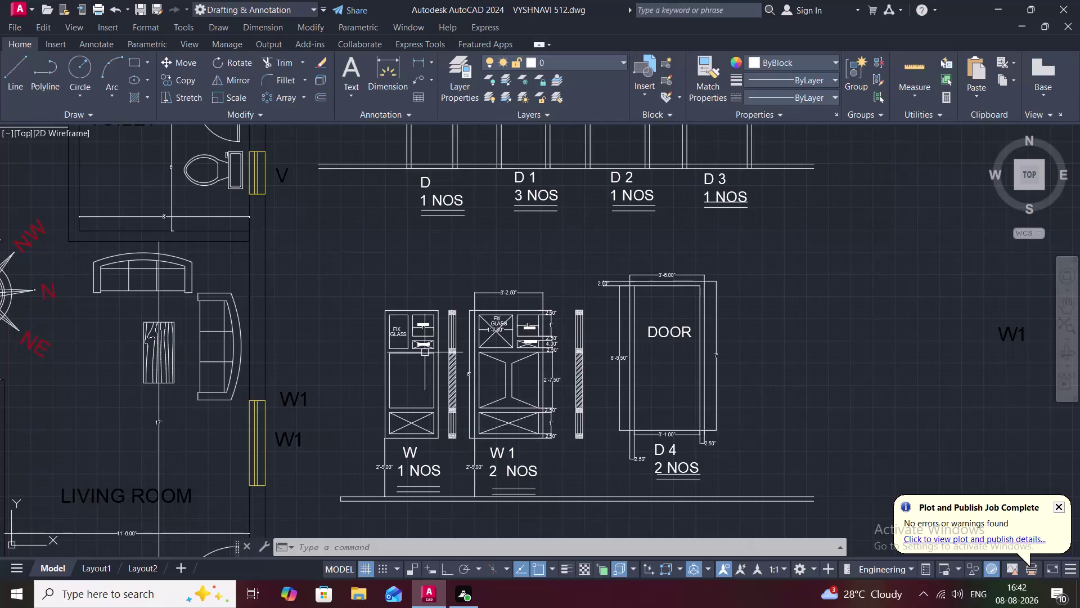
Re-centre on the elevations, start a linear dimension on the side section, then abandon it.
scroll(up, 3)
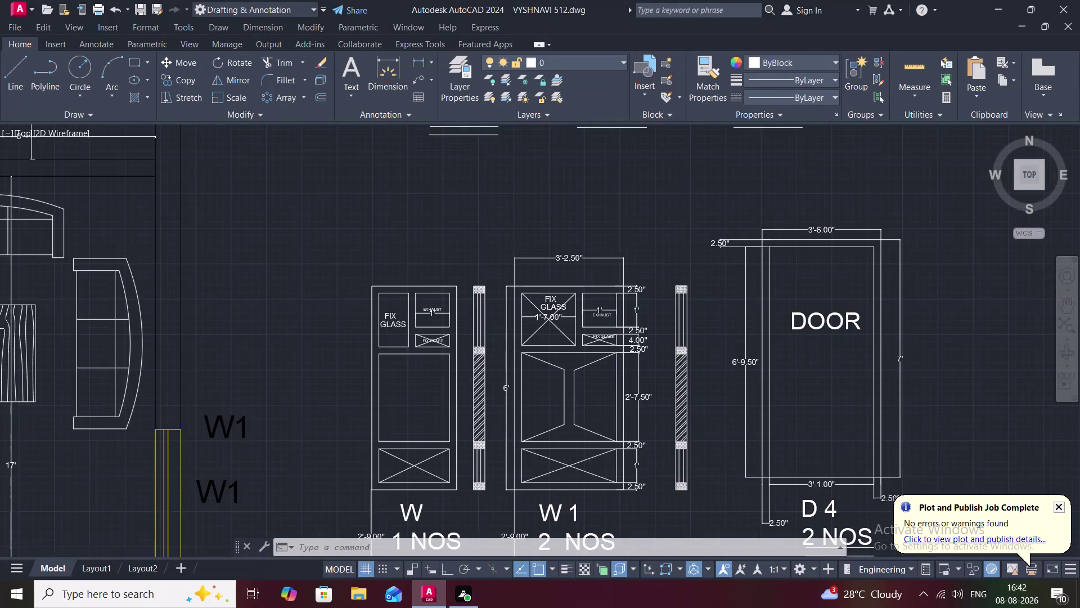
middle_drag(408, 355, 521, 335)
scroll(down, 3)
middle_drag(530, 343, 528, 320)
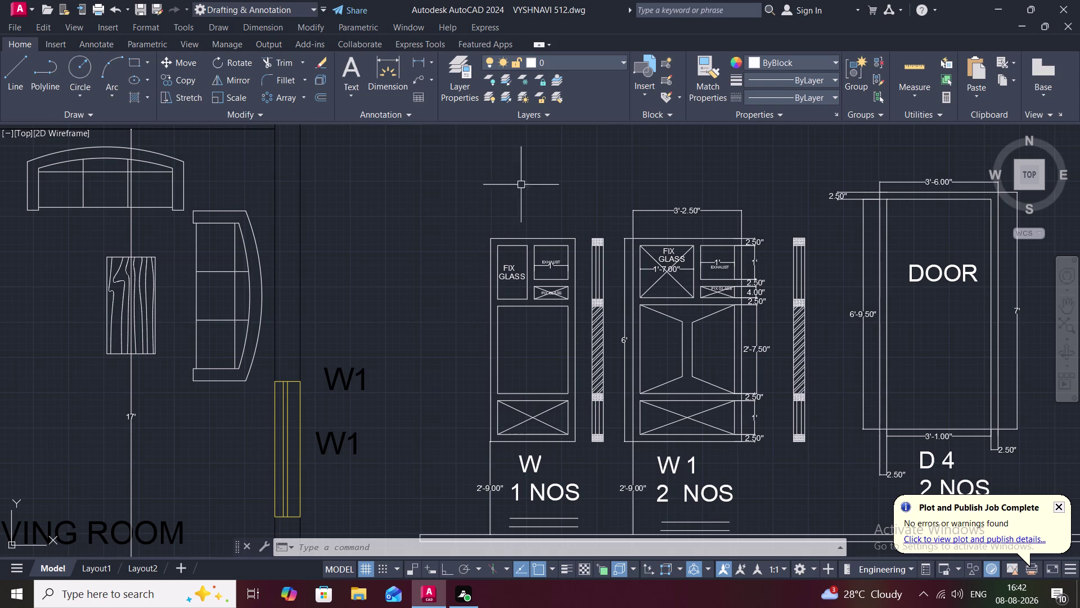
click(423, 56)
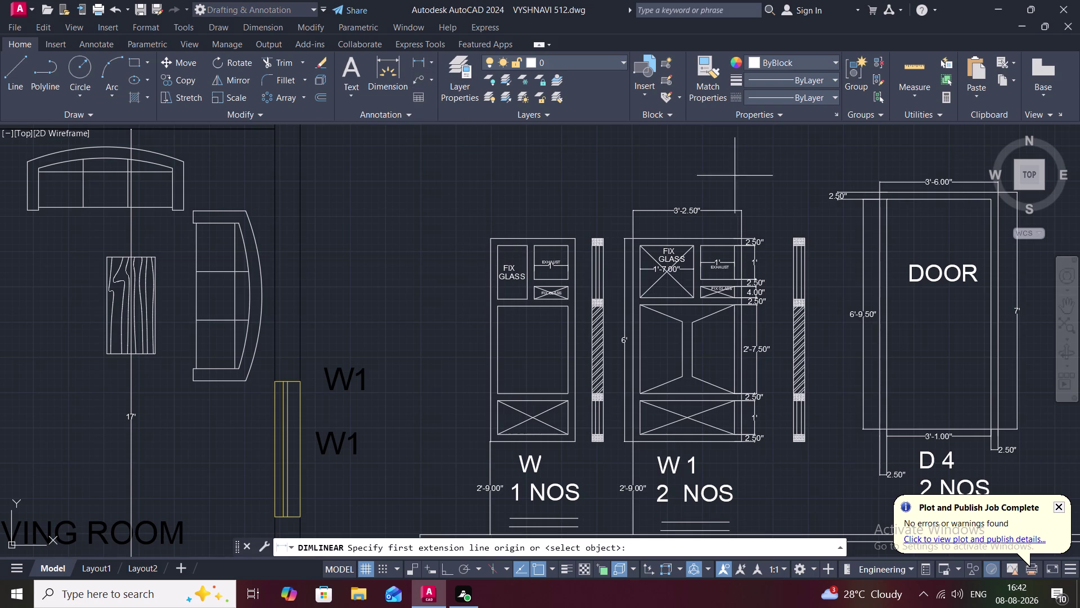
click(805, 237)
click(808, 443)
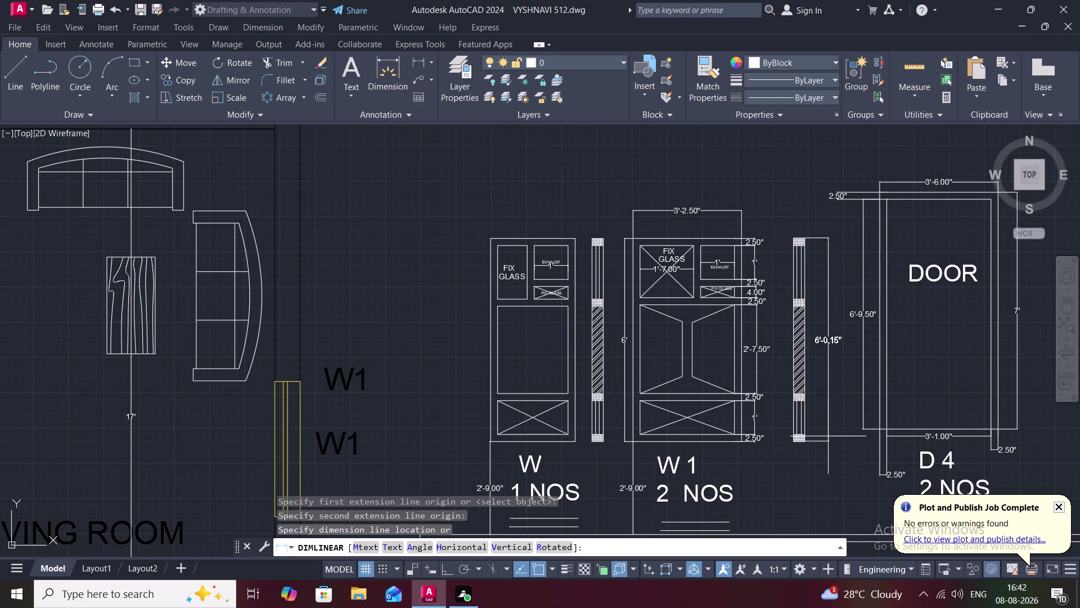
scroll(up, 3)
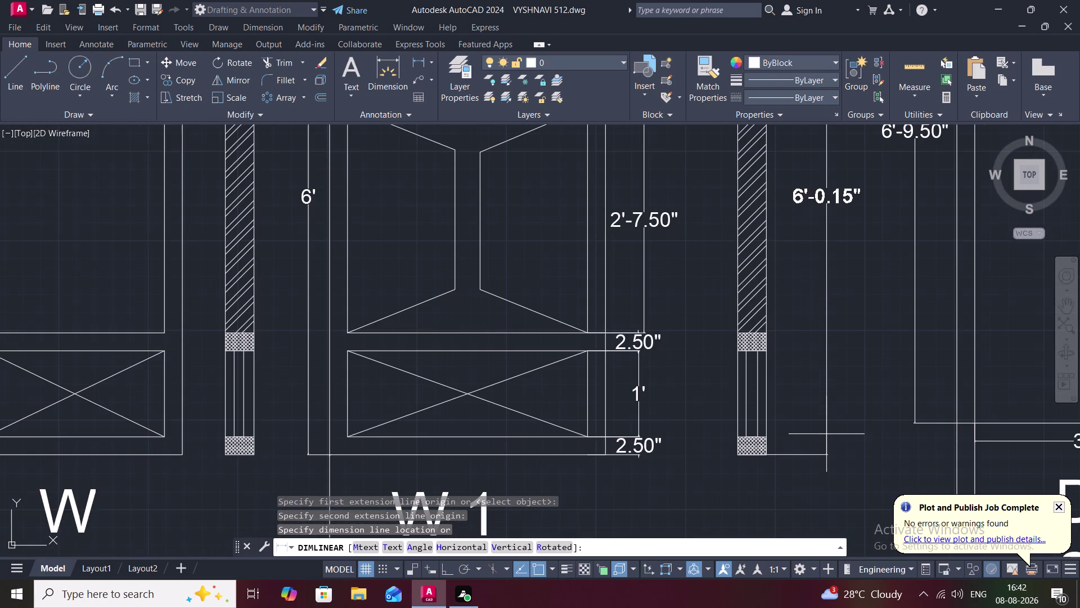
scroll(down, 3)
scroll(down, 3)
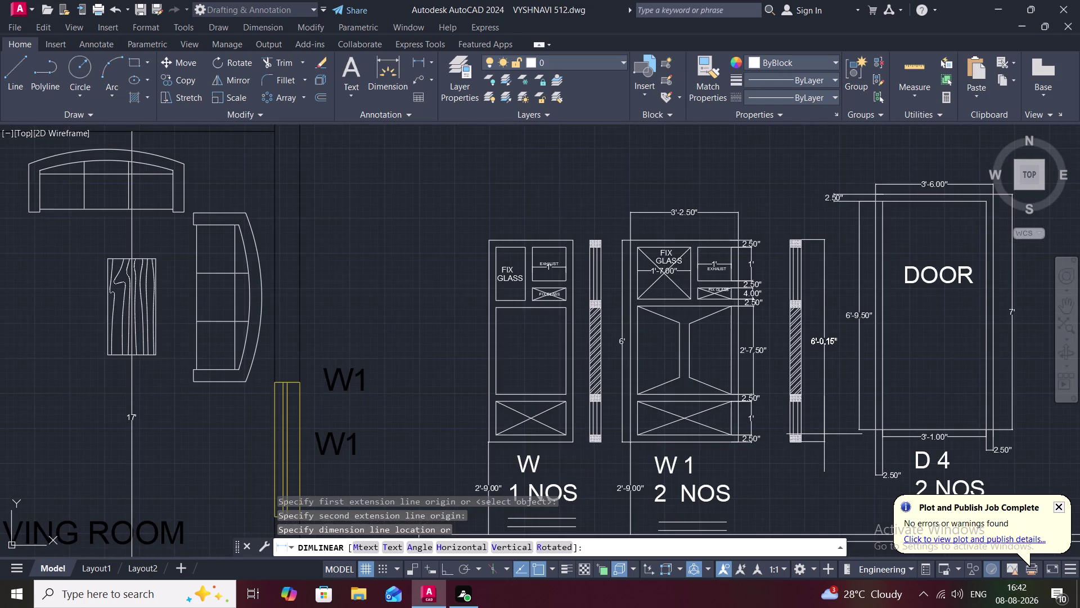
key(Escape)
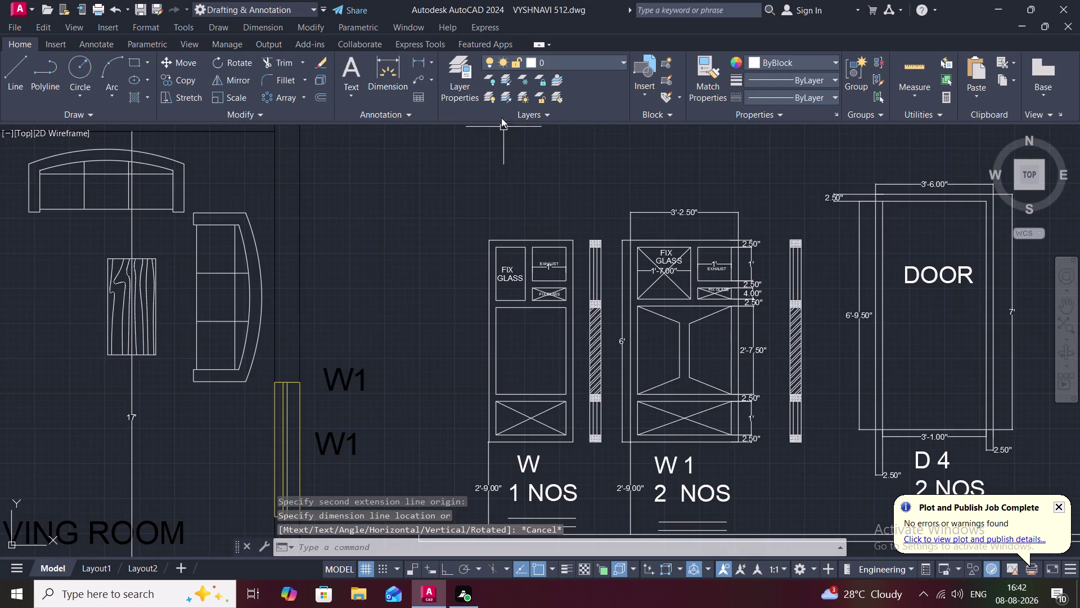
Dimension the W1 side section from top to bottom corner, placing it beside the section.
click(418, 58)
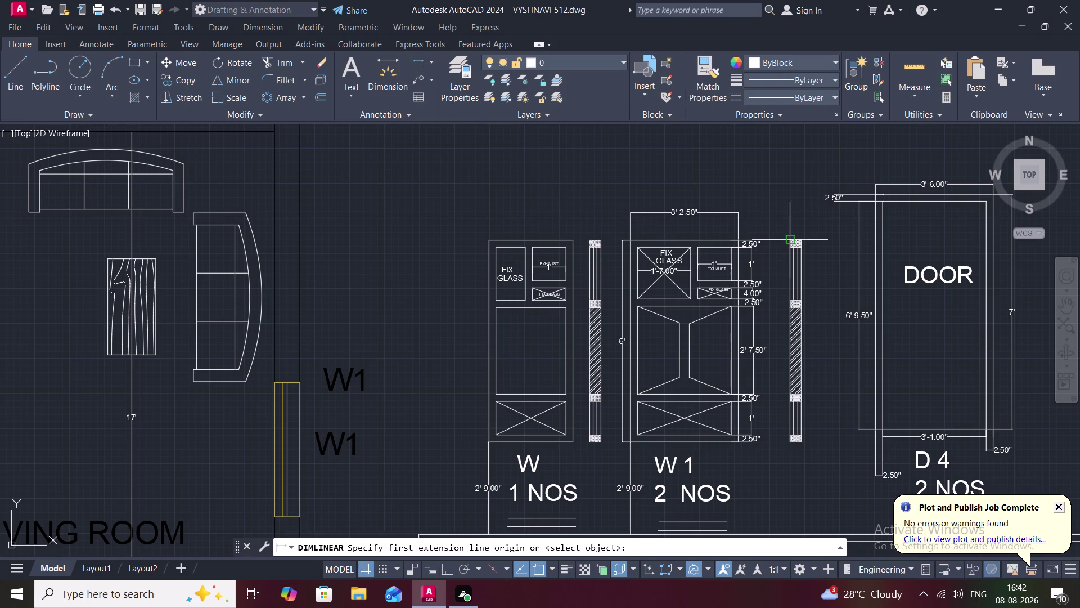
scroll(up, 3)
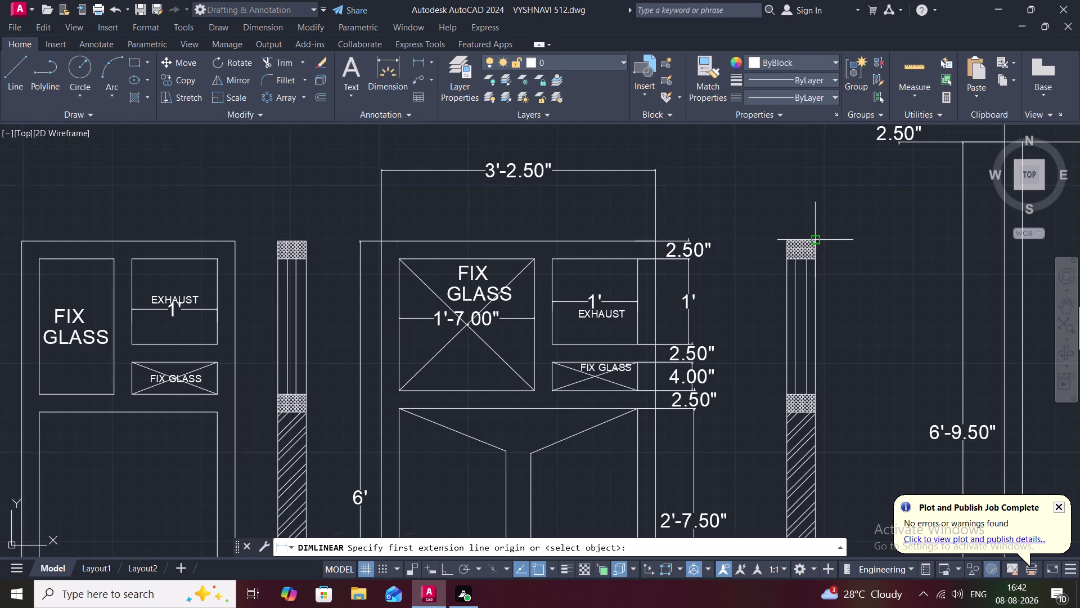
click(816, 240)
scroll(down, 3)
middle_drag(824, 302, 816, 226)
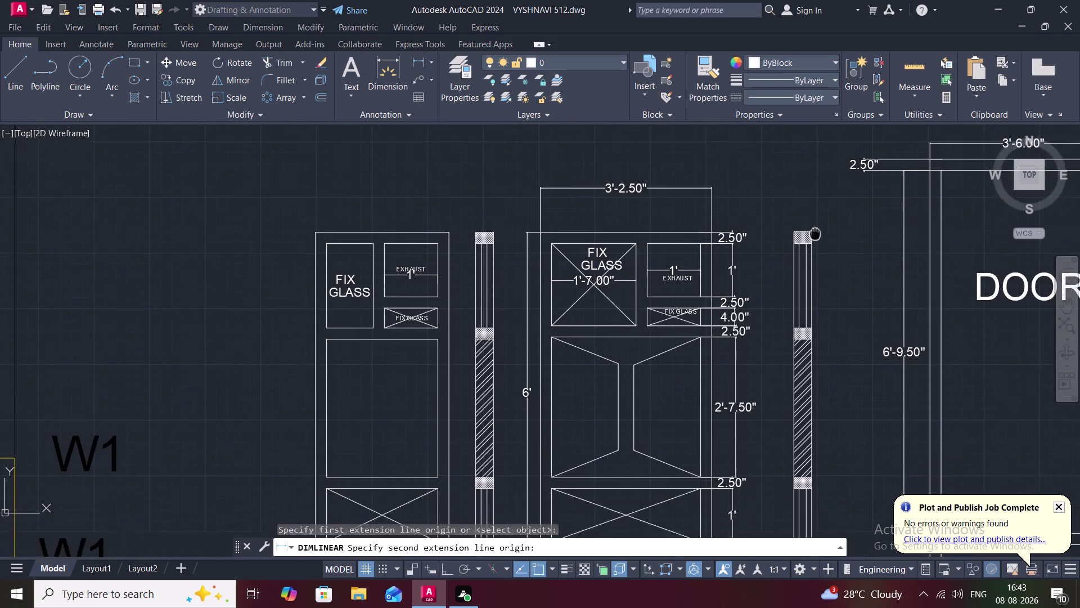
middle_drag(816, 227, 814, 169)
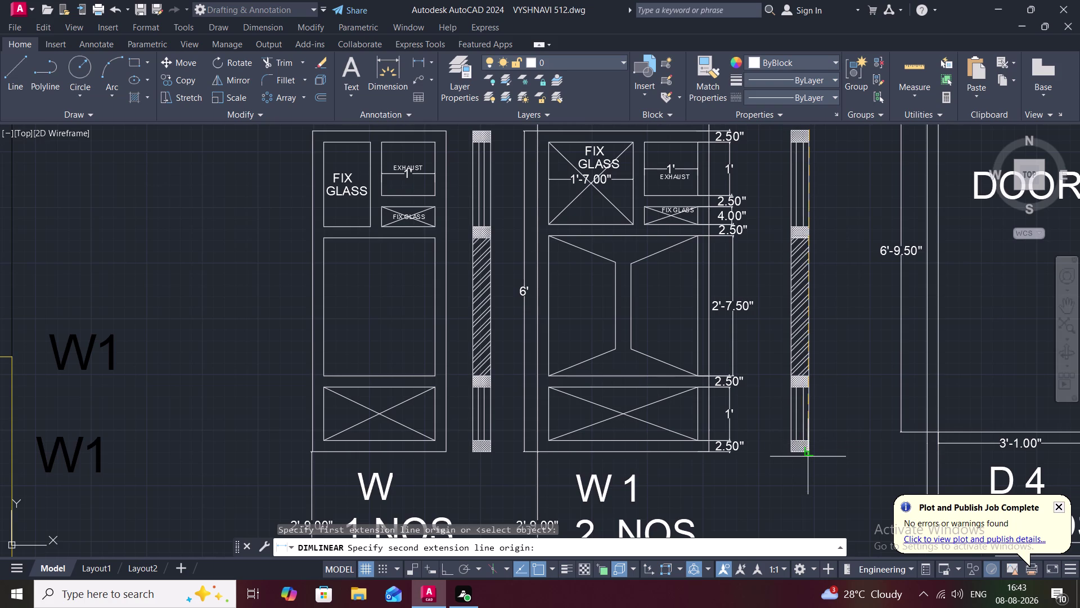
scroll(up, 3)
click(806, 453)
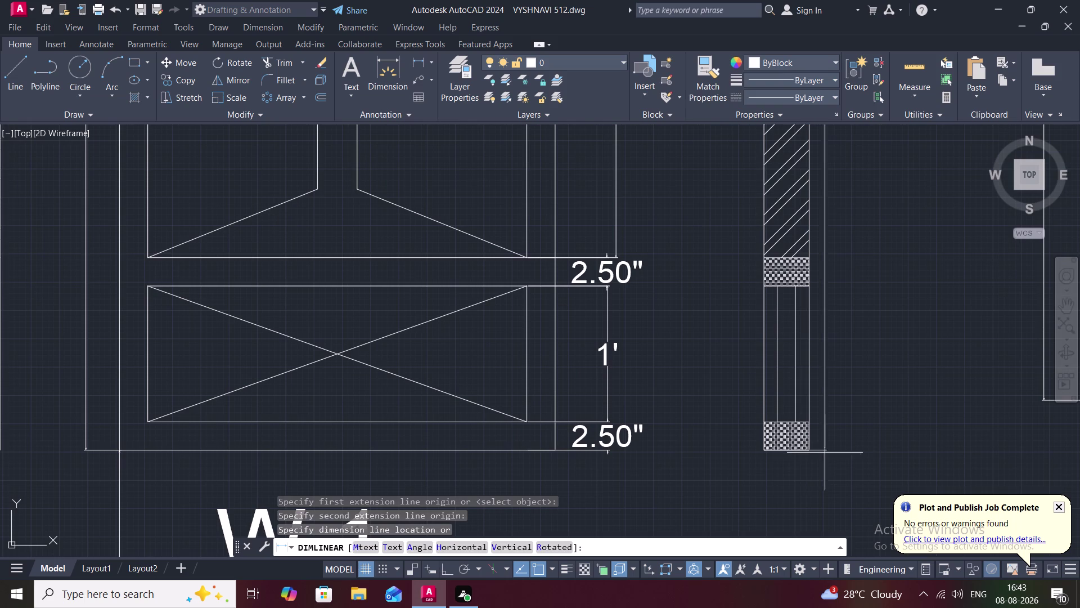
click(840, 452)
Delete the incorrect 6'-0.16" dimension.
scroll(down, 3)
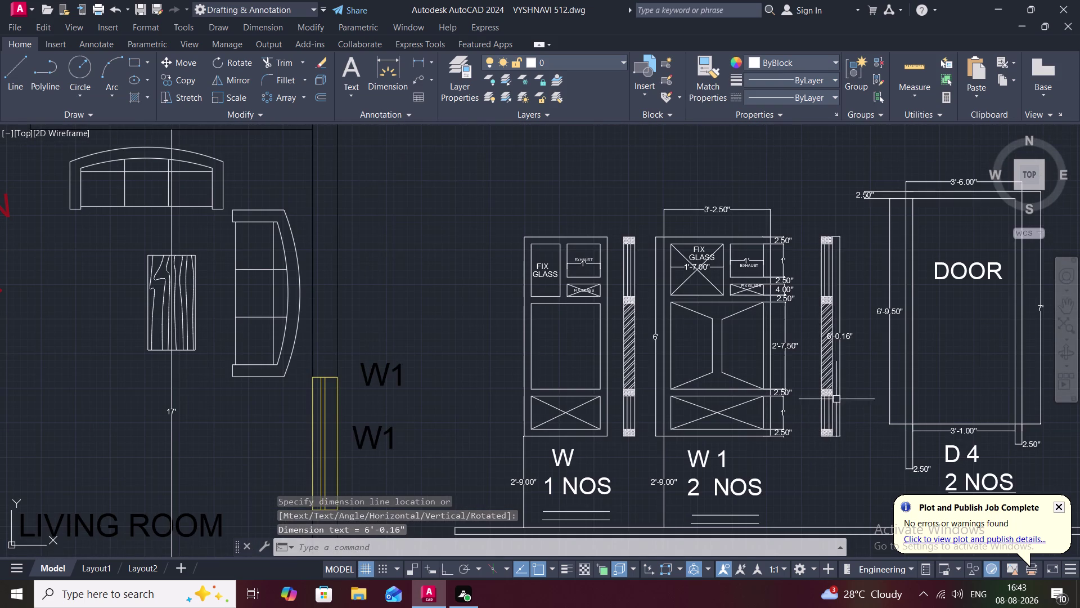
click(840, 339)
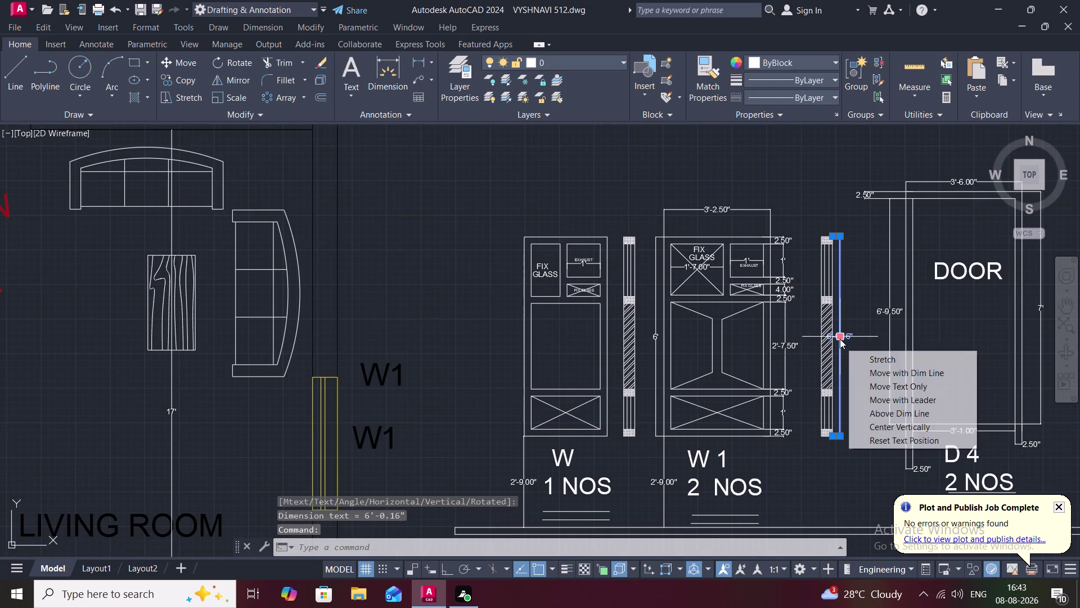
key(Delete)
key(Delete)
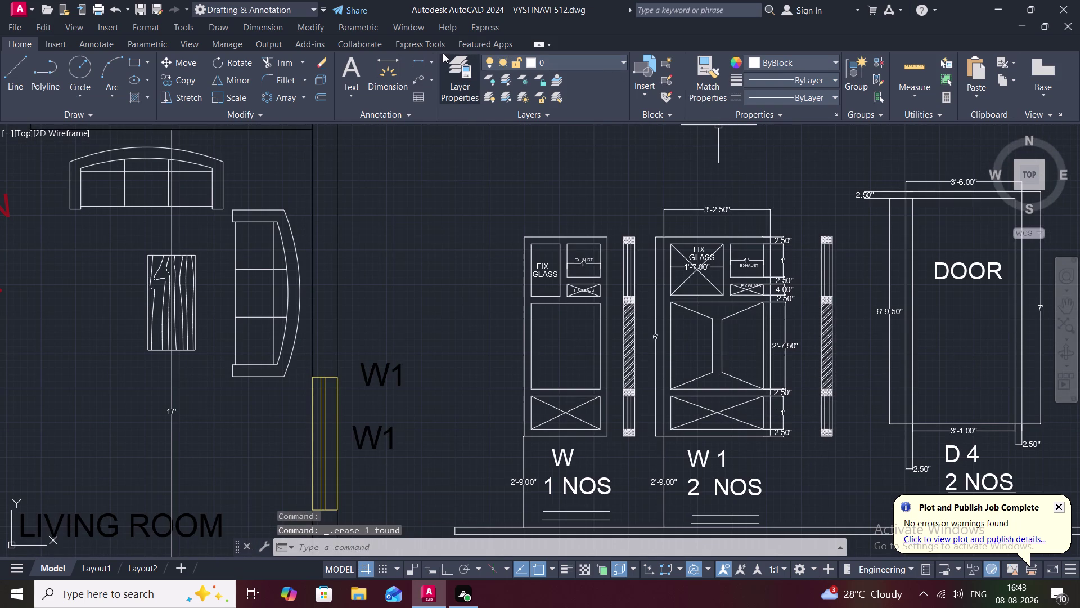
Pick the side section's top and bottom for another dimension, then abandon it.
click(421, 59)
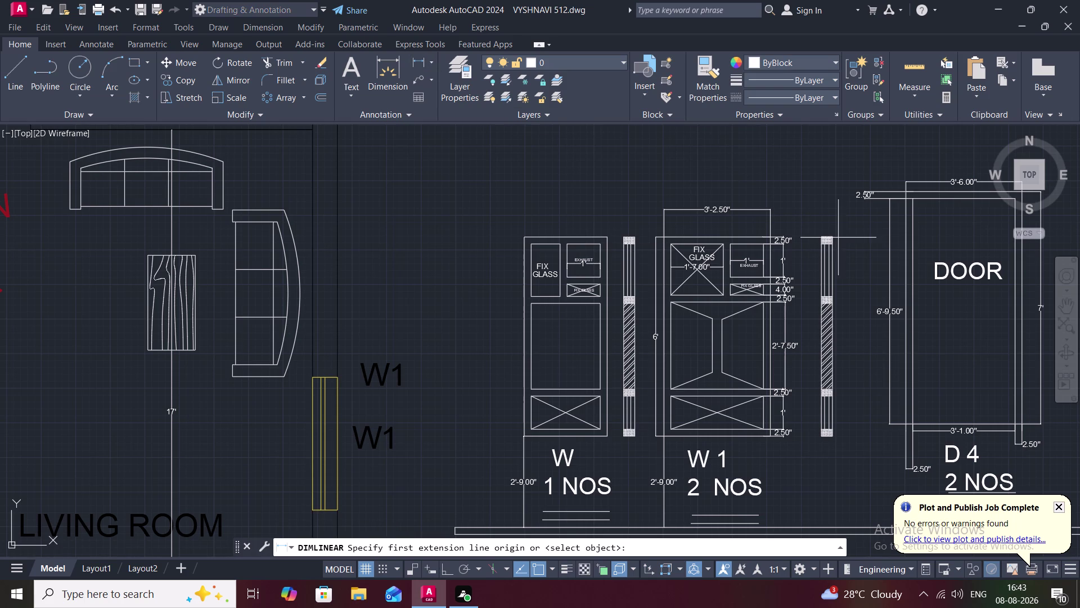
scroll(up, 3)
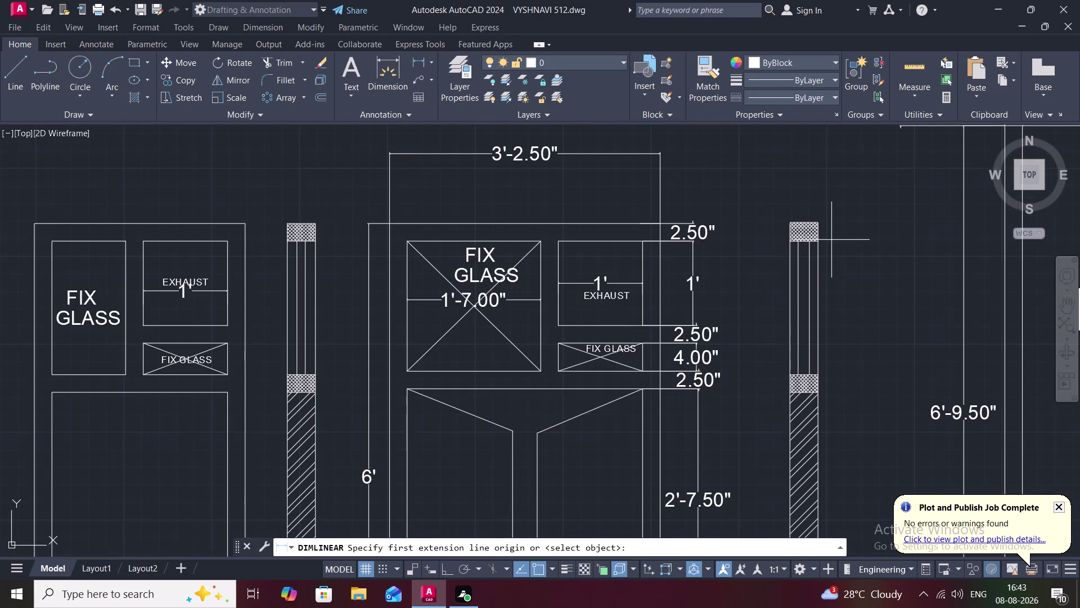
click(817, 223)
middle_drag(824, 325, 782, 145)
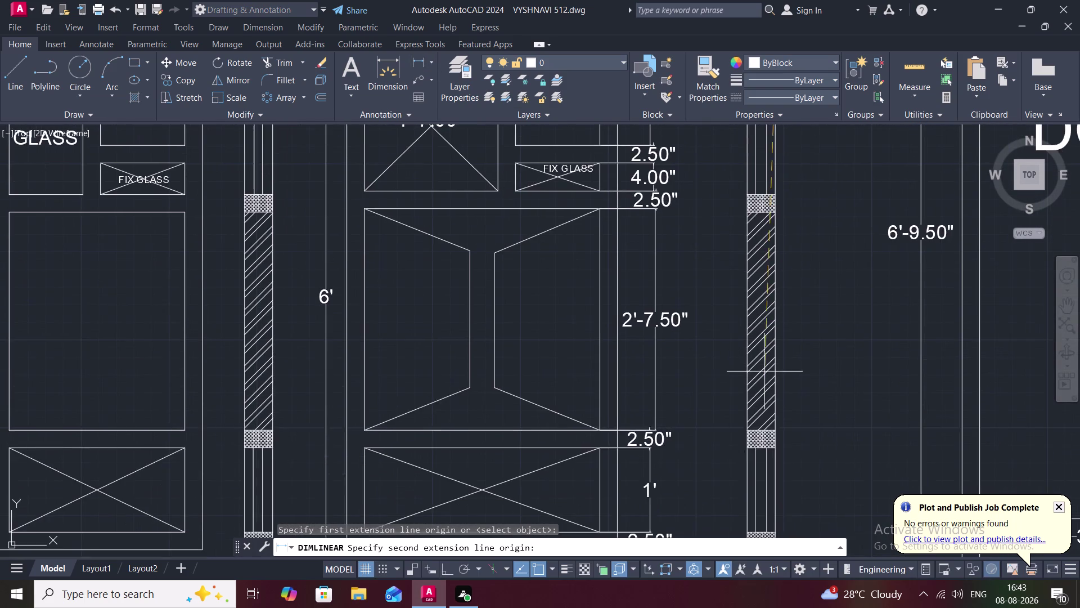
scroll(down, 3)
scroll(up, 3)
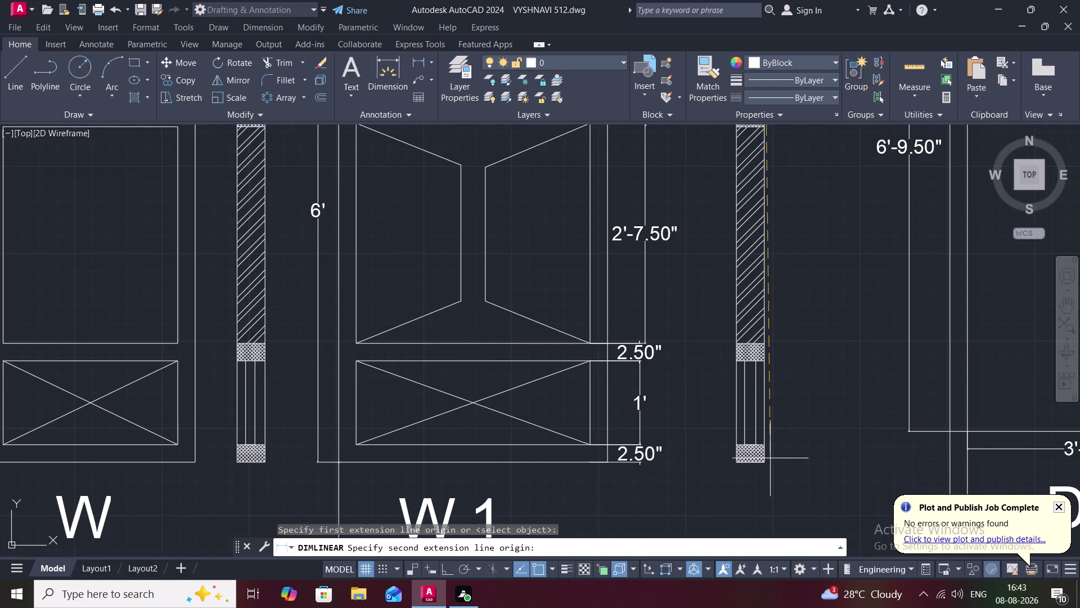
click(764, 465)
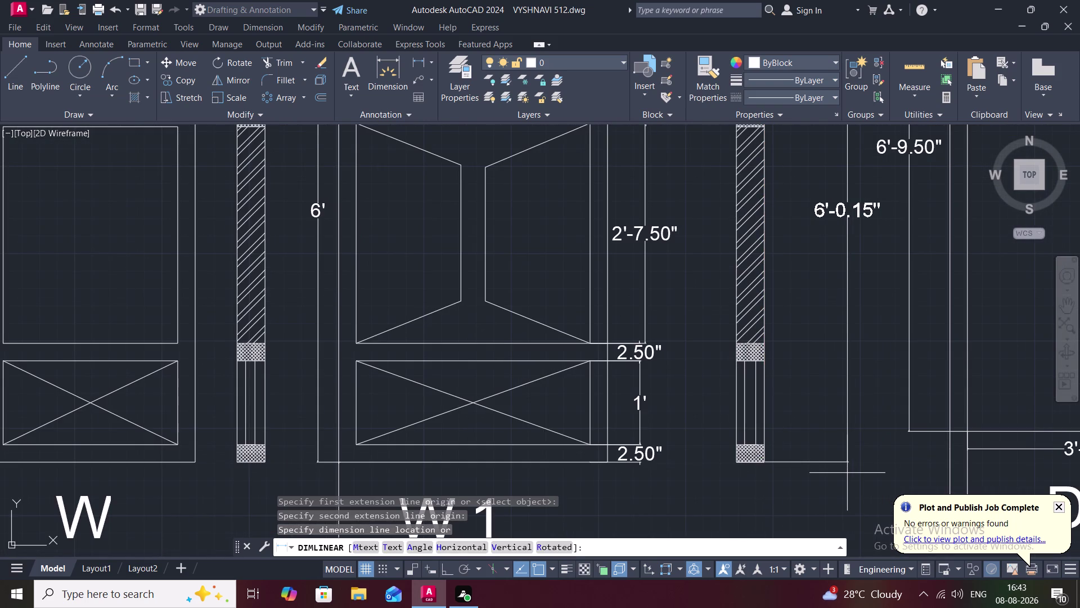
key(Escape)
Delete the unwanted line below the side section.
scroll(down, 3)
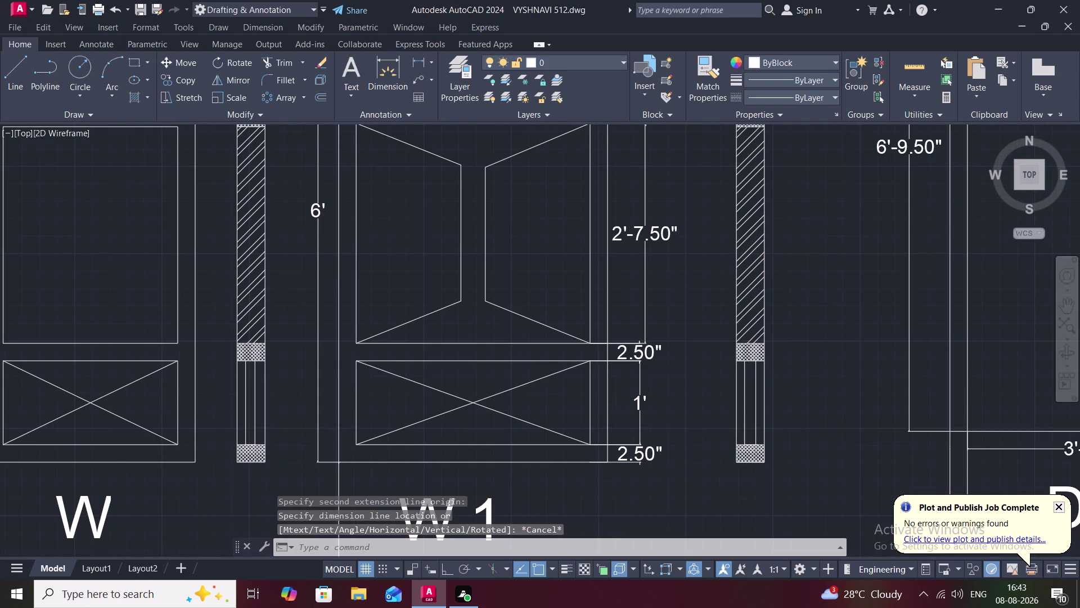
scroll(down, 3)
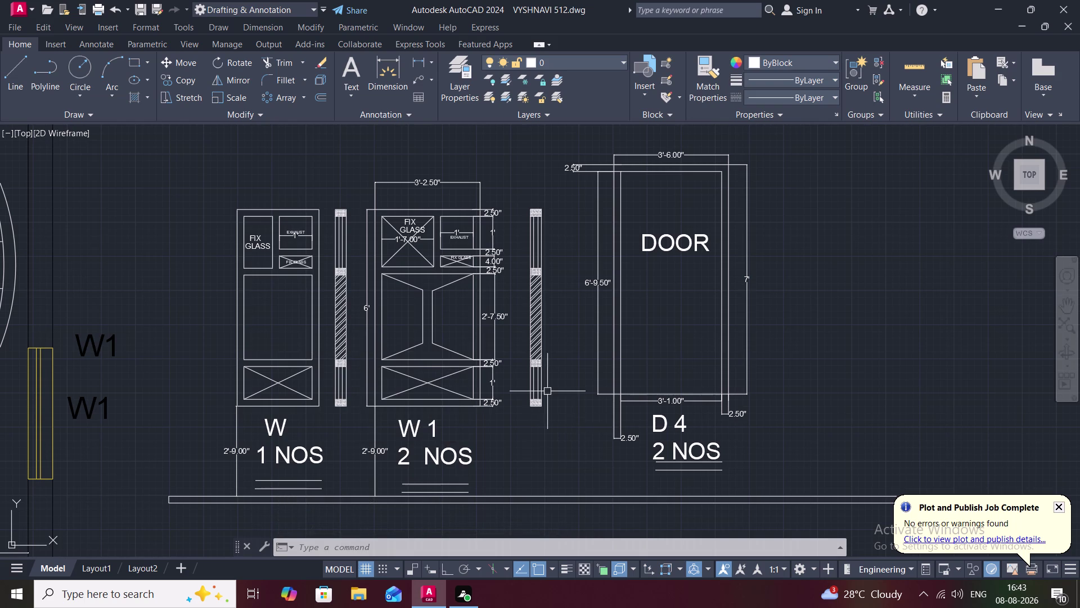
scroll(up, 3)
scroll(up, 3)
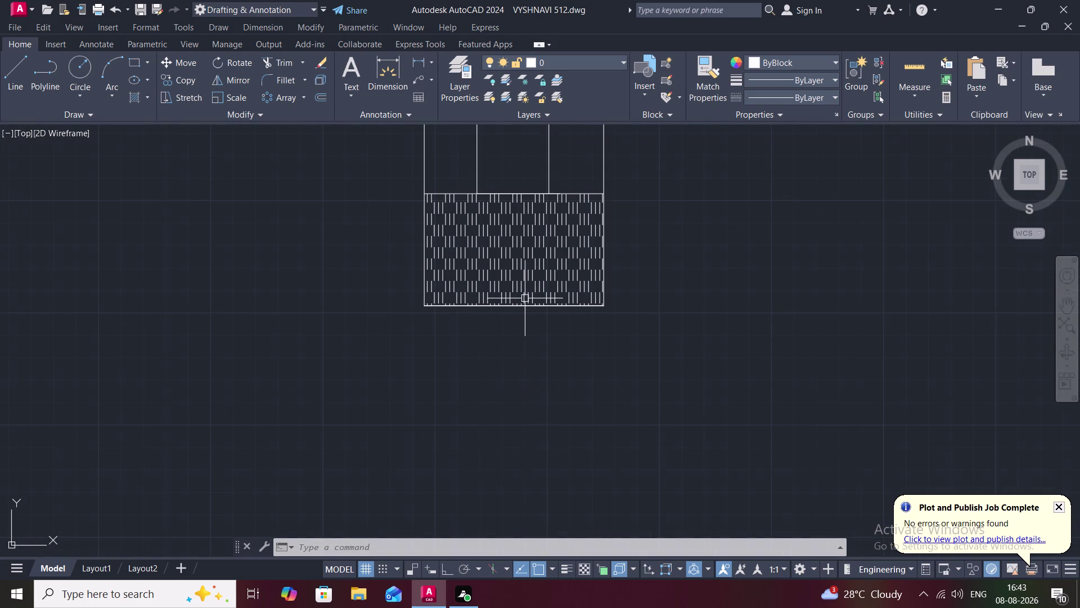
scroll(up, 3)
scroll(up, 3)
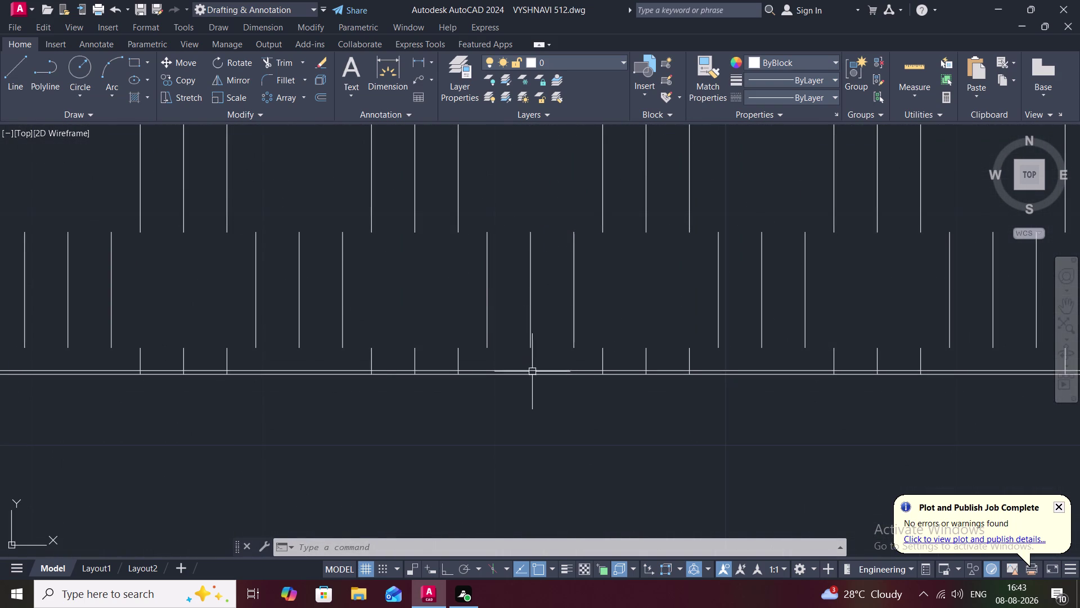
click(534, 375)
key(Delete)
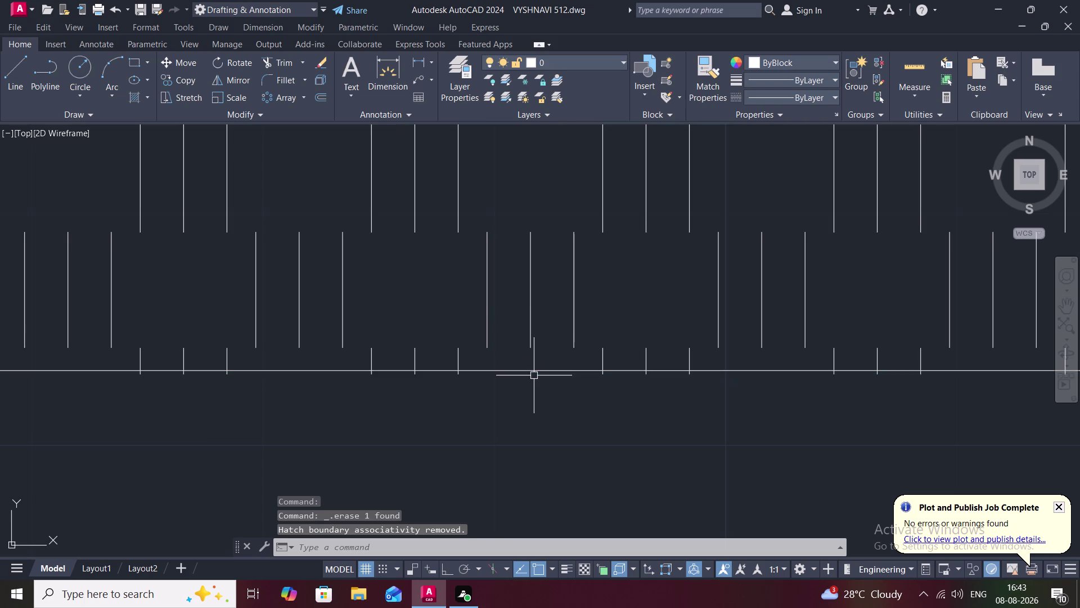
Bring the W1 elevation labels into view, begin another linear dimension, and cancel it.
scroll(down, 3)
scroll(up, 3)
scroll(down, 3)
scroll(down, 3)
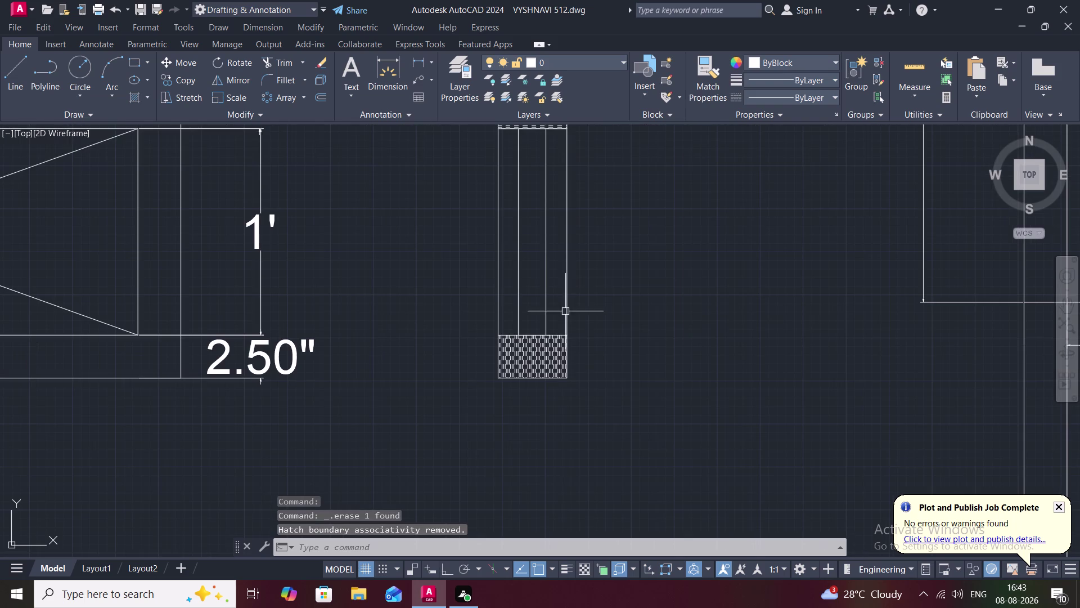
middle_drag(579, 263, 571, 353)
scroll(down, 3)
scroll(down, 3)
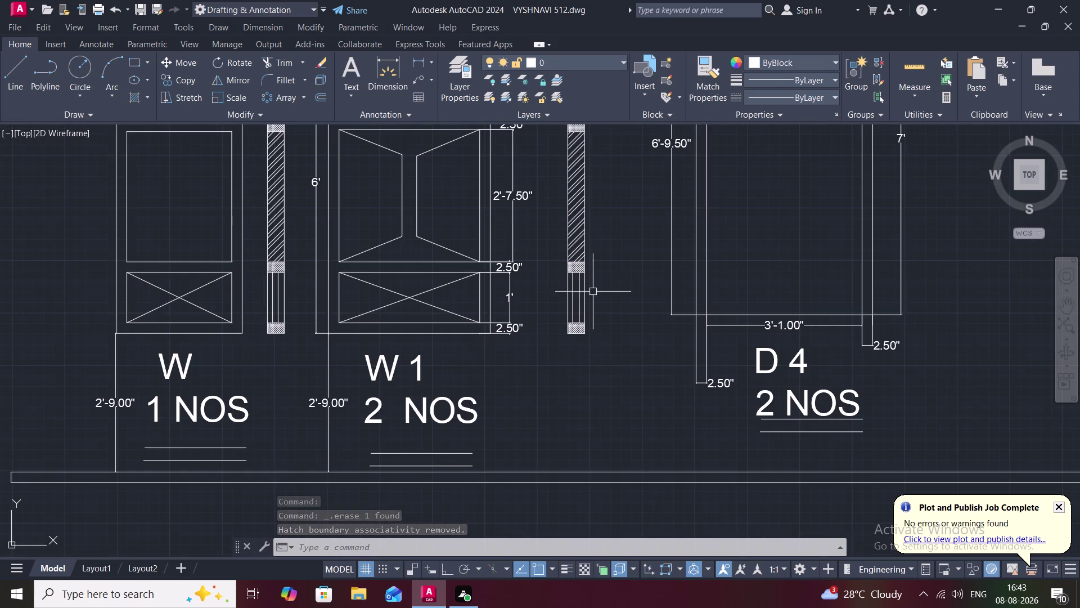
middle_drag(589, 143, 598, 210)
scroll(down, 3)
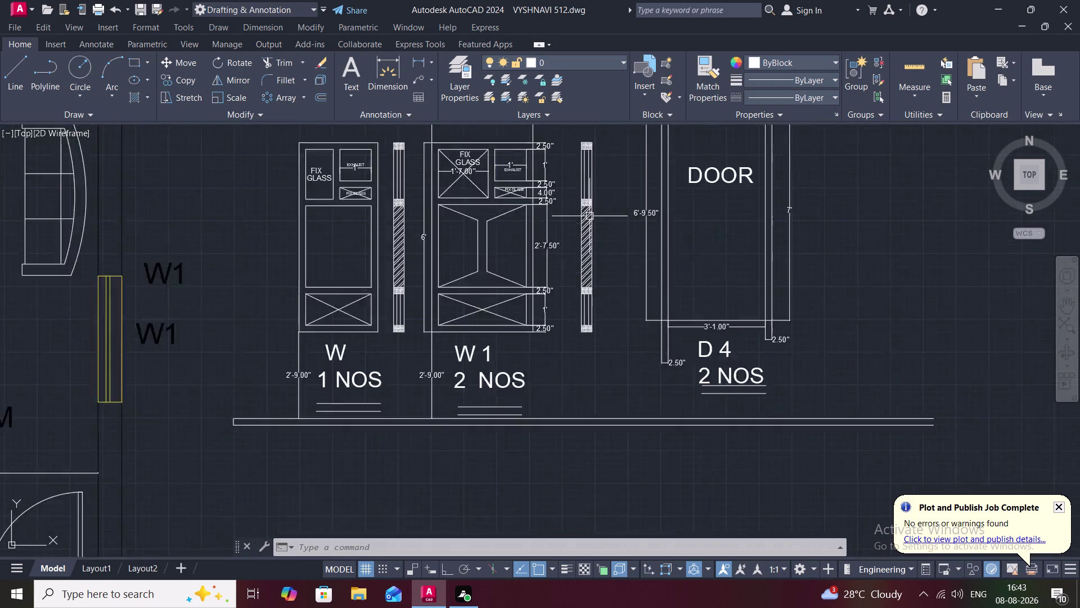
scroll(down, 3)
click(423, 55)
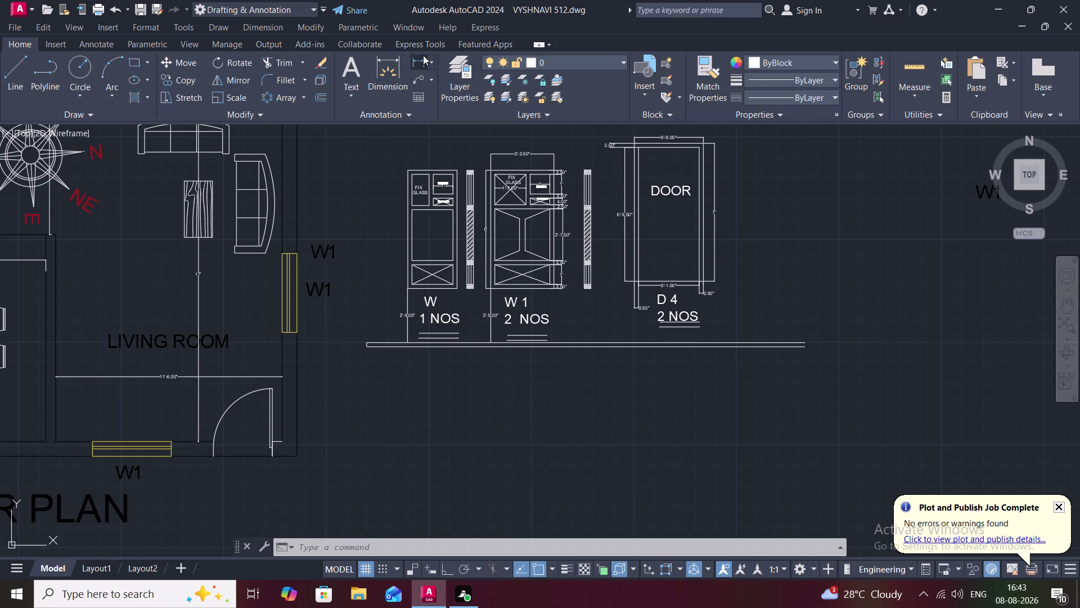
click(594, 168)
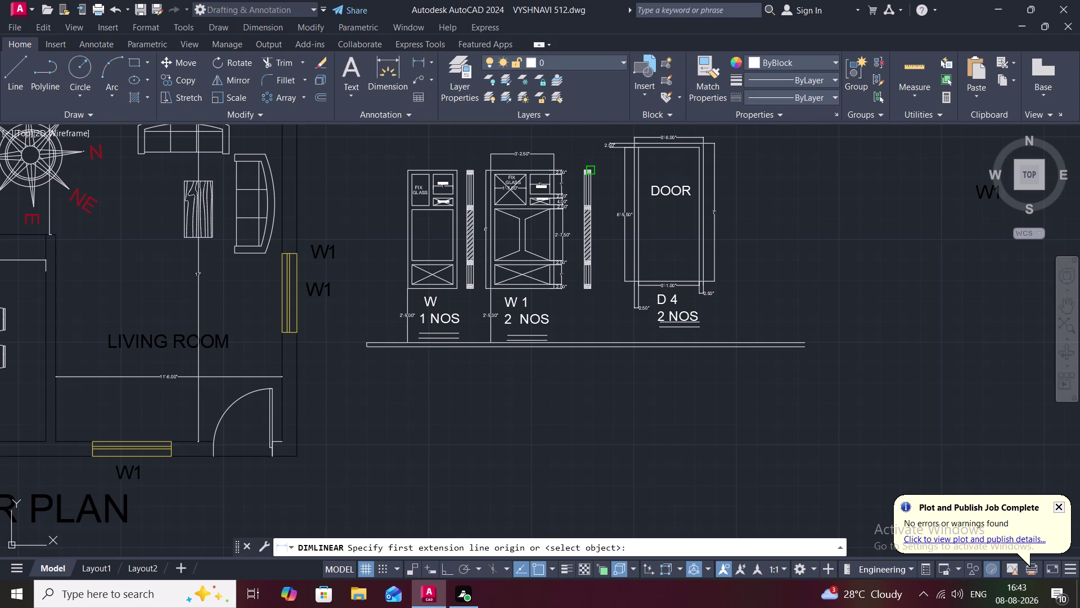
click(594, 291)
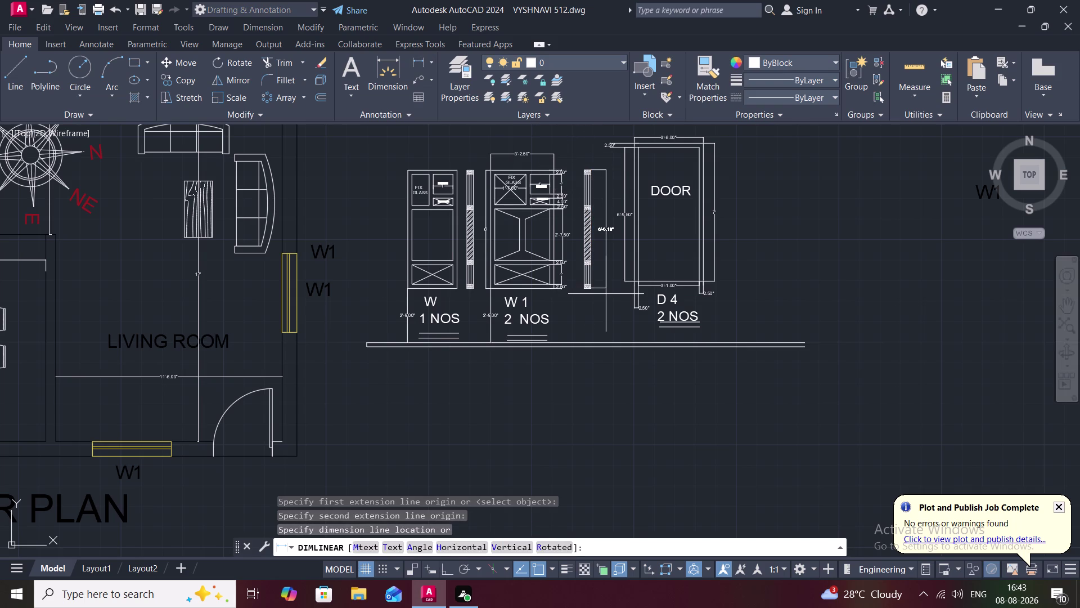
scroll(up, 3)
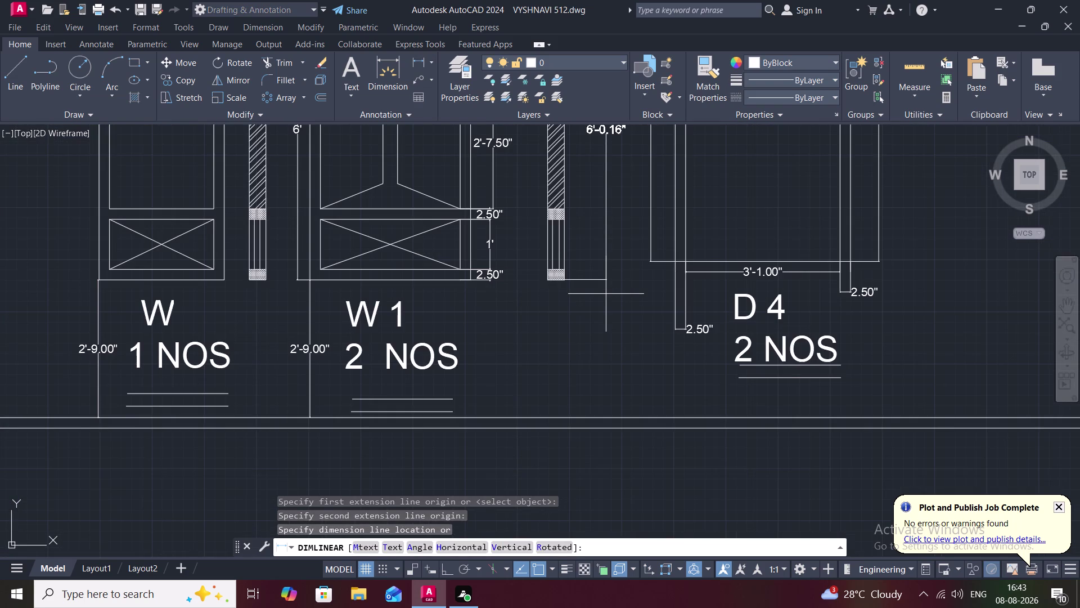
middle_drag(606, 294, 616, 441)
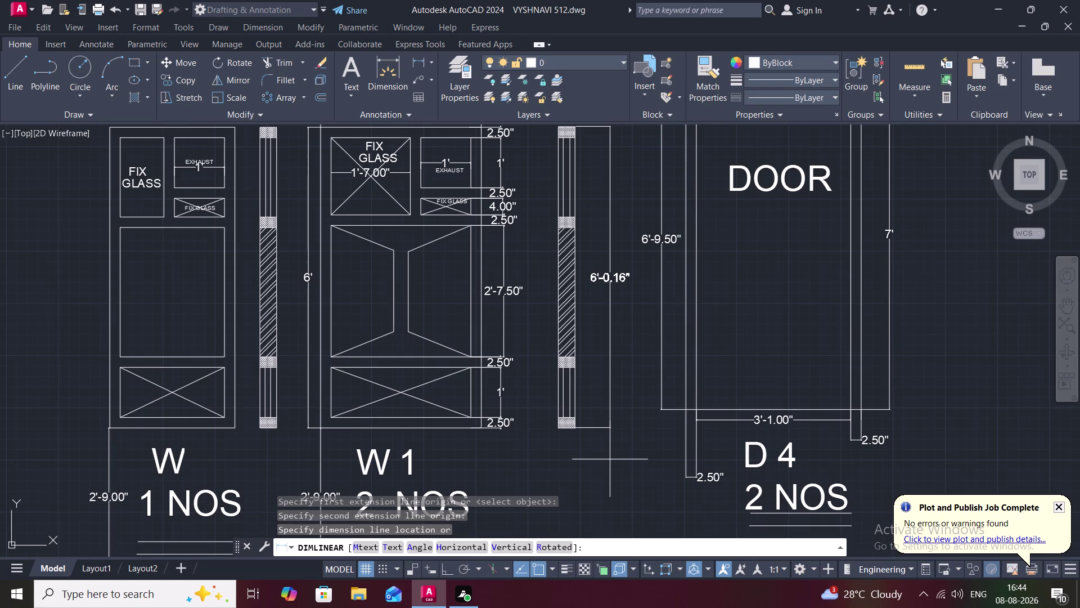
key(Escape)
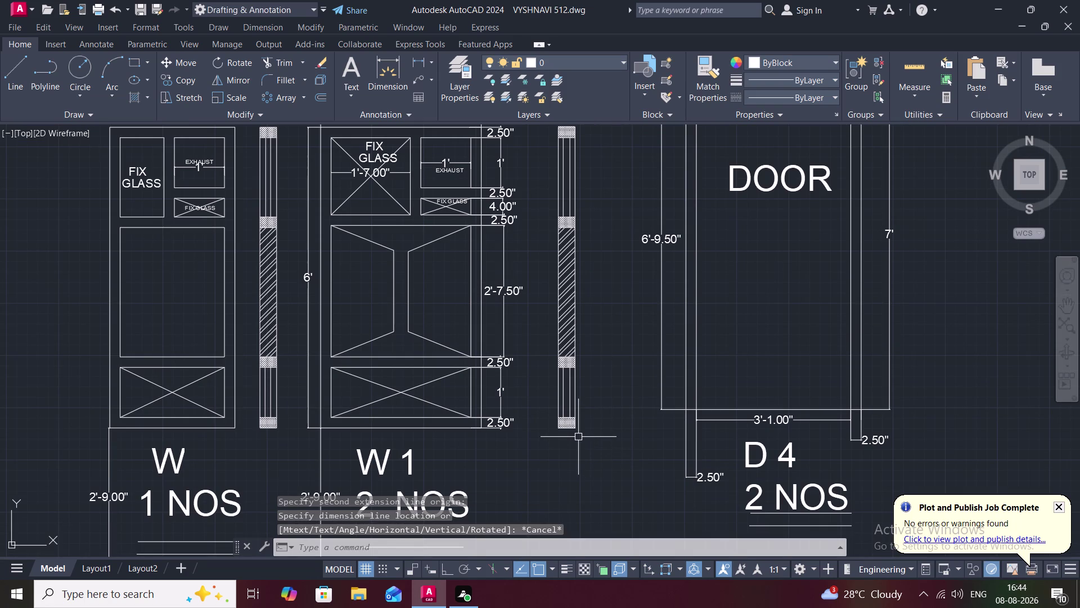
Add a 6' linear dimension up the W1 side section, placed beside it.
key(space)
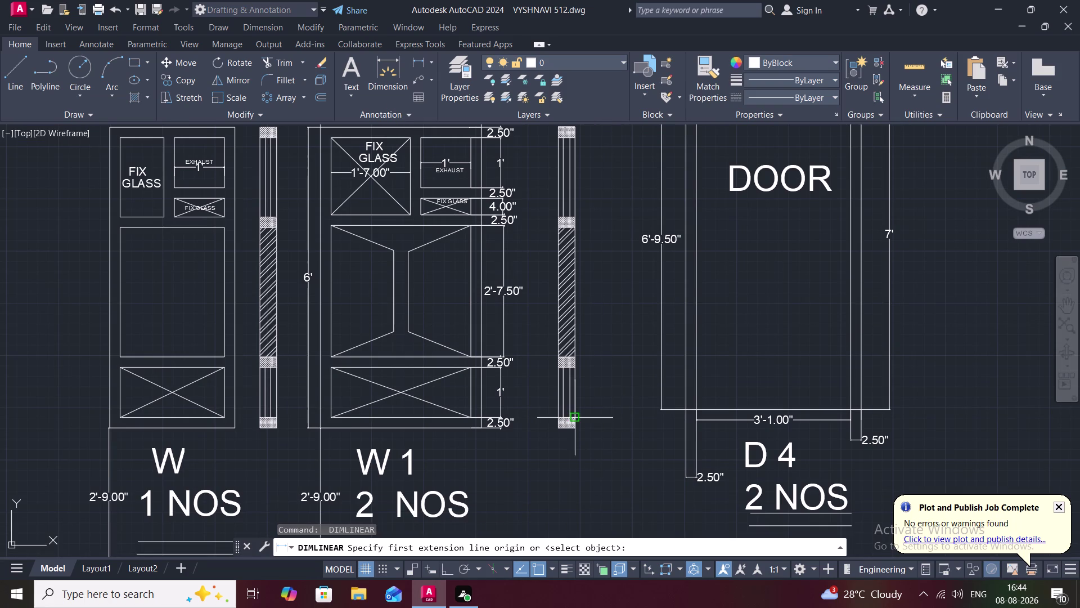
click(576, 426)
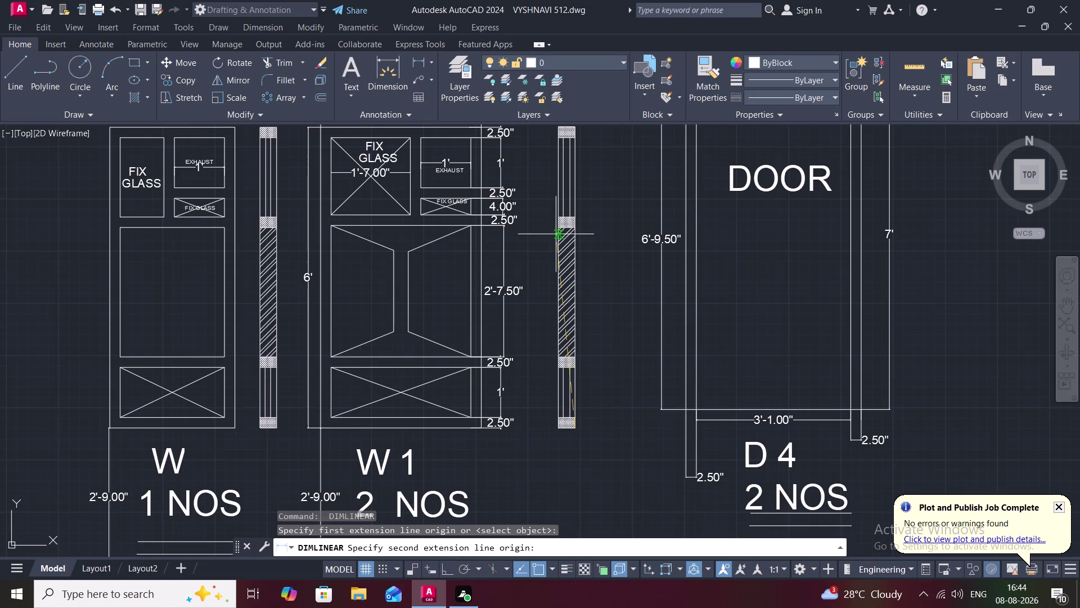
middle_drag(577, 234, 545, 532)
scroll(up, 3)
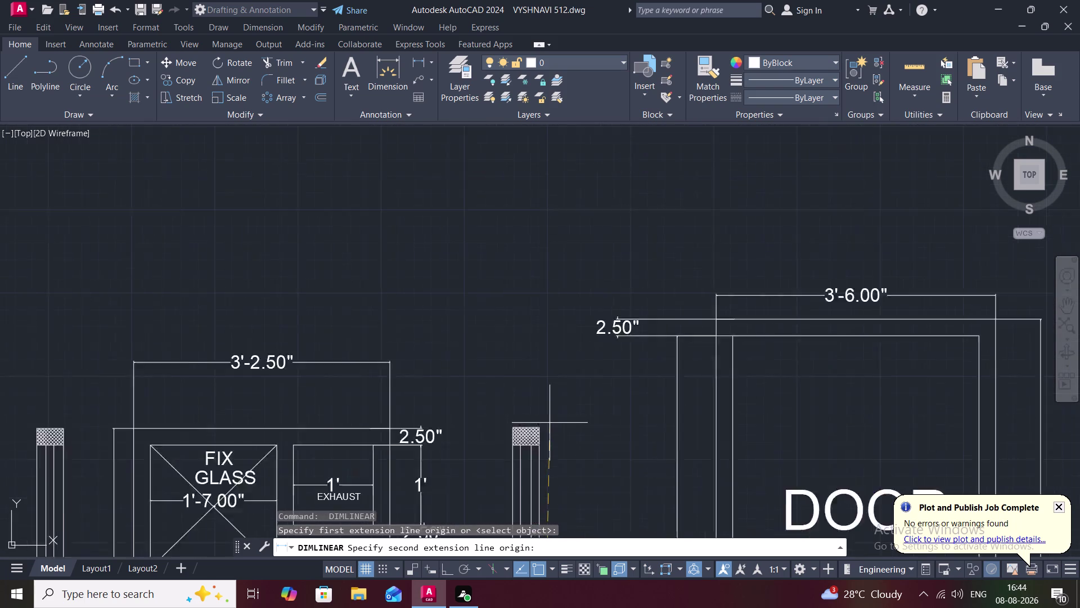
scroll(up, 3)
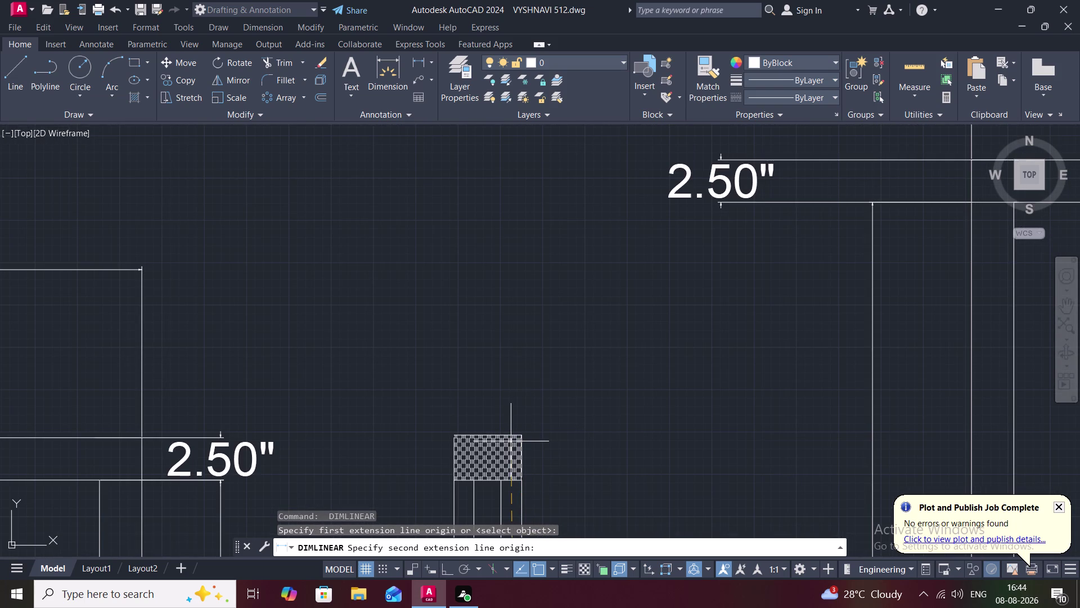
scroll(up, 3)
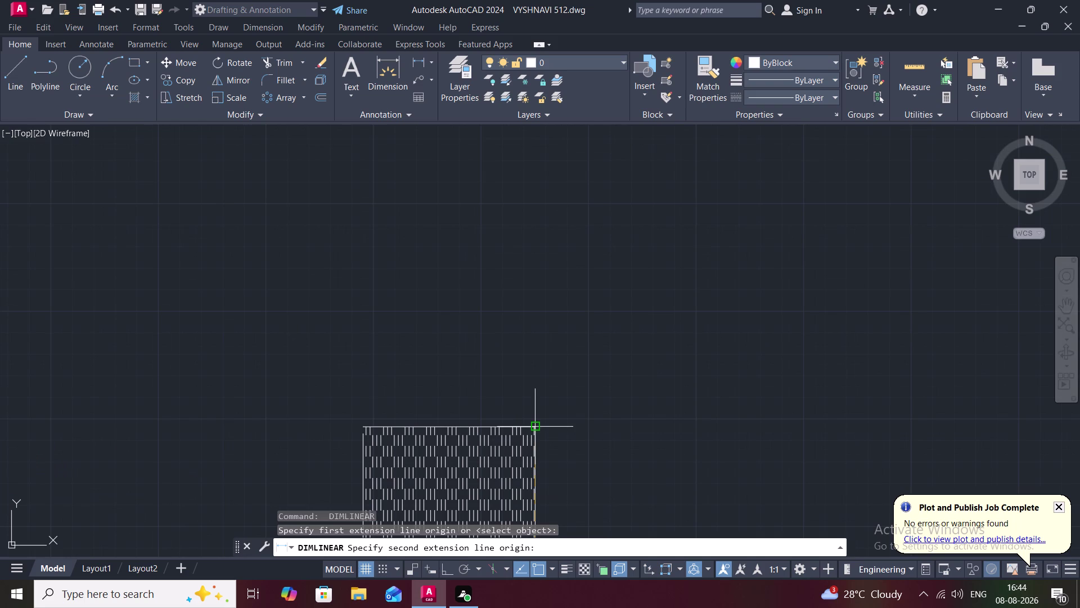
text(6')
key(space)
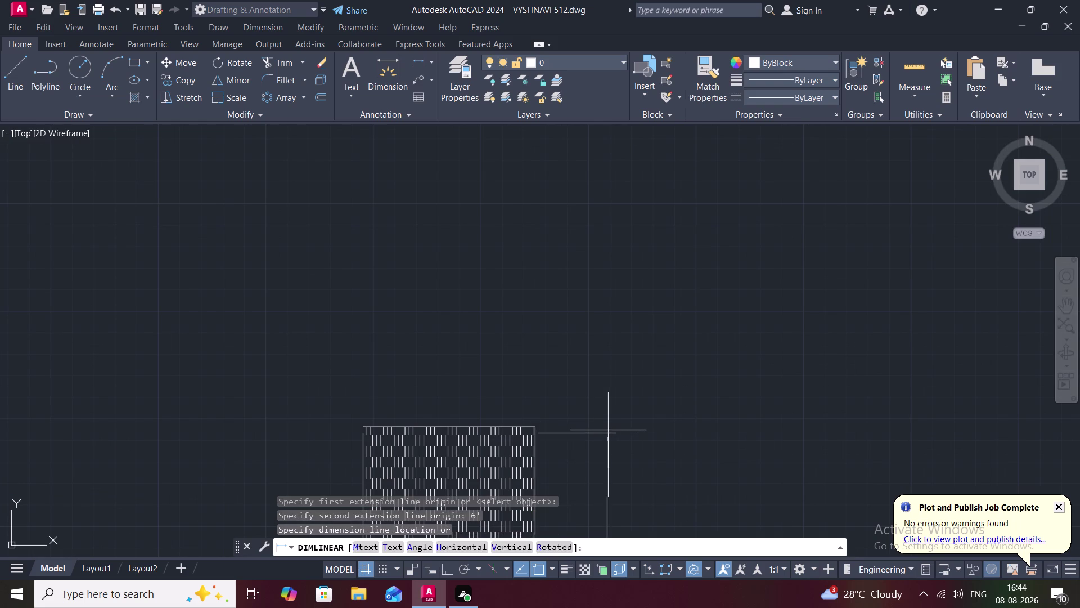
middle_drag(609, 430, 607, 301)
scroll(down, 3)
scroll(down, 3)
scroll(down, 3)
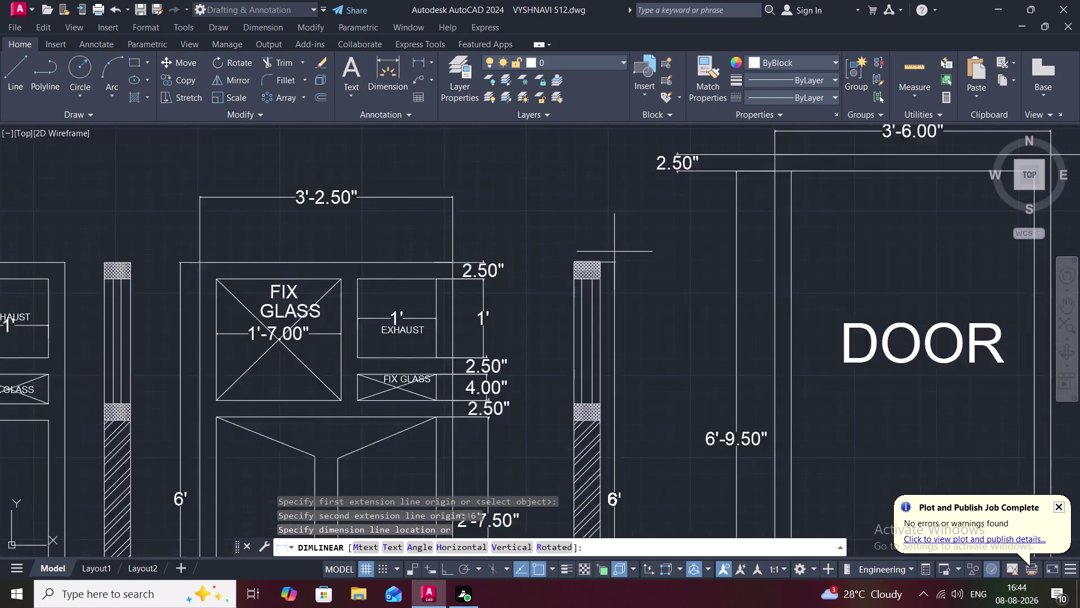
scroll(down, 3)
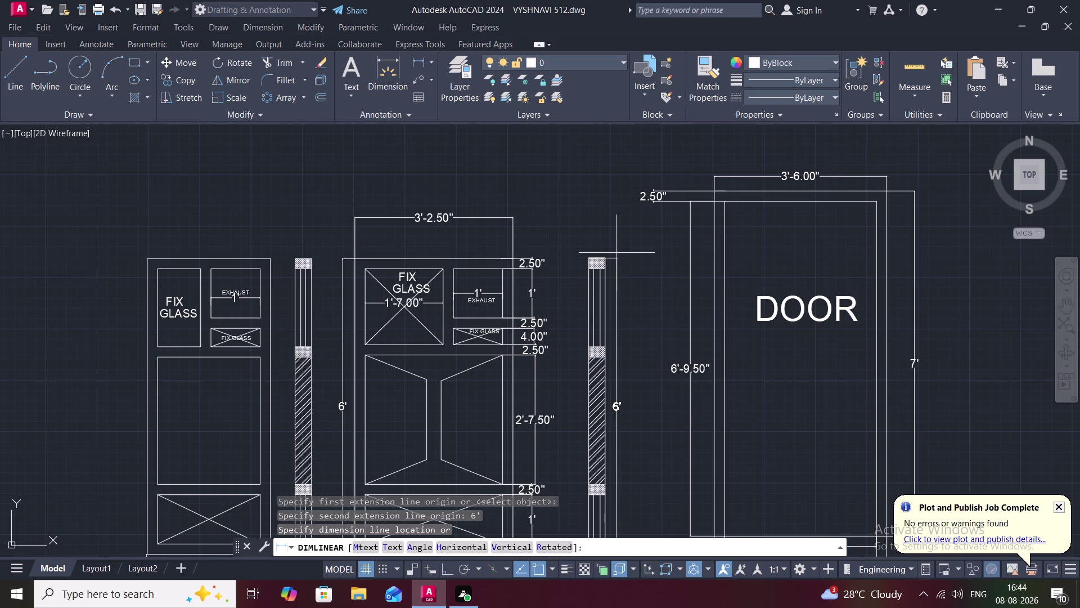
click(616, 253)
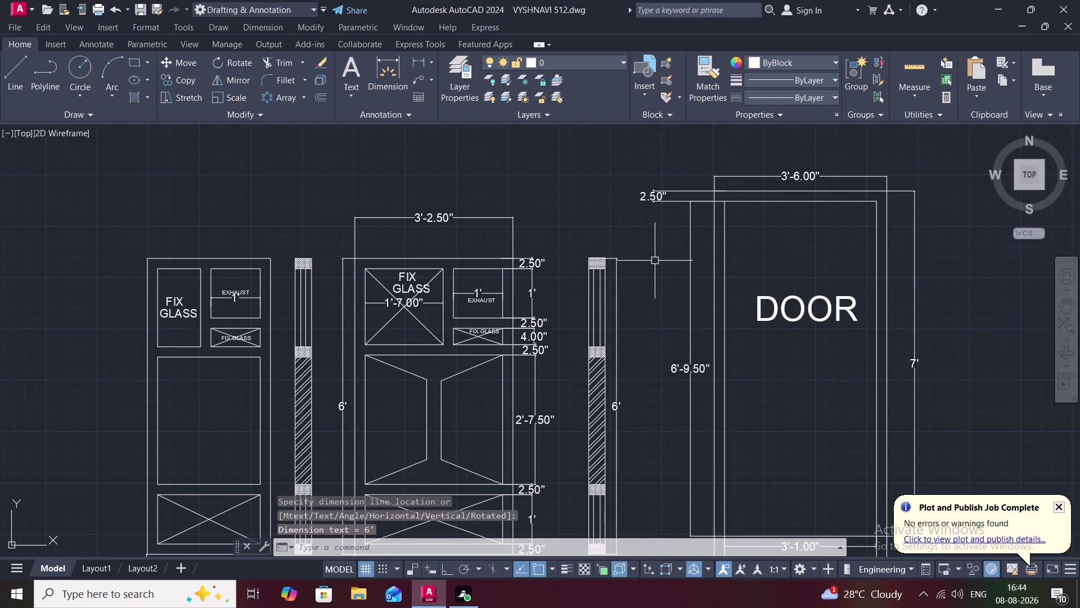
Draw a line across the top of the checkered hatch block.
scroll(up, 3)
scroll(up, 3)
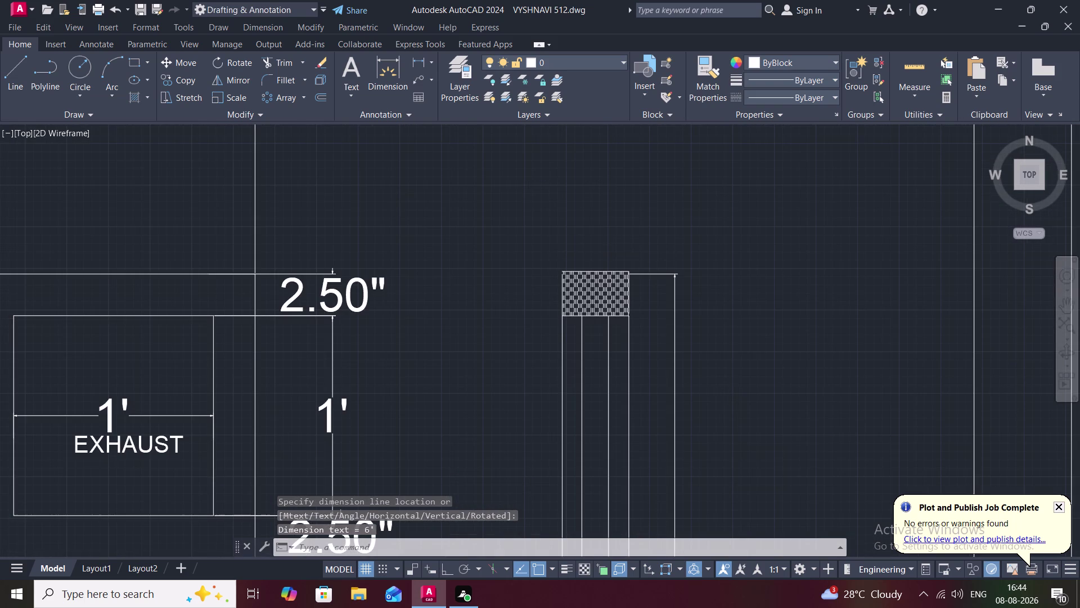
text(L)
key(space)
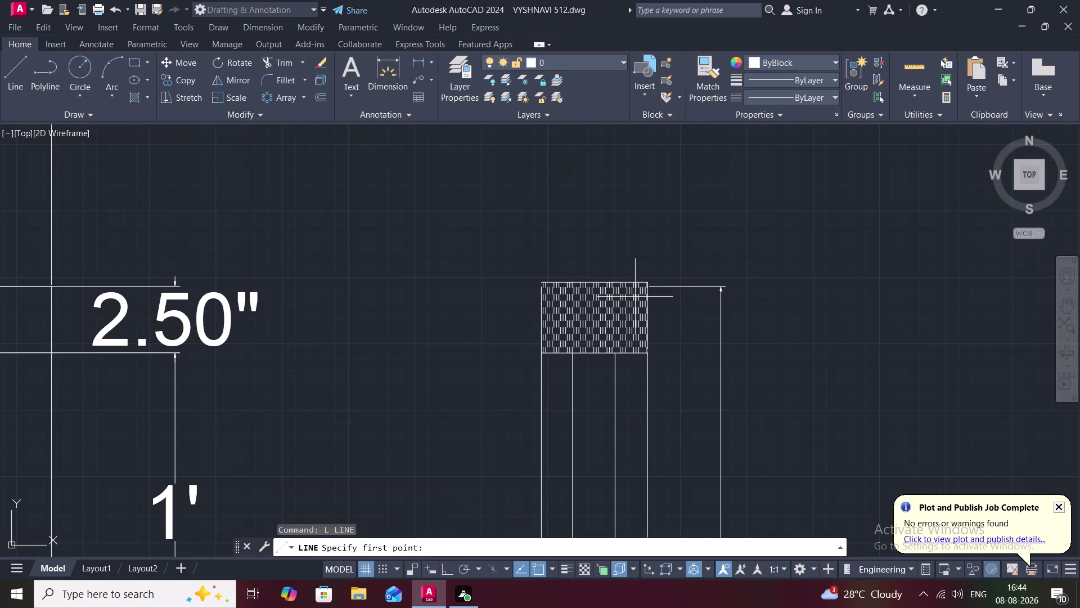
click(648, 285)
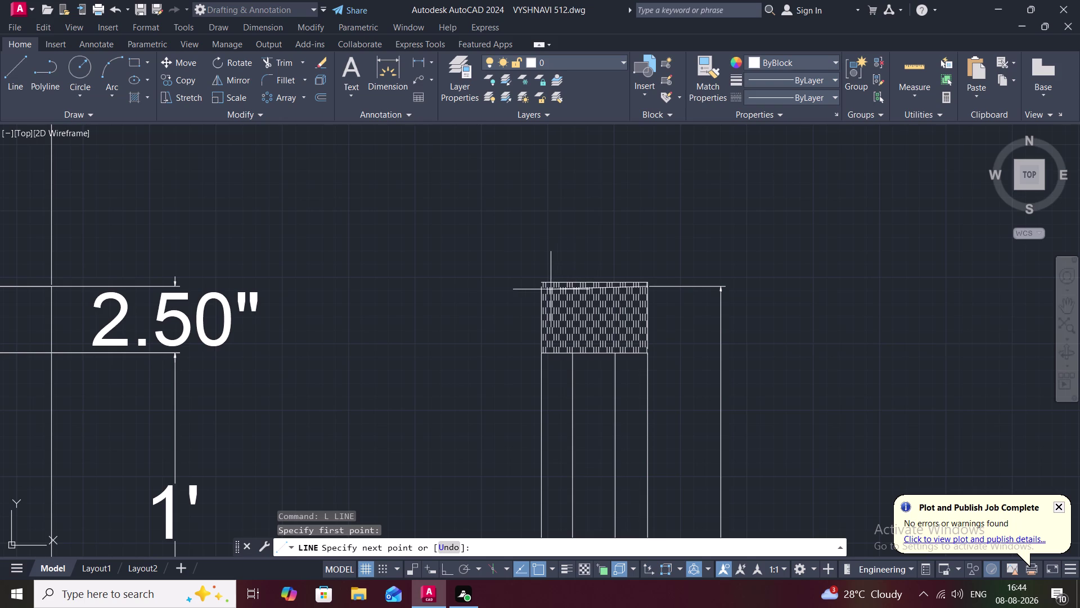
click(543, 290)
scroll(up, 3)
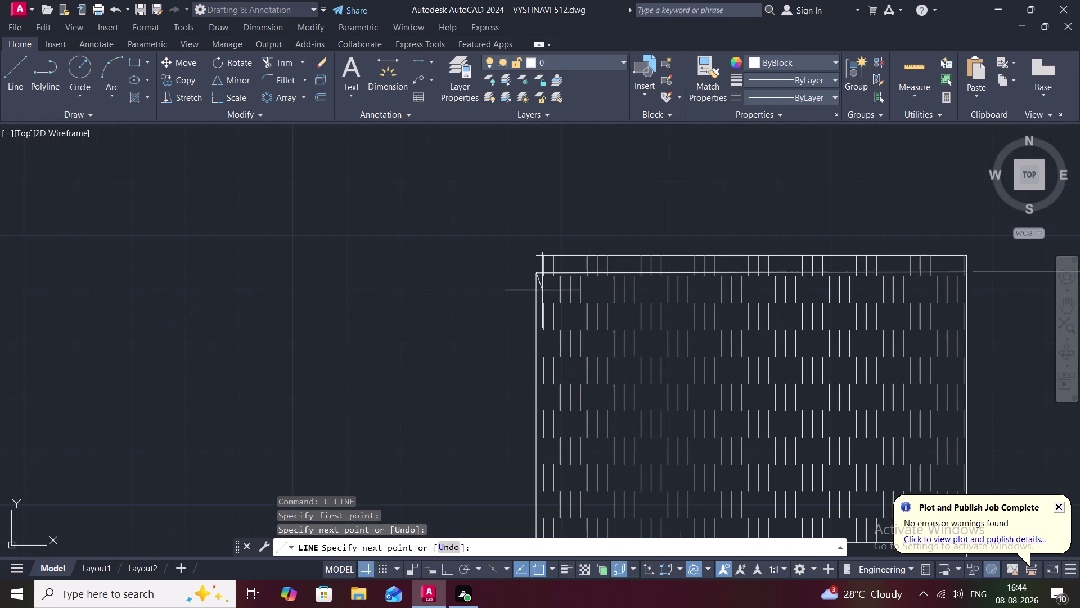
key(Escape)
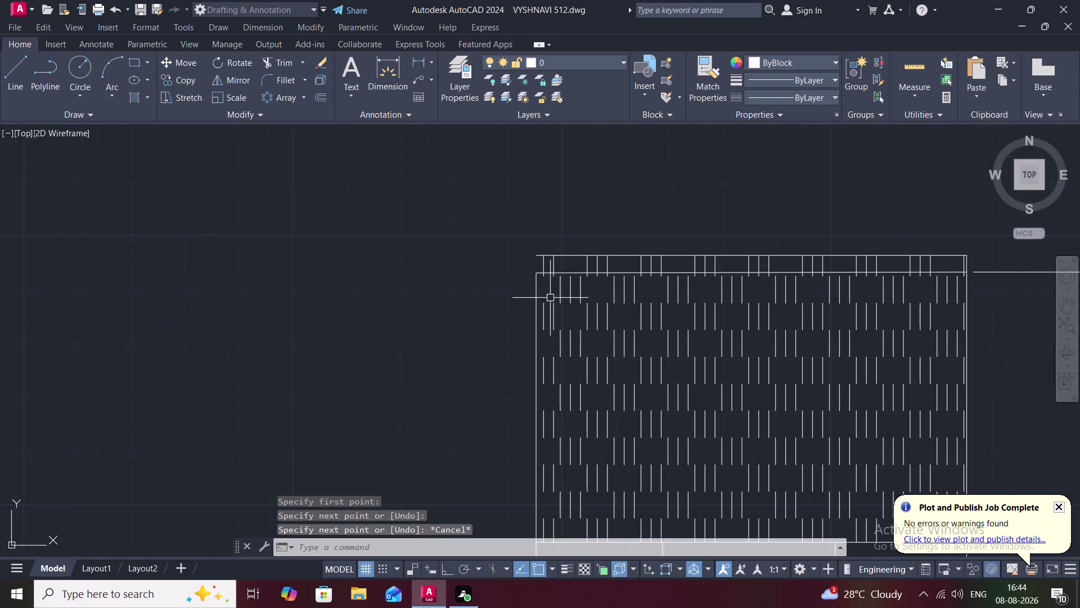
Try trimming the overhang and hatch with TR, cancel, then select the checkered hatch.
text(TR)
key(space)
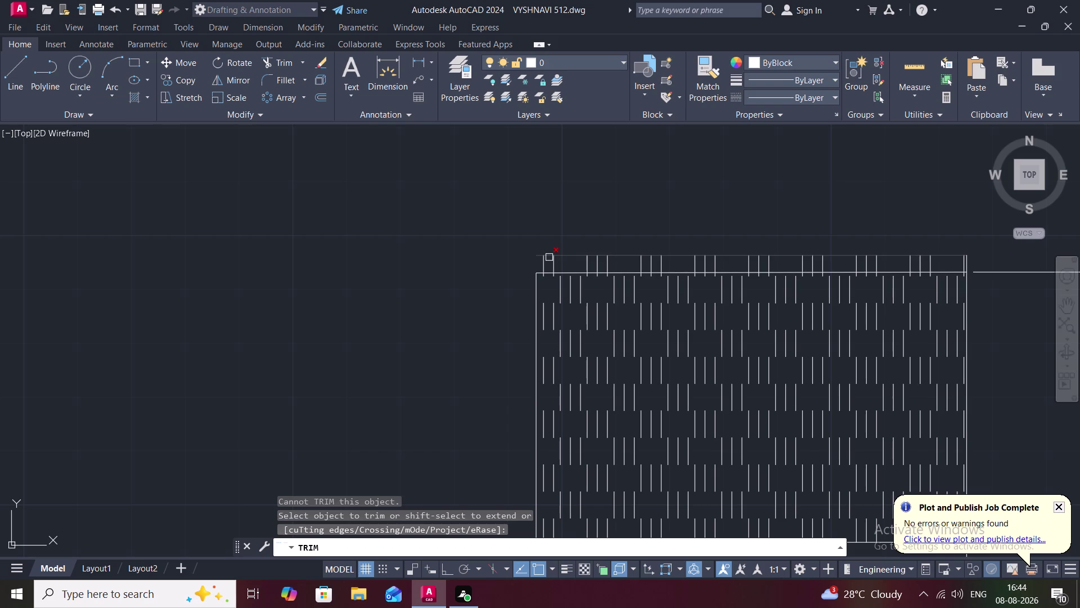
click(558, 254)
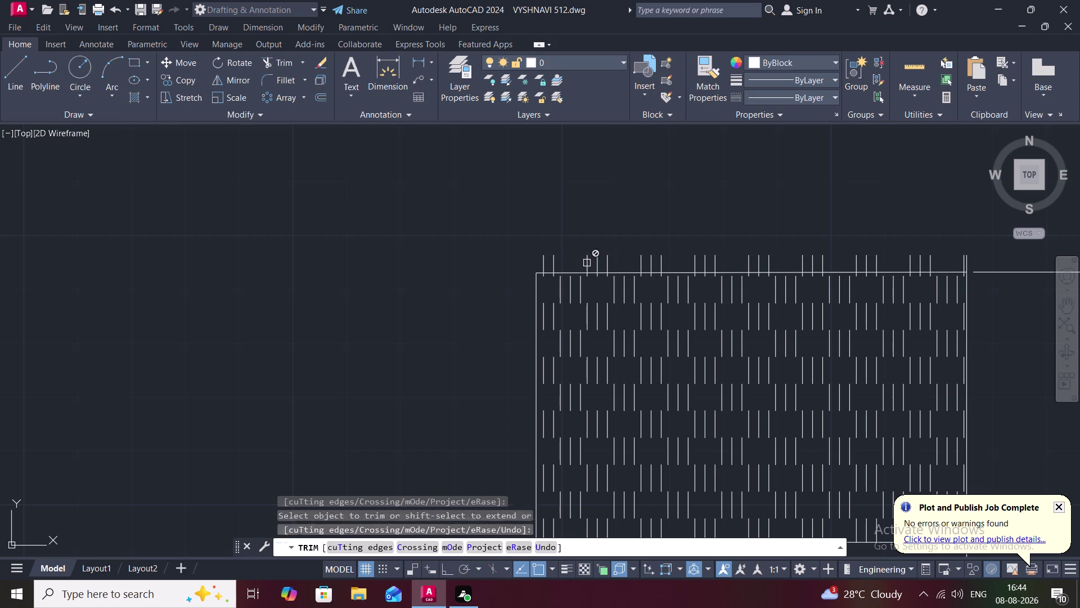
click(586, 263)
click(587, 262)
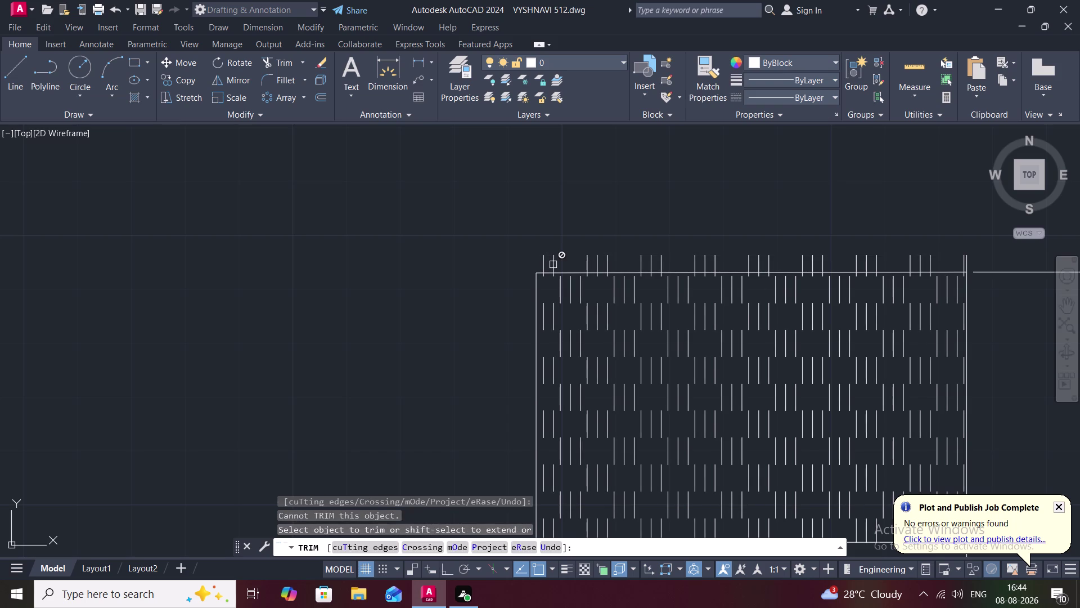
key(Escape)
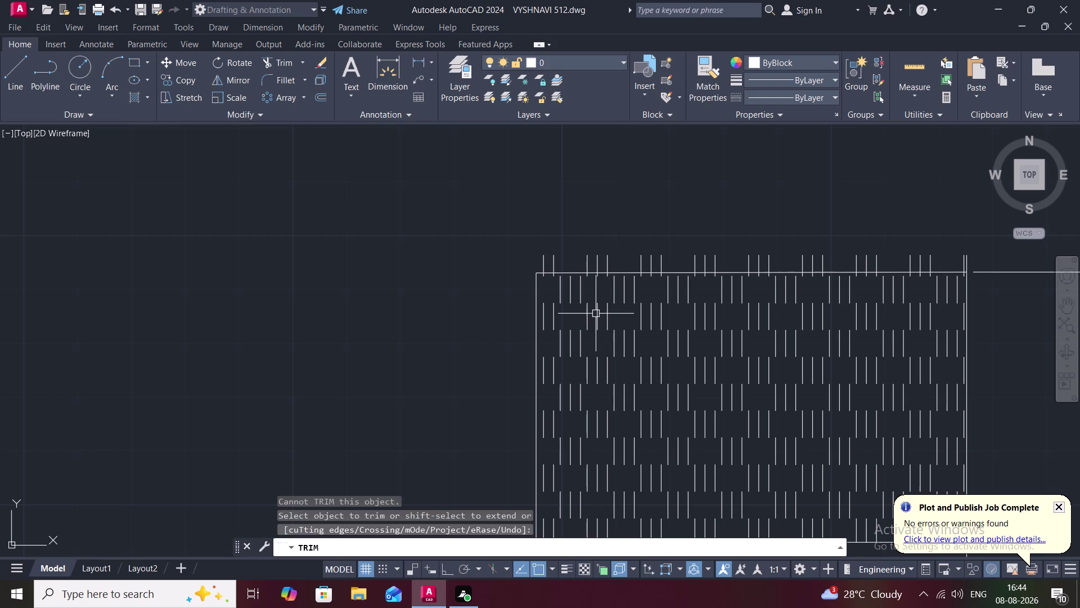
click(602, 324)
key(Escape)
scroll(down, 3)
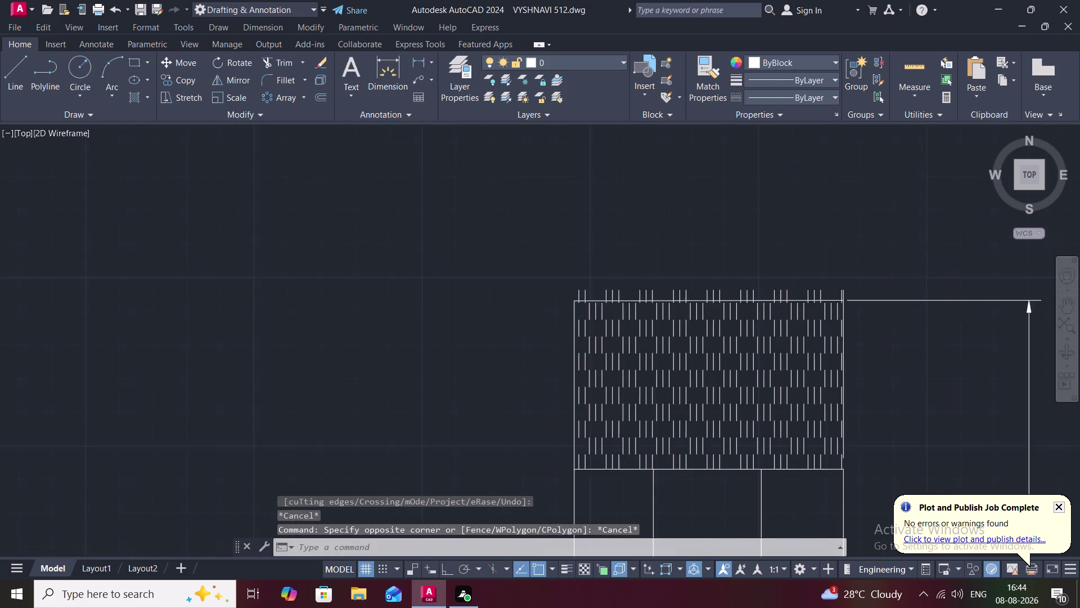
click(635, 347)
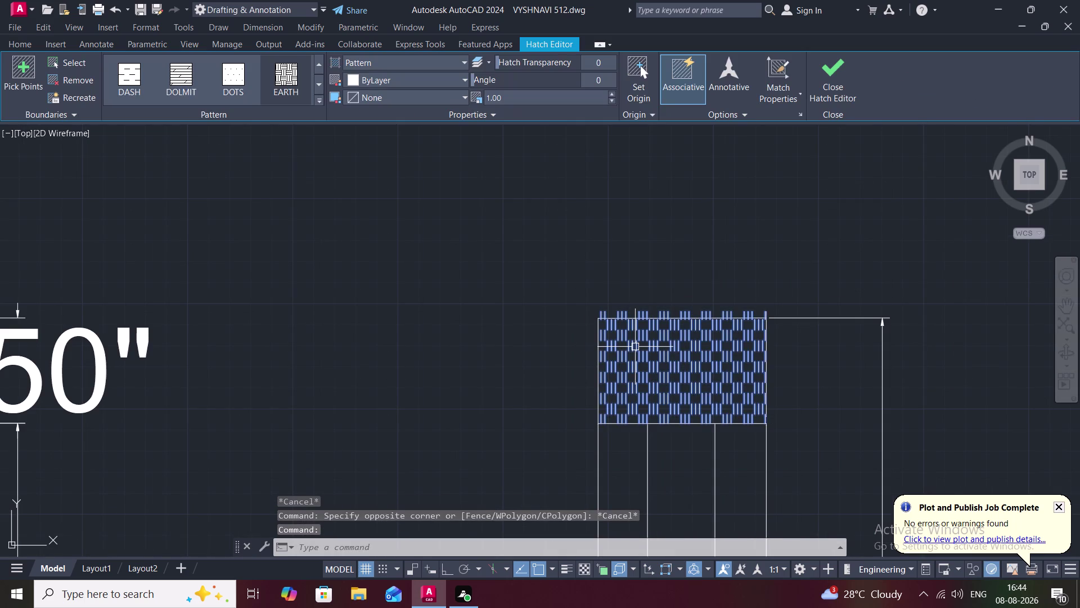
Delete the checkered hatch and extend the side section's edge line.
key(Delete)
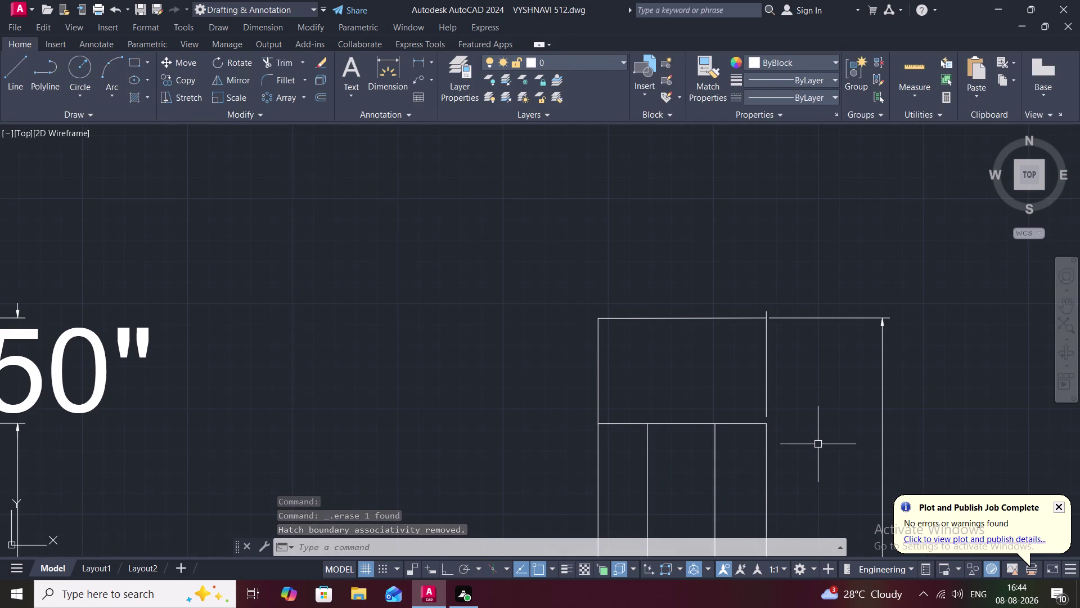
key(e)
key(x)
key(space)
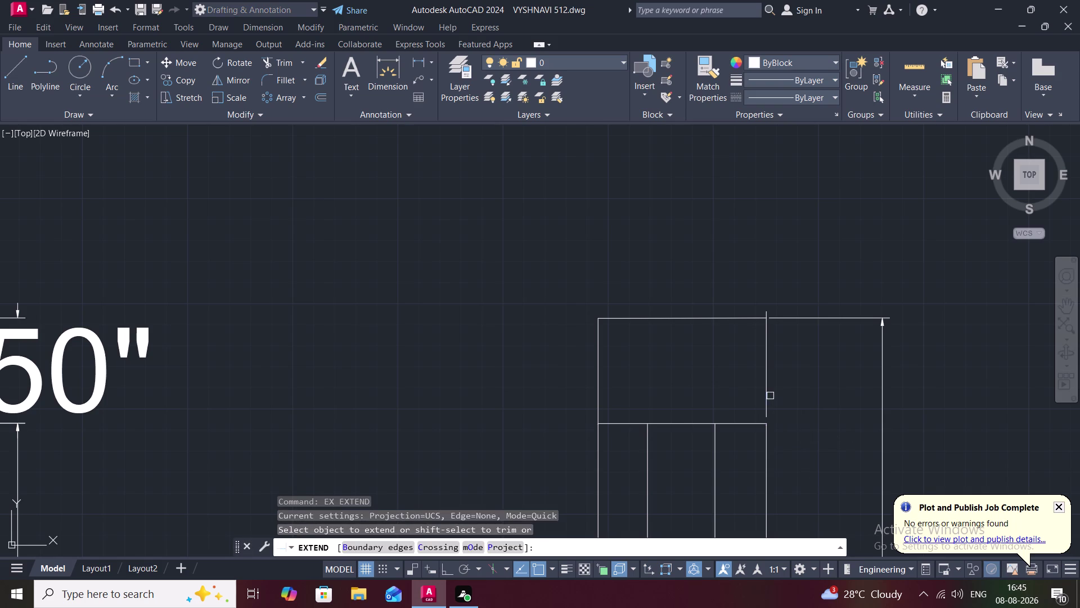
click(768, 393)
scroll(down, 3)
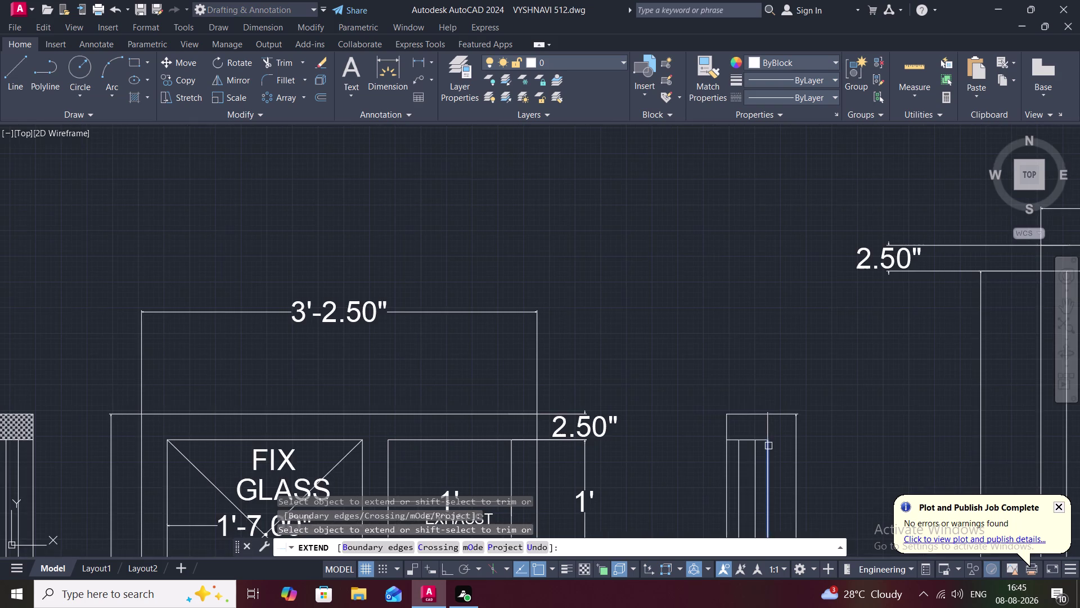
middle_drag(768, 445, 733, 358)
scroll(down, 3)
middle_drag(722, 435, 701, 302)
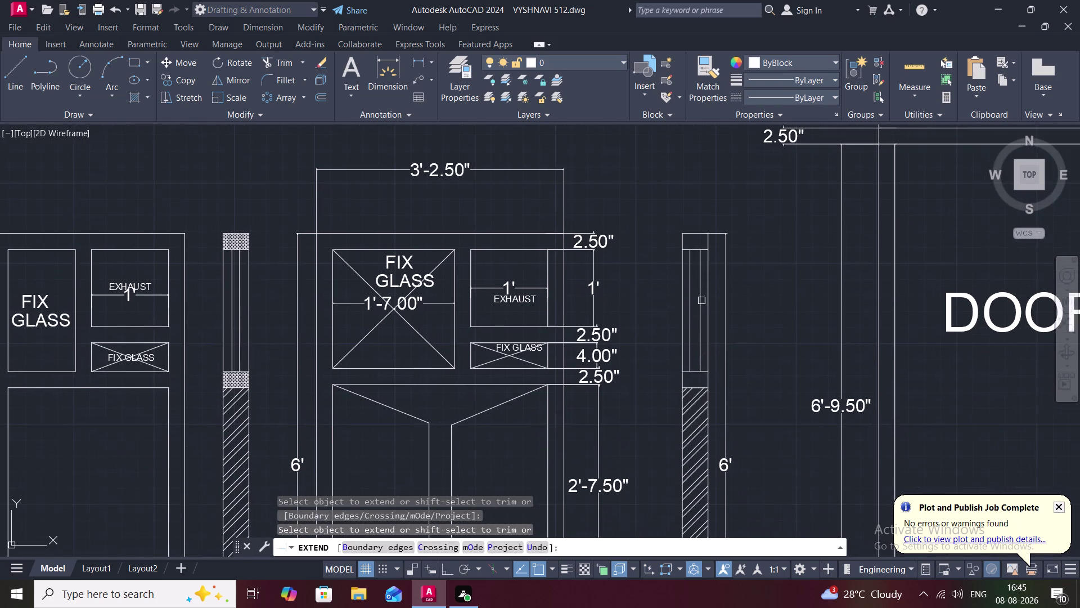
Extend the remaining inner lines of the W 1 side section.
click(709, 333)
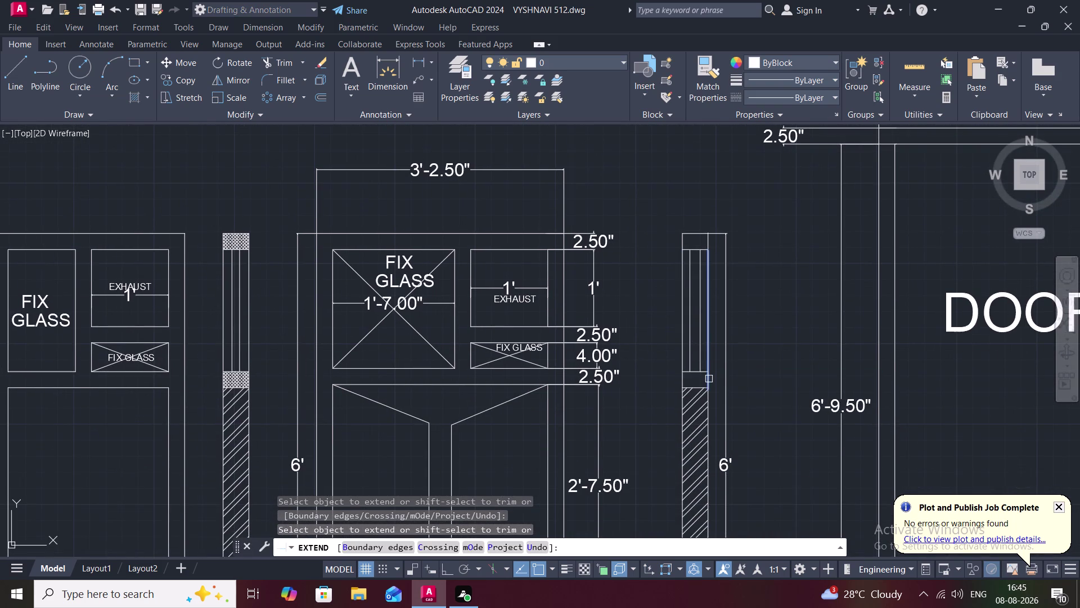
click(709, 378)
click(684, 383)
click(681, 360)
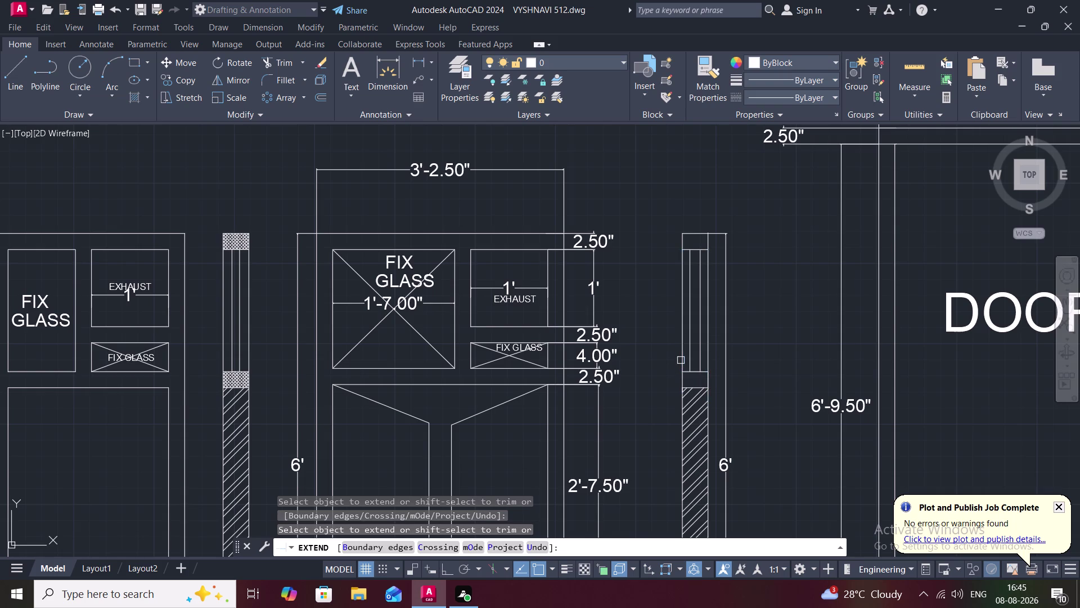
click(689, 364)
key(Escape)
Trim the stub at the upper rectangle's top-right corner and start HATCH.
text(TR)
key(space)
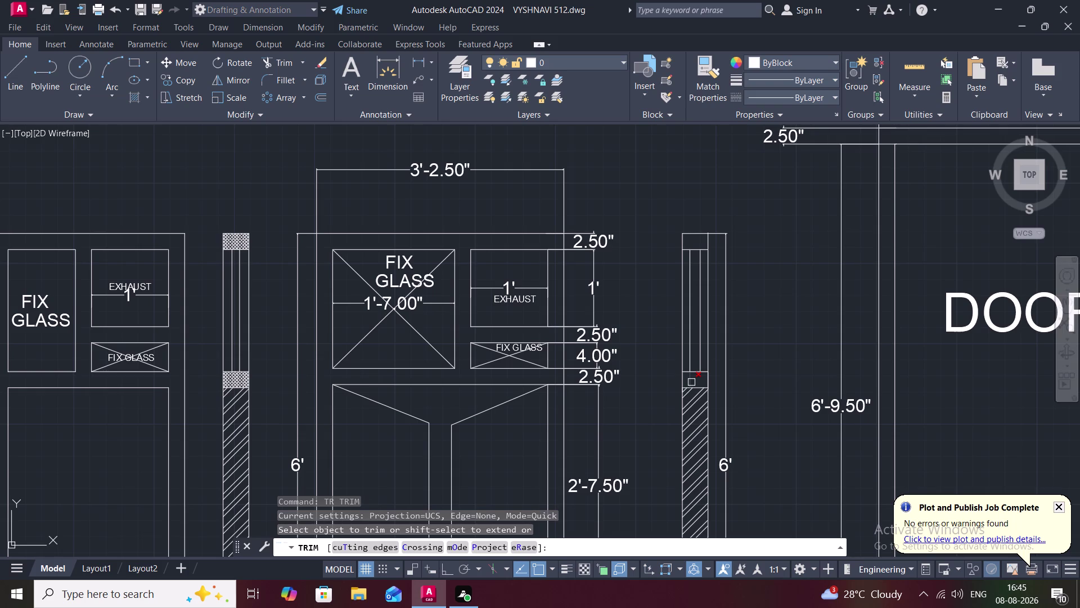
click(692, 382)
key(Escape)
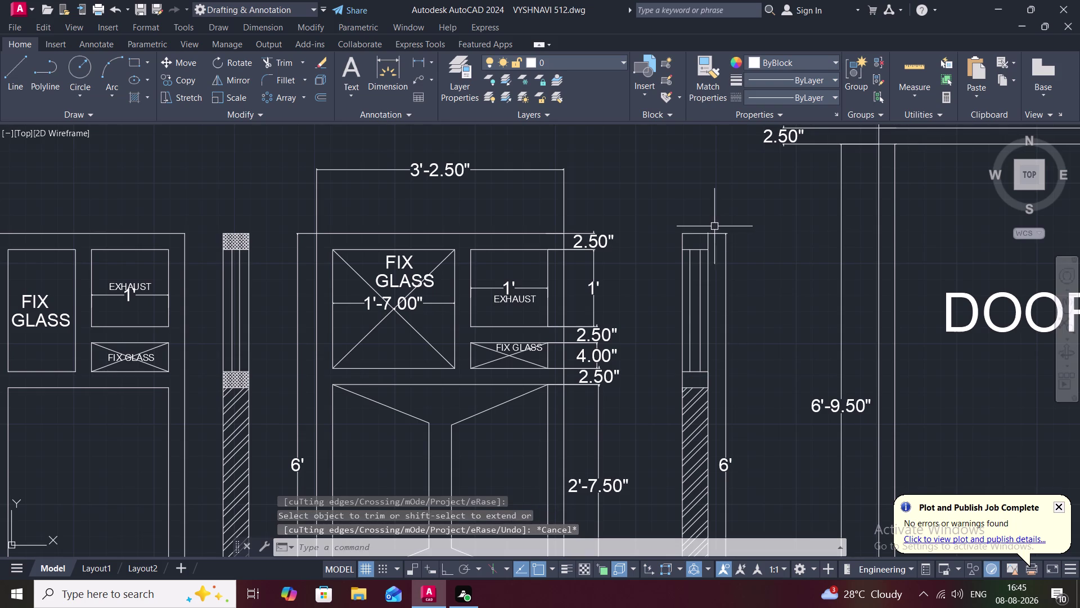
scroll(up, 3)
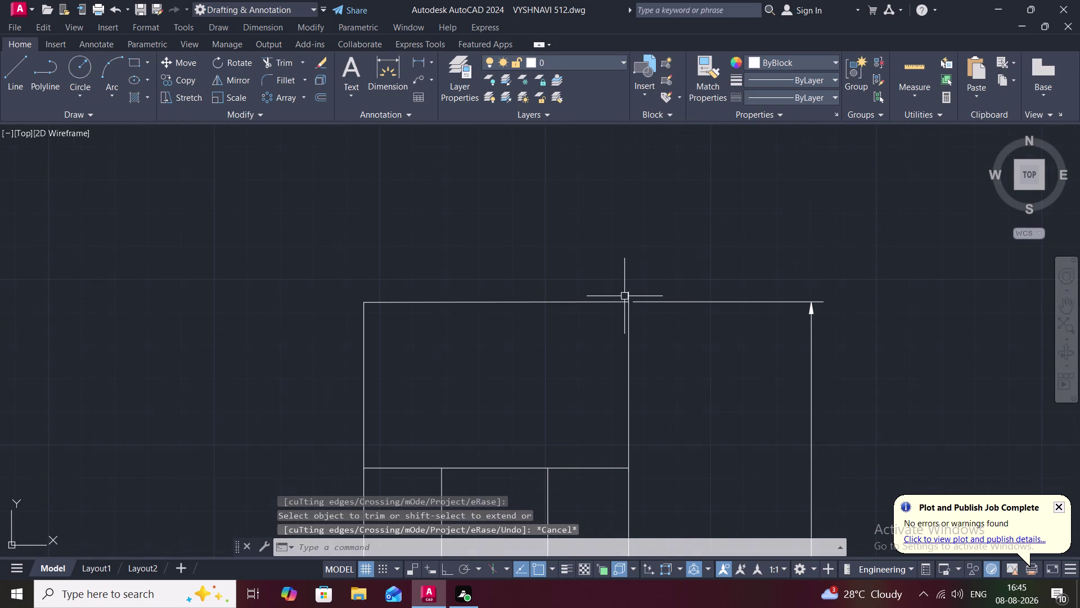
text(TR)
key(space)
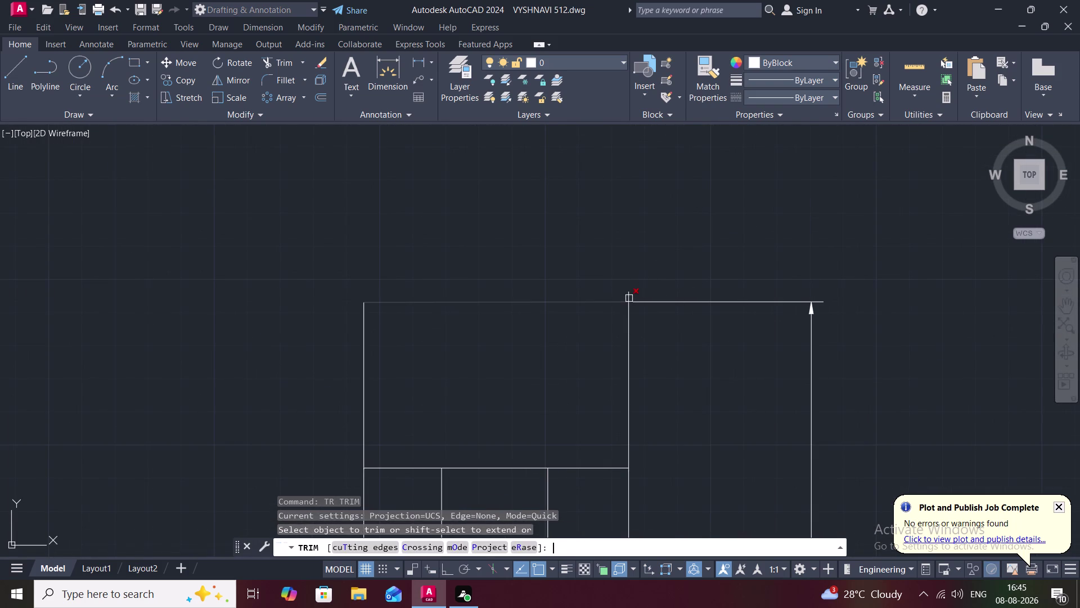
click(629, 297)
key(Escape)
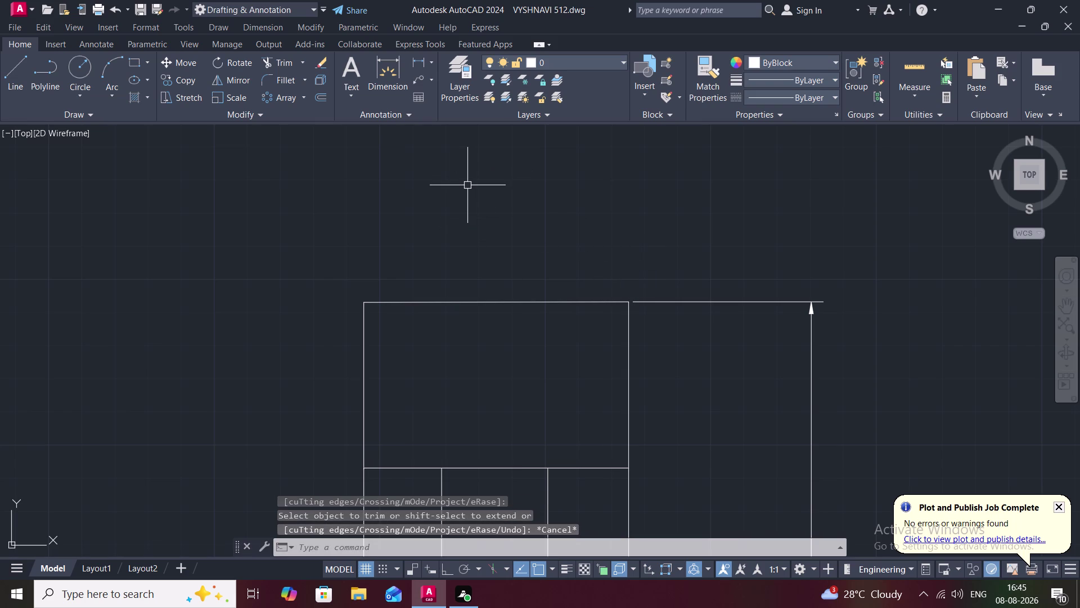
key(h)
key(space)
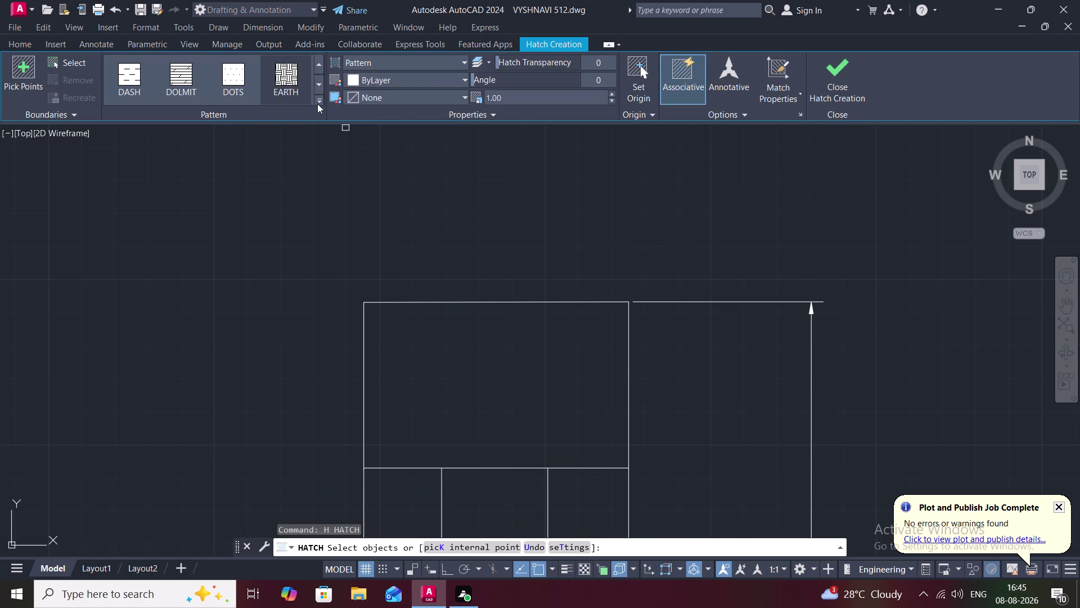
click(285, 77)
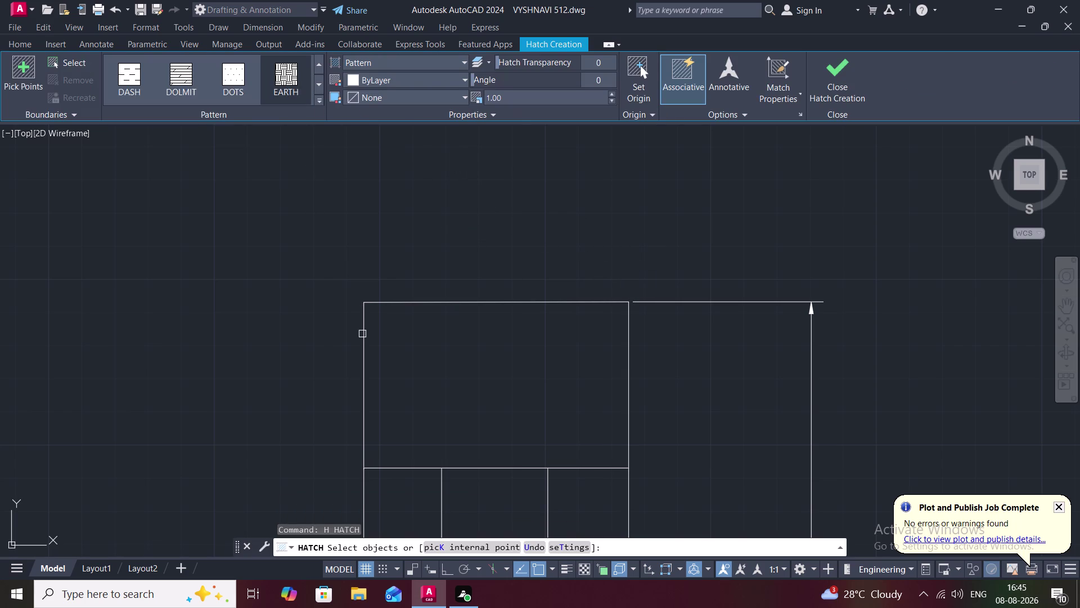
click(364, 334)
click(416, 301)
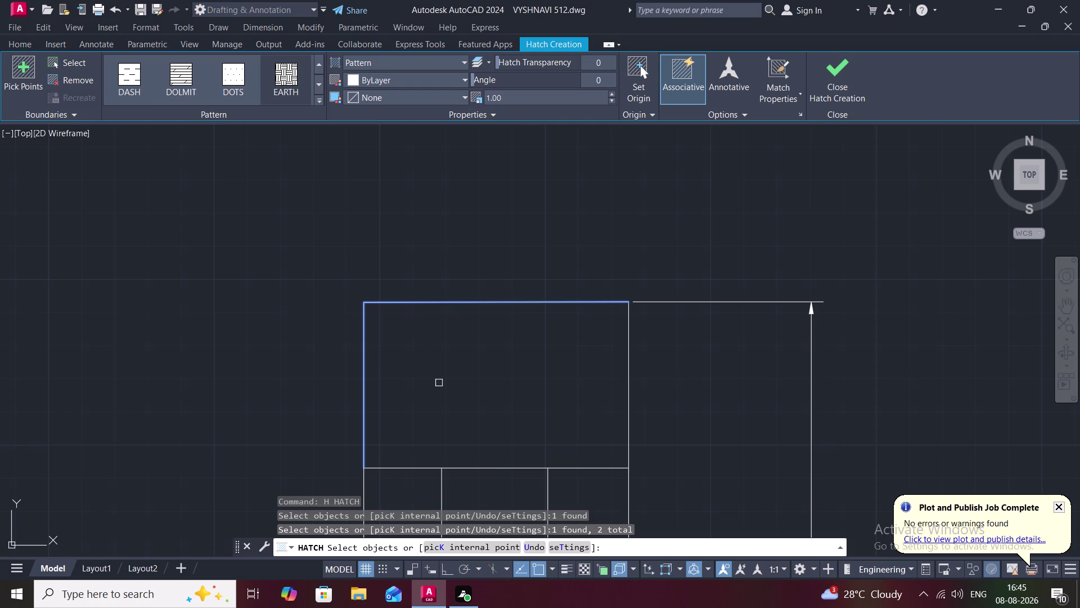
click(628, 391)
key(Escape)
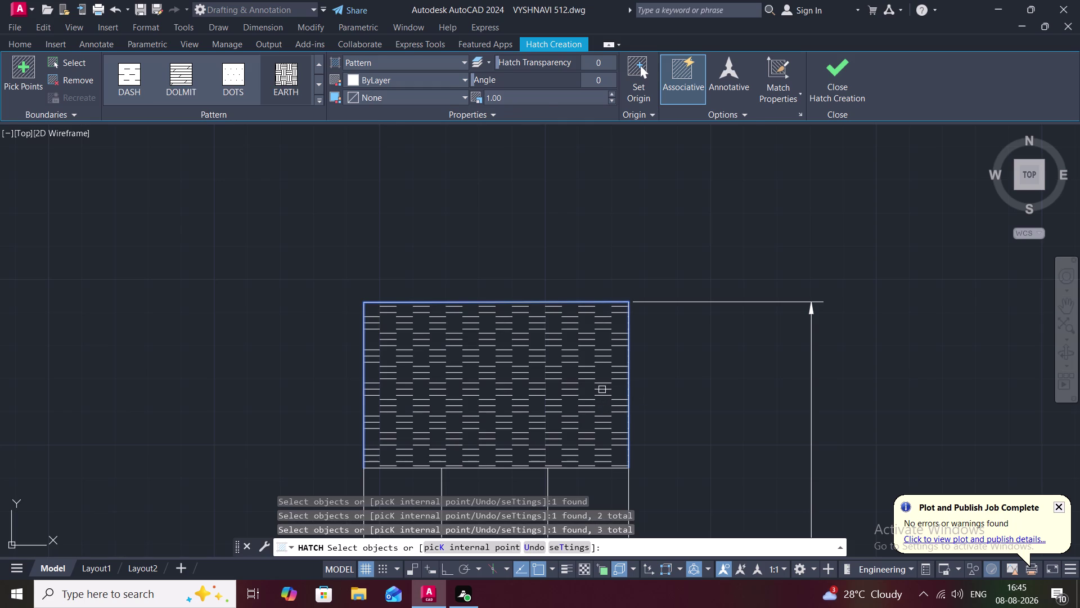
scroll(down, 3)
scroll(down, 3)
middle_drag(591, 351, 602, 351)
scroll(down, 3)
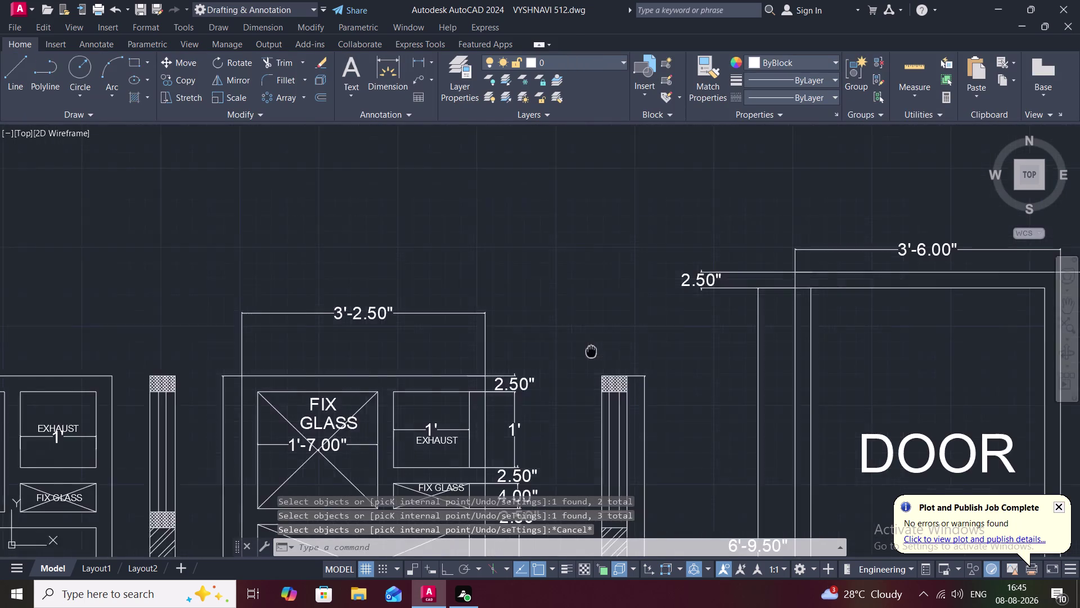
middle_drag(602, 352, 644, 309)
scroll(down, 3)
scroll(down, 3)
middle_drag(516, 419, 569, 411)
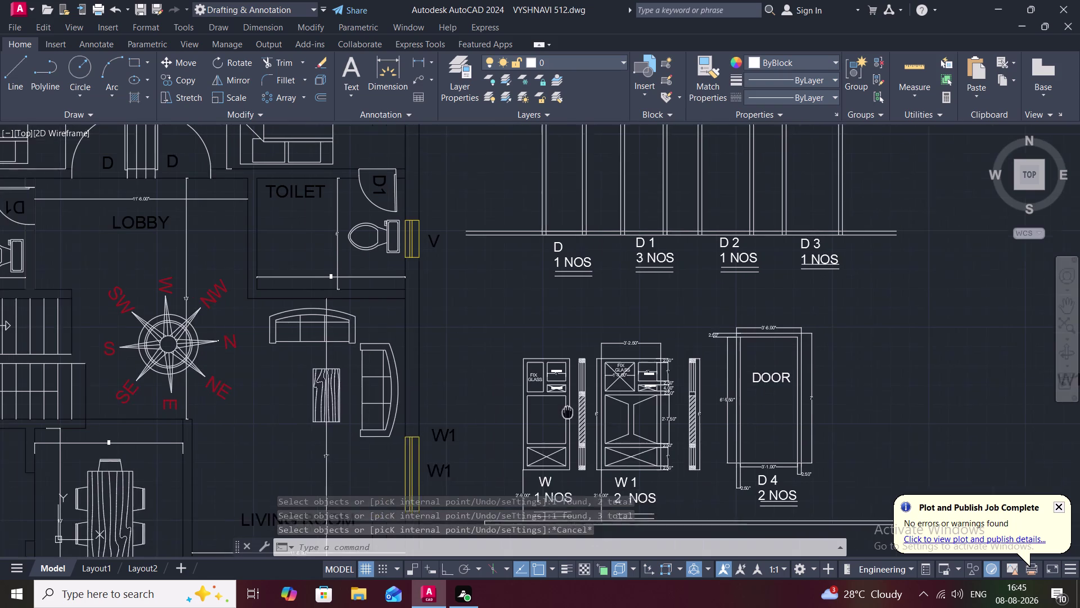
middle_drag(570, 412, 576, 412)
scroll(up, 3)
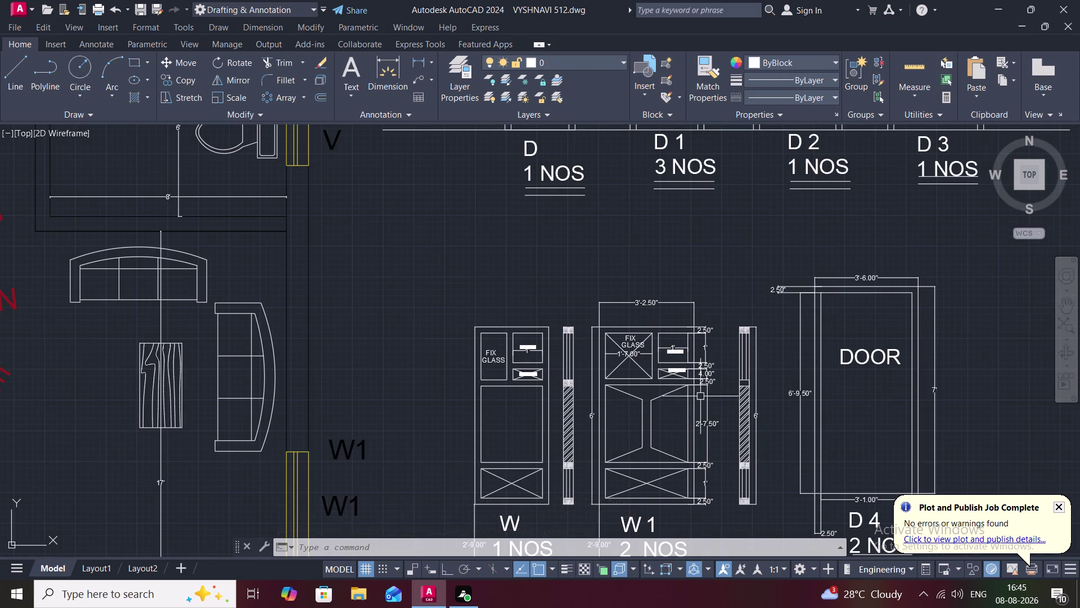
middle_drag(693, 408, 667, 340)
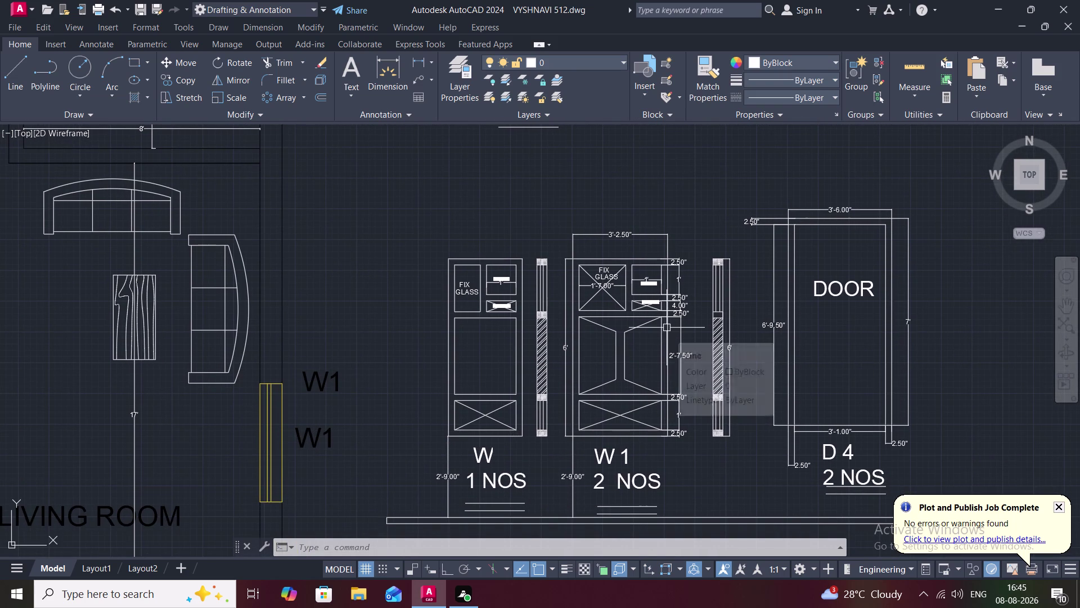
Start Match Properties using a dashed line in the W3 elevation as source.
click(694, 76)
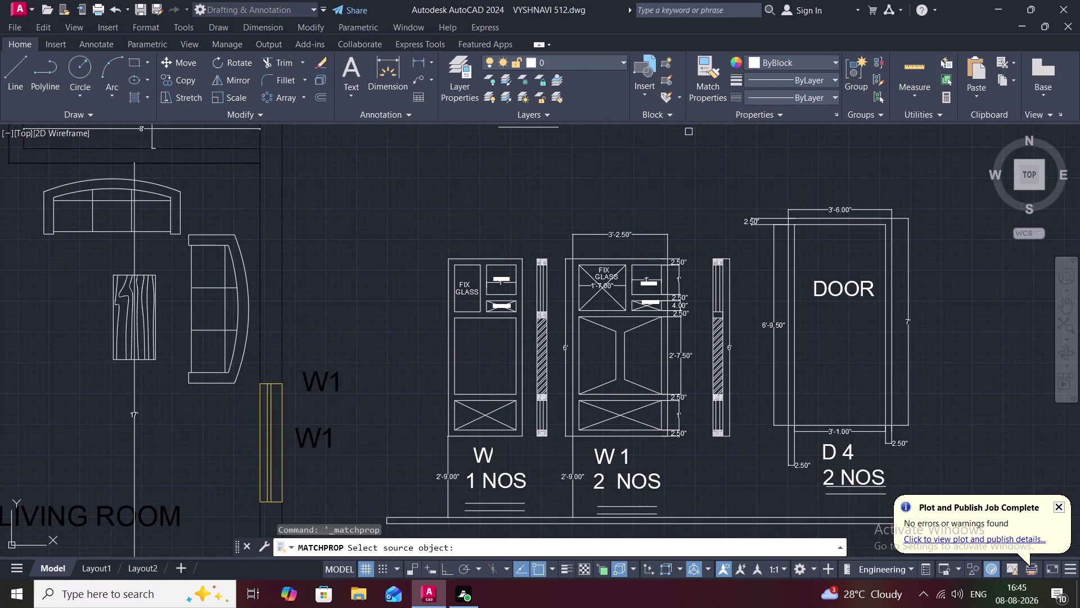
middle_drag(668, 411, 621, 81)
scroll(down, 3)
middle_drag(638, 463, 635, 420)
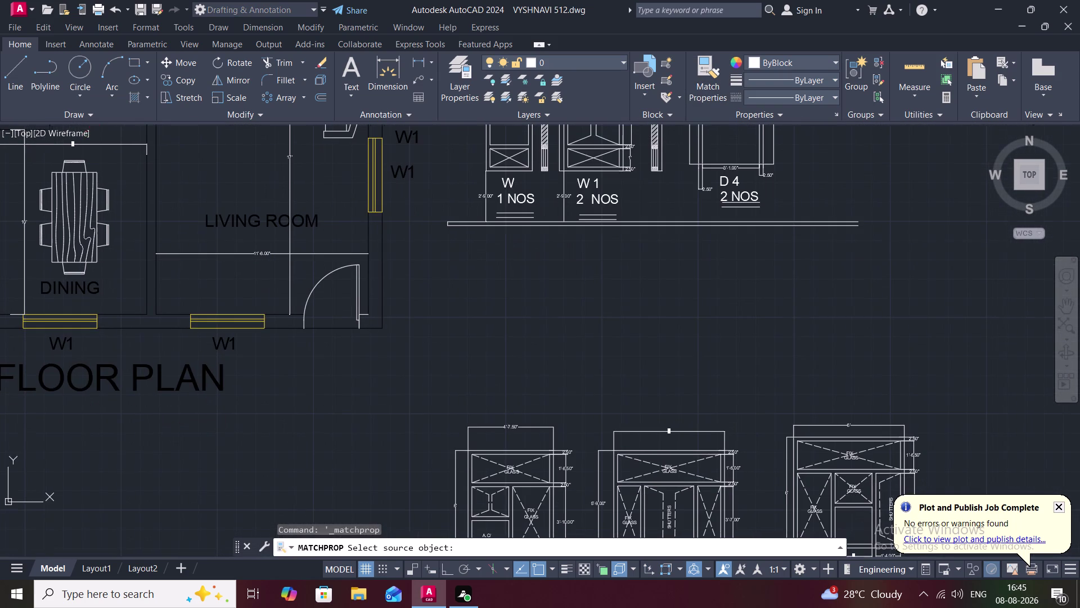
click(647, 474)
scroll(down, 3)
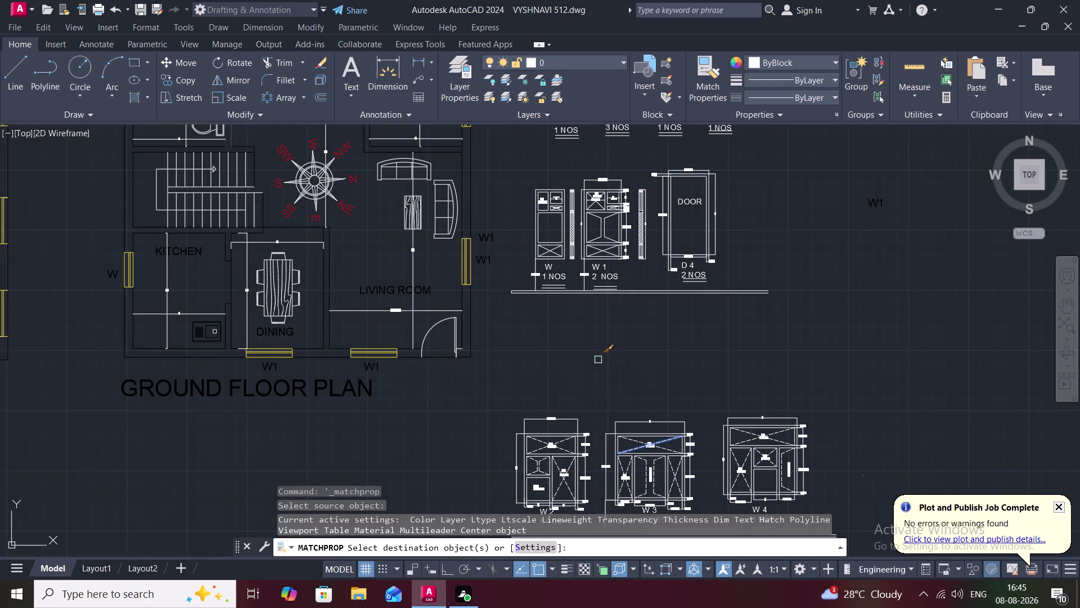
middle_drag(598, 360, 582, 462)
scroll(up, 3)
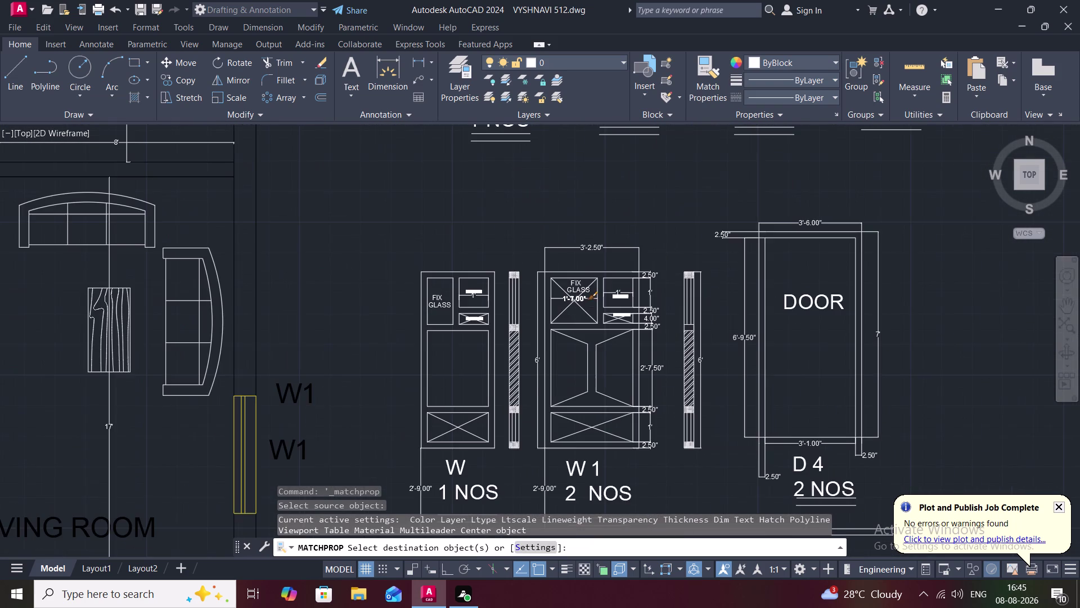
Make W1's upper and middle panel lines and the FIX GLASS cross line dashed.
click(565, 308)
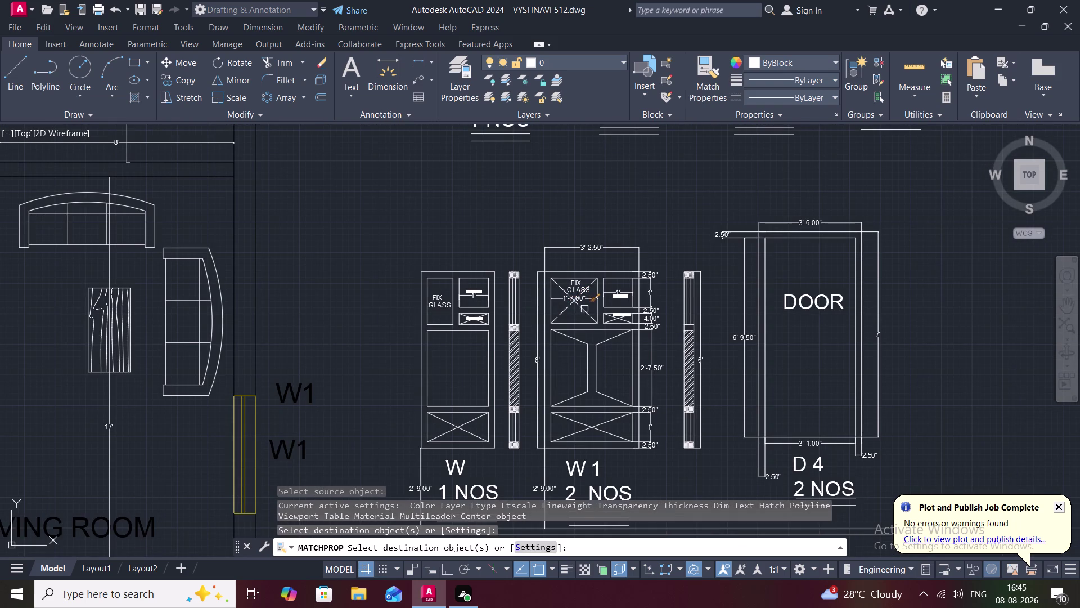
click(585, 308)
click(589, 366)
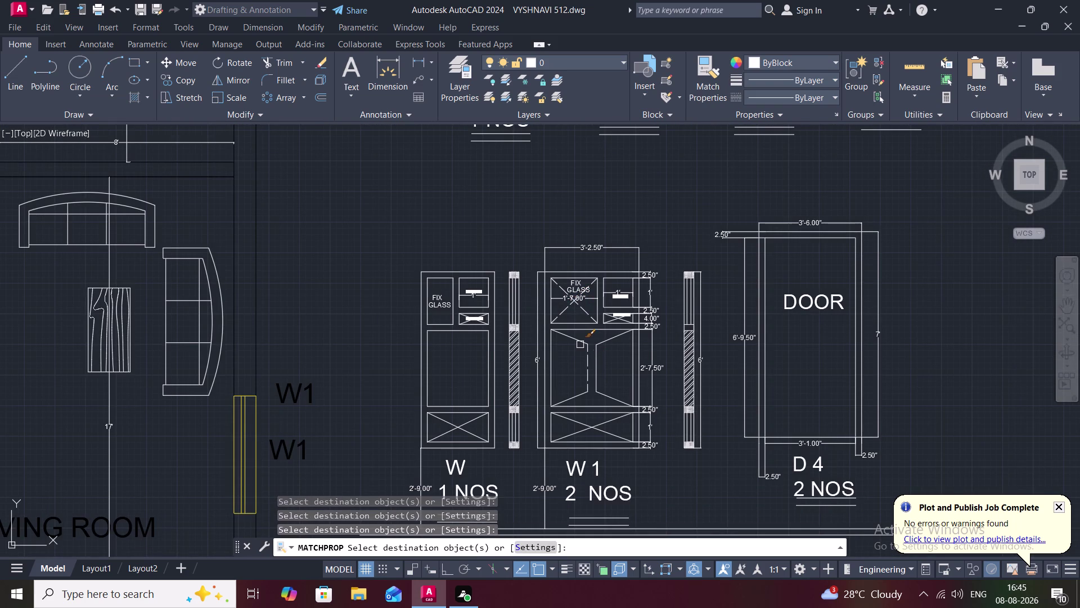
click(580, 342)
click(583, 395)
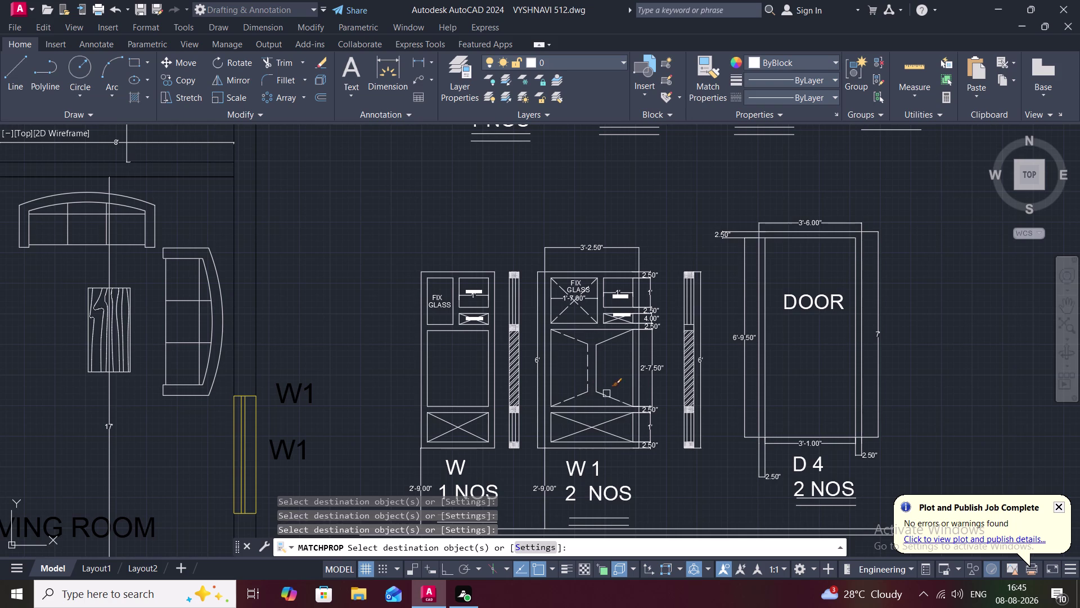
click(608, 394)
click(597, 362)
click(610, 339)
scroll(up, 3)
click(604, 285)
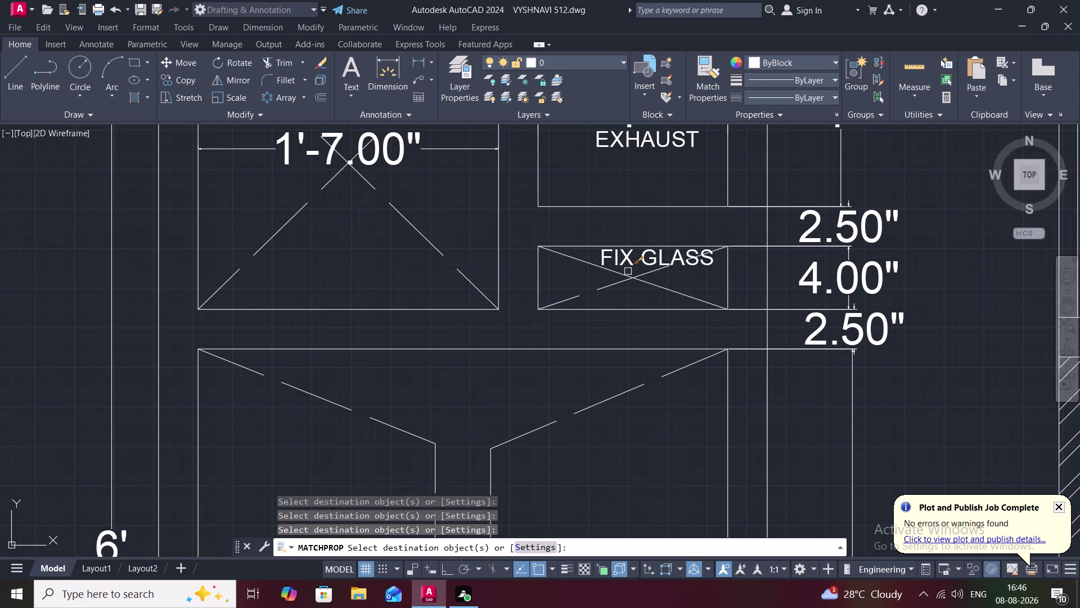
click(621, 273)
Make W1's lower cross lines and two more lines dashed, then end matching.
scroll(down, 3)
middle_drag(626, 403, 595, 211)
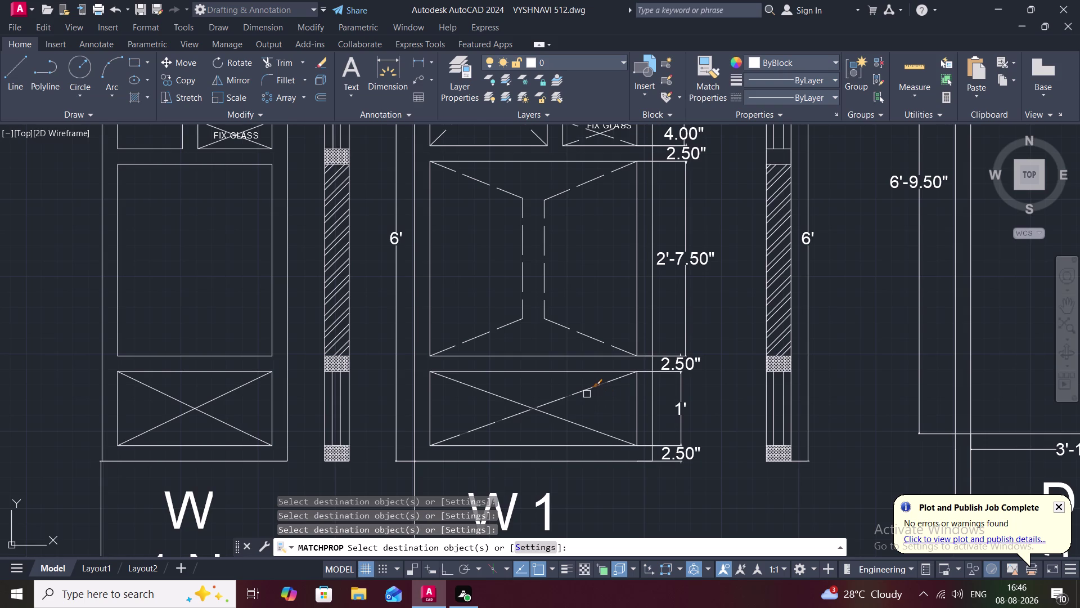
click(587, 394)
click(584, 427)
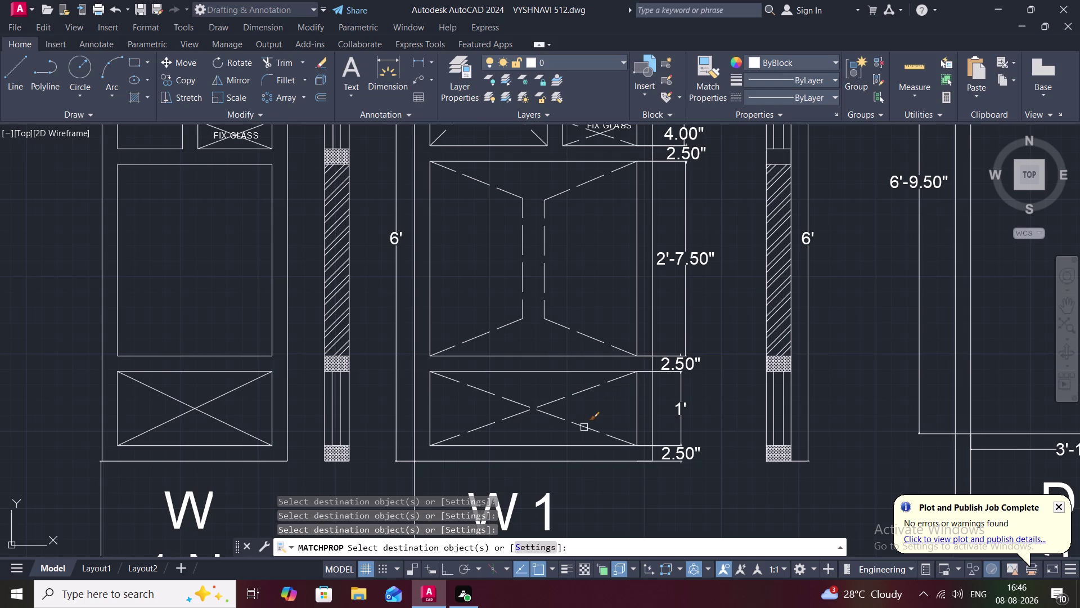
scroll(down, 3)
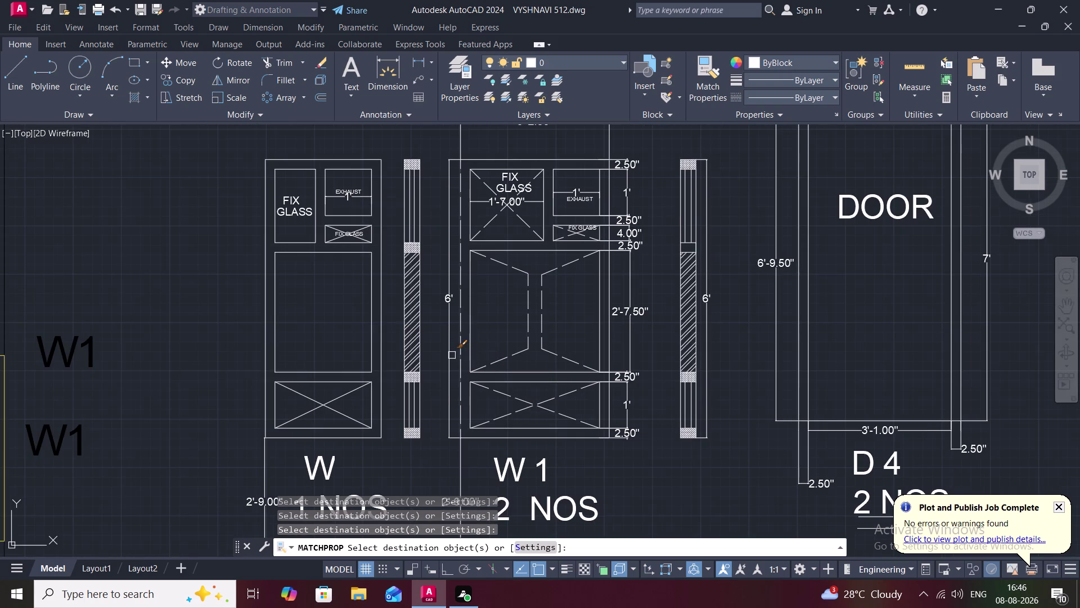
middle_drag(441, 355, 582, 345)
scroll(down, 3)
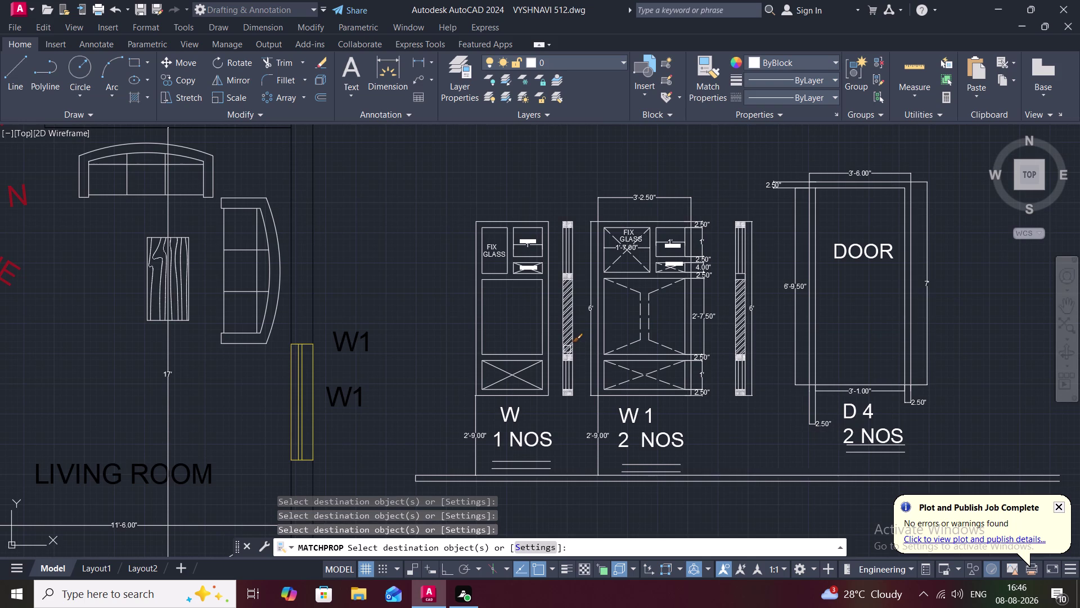
click(531, 368)
click(530, 381)
key(Escape)
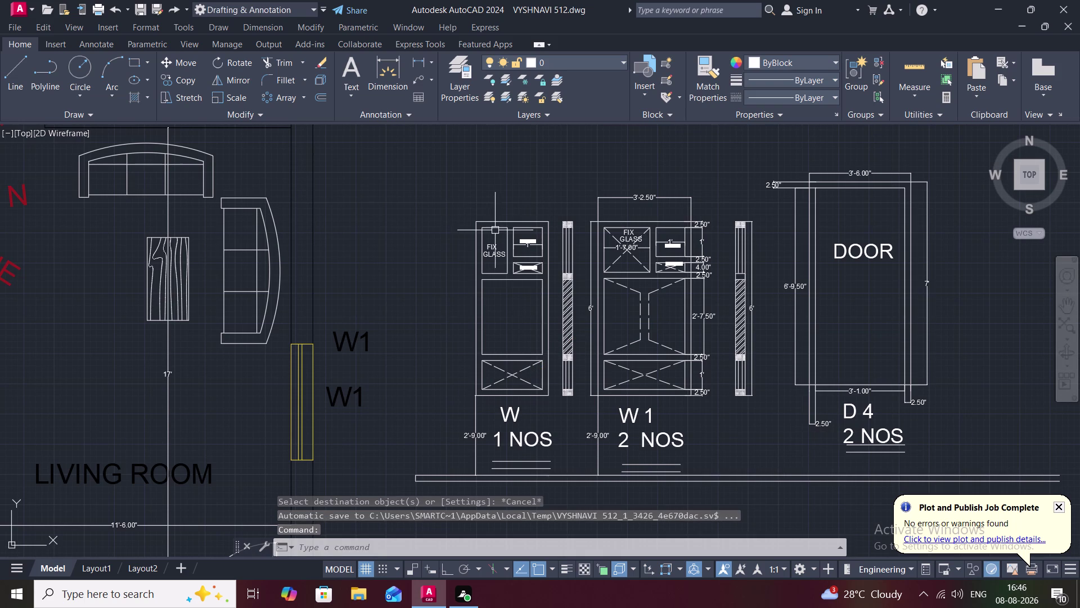
Draw two crossing diagonal lines inside the FIX GLASS box of the W elevation.
text(L)
key(space)
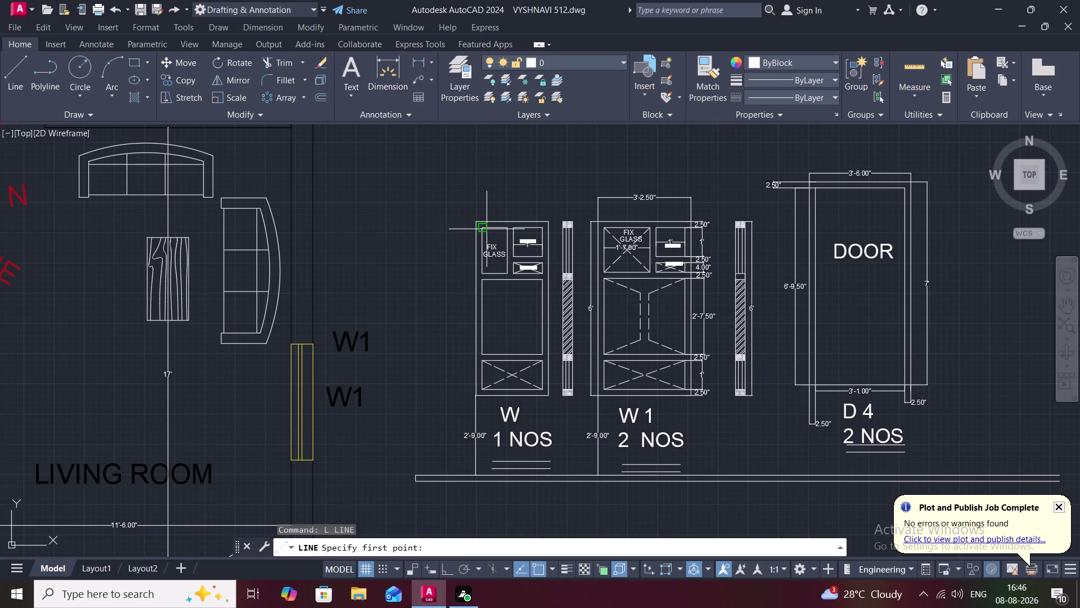
click(484, 228)
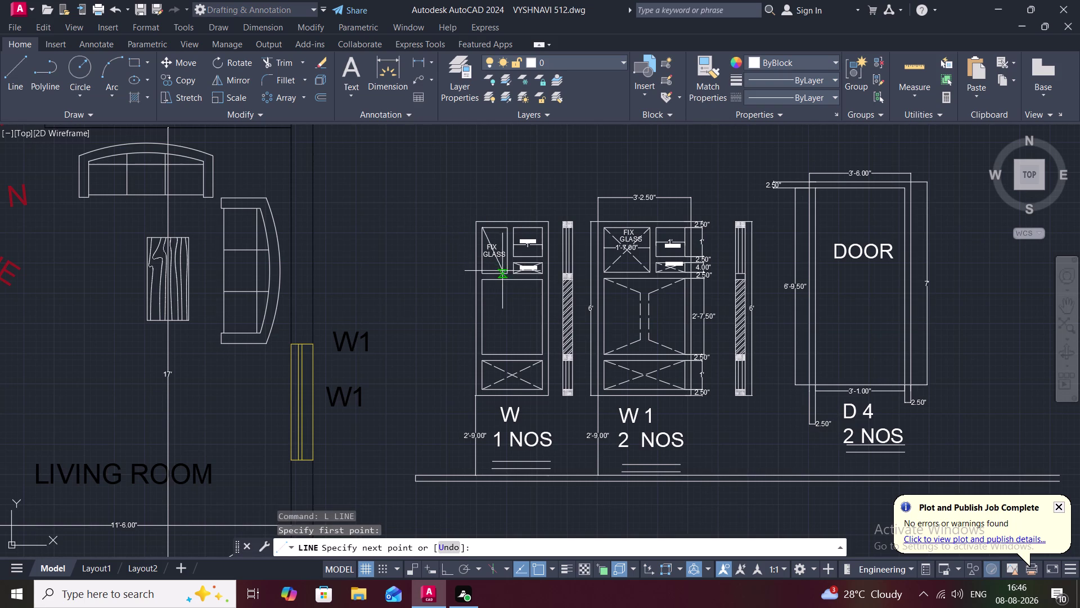
click(505, 272)
key(space)
key(space)
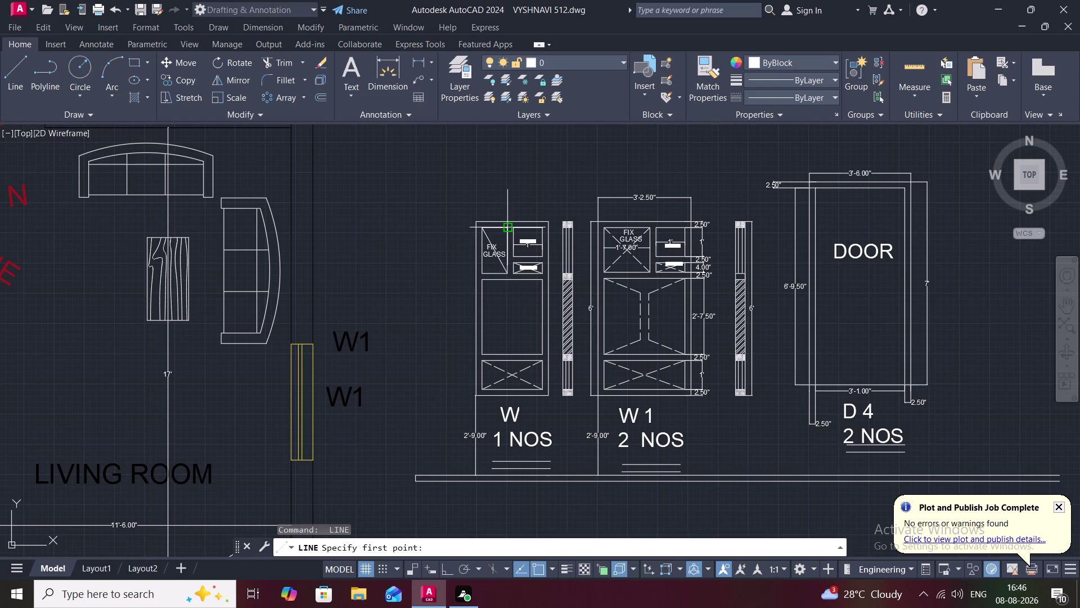
click(504, 231)
click(486, 270)
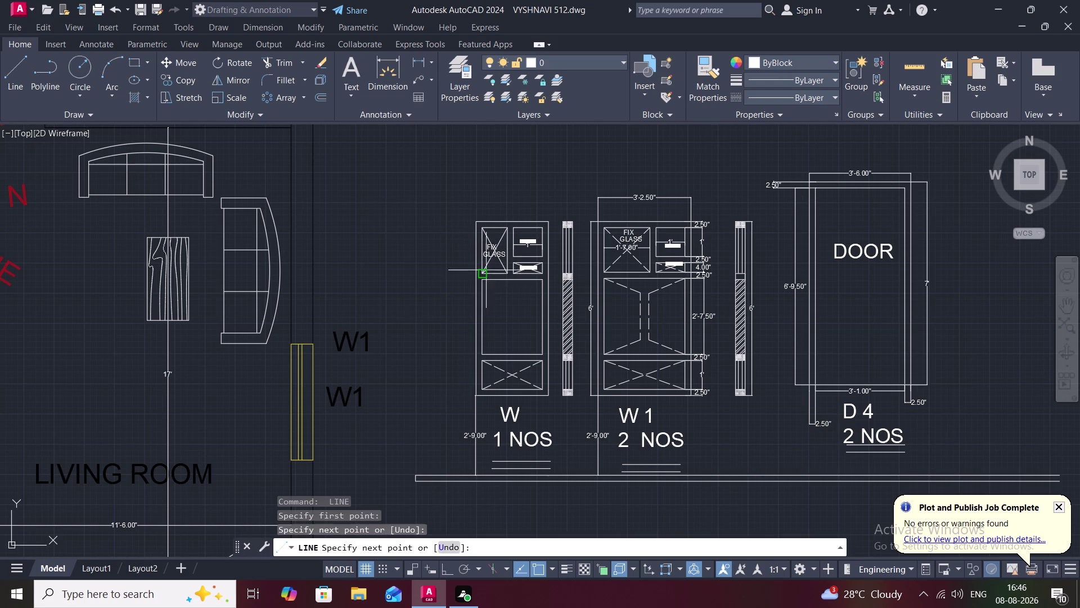
key(Escape)
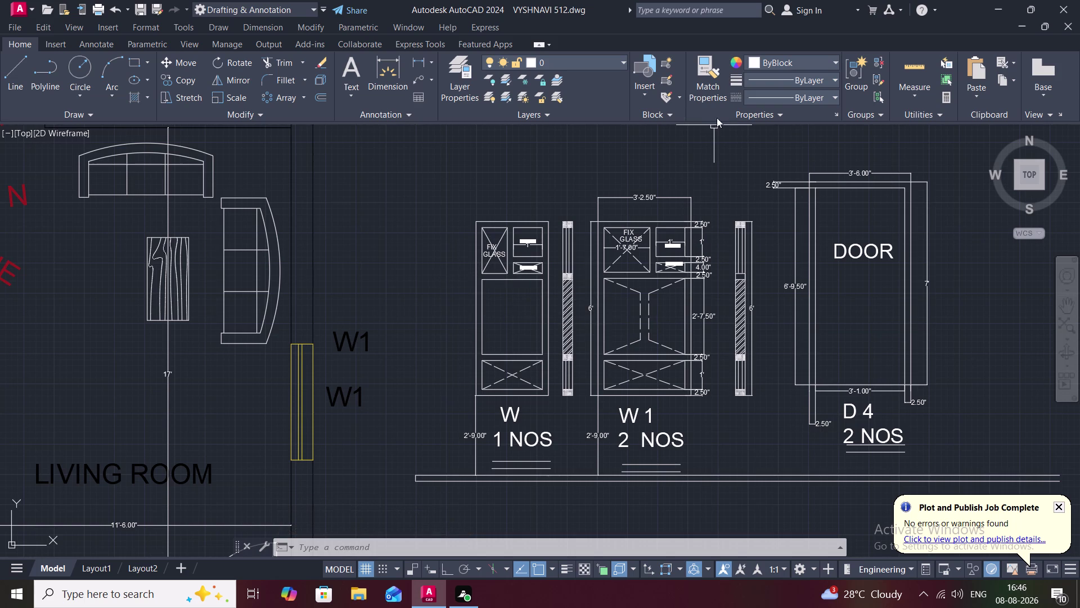
Copy W1 label text properties onto five W labels, including the small FIX GLASS label.
click(713, 75)
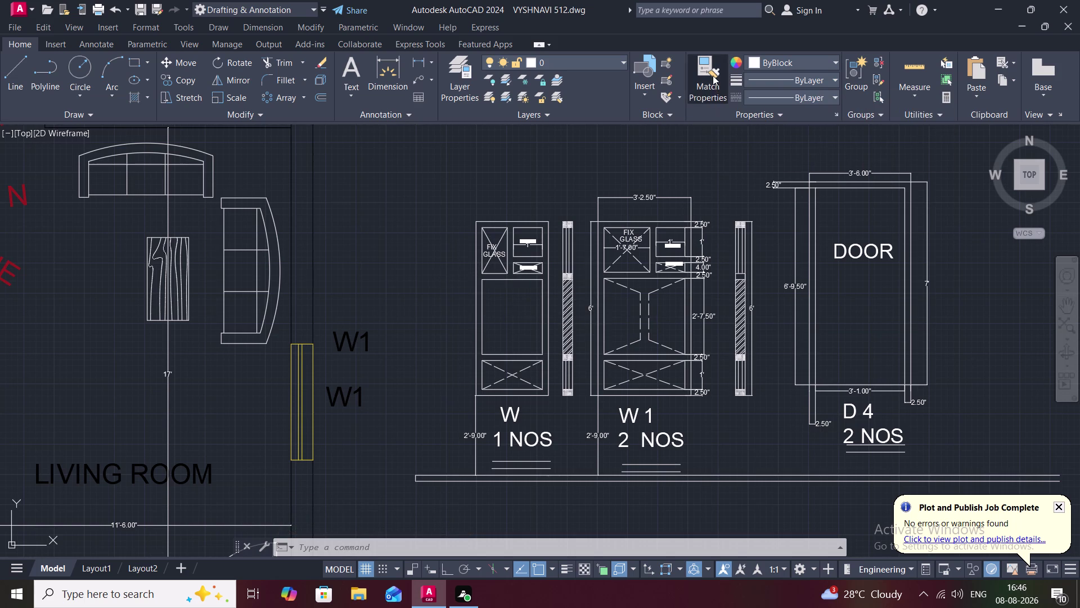
click(640, 300)
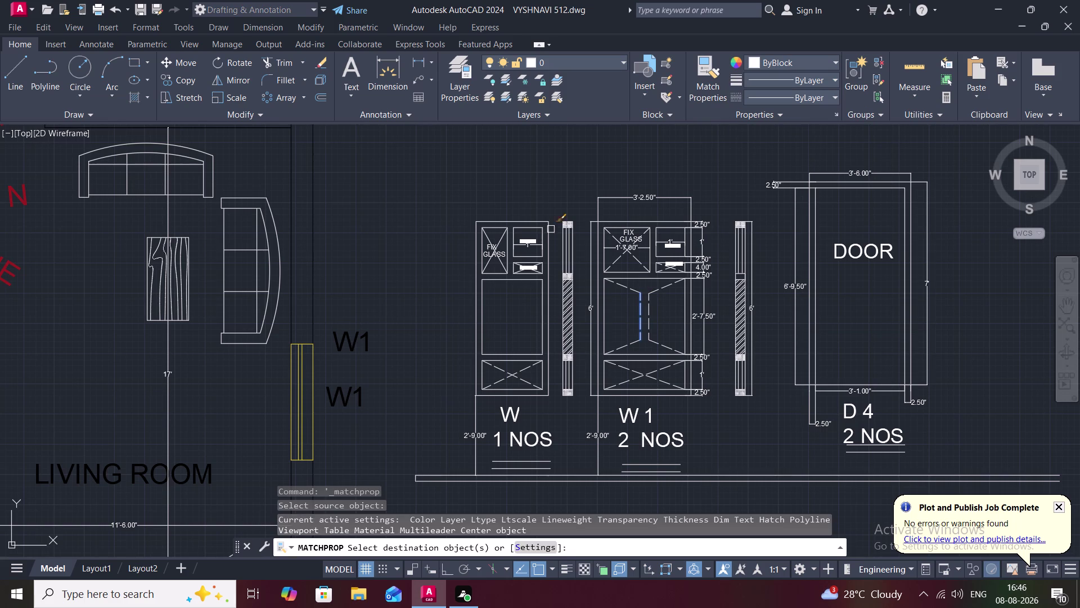
click(500, 238)
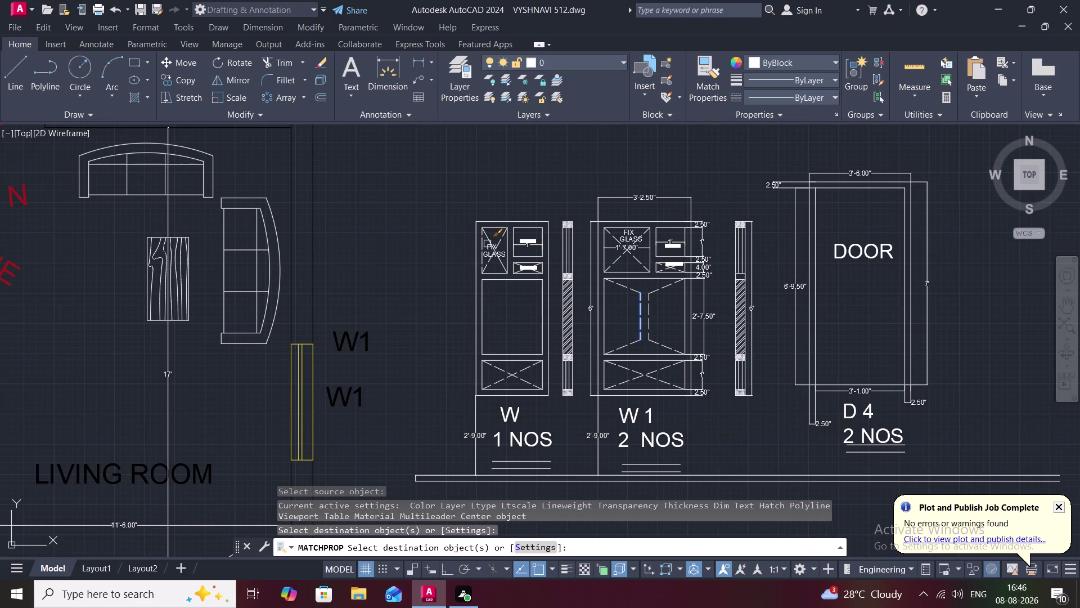
click(490, 238)
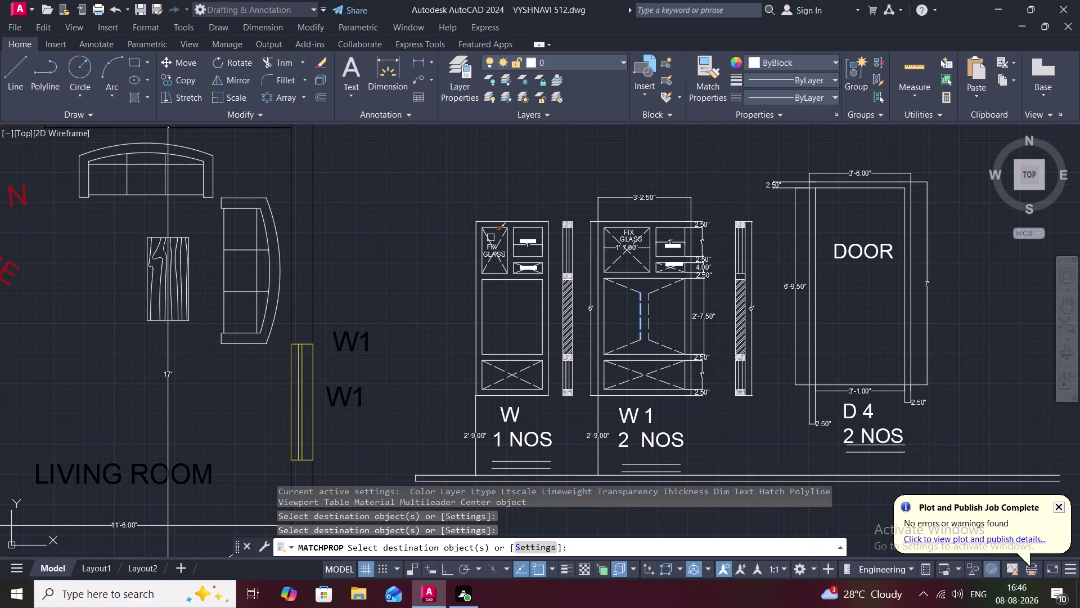
scroll(up, 3)
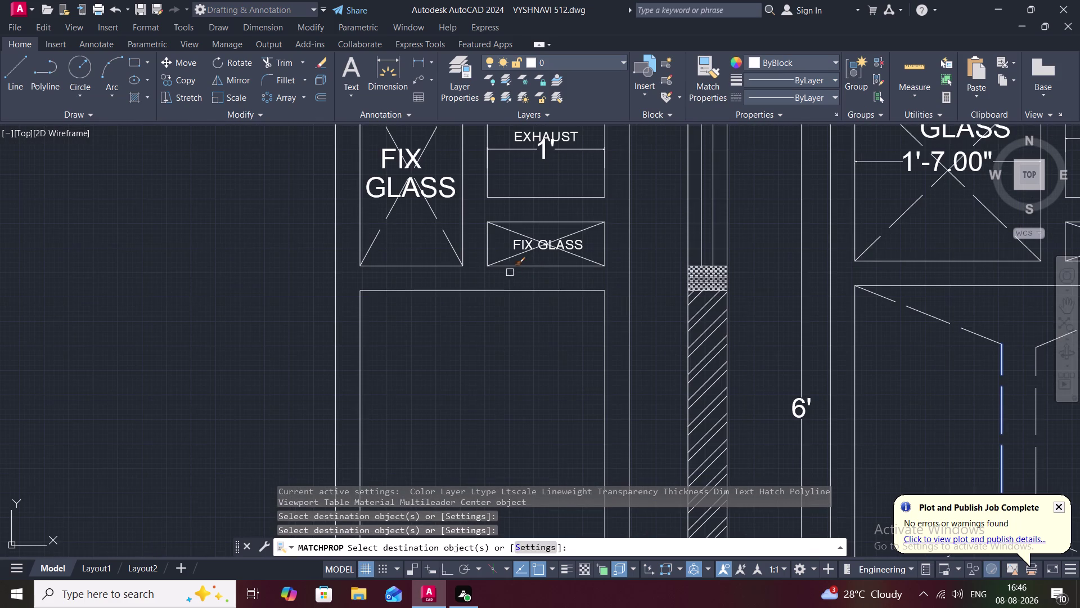
click(517, 256)
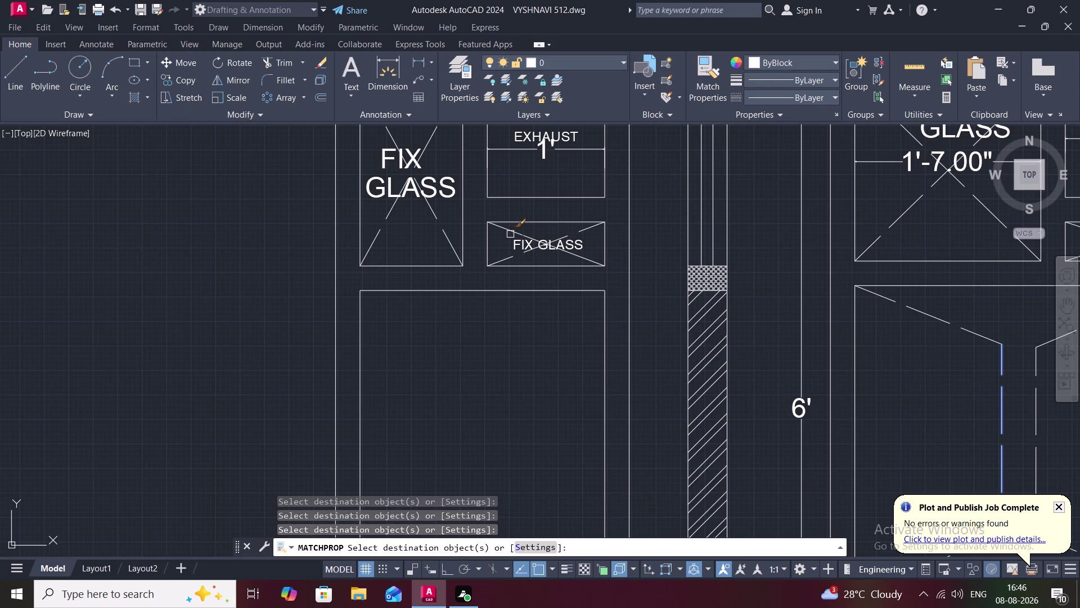
click(517, 231)
scroll(down, 3)
scroll(down, 3)
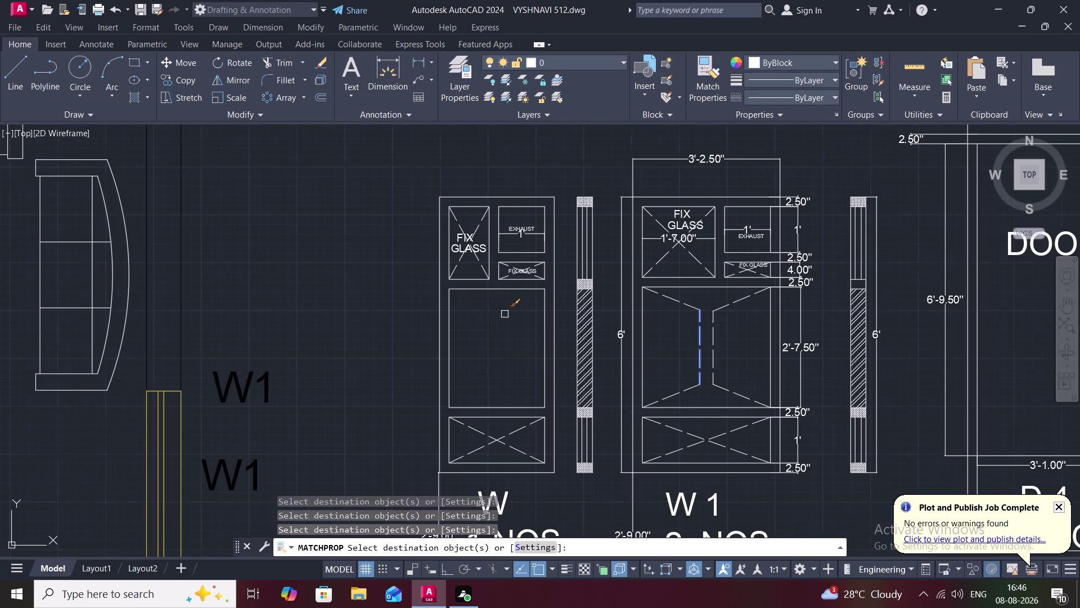
key(Escape)
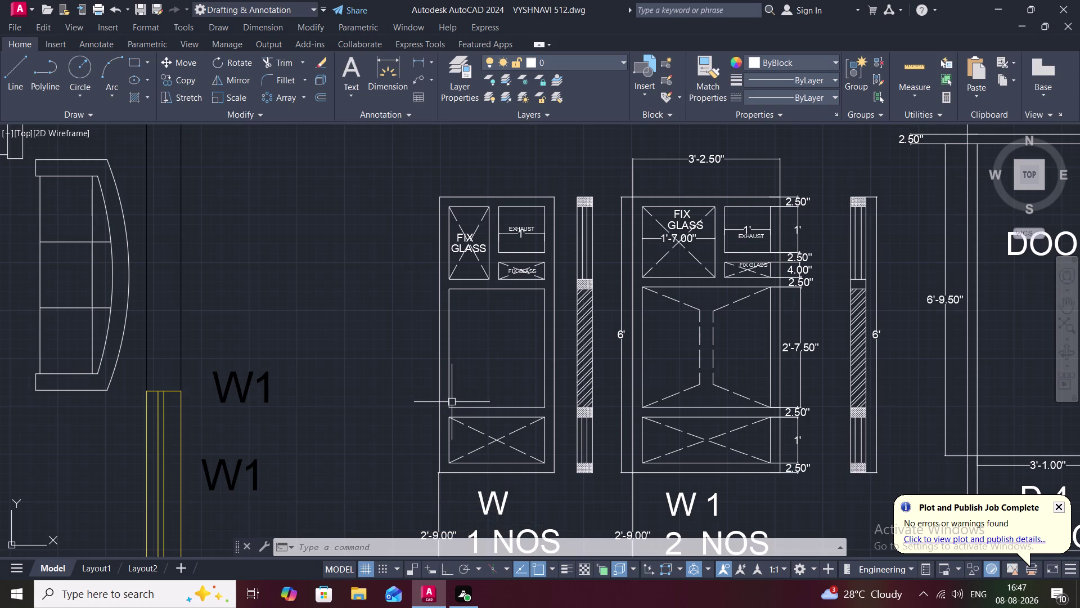
Draw a vertical centre line down the W window's middle panel.
key(l)
key(space)
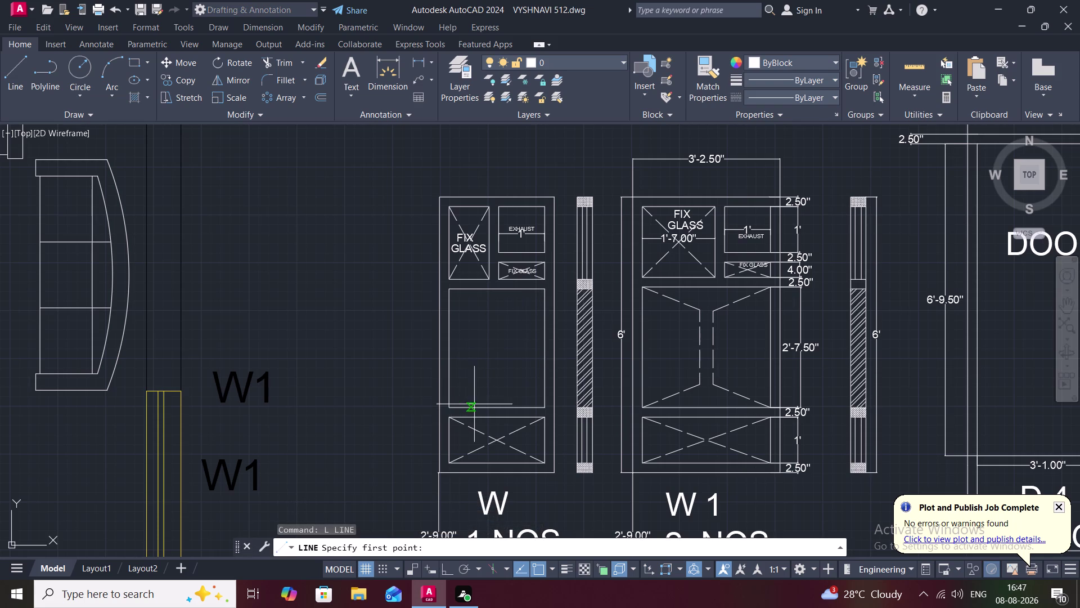
click(495, 407)
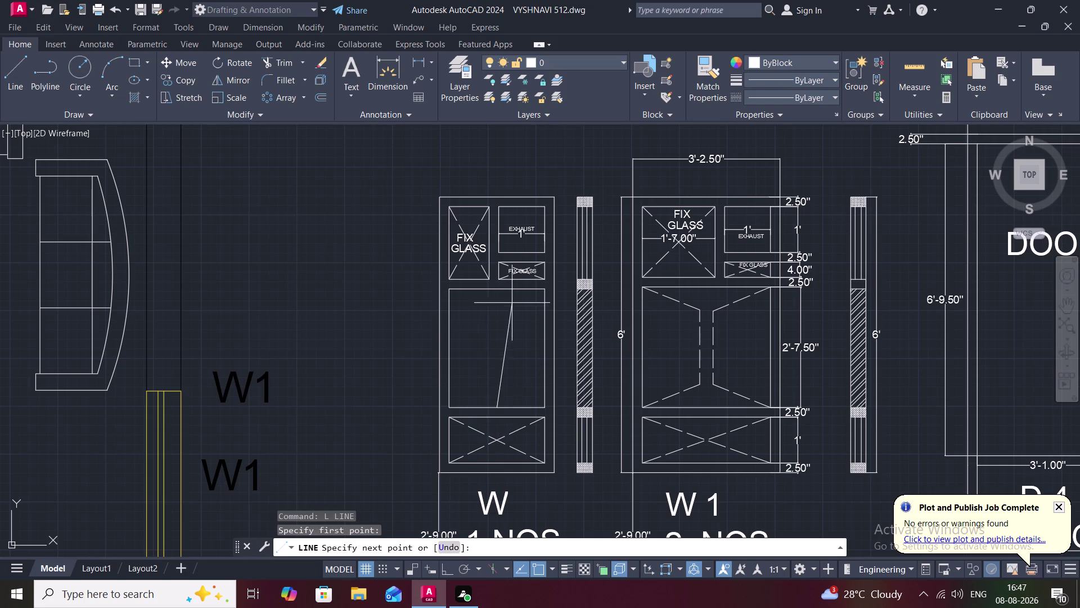
click(499, 290)
key(Escape)
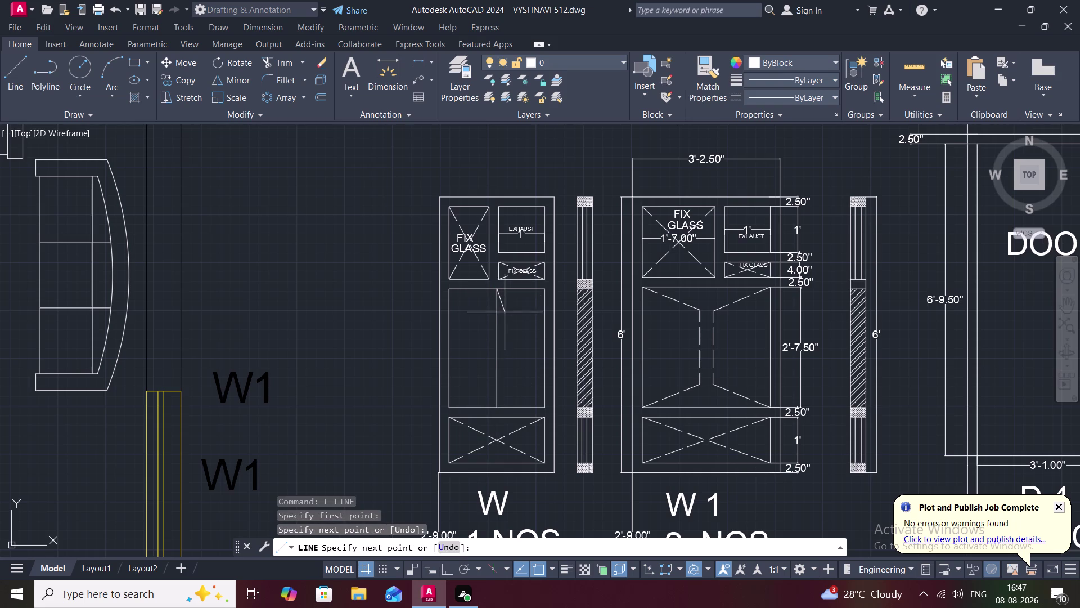
Offset the centre line 3" to one side and delete the original.
text(O)
key(space)
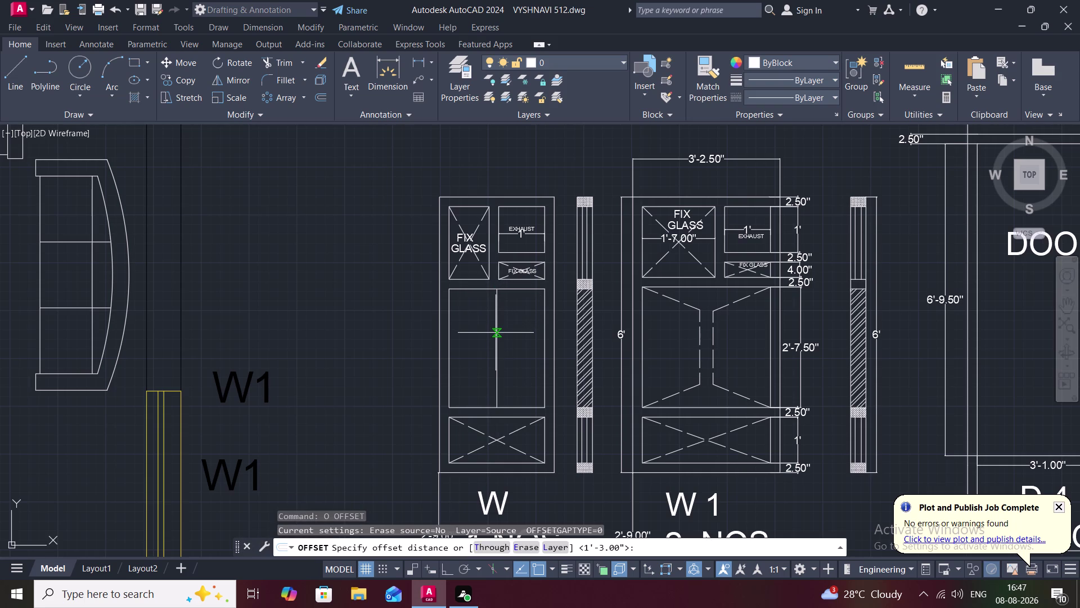
key(3)
text(")
key(space)
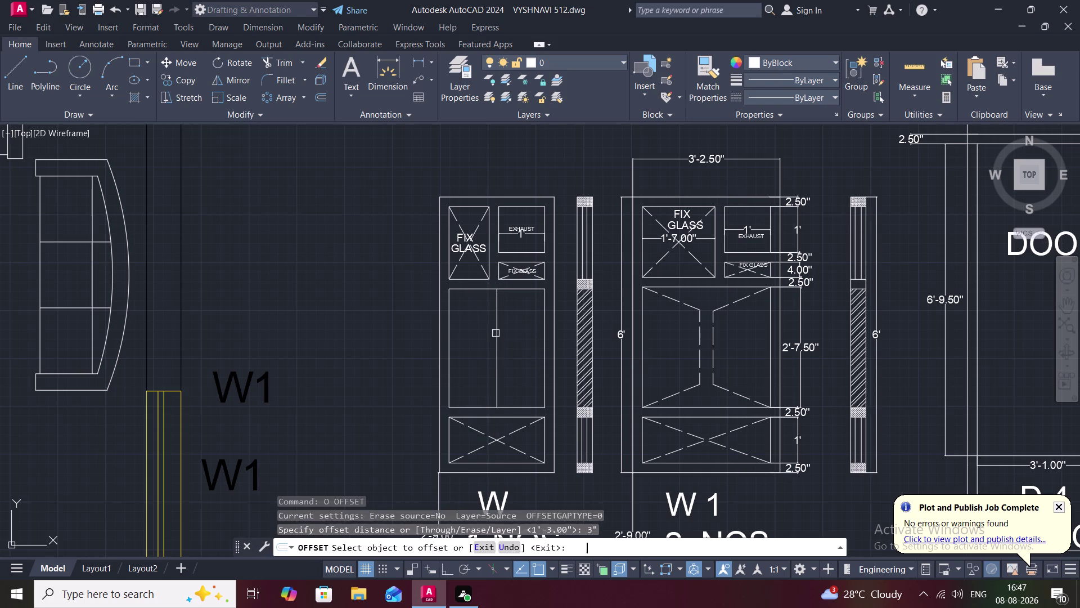
click(500, 335)
click(508, 338)
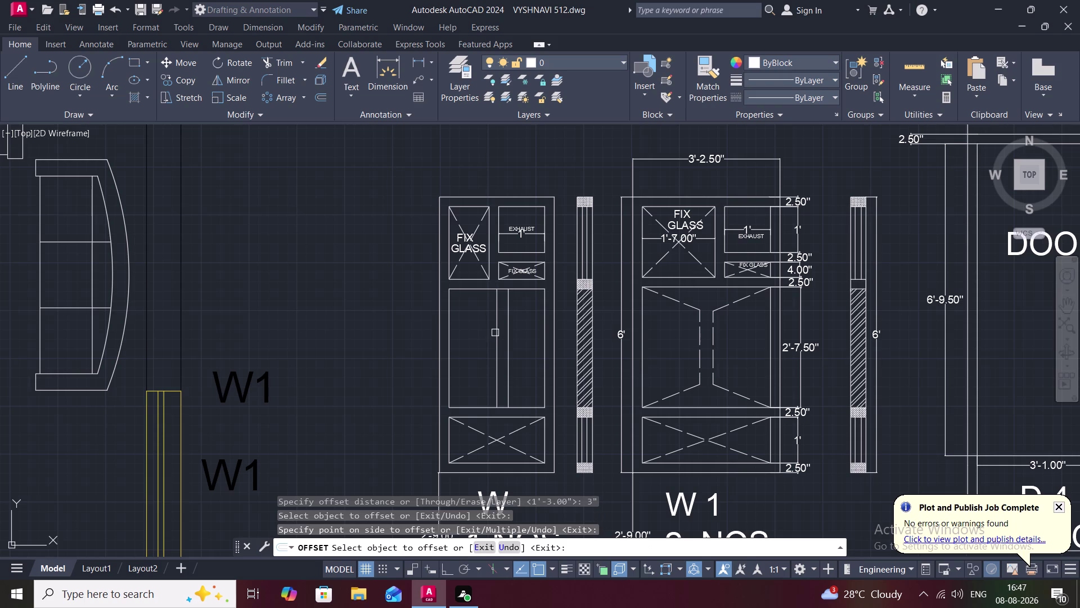
key(Escape)
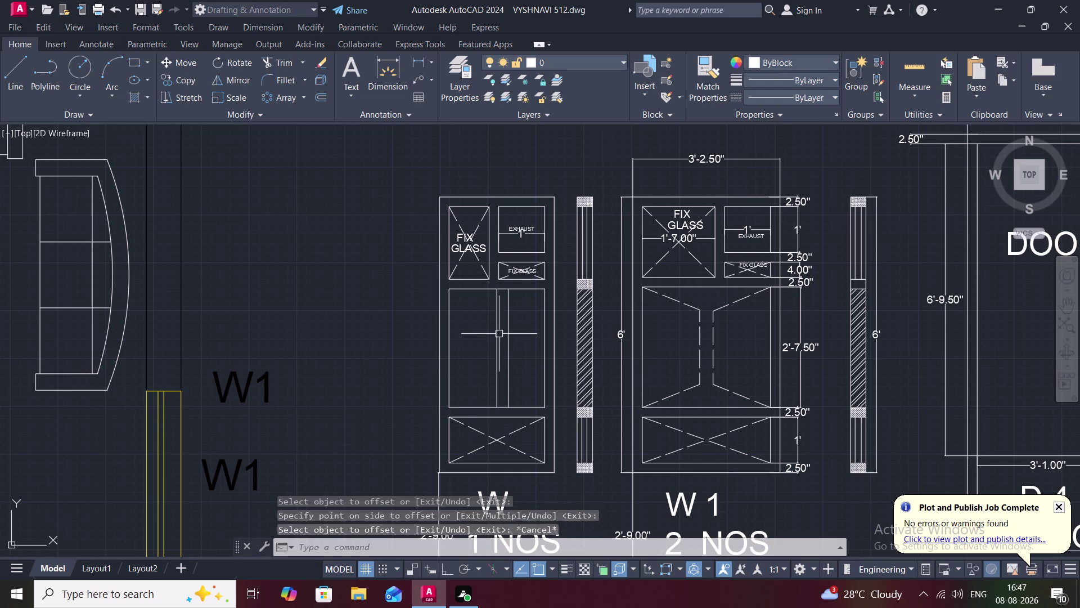
click(507, 338)
key(Delete)
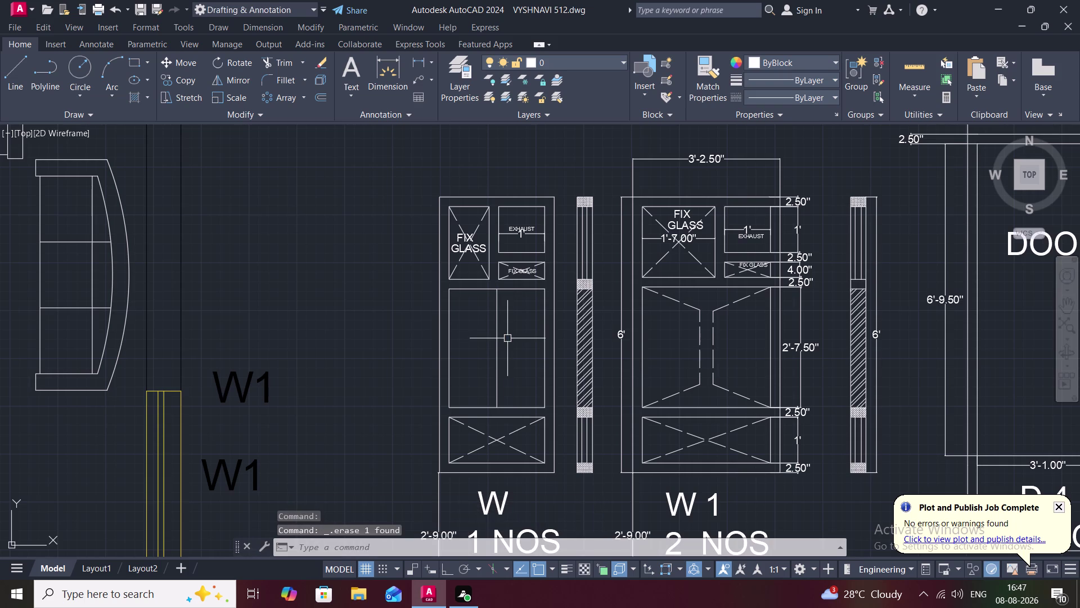
Offset the remaining vertical line 2.5" to both sides.
key(o)
key(space)
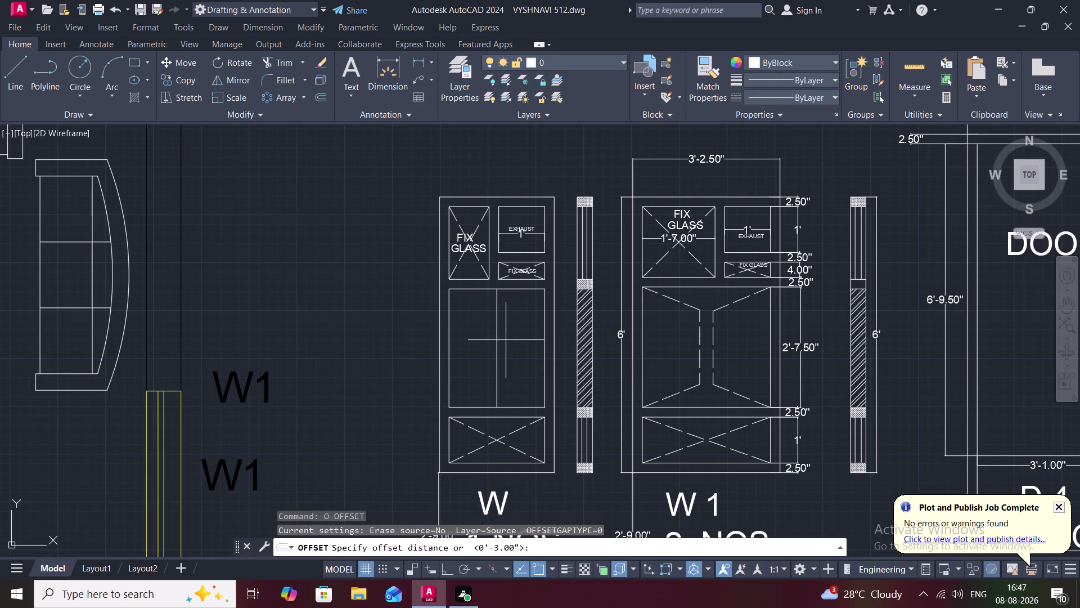
text(2.)
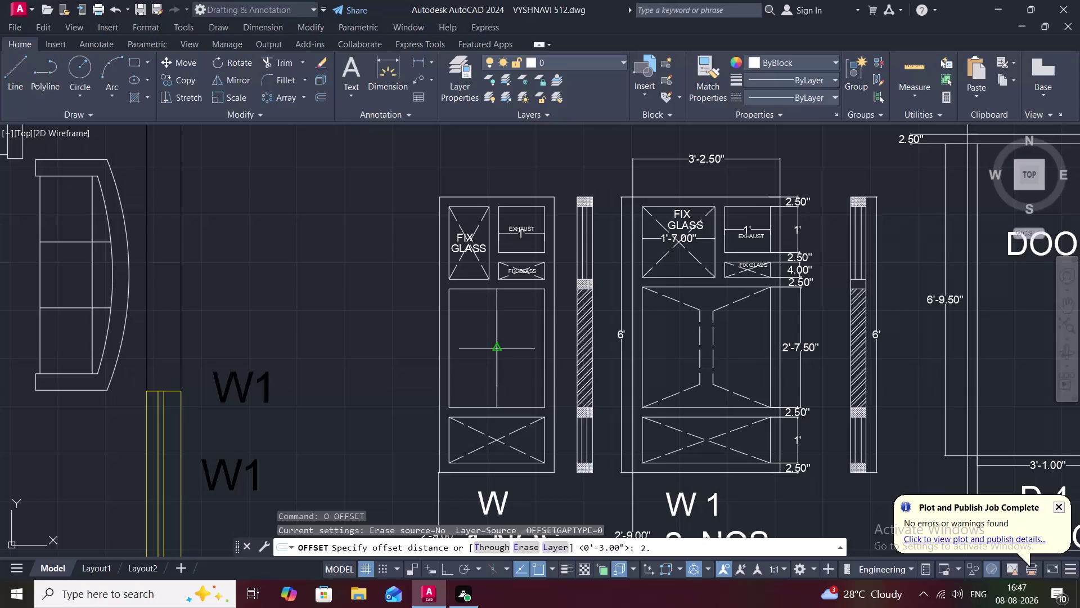
text(5")
key(space)
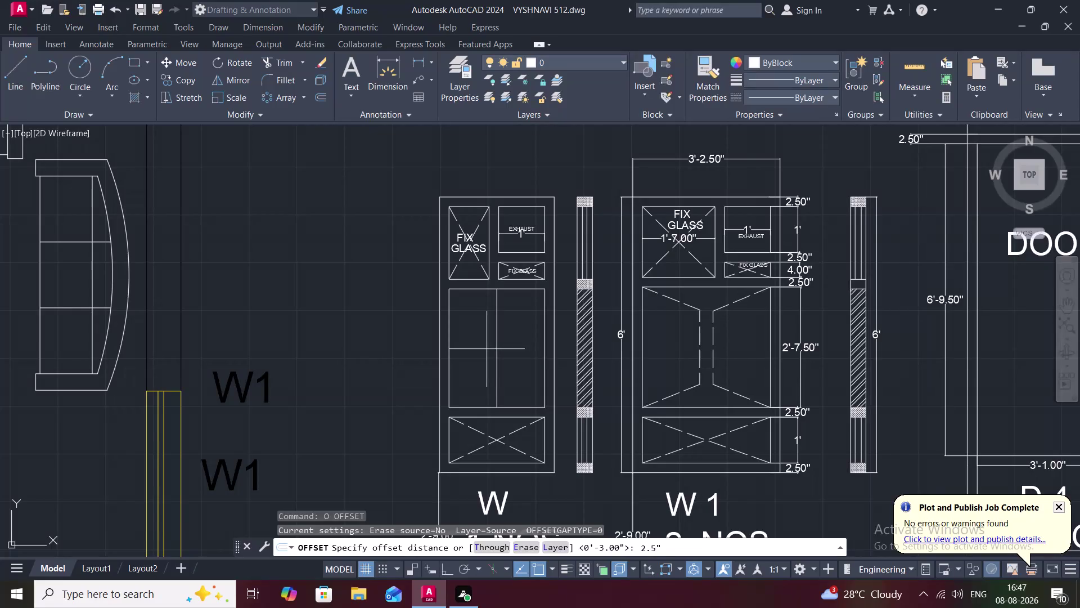
click(497, 340)
click(516, 344)
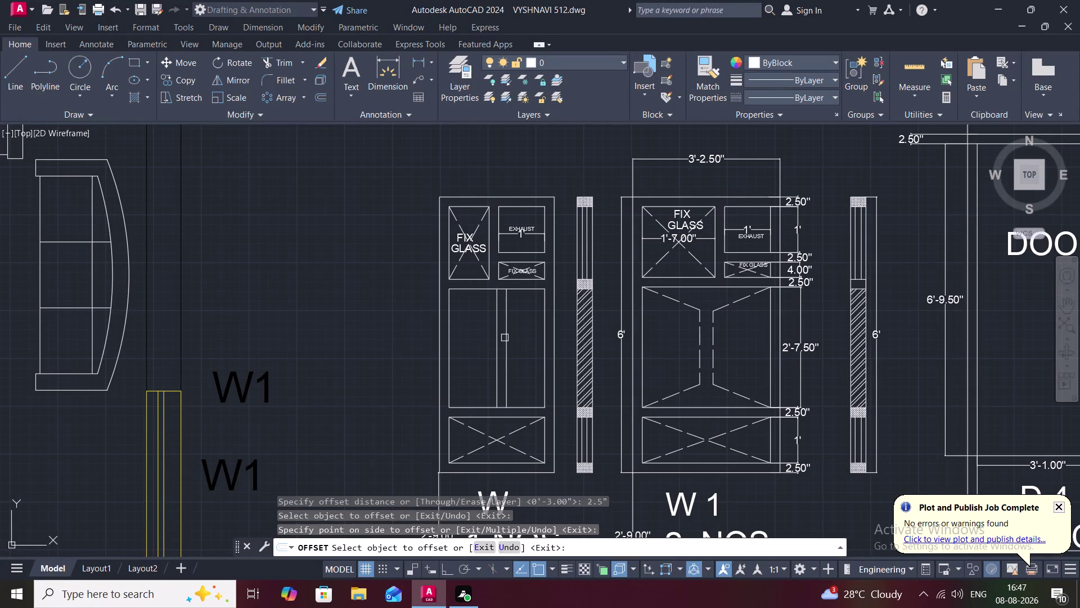
click(497, 335)
click(482, 338)
key(Escape)
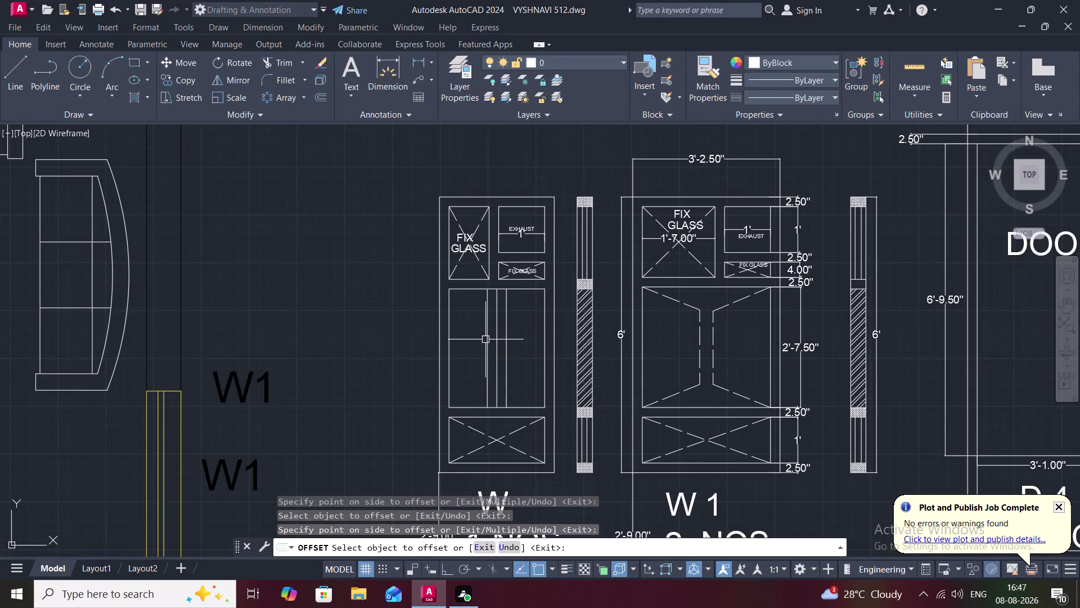
Trim away the excess mullion segment.
text(TR)
key(space)
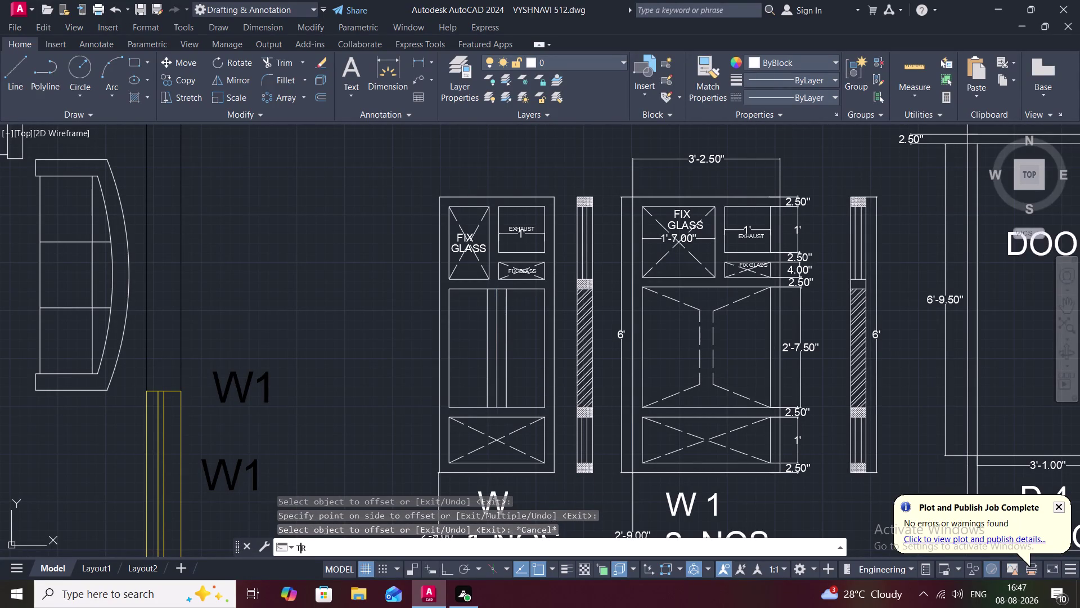
click(495, 344)
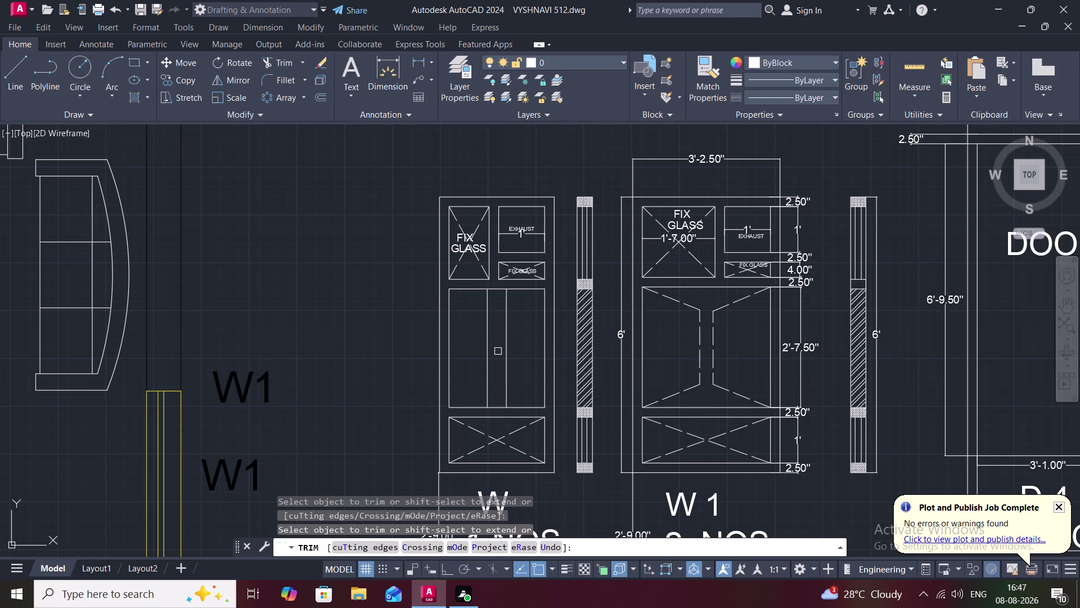
key(Escape)
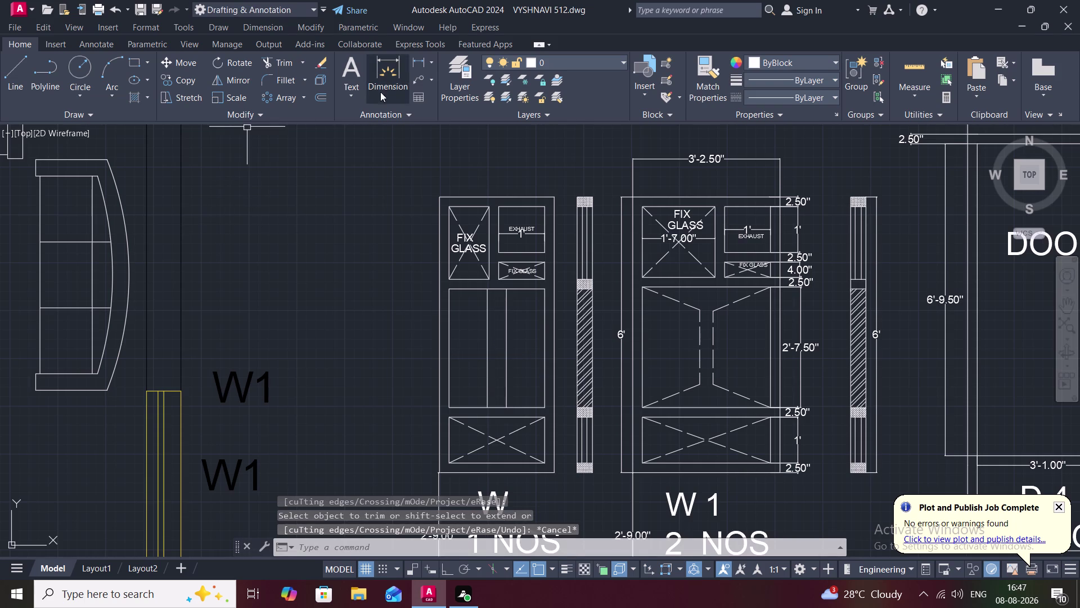
Draw angled lines from W's middle panel top corners and the bottom-left corner.
key(l)
key(space)
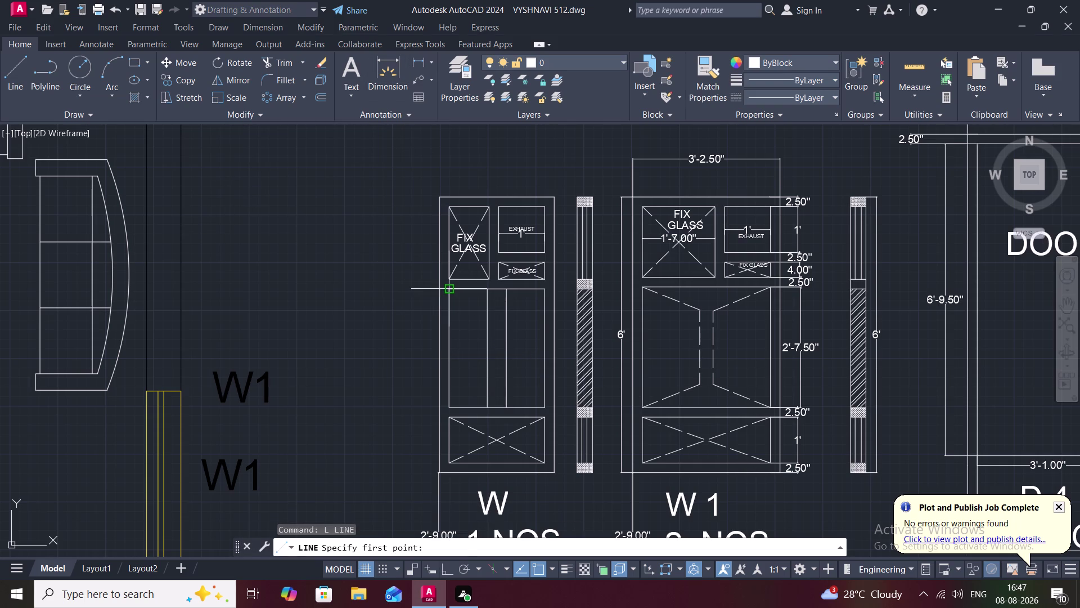
click(451, 289)
click(486, 311)
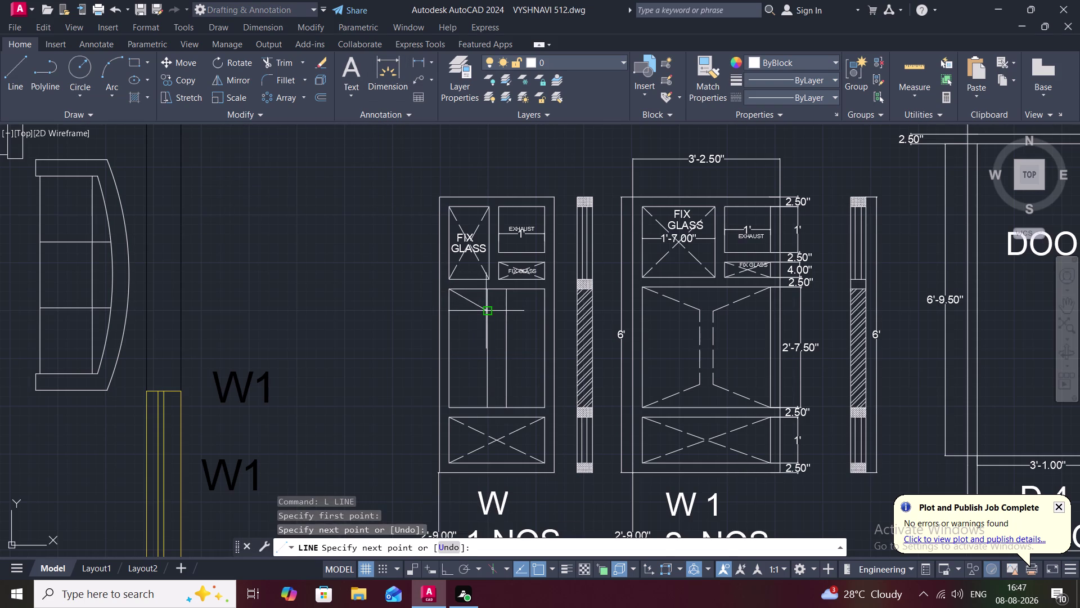
key(space)
key(space)
click(507, 309)
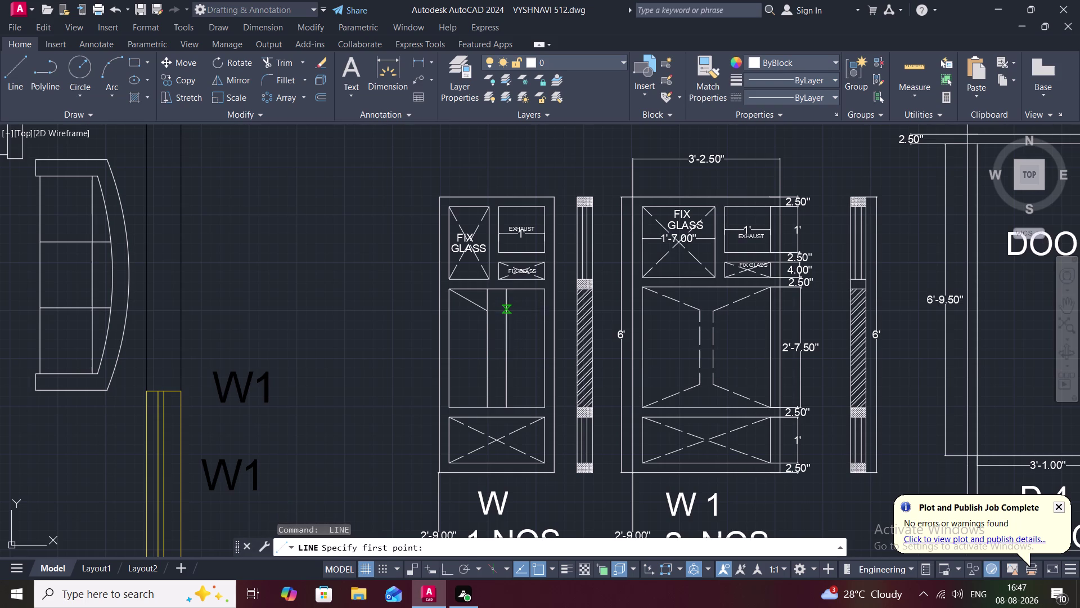
click(543, 291)
key(space)
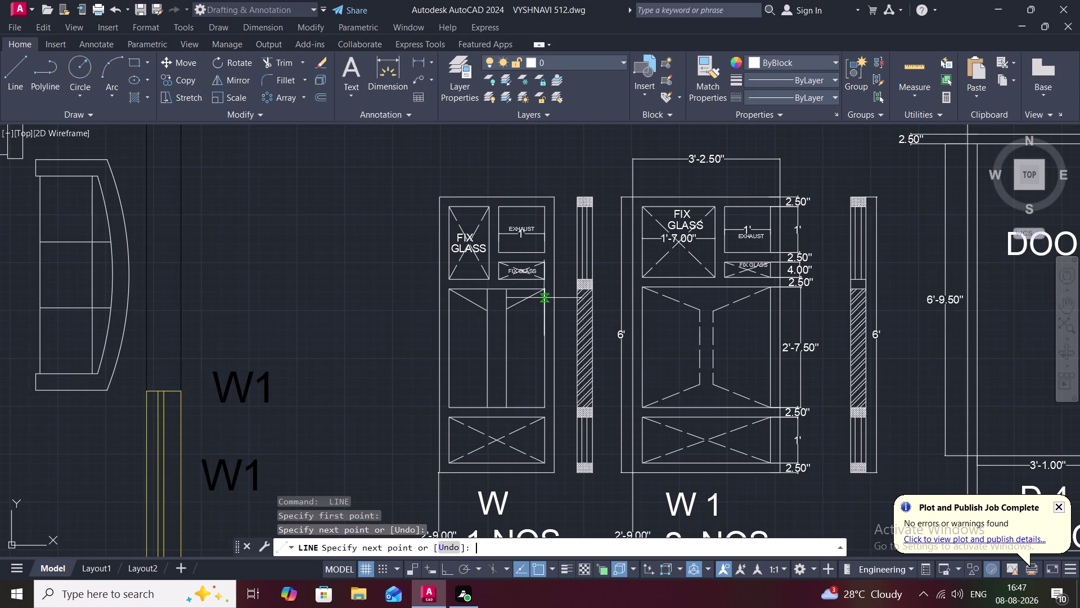
key(space)
click(451, 383)
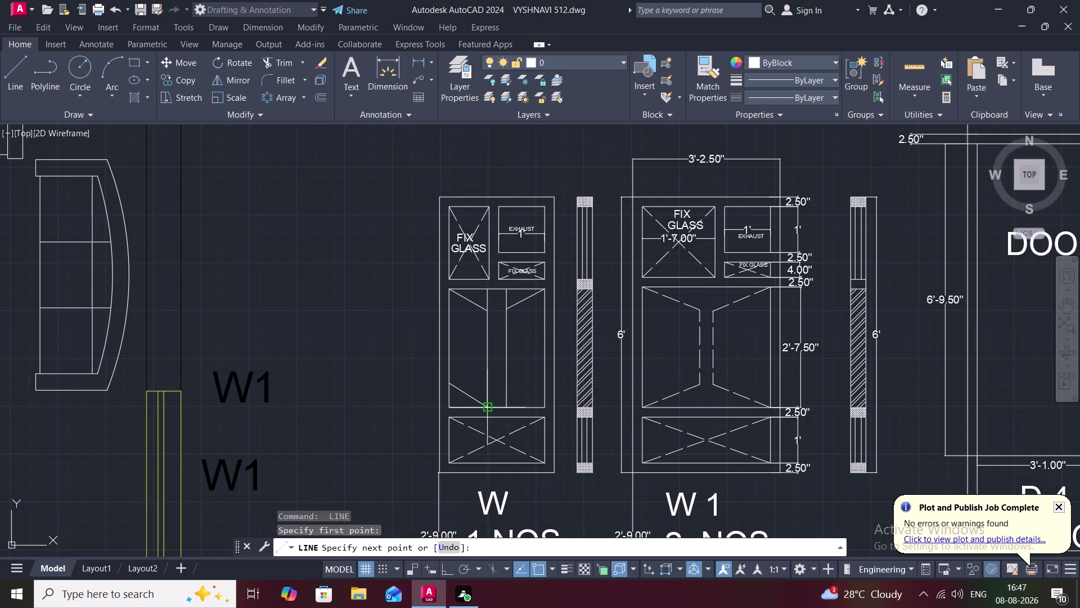
click(483, 404)
key(space)
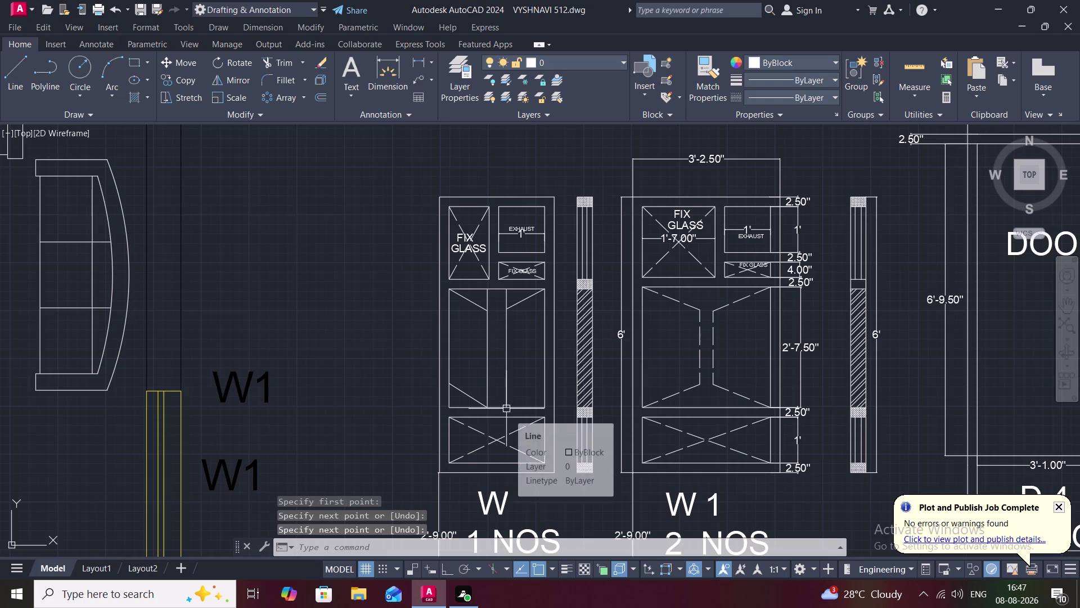
Draw the bottom-right angled line, then draw and delete a stray short line.
key(space)
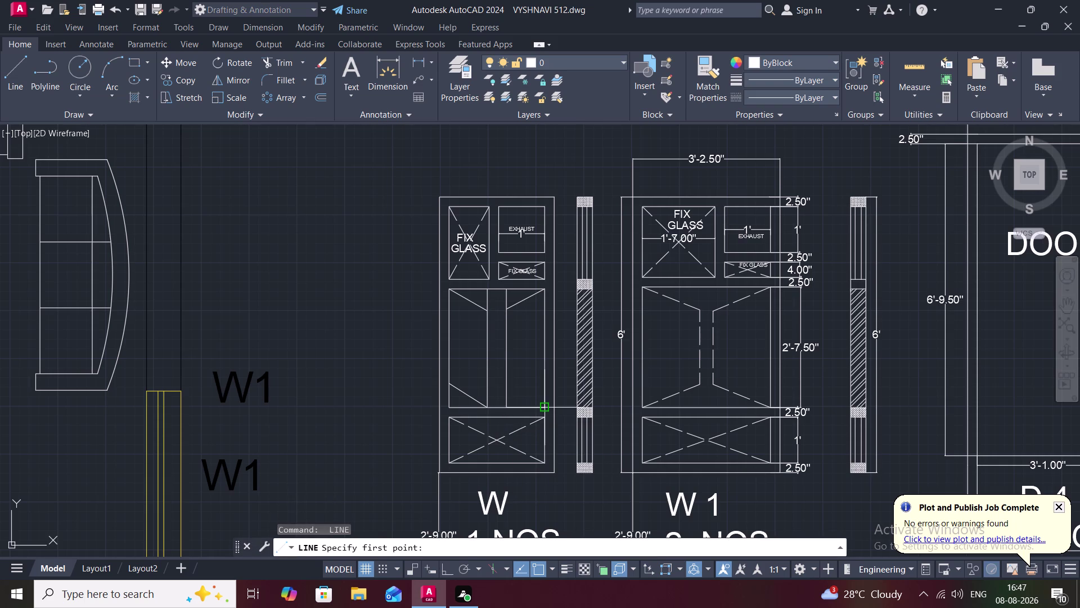
click(542, 405)
click(509, 385)
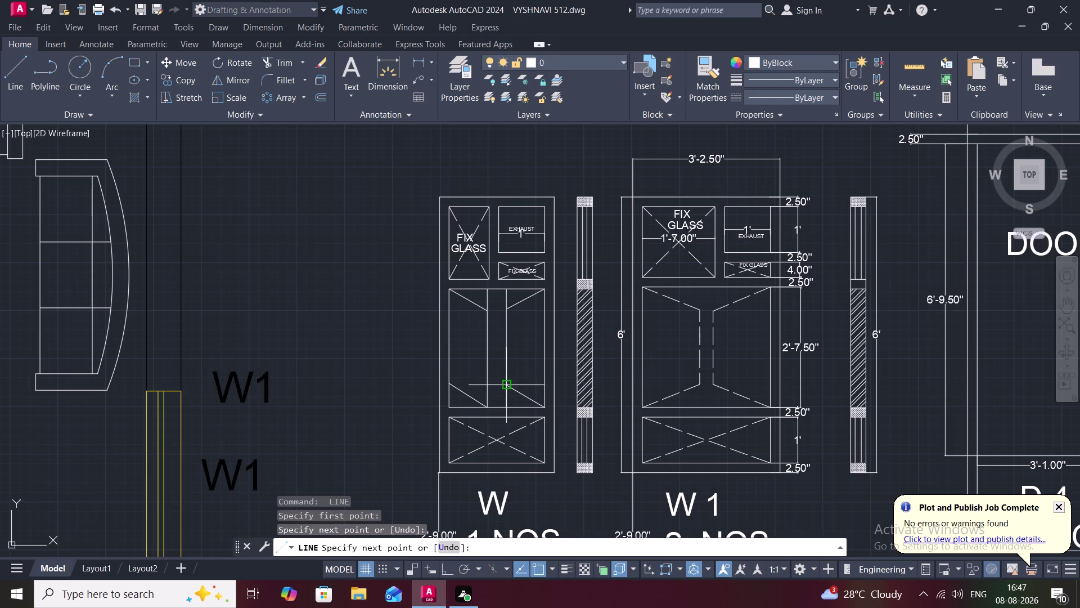
key(space)
key(space)
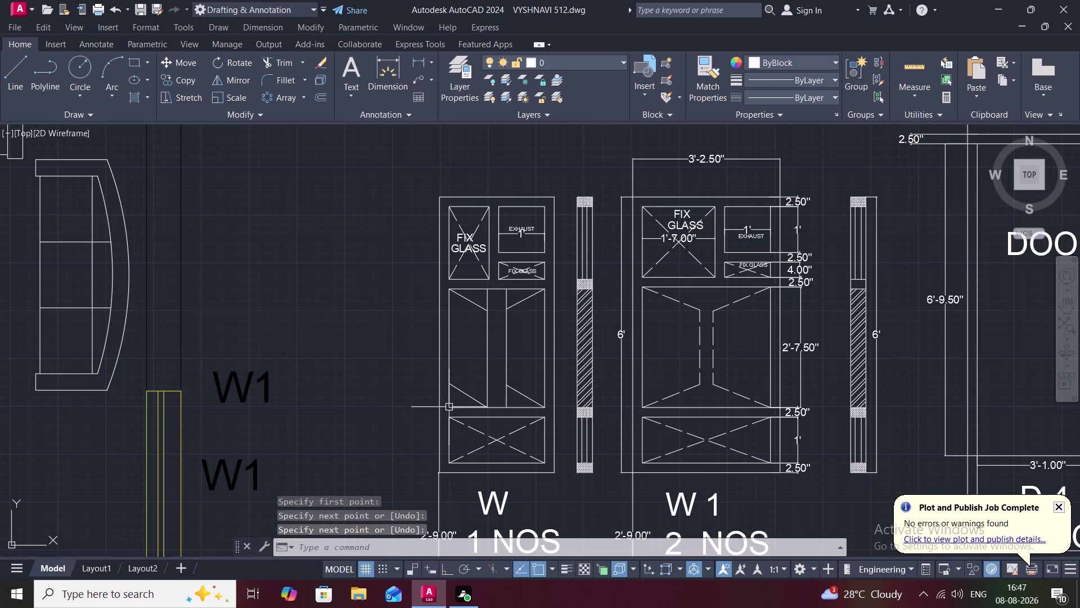
click(449, 407)
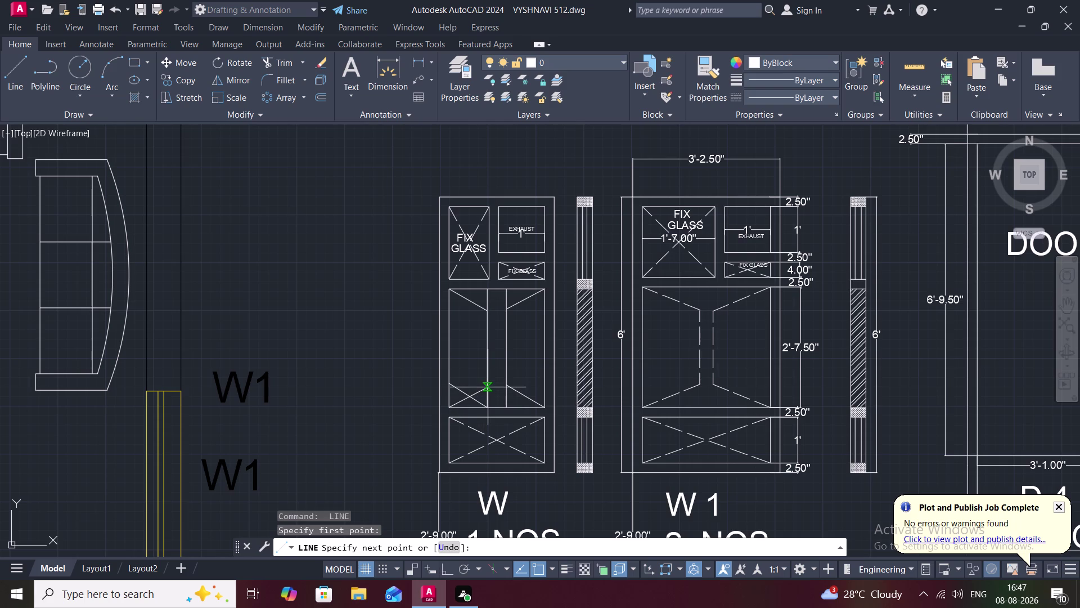
click(490, 386)
key(space)
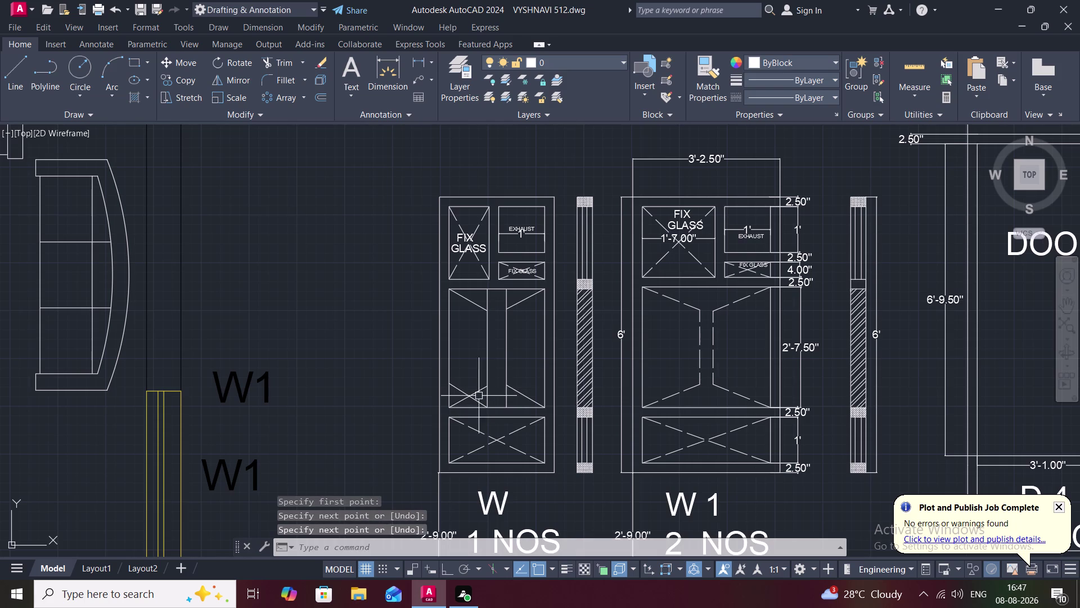
click(464, 391)
key(Delete)
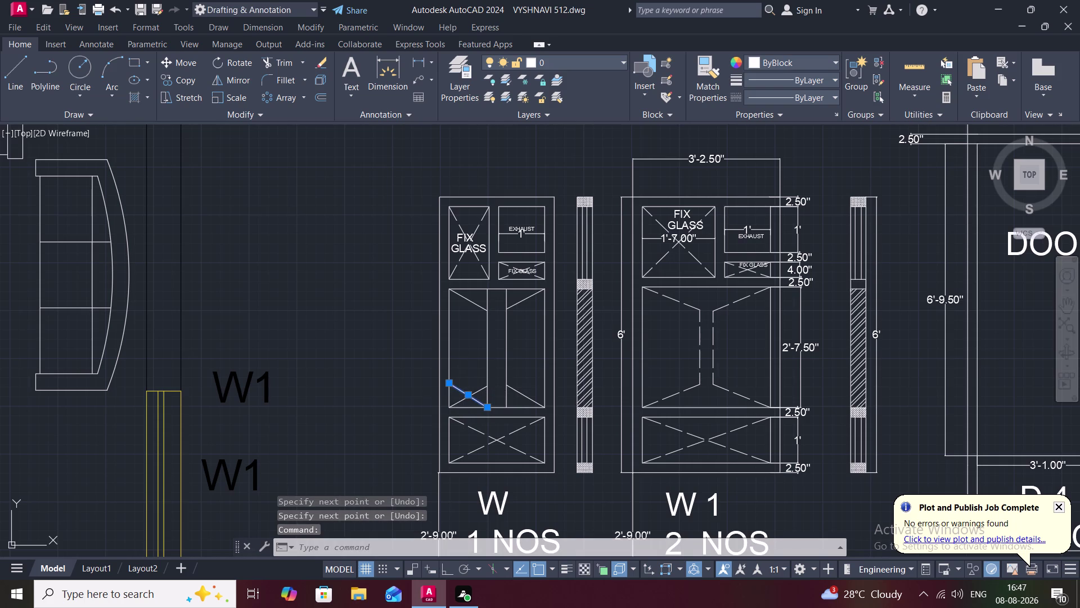
Trim four extra line segments in W's middle panel.
key(t)
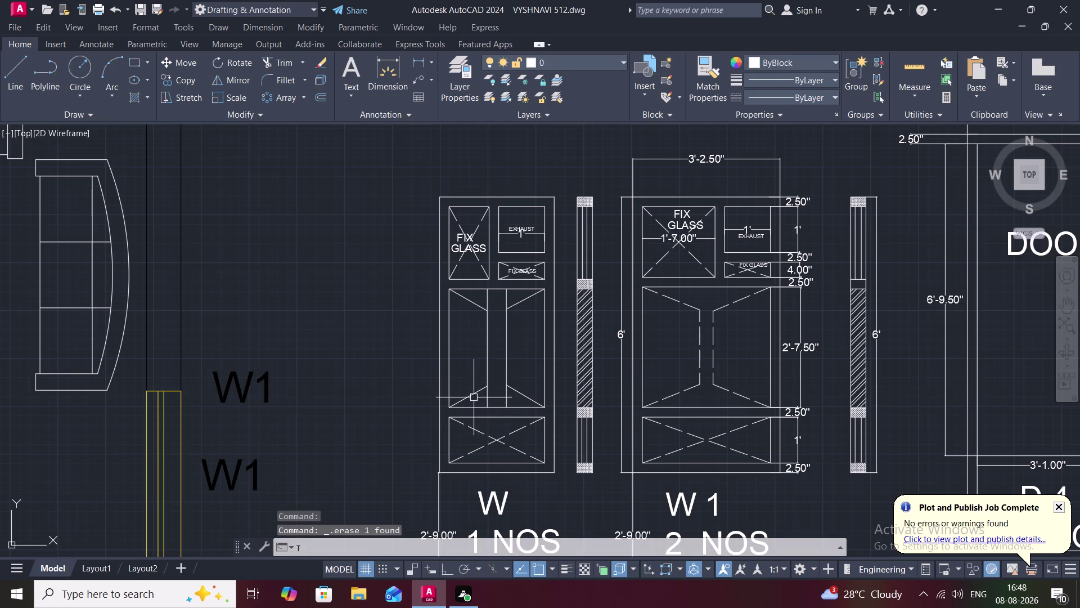
text(R)
key(space)
click(485, 400)
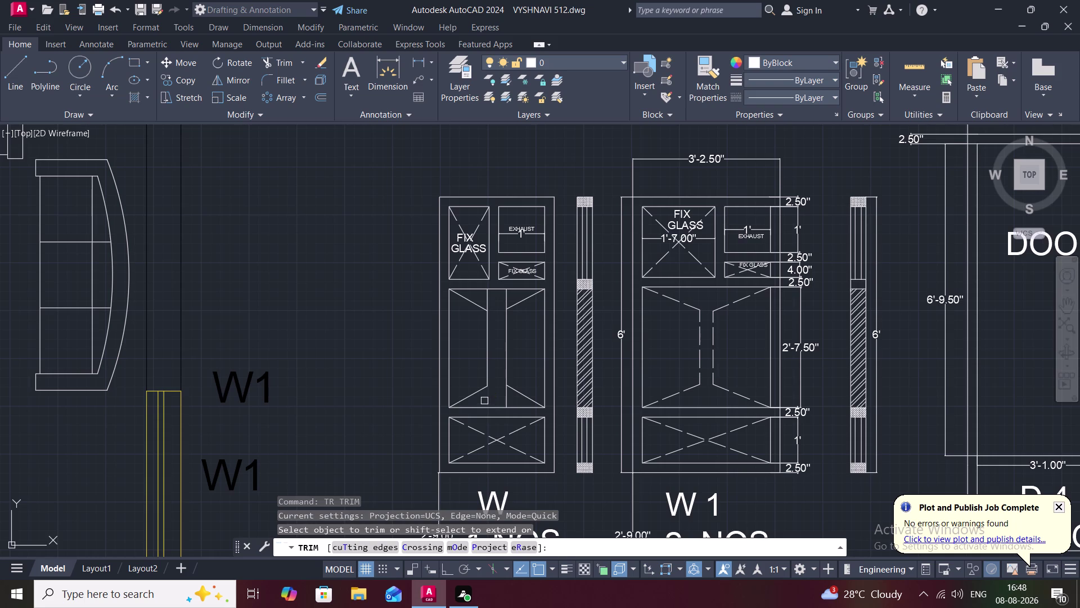
click(506, 395)
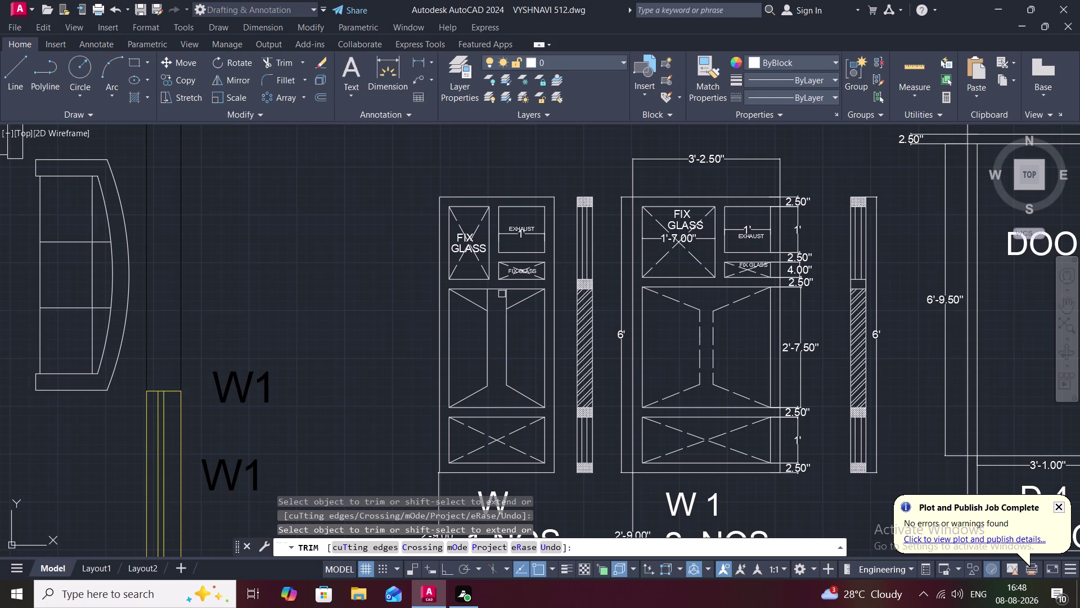
click(507, 296)
click(487, 296)
key(Escape)
scroll(down, 3)
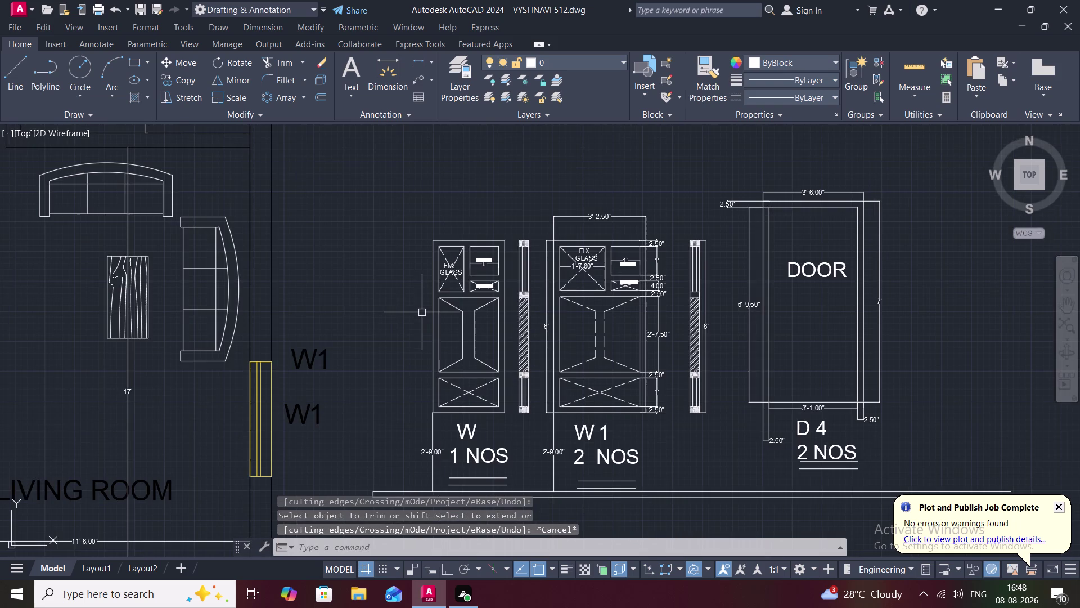
Match a W1 panel line's dashed properties onto six W middle-panel lines.
click(707, 68)
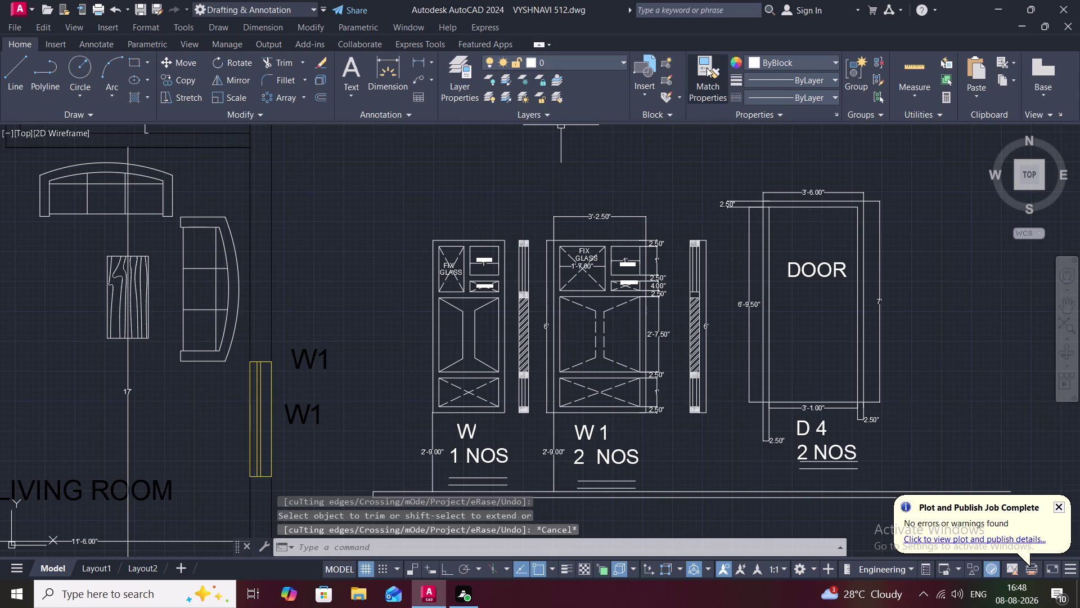
click(589, 308)
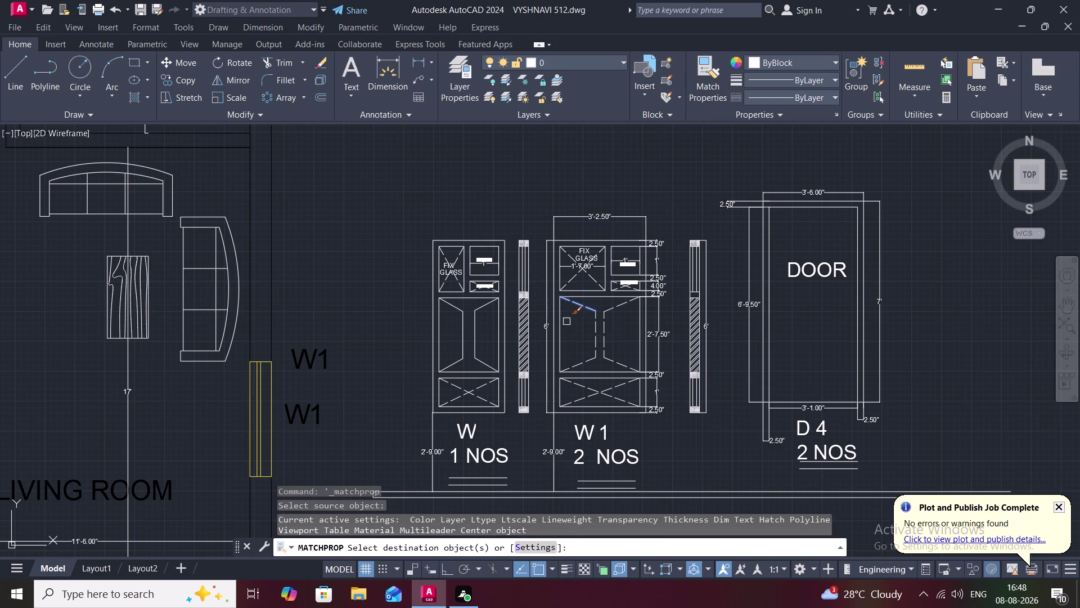
click(476, 324)
click(483, 304)
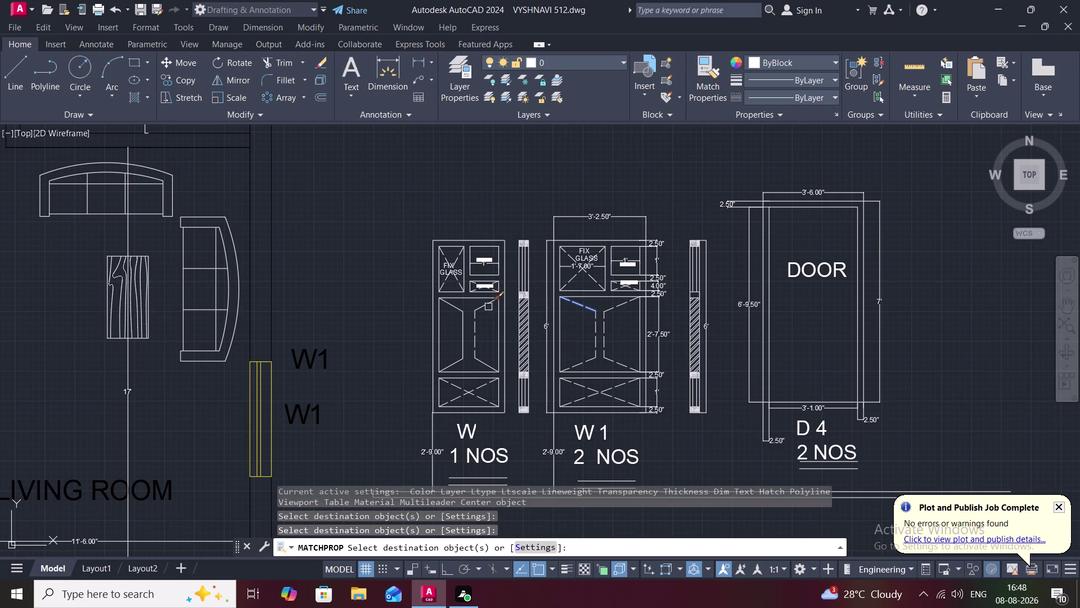
click(482, 360)
click(460, 360)
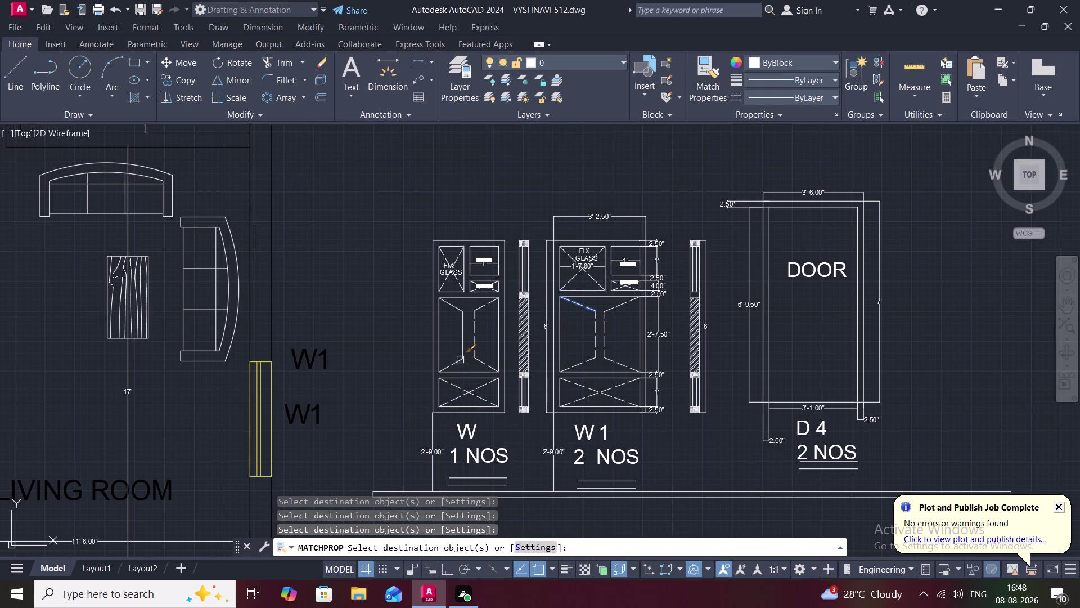
click(465, 336)
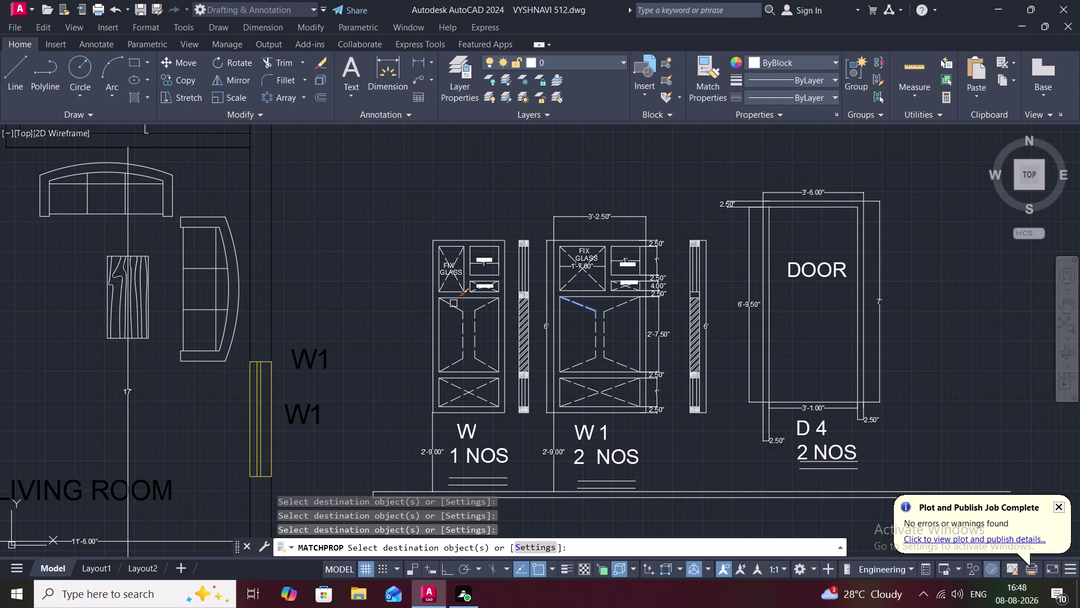
click(453, 302)
key(Escape)
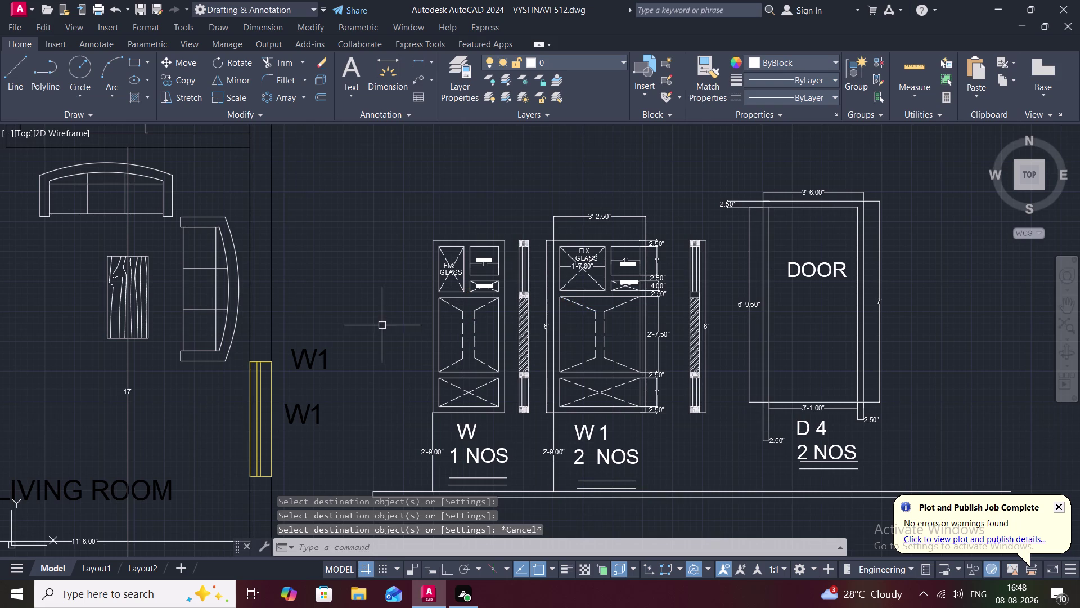
scroll(down, 3)
middle_drag(362, 305, 399, 315)
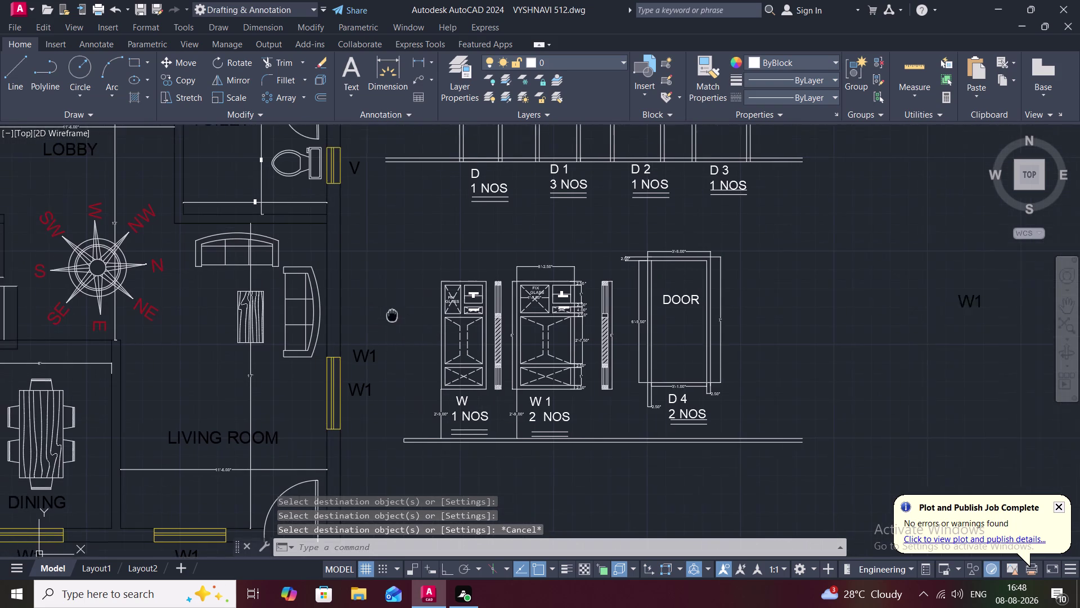
scroll(up, 3)
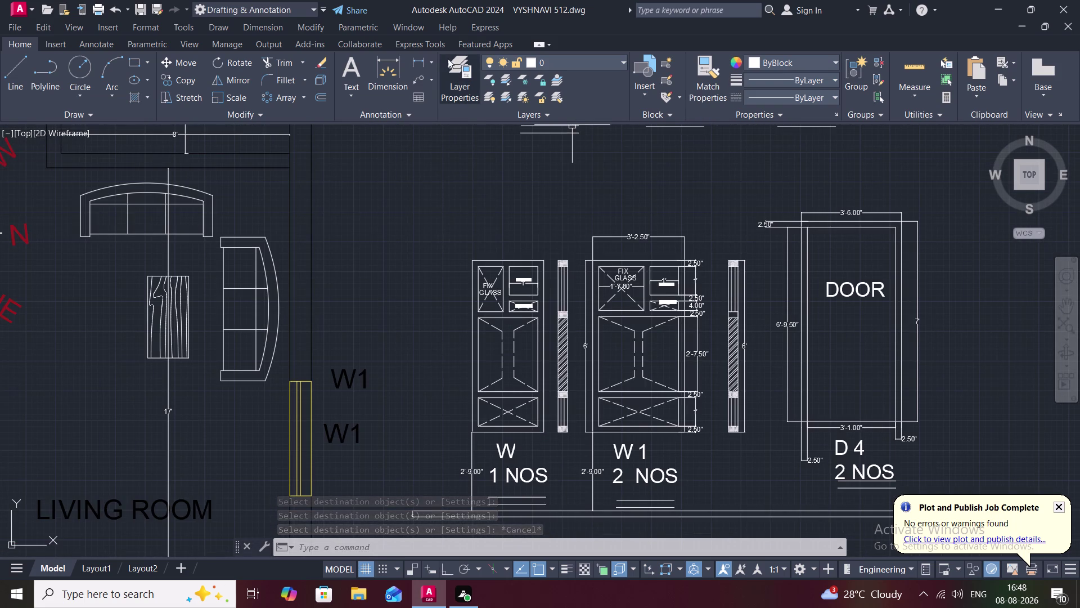
click(422, 63)
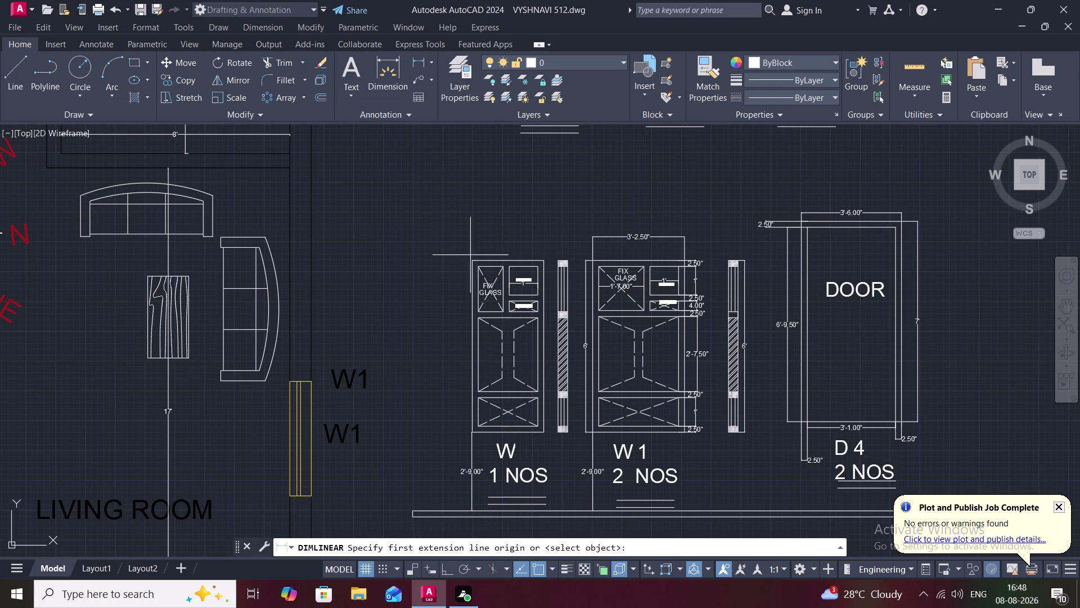
Add a 2.50" linear dimension at W's top-left frame, matching W1's top dimension.
scroll(up, 3)
click(479, 260)
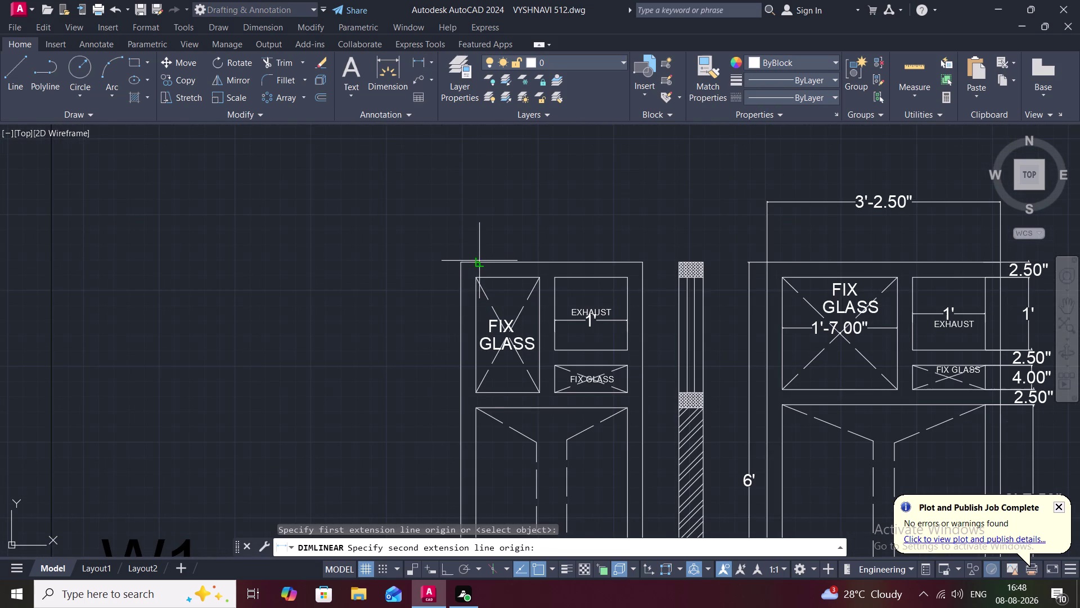
click(475, 277)
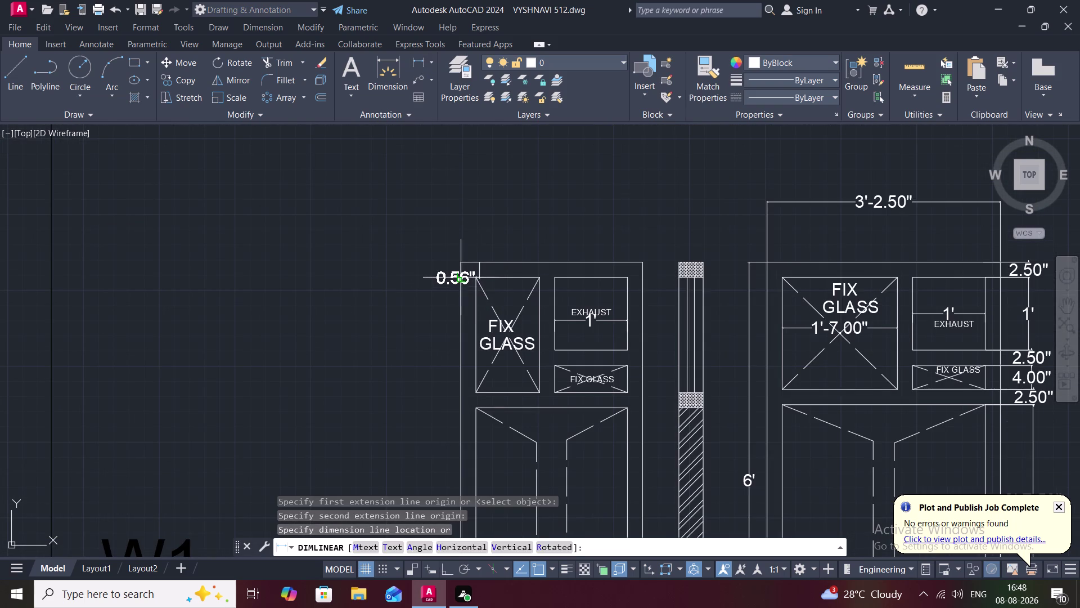
click(419, 266)
middle_drag(438, 286, 438, 286)
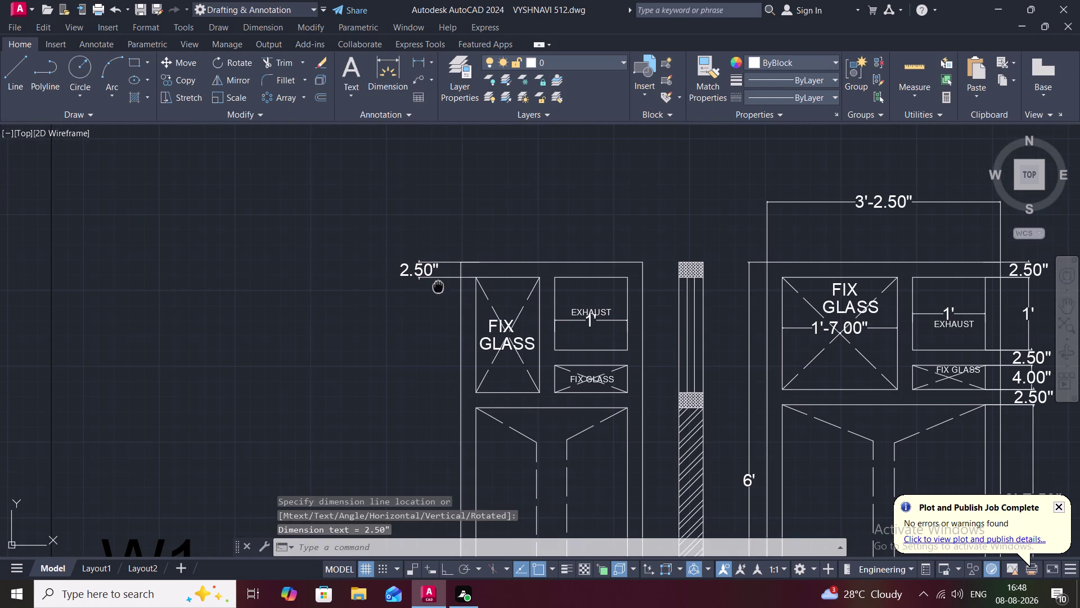
middle_drag(438, 286, 468, 157)
scroll(down, 3)
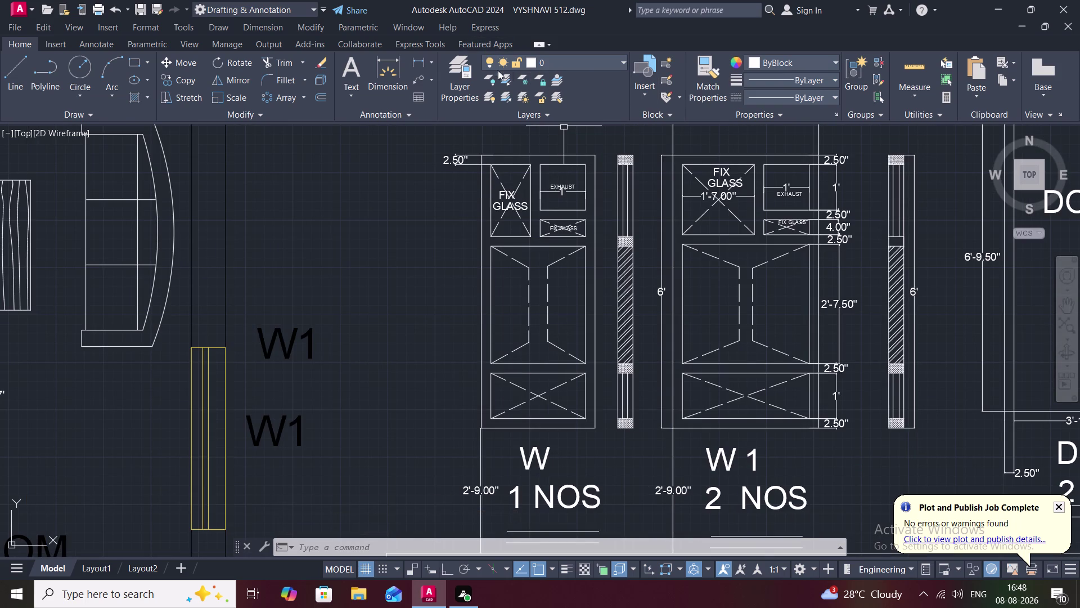
middle_drag(515, 142, 527, 201)
scroll(down, 3)
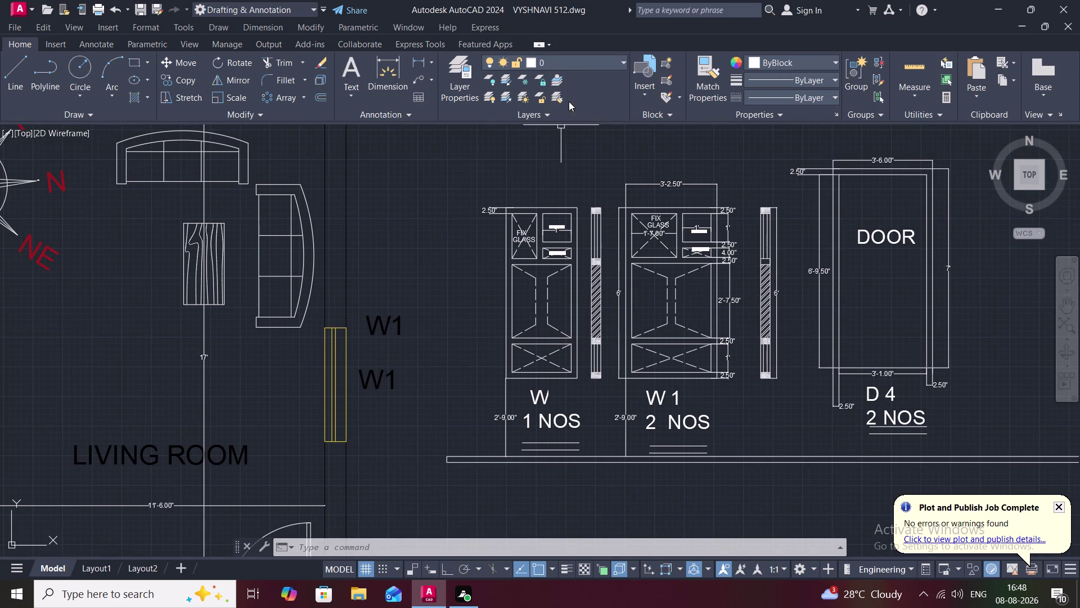
Place a 2'-6.00" width dimension above W's top edge.
key(space)
click(504, 206)
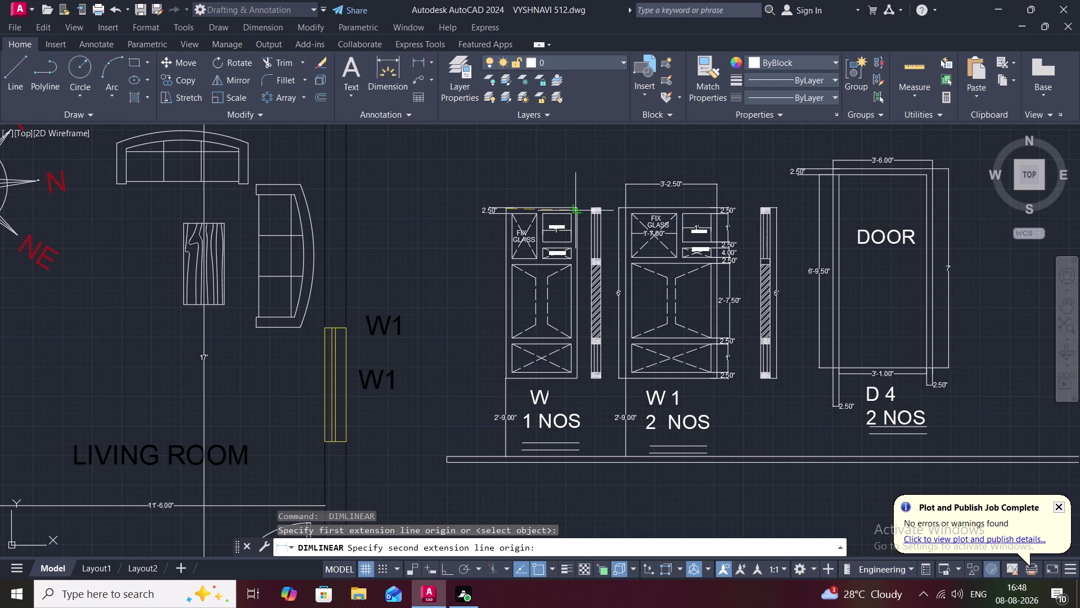
click(576, 210)
click(567, 189)
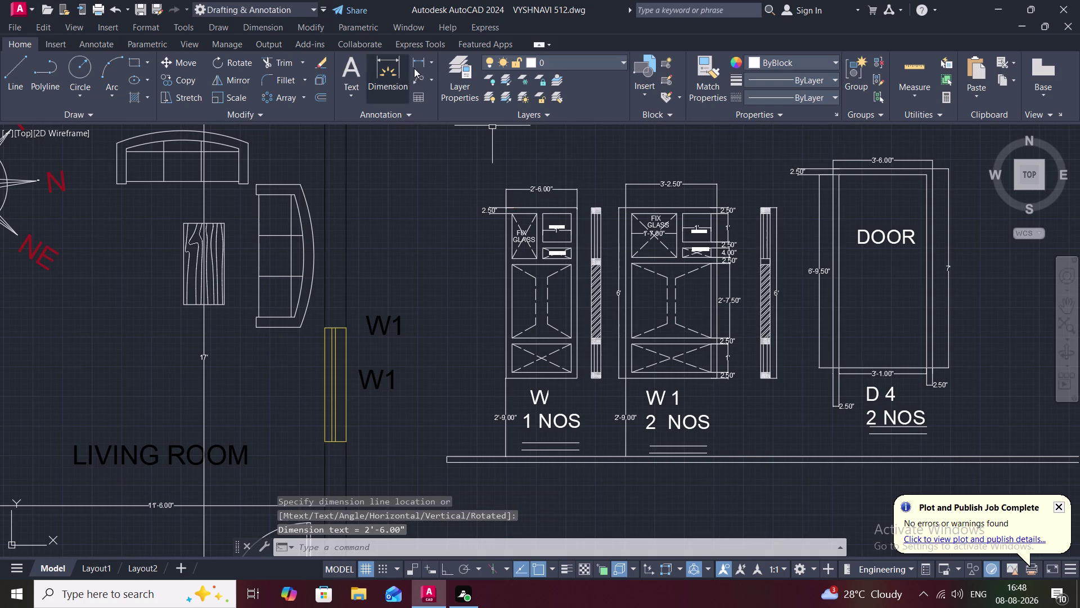
Add 1'-7.00" and 2.50" vertical dimensions down W's left side.
click(418, 59)
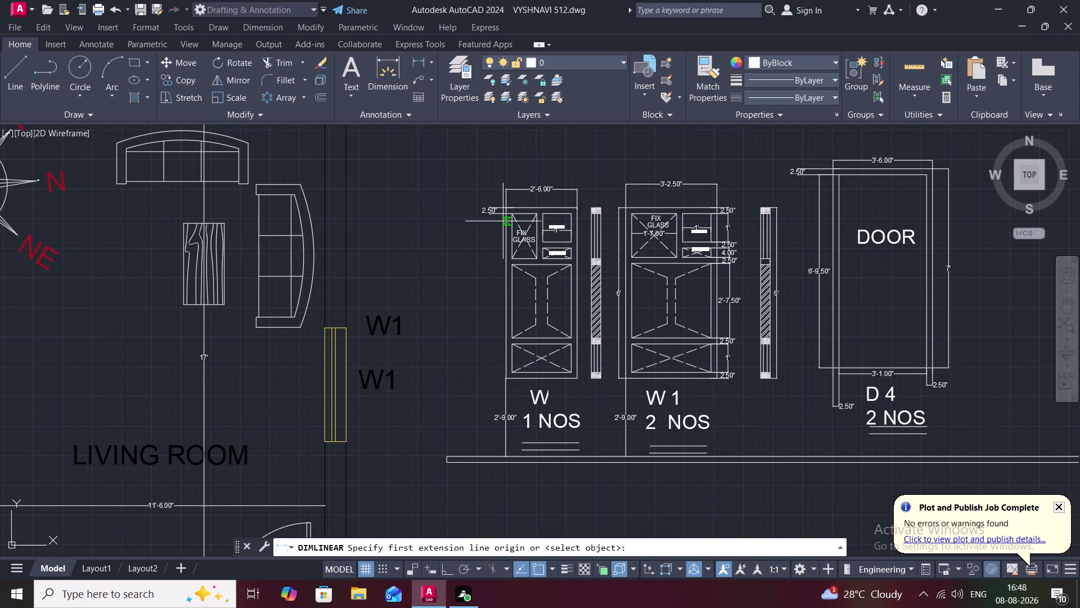
click(510, 211)
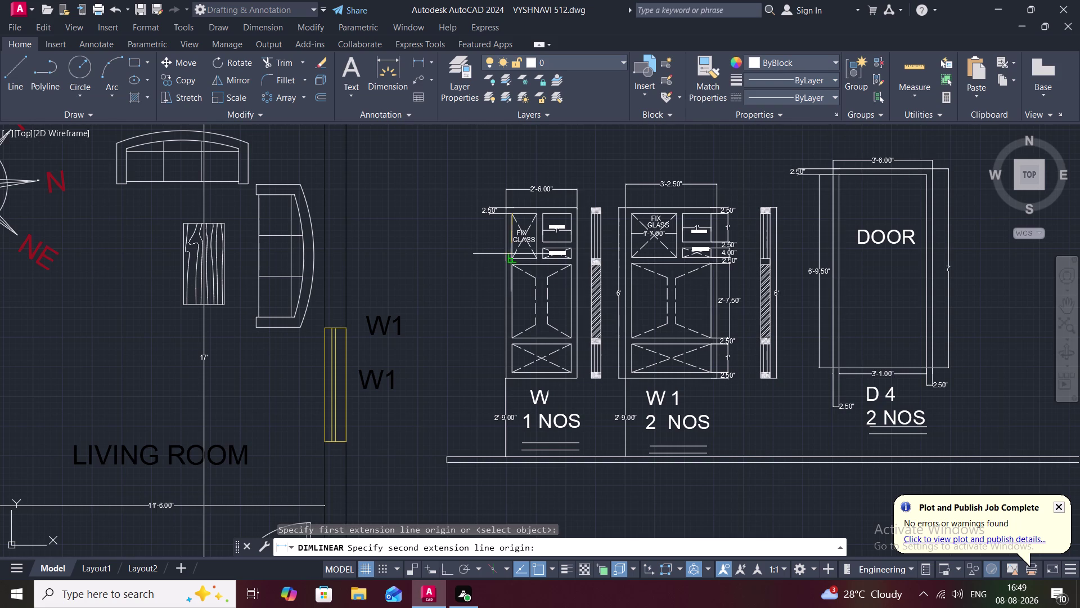
click(512, 254)
click(491, 255)
key(space)
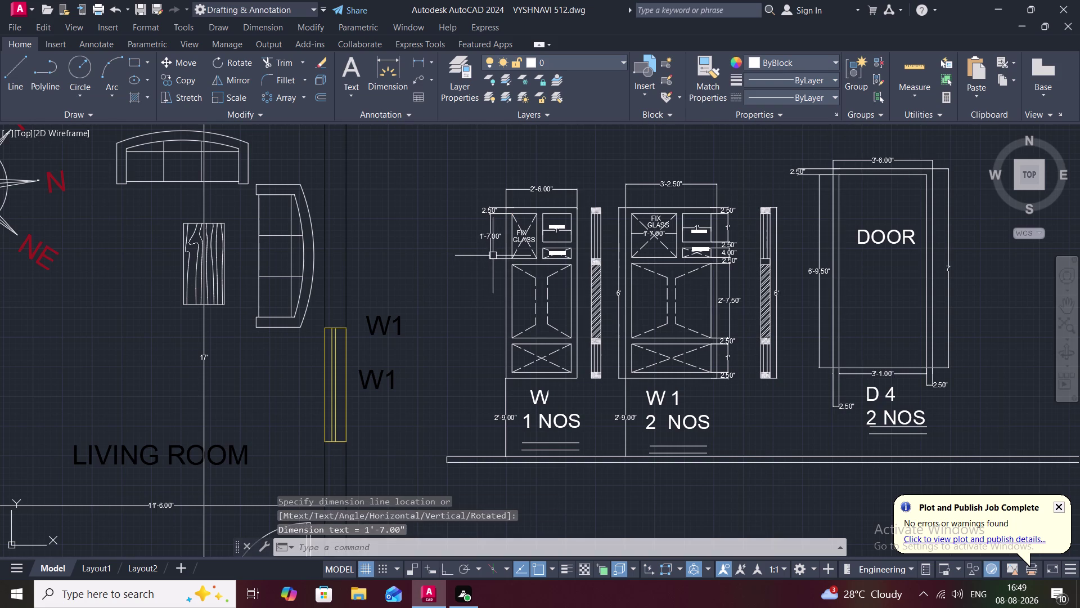
click(515, 258)
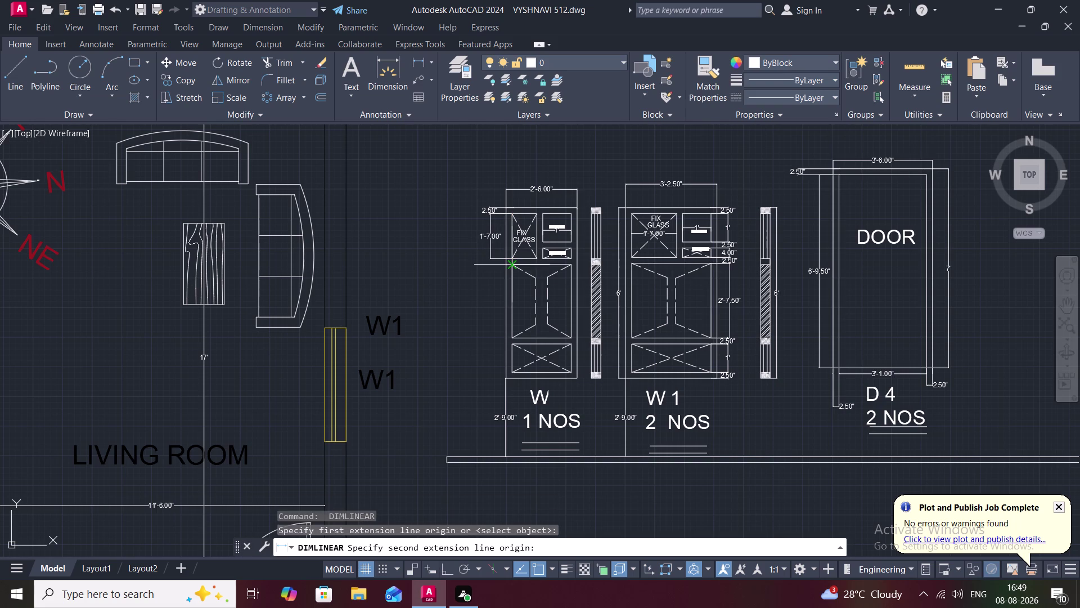
click(516, 264)
click(490, 266)
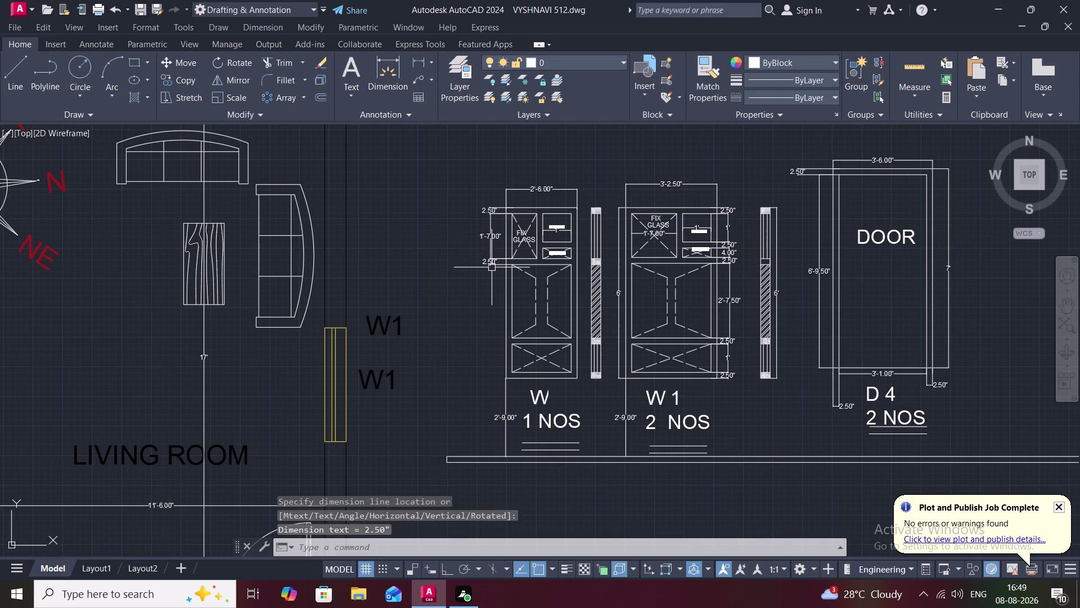
Abandon a middle-panel dimension, zoom into the upper panes, and begin another linear dimension.
key(space)
click(515, 266)
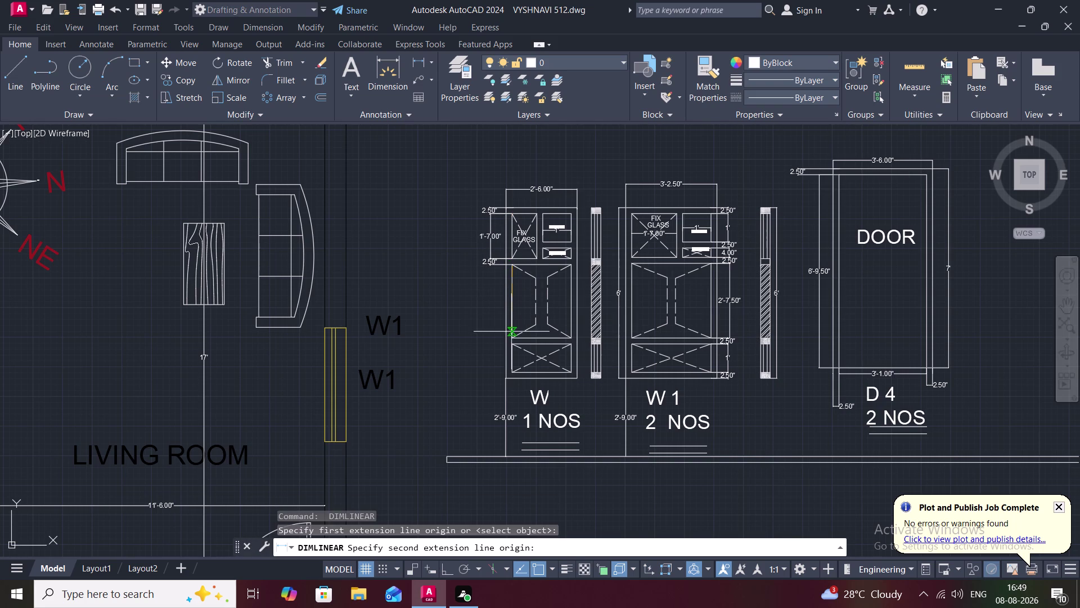
click(511, 339)
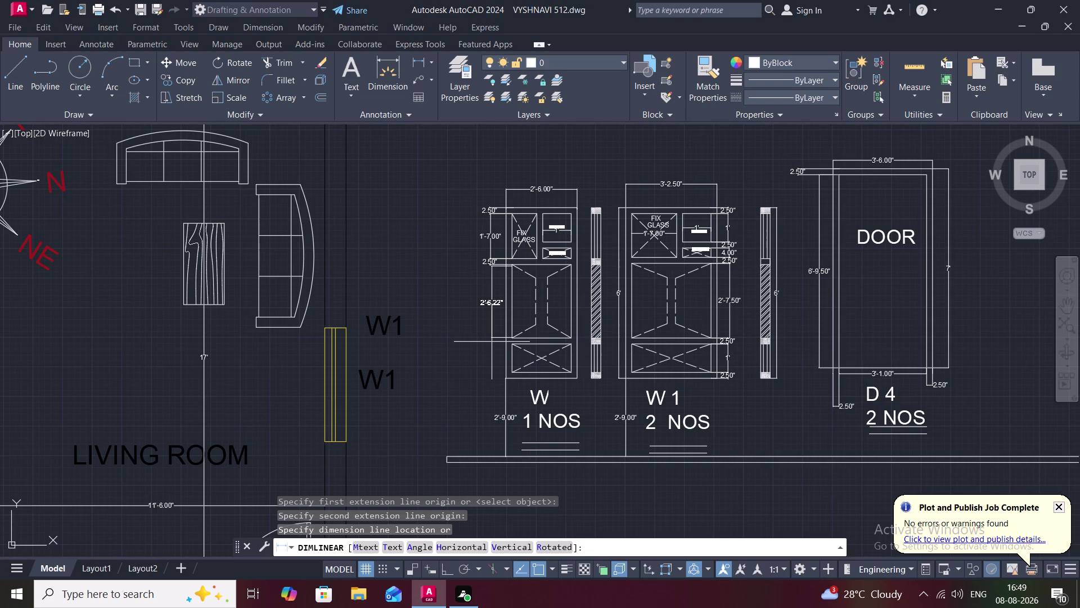
key(Escape)
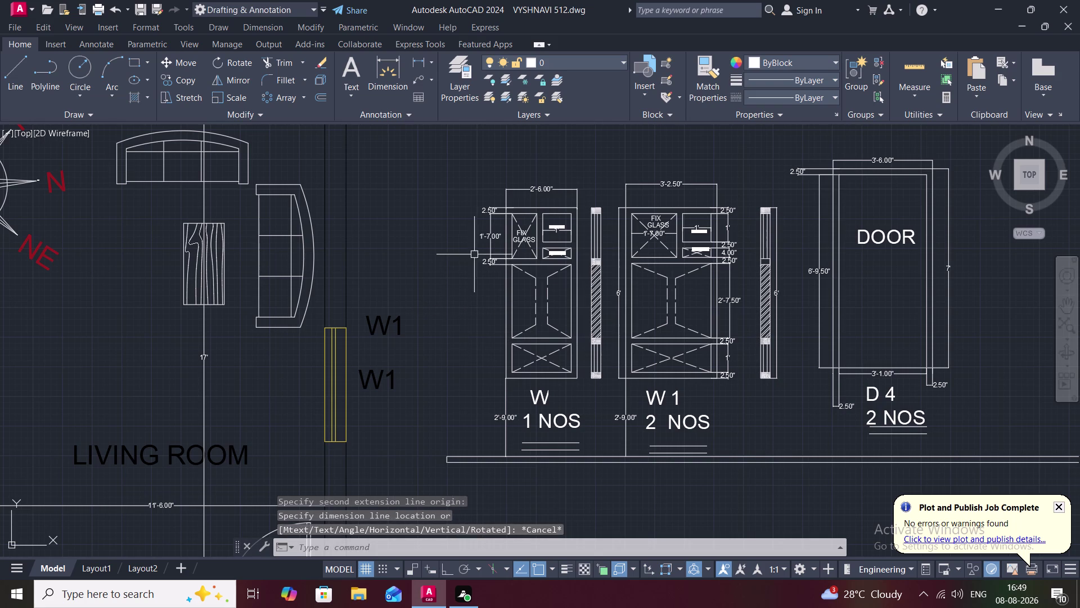
click(426, 58)
scroll(up, 3)
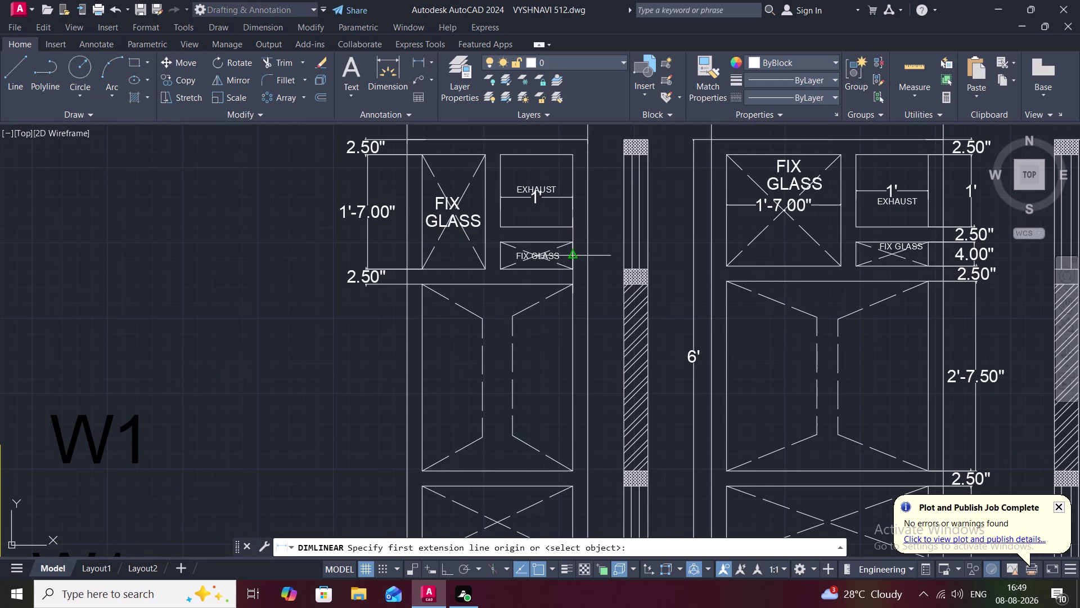
Cancel a stray 4.50" dimension and dimension the top frame at 2.50".
click(575, 245)
click(569, 268)
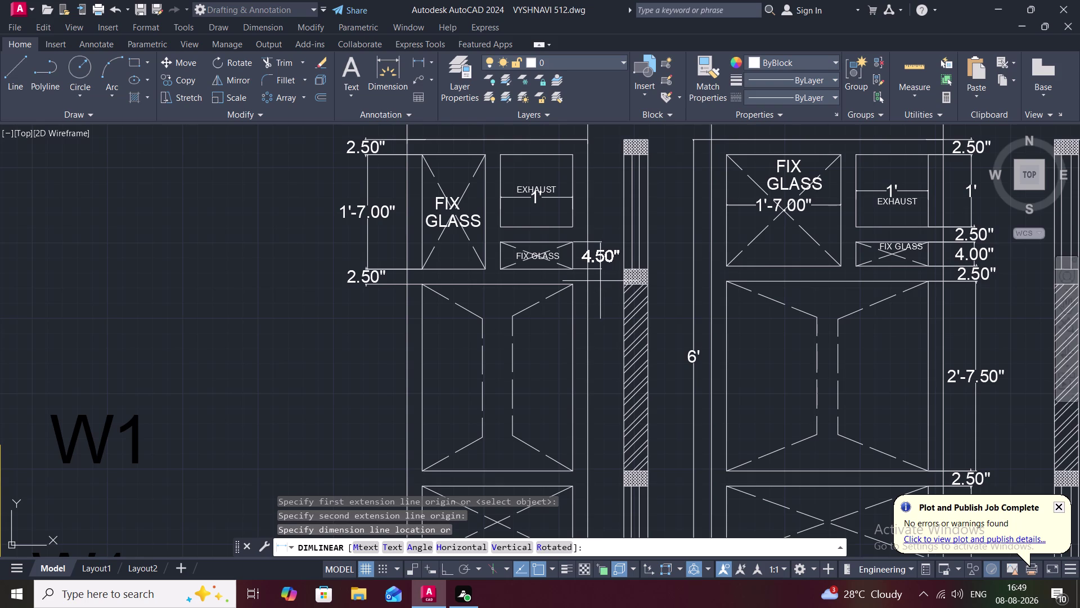
key(Escape)
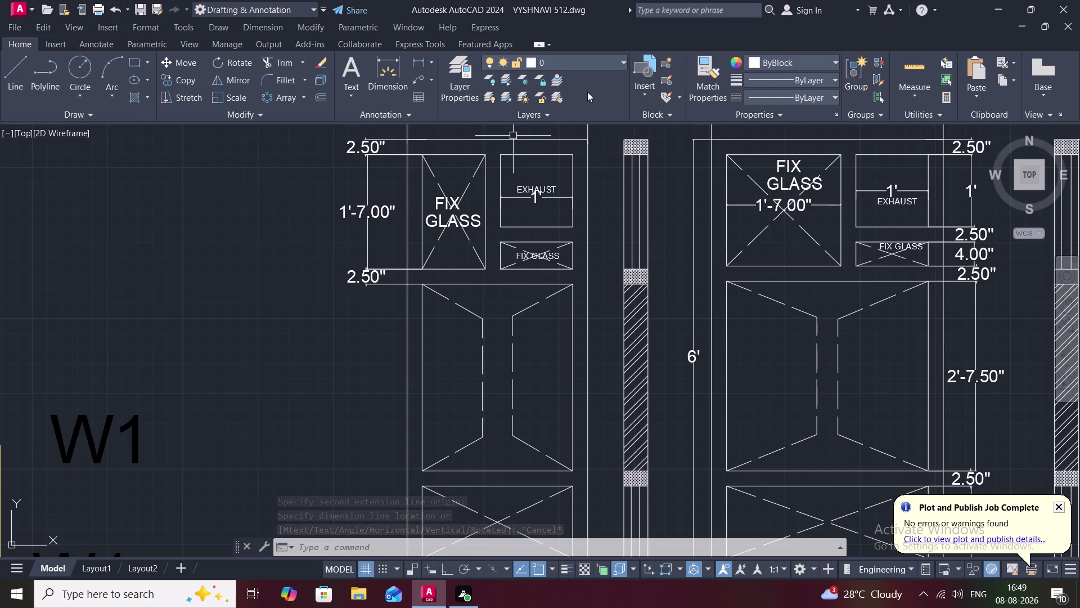
click(424, 58)
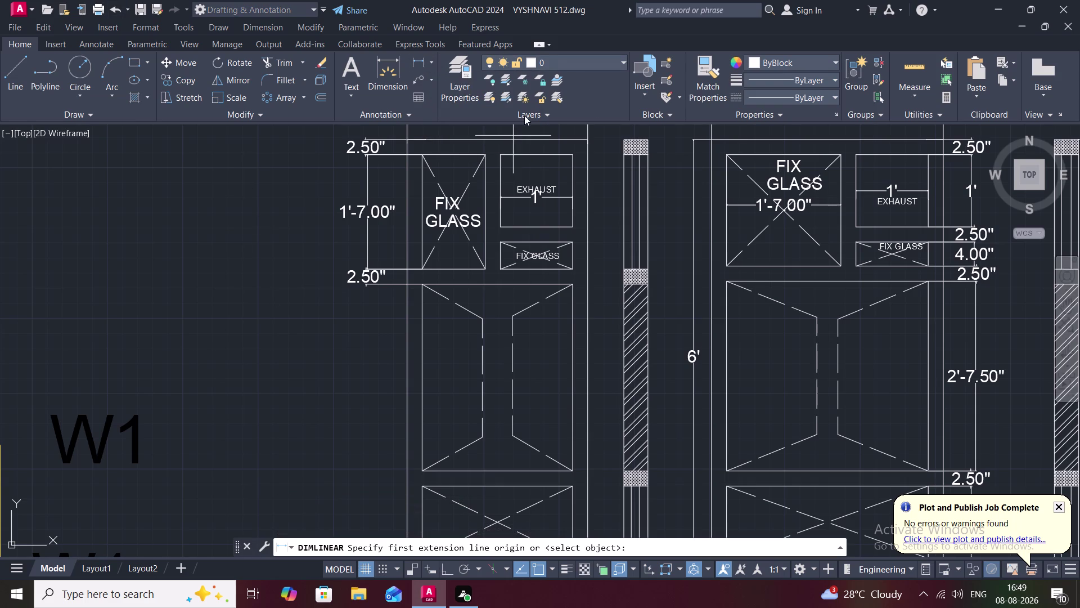
click(565, 140)
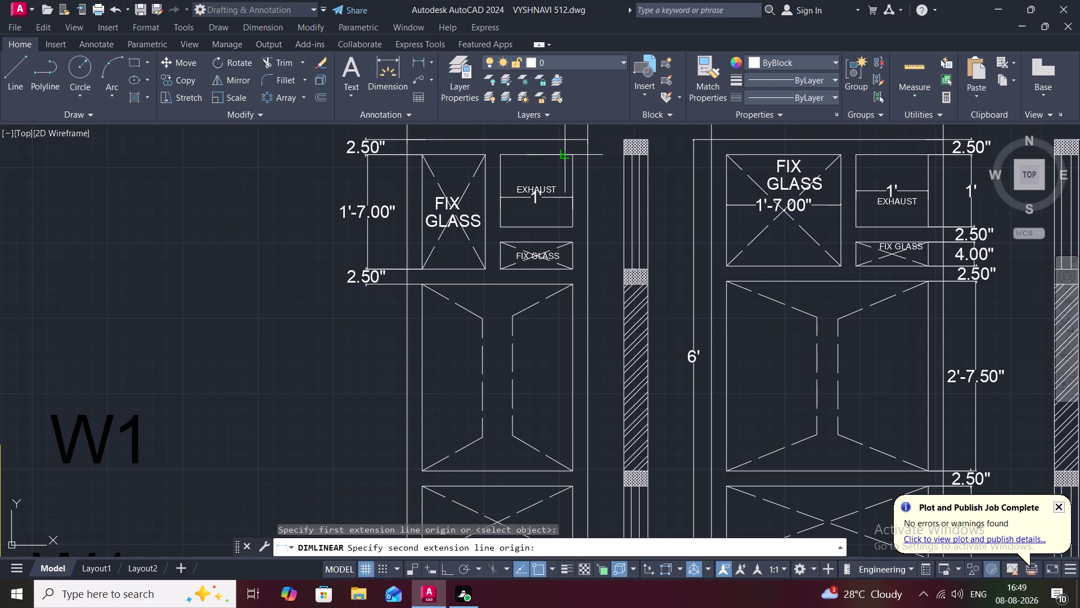
click(563, 155)
click(597, 164)
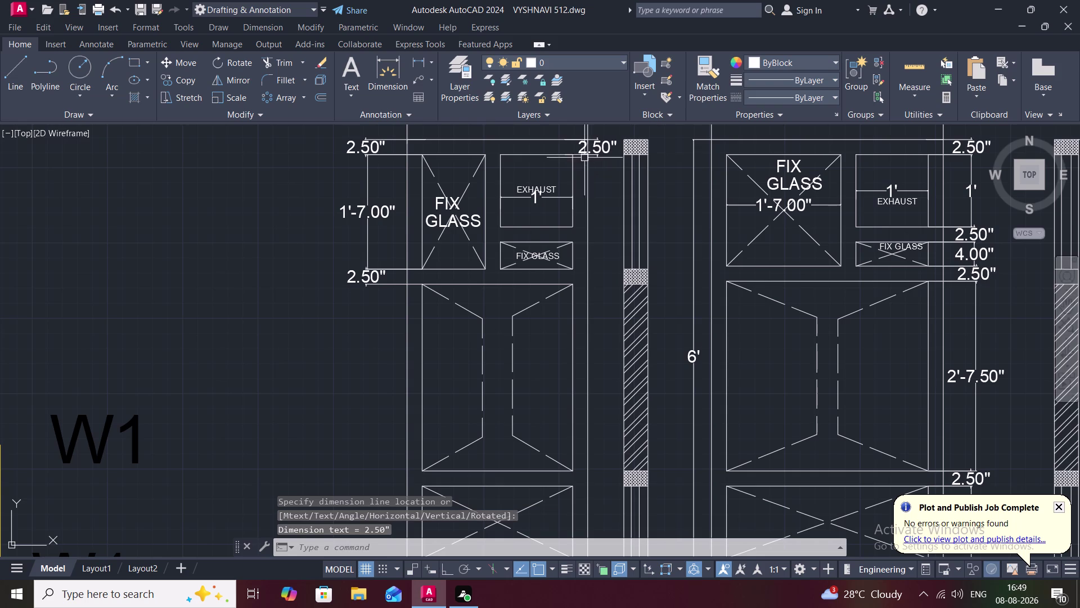
Dimension the exhaust pane height at 1' and cancel a mistaken 1.93" dimension.
click(423, 64)
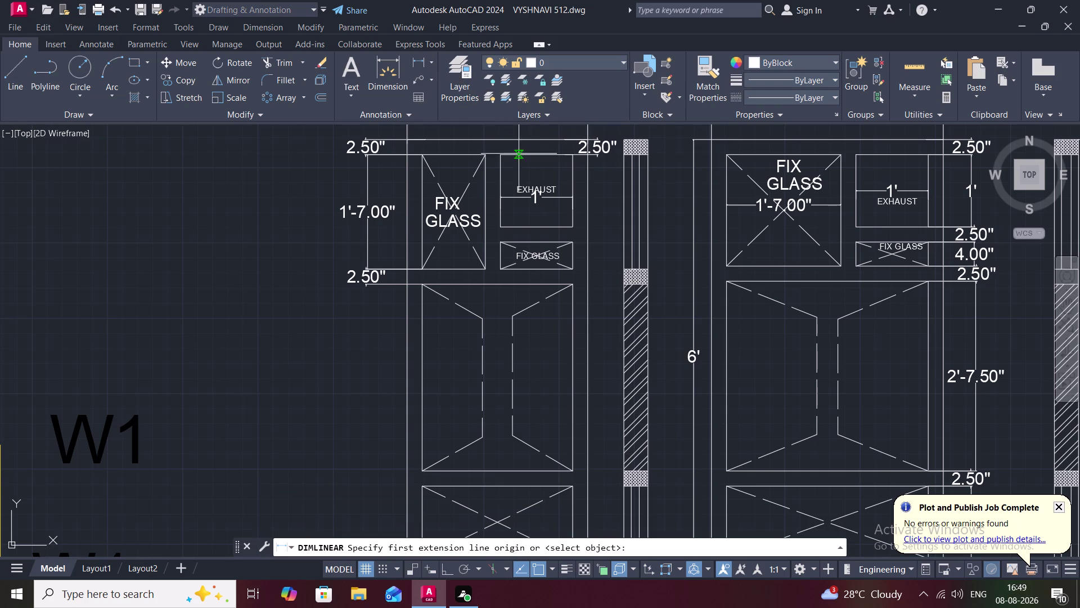
click(574, 155)
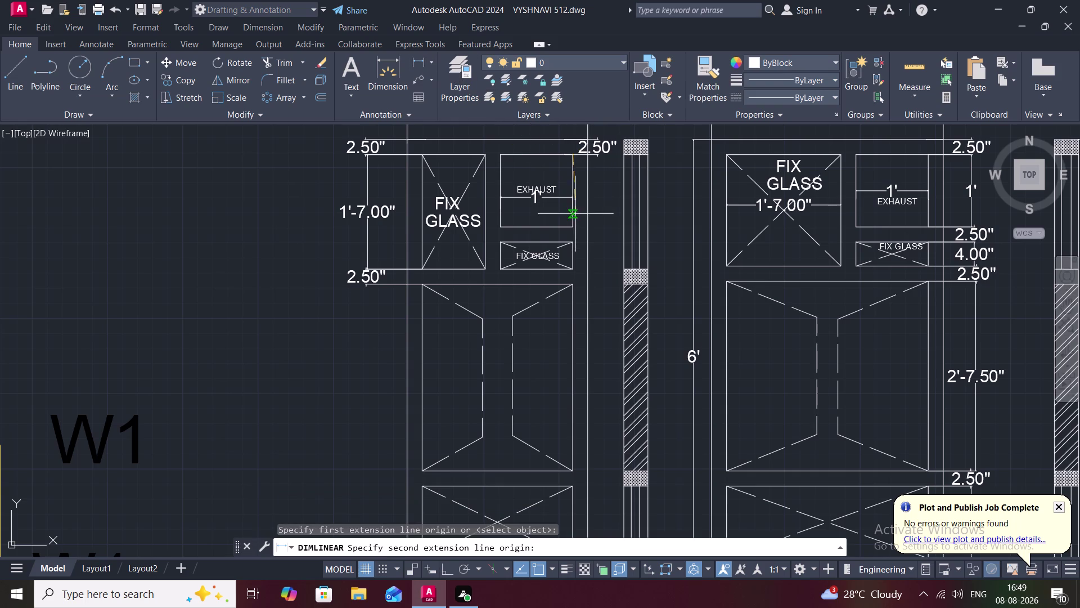
click(574, 225)
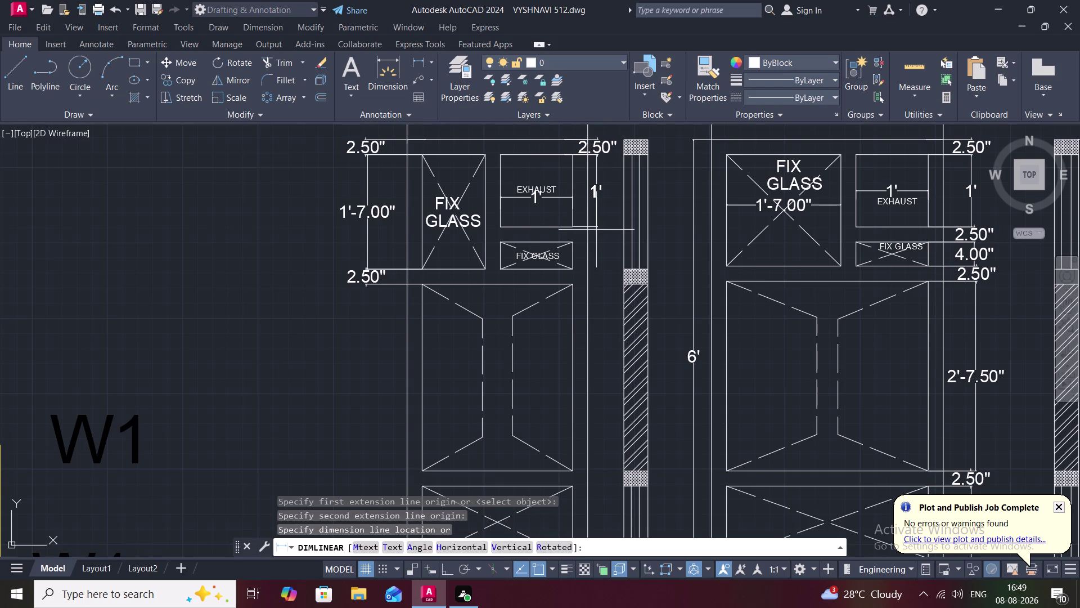
click(598, 230)
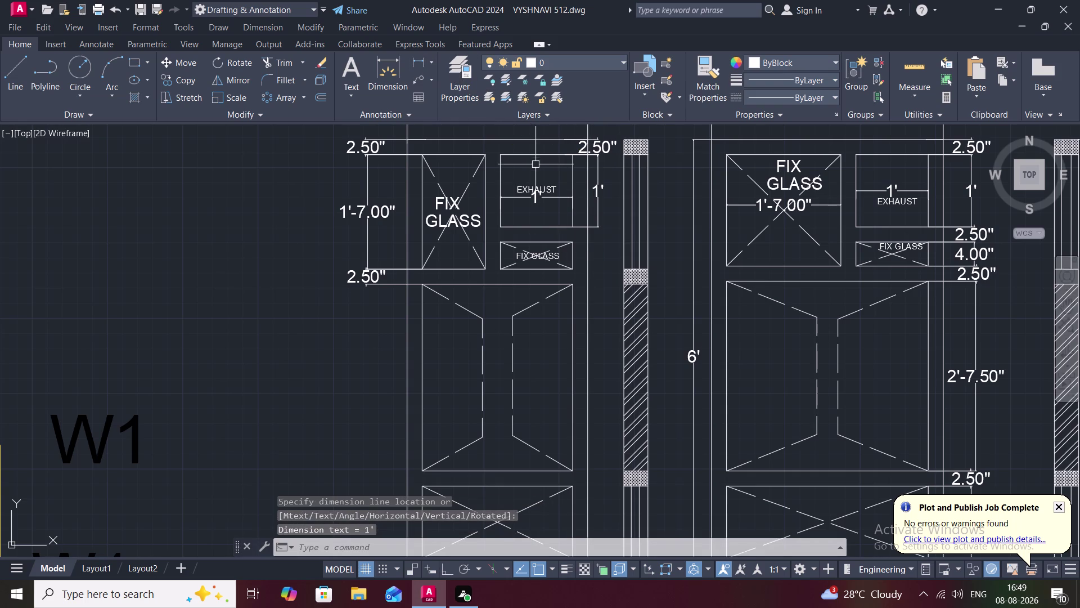
key(space)
click(570, 226)
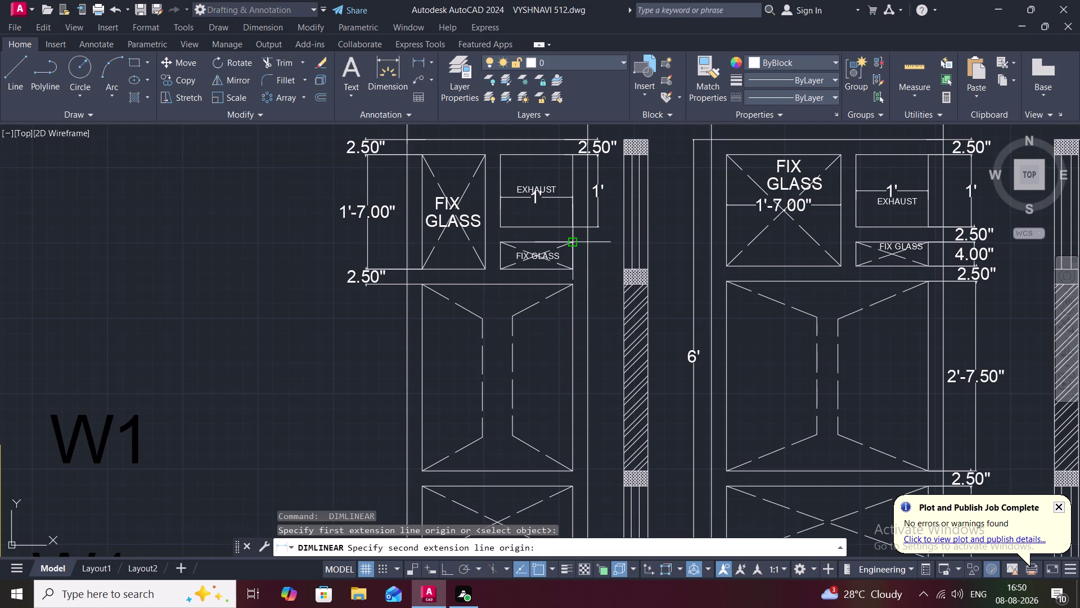
click(572, 245)
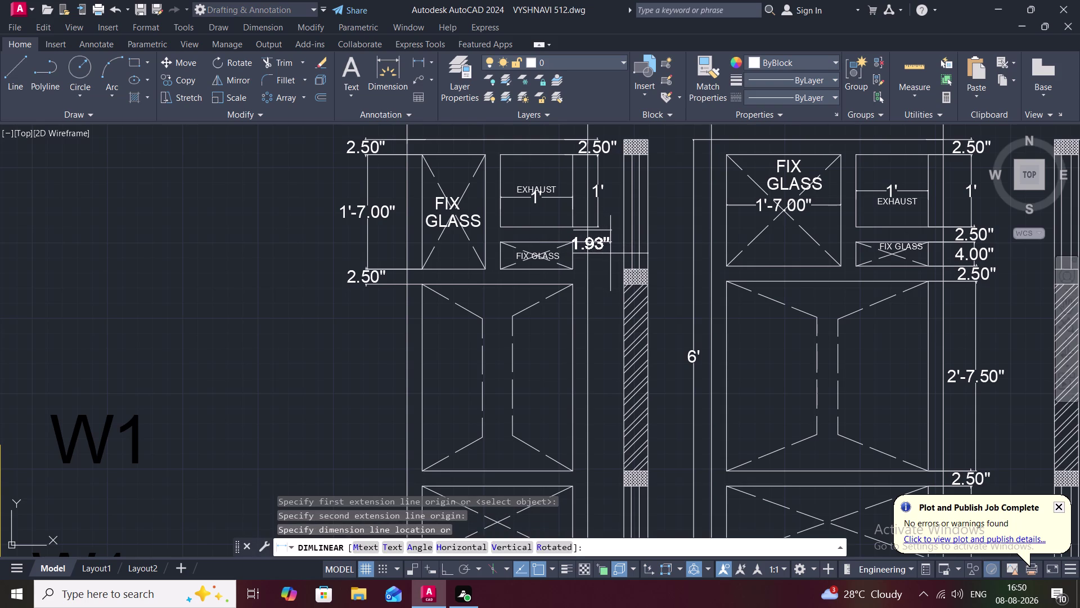
key(Escape)
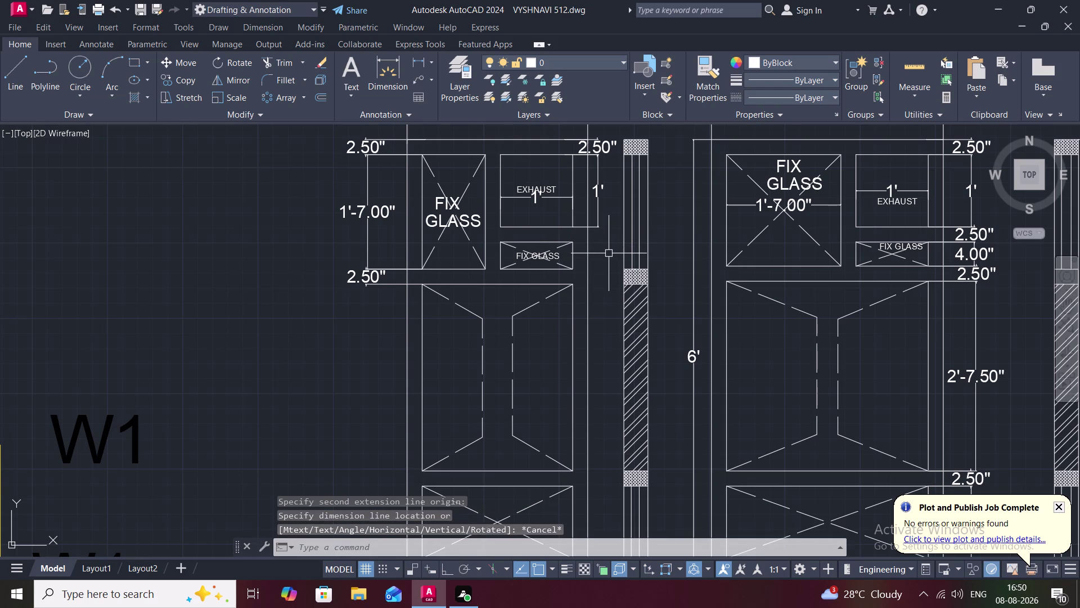
key(o)
key(space)
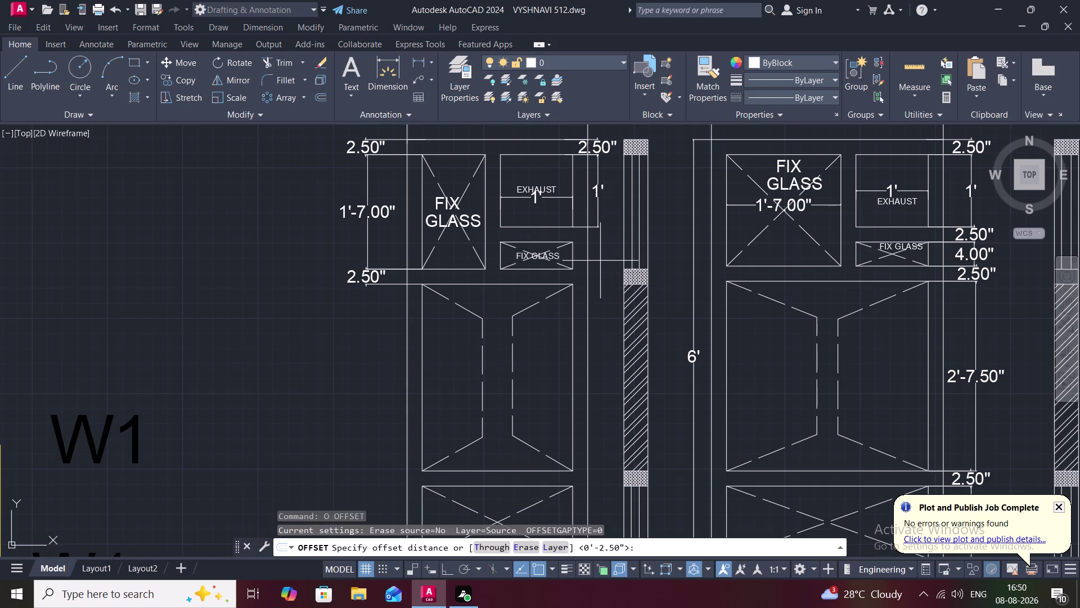
Offset the exhaust pane's bottom line 2.50" down toward the fix glass.
key(space)
click(543, 225)
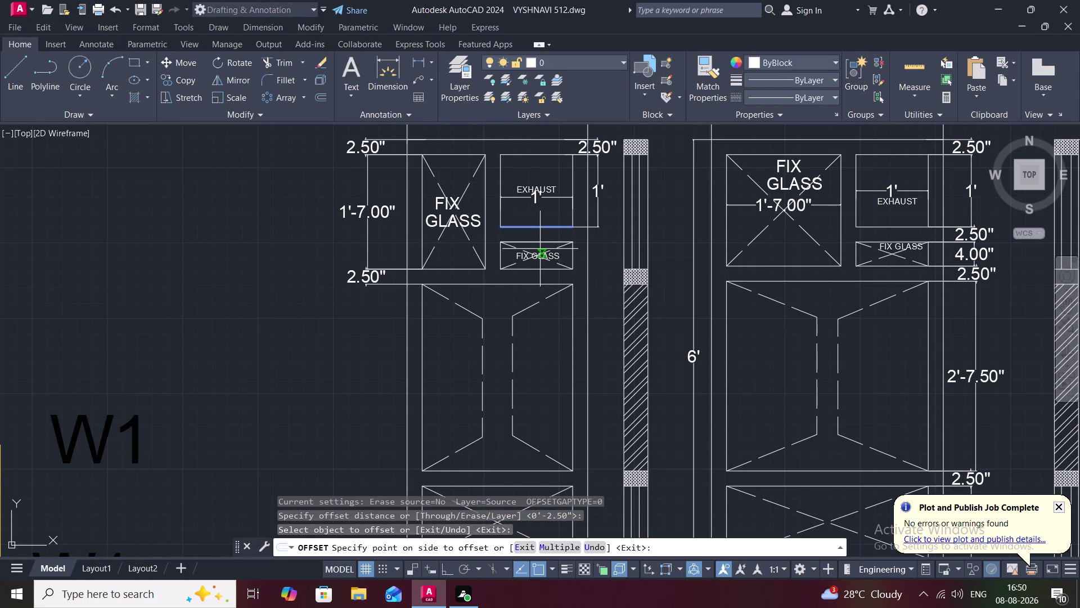
click(539, 248)
scroll(up, 3)
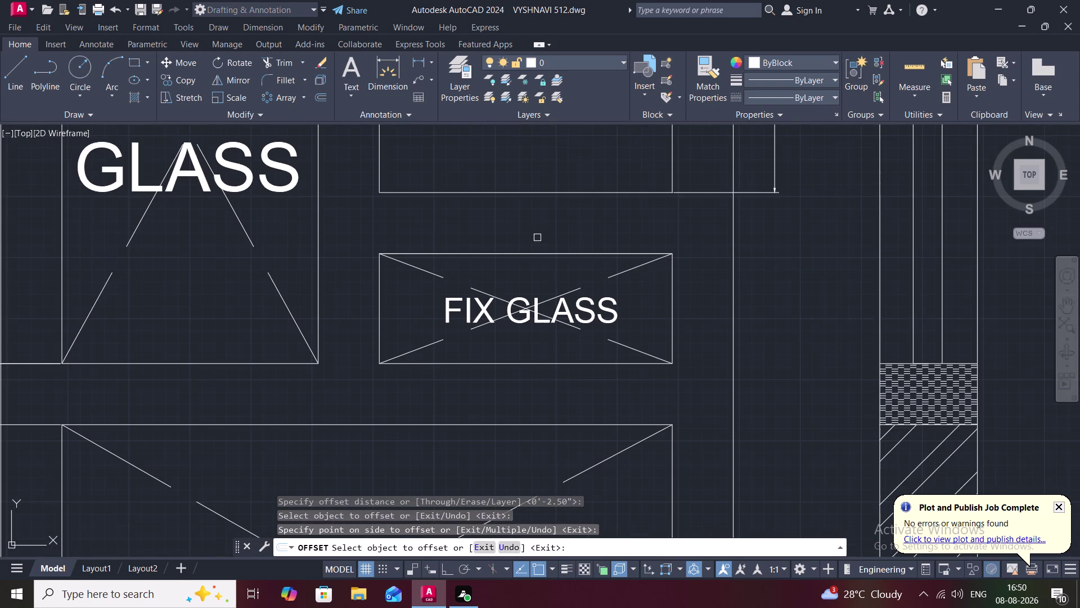
scroll(up, 3)
scroll(down, 3)
scroll(down, 3)
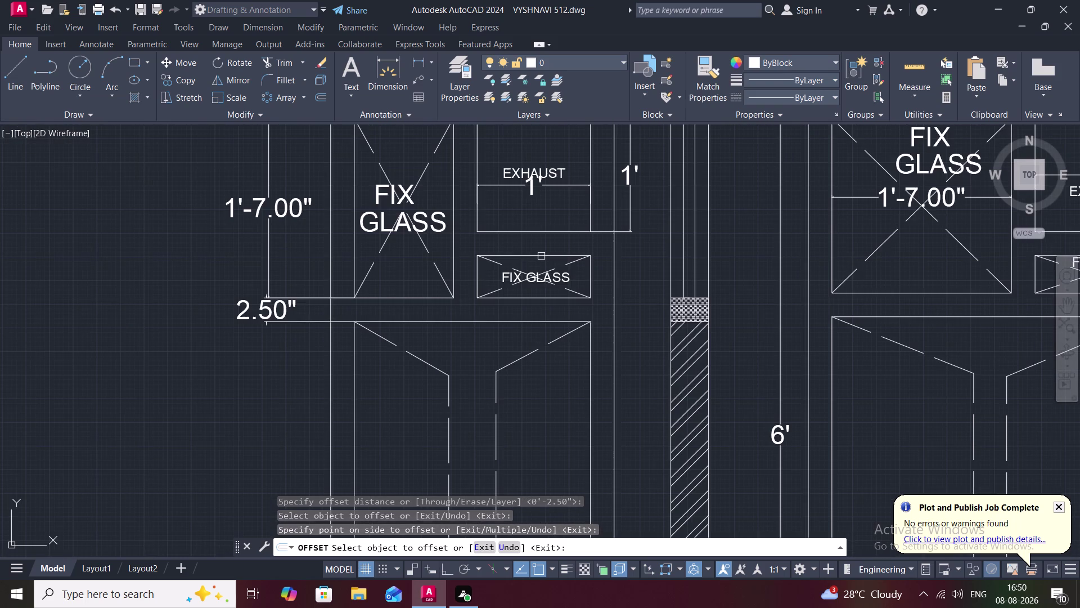
Dimension the 2.50" gap between the panes and delete the left 1'-7.00" dimension.
click(416, 58)
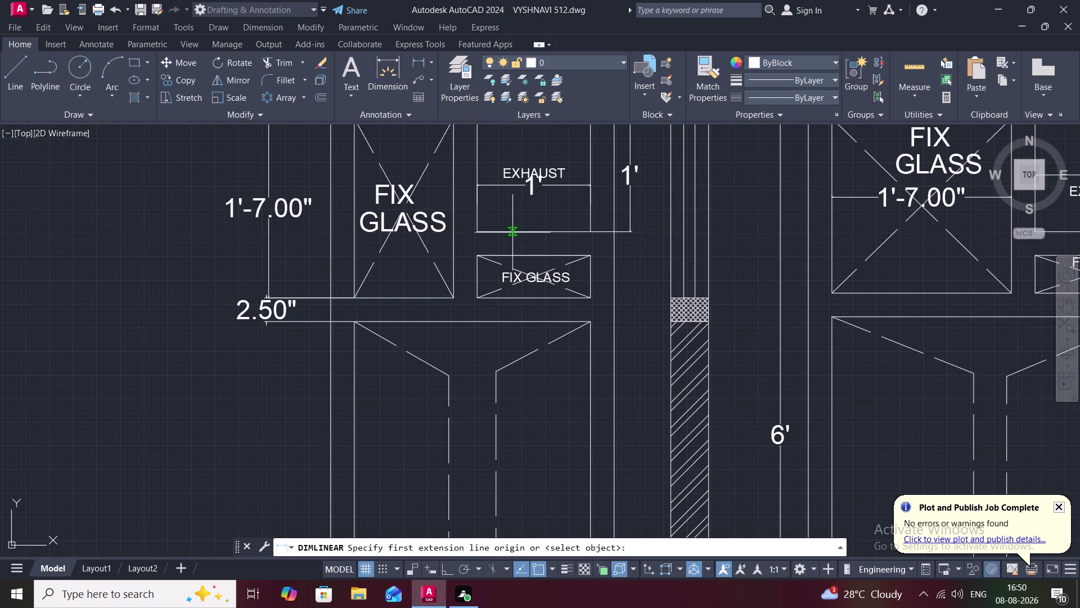
click(512, 233)
click(512, 256)
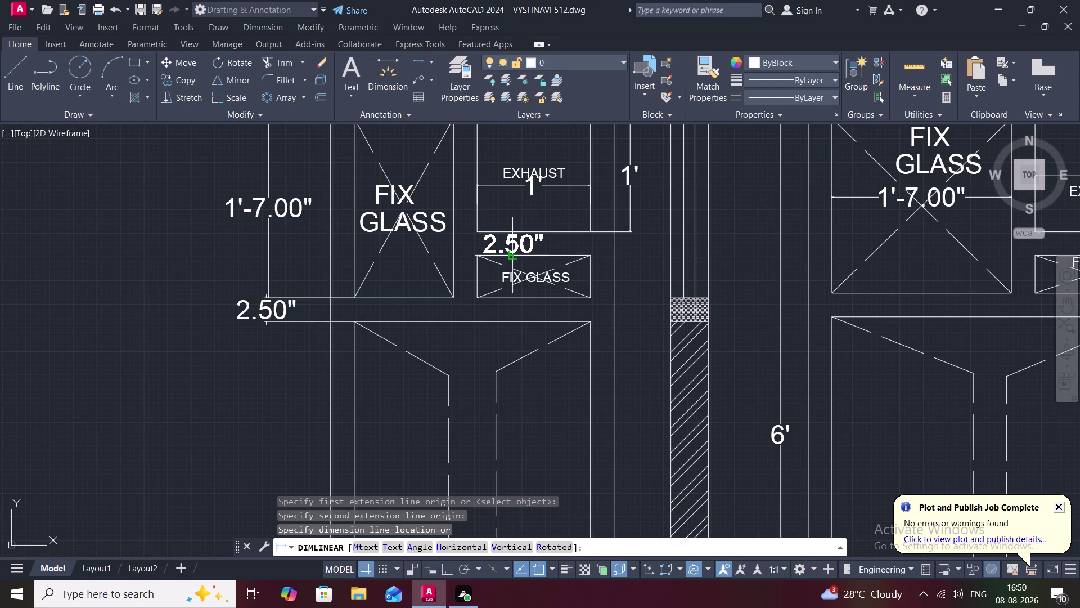
click(623, 269)
key(space)
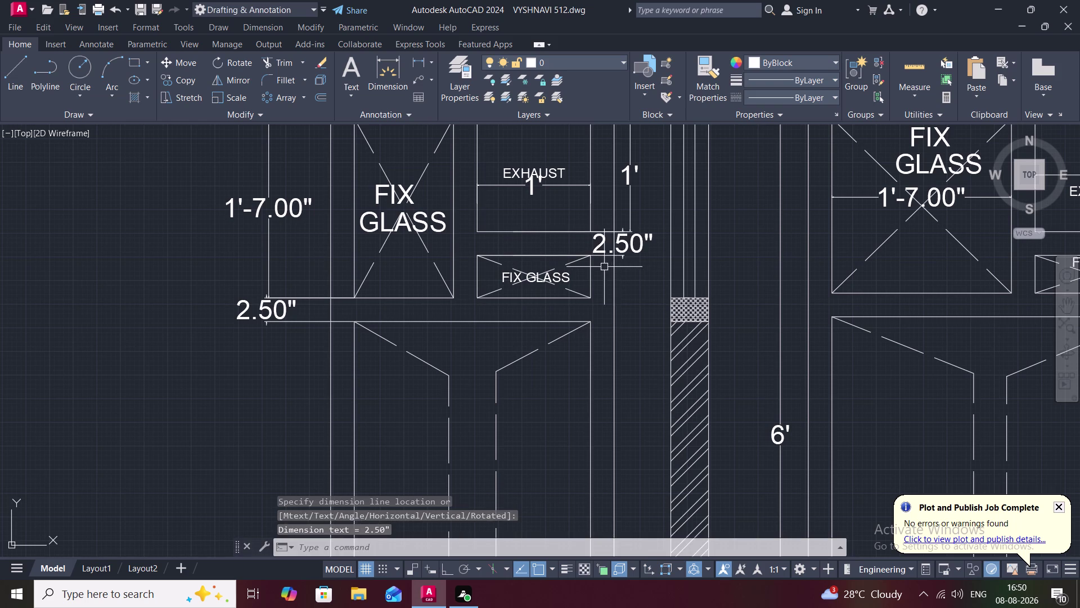
click(559, 254)
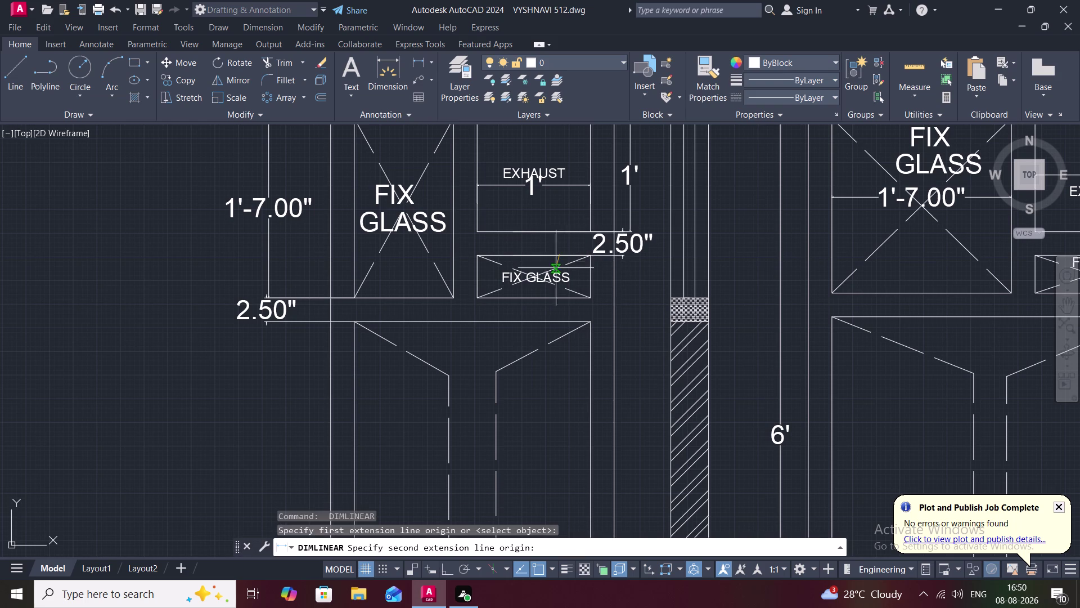
click(558, 297)
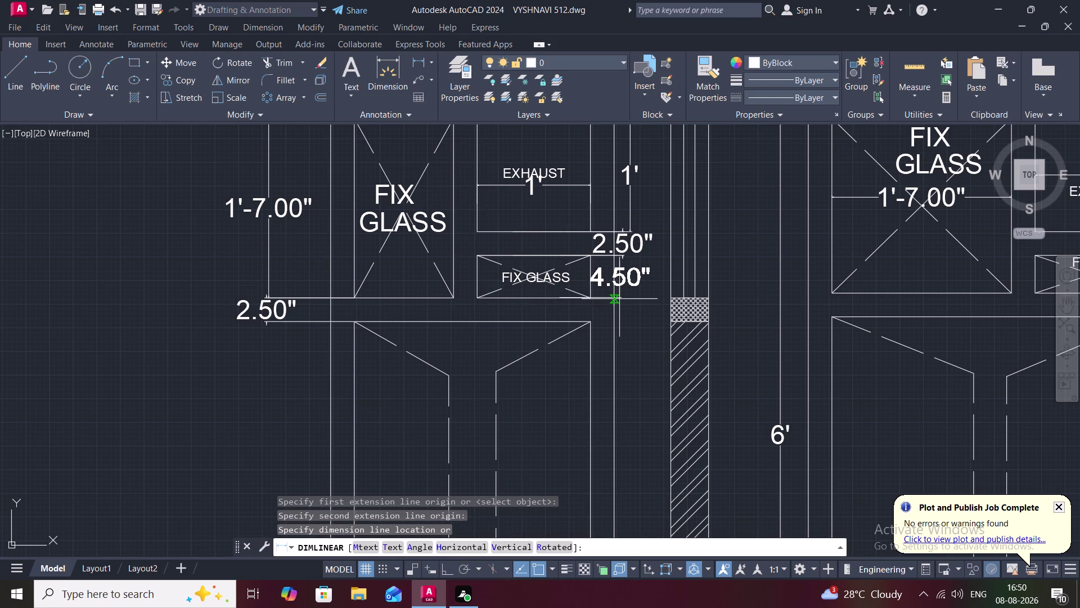
key(Escape)
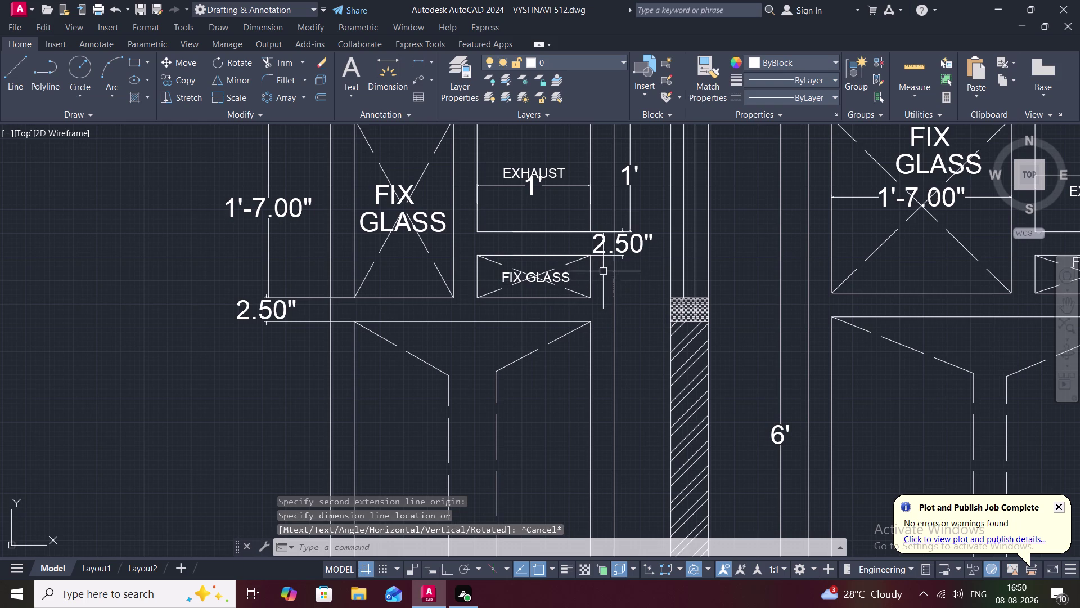
click(268, 236)
key(Delete)
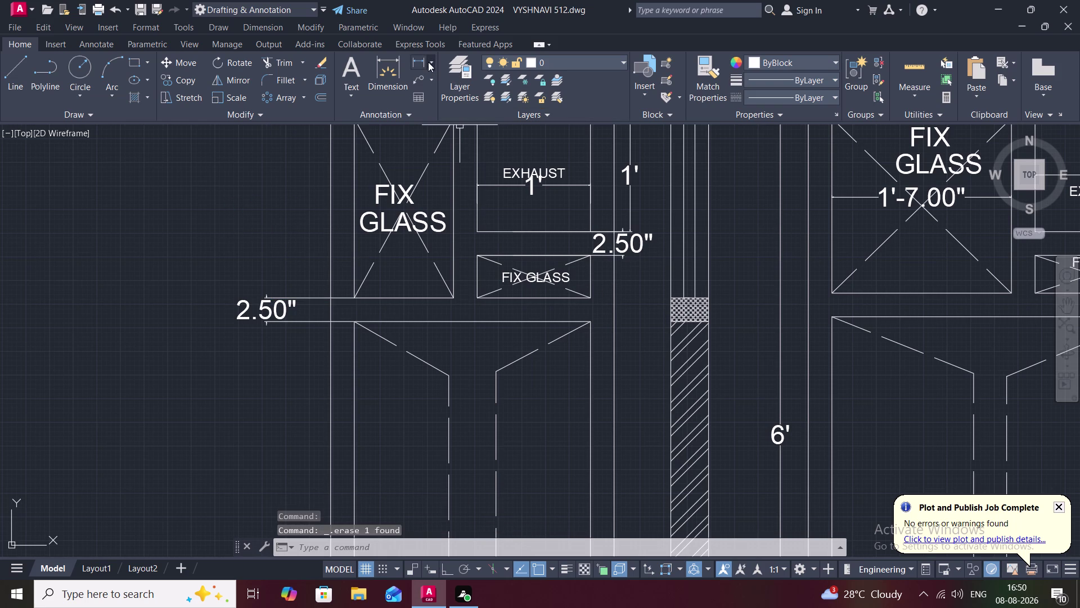
Try a 4" offset on a fix glass pane line, then abandon it.
key(l)
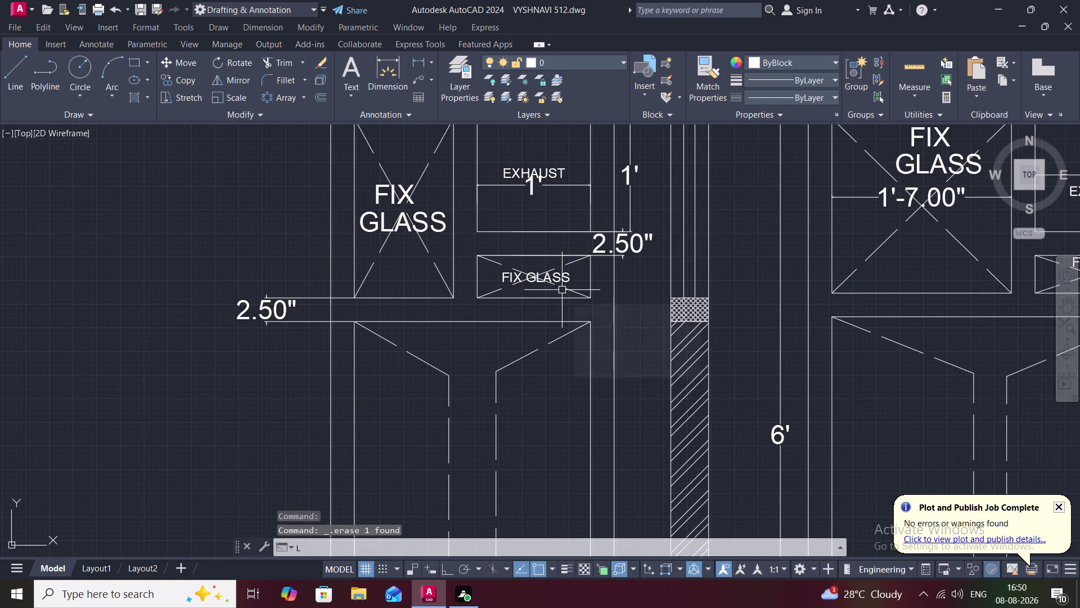
key(Escape)
key(o)
key(space)
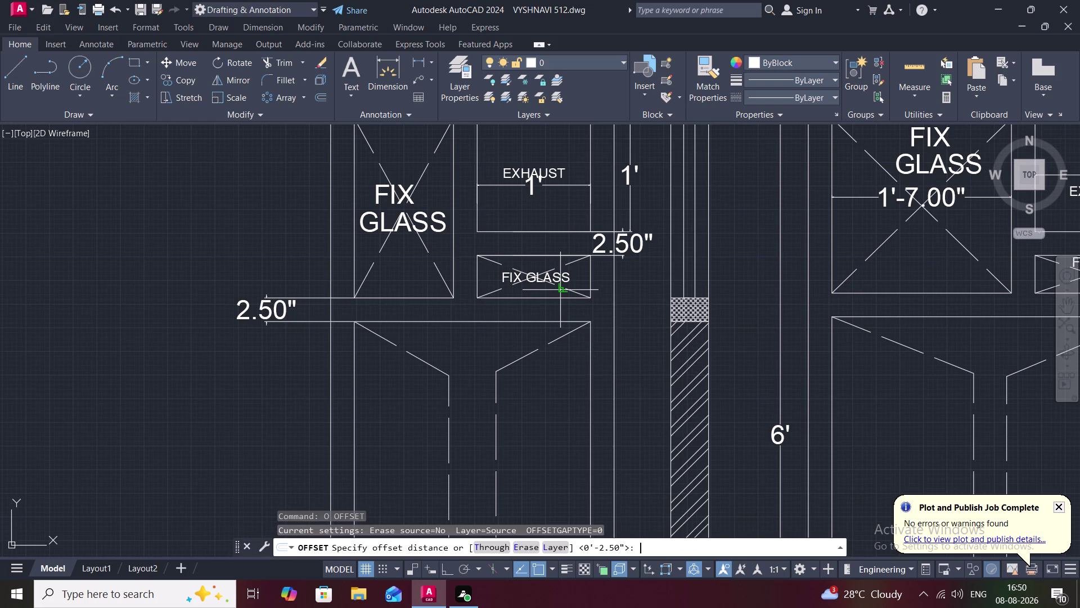
text(4")
key(space)
click(541, 257)
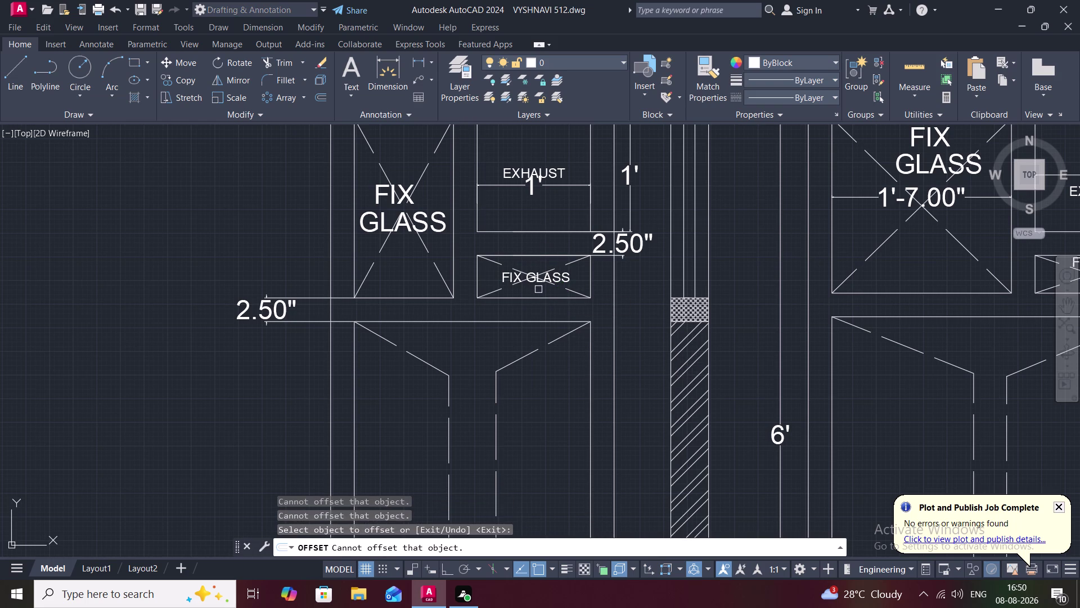
click(526, 256)
key(space)
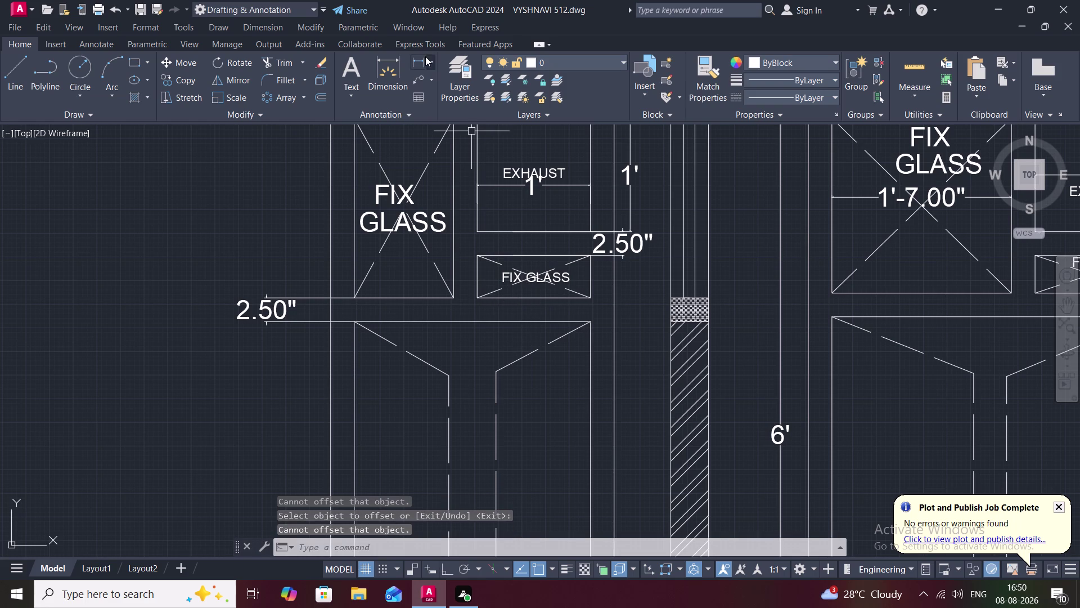
Start and cancel a measurement, then select and deselect the 2.50" dimension above the box.
click(423, 58)
scroll(up, 3)
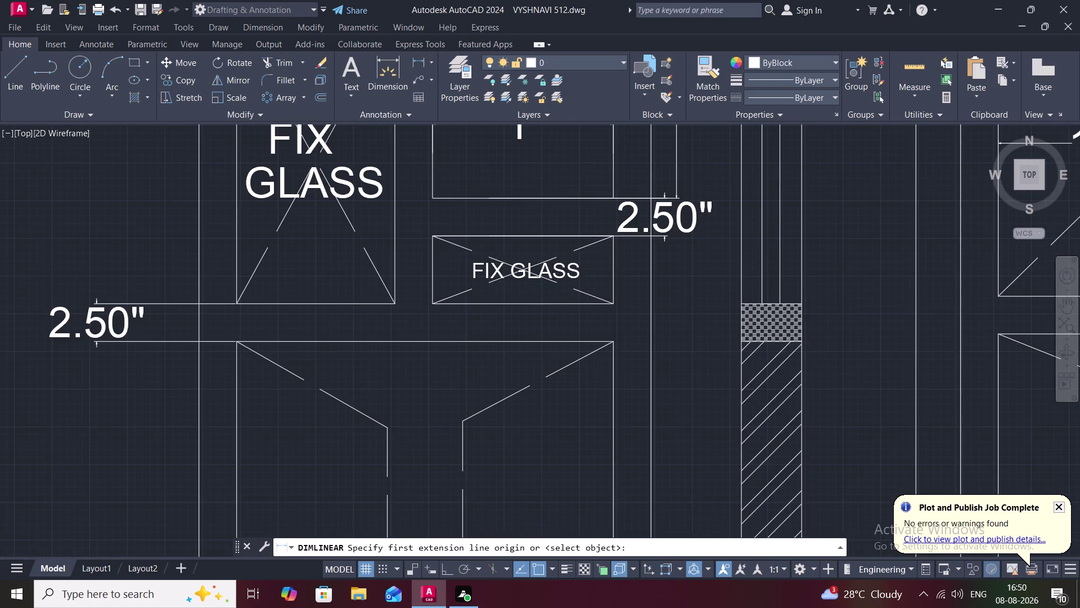
click(902, 68)
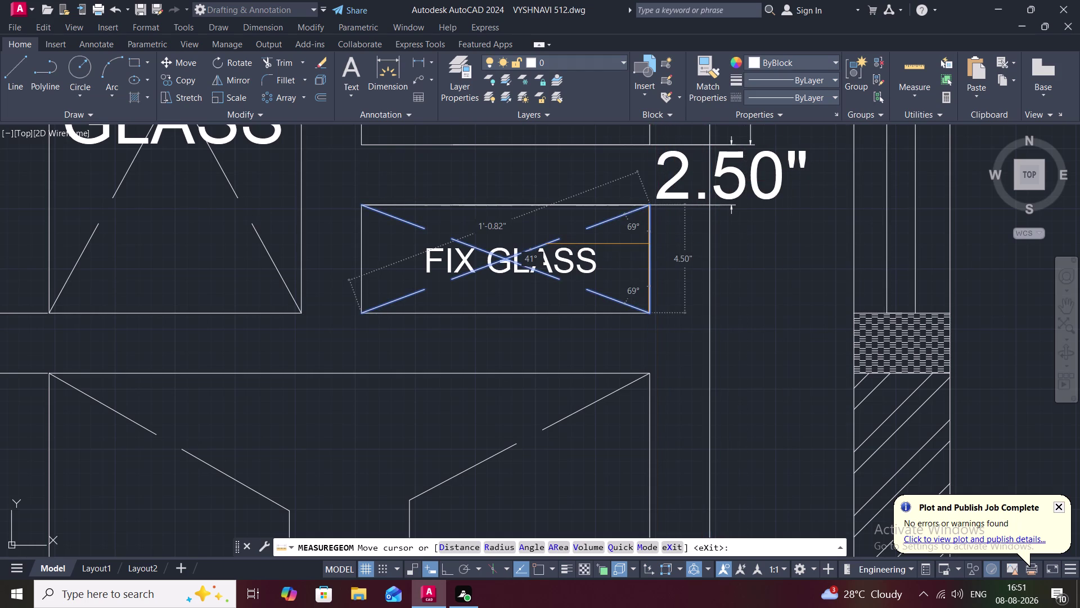
key(Escape)
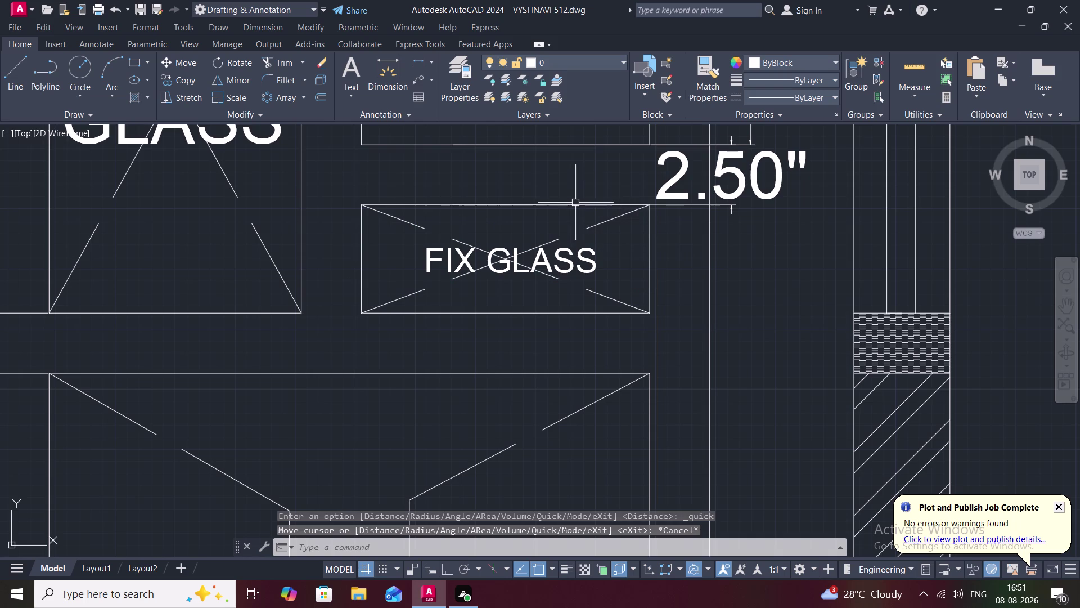
click(576, 205)
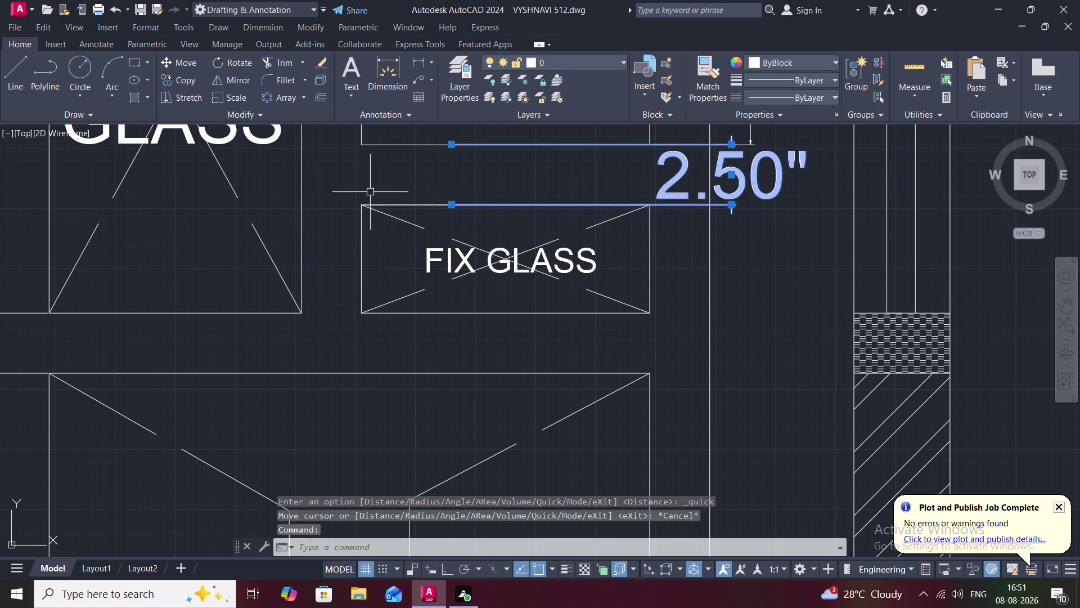
key(Escape)
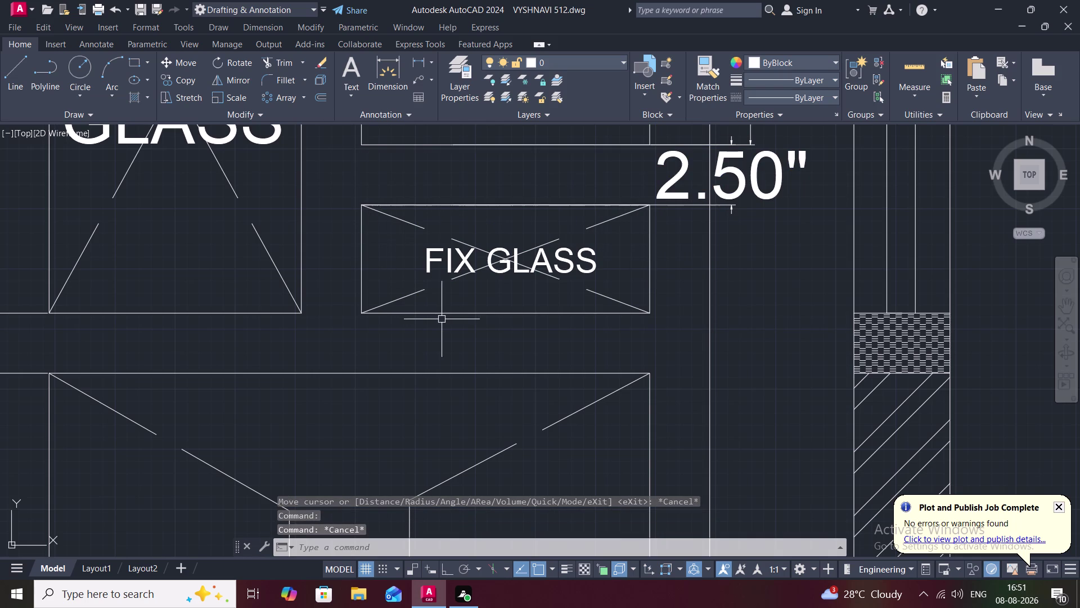
Erase the bottom edge of the FIX GLASS box.
click(453, 314)
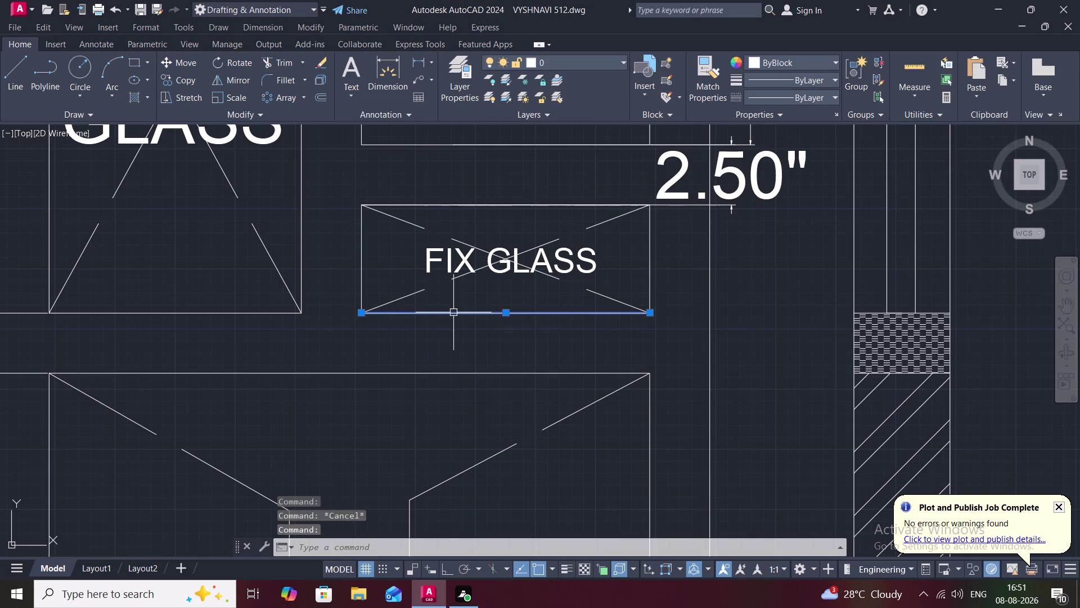
key(Delete)
key(space)
key(space)
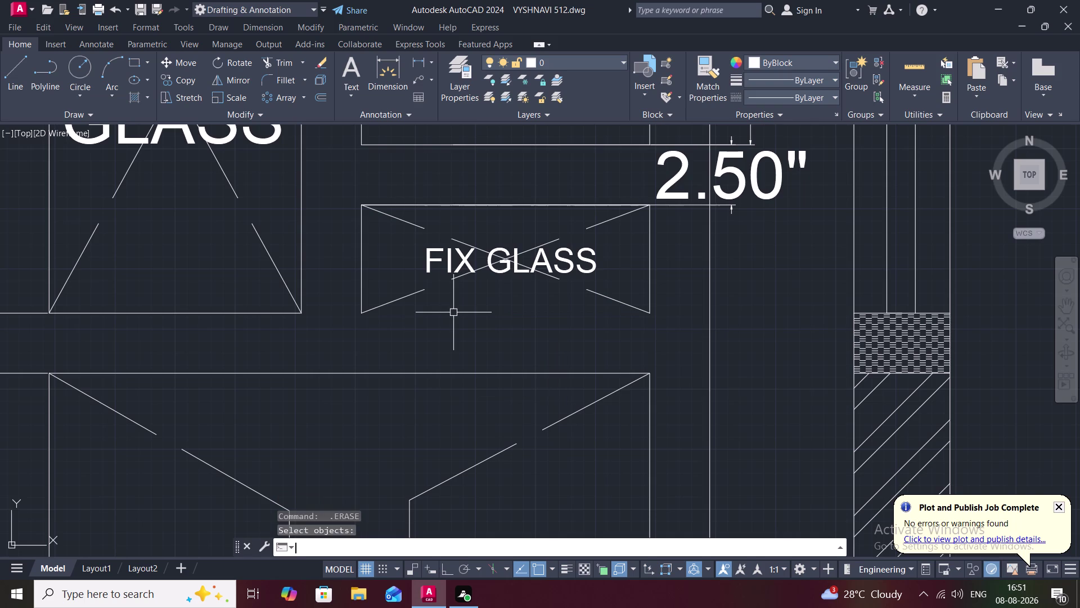
Offset the box's top edge 4" down inside the box.
key(o)
key(space)
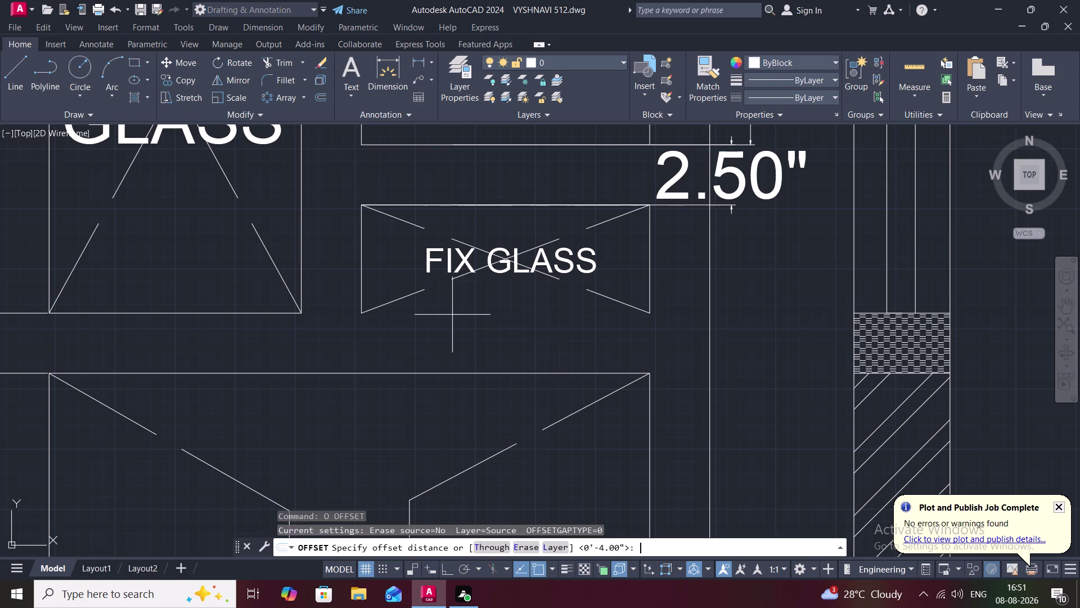
key(space)
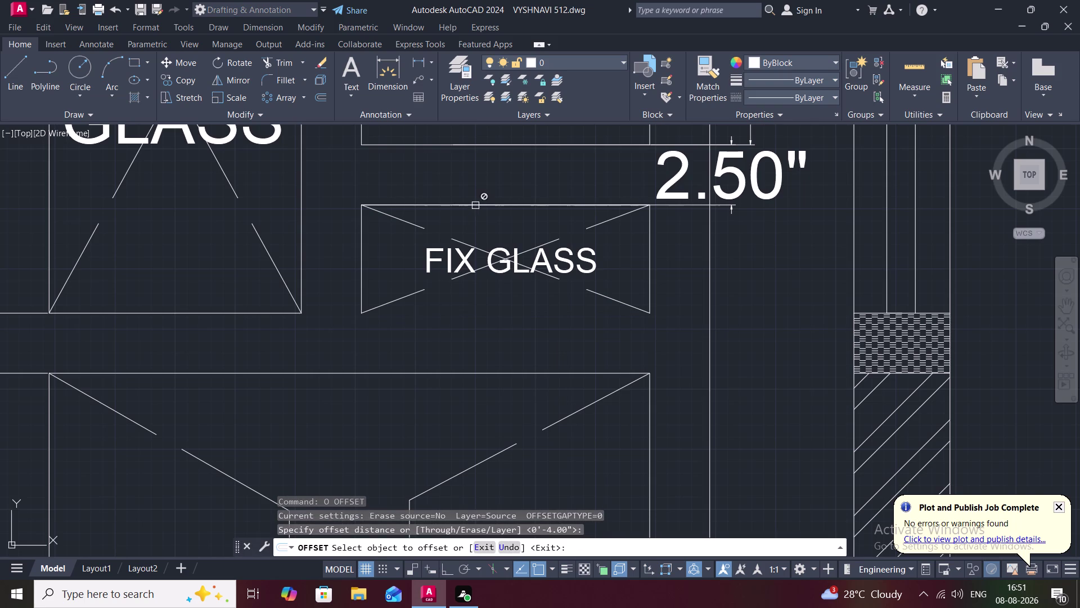
click(476, 205)
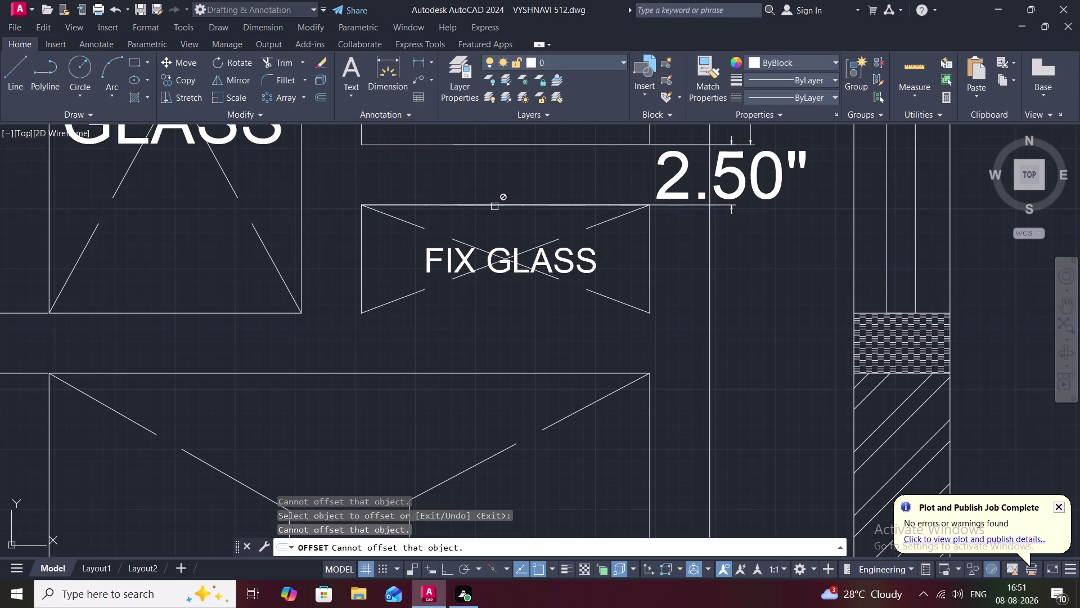
click(390, 203)
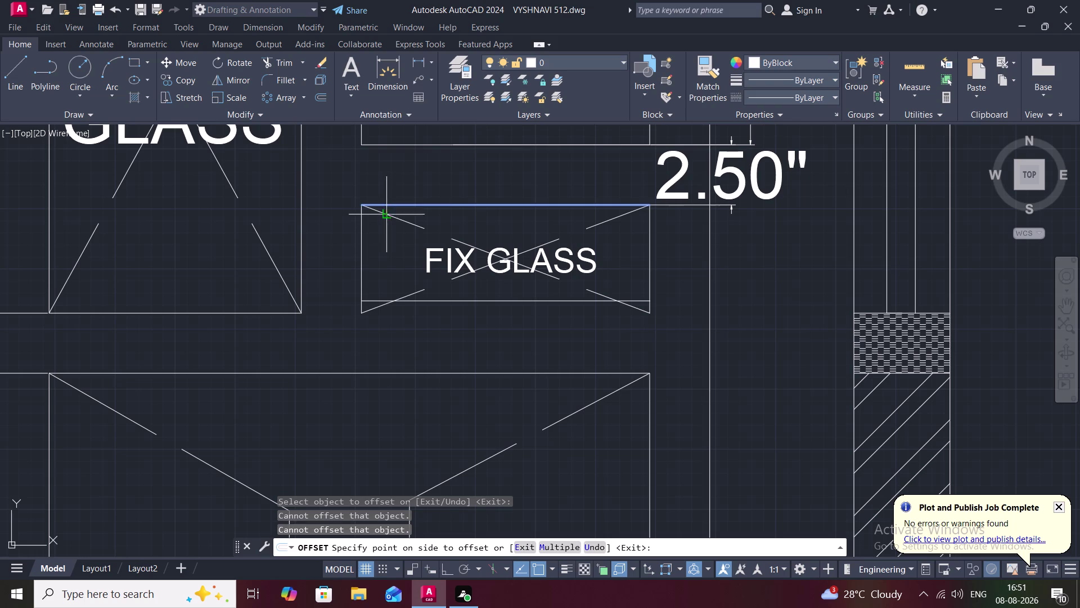
click(387, 228)
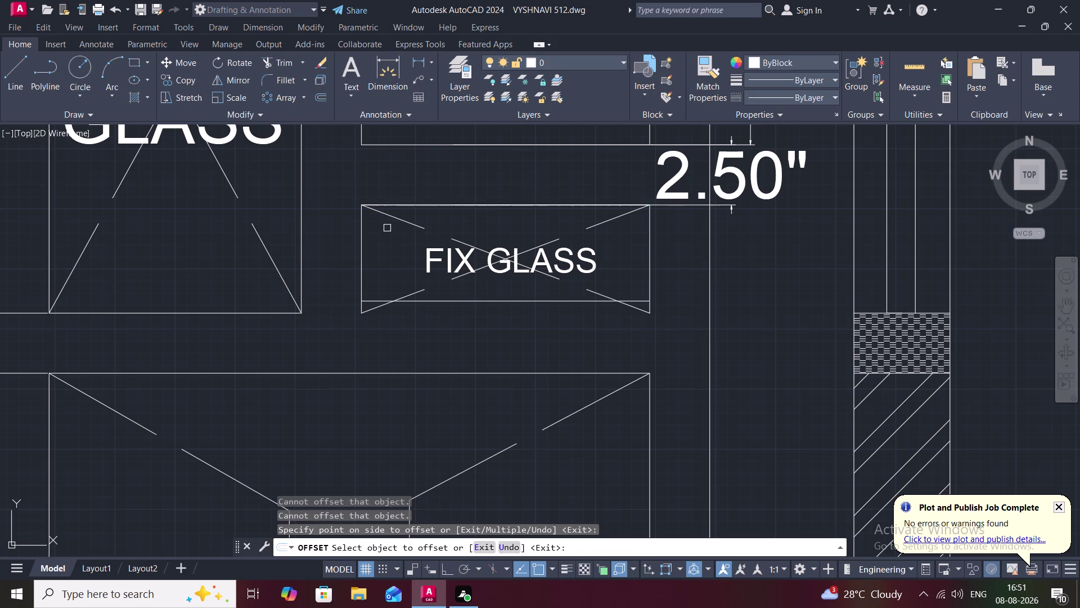
key(Escape)
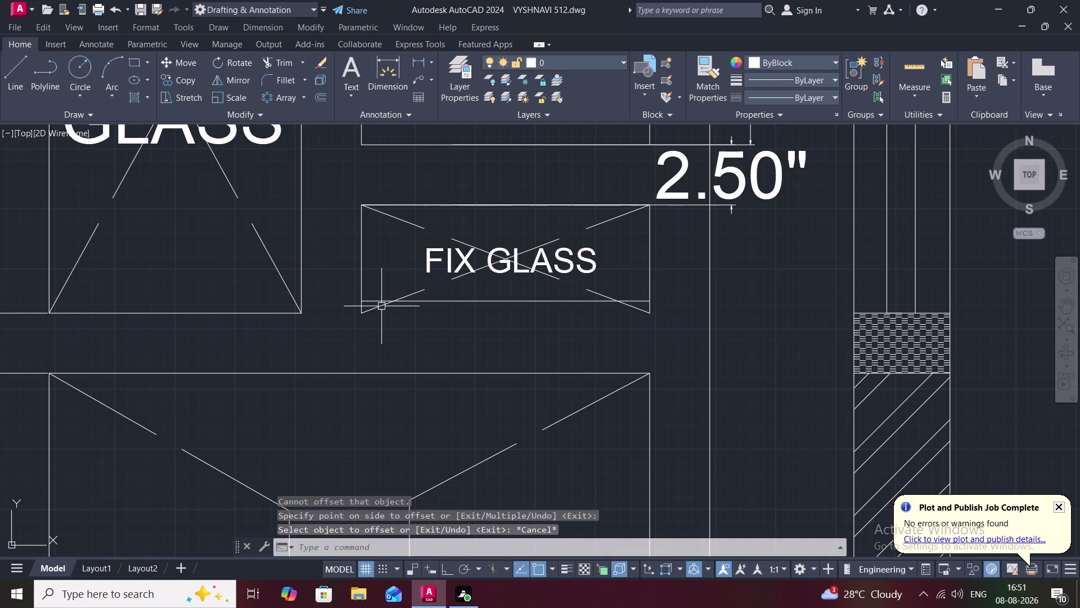
key(Escape)
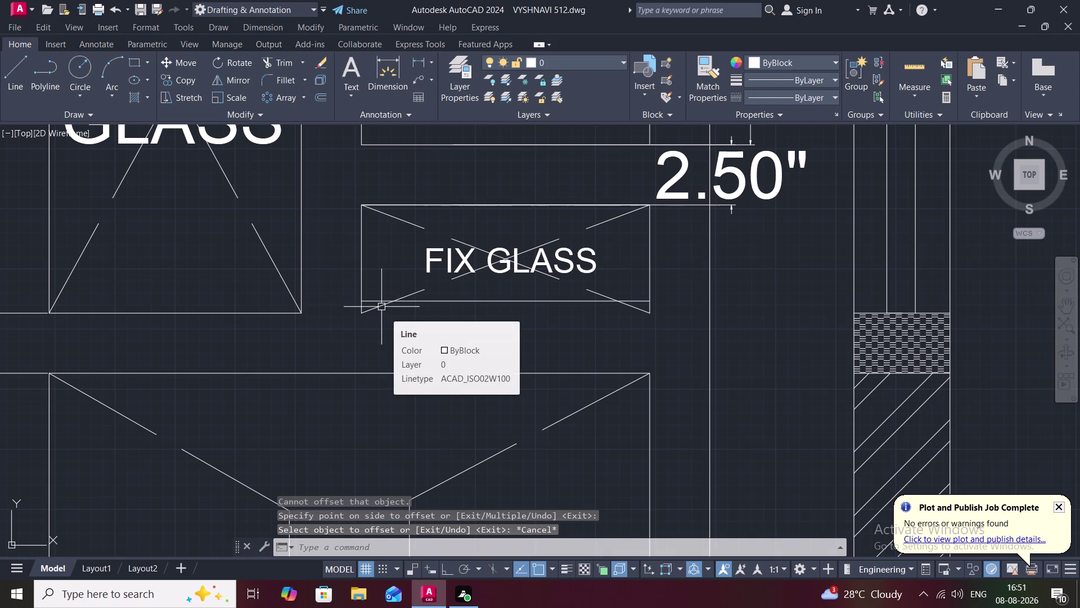
Trim both diagonals' overhangs below the new edge.
text(TR)
key(space)
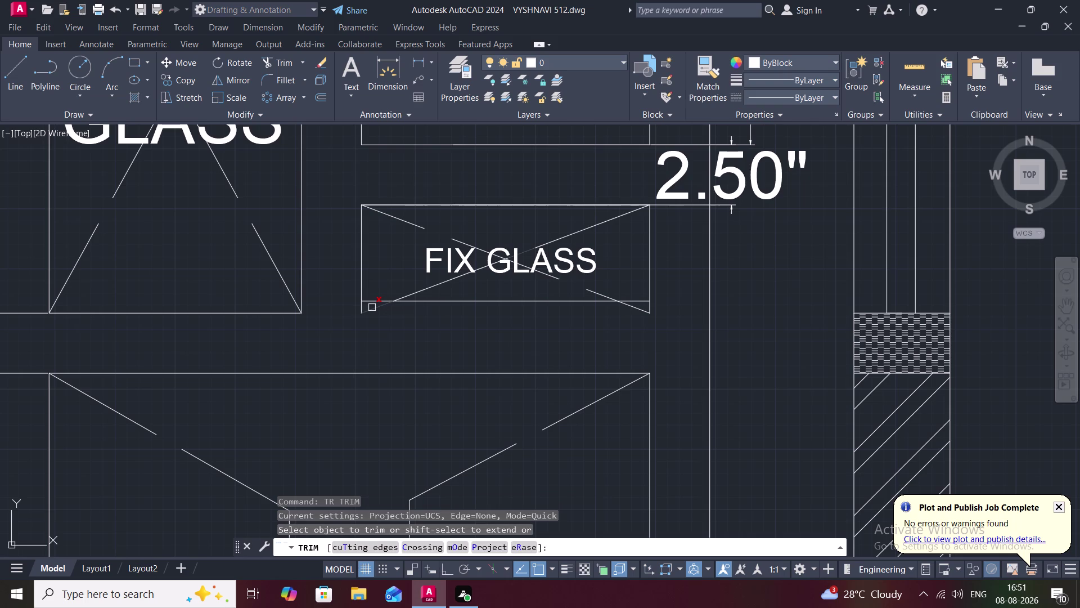
click(361, 309)
click(362, 308)
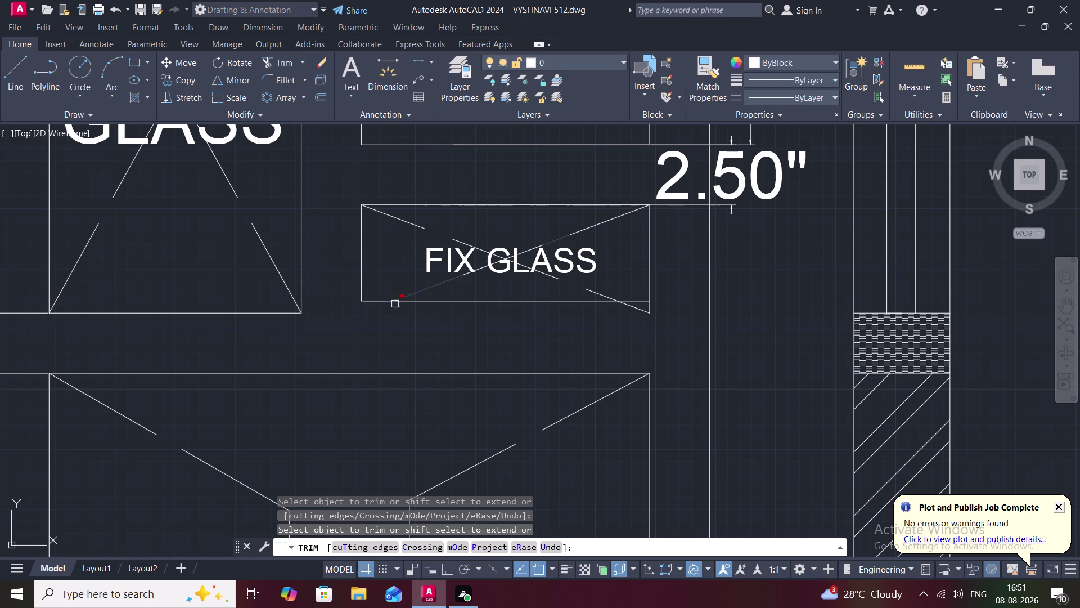
click(640, 312)
click(649, 313)
key(Escape)
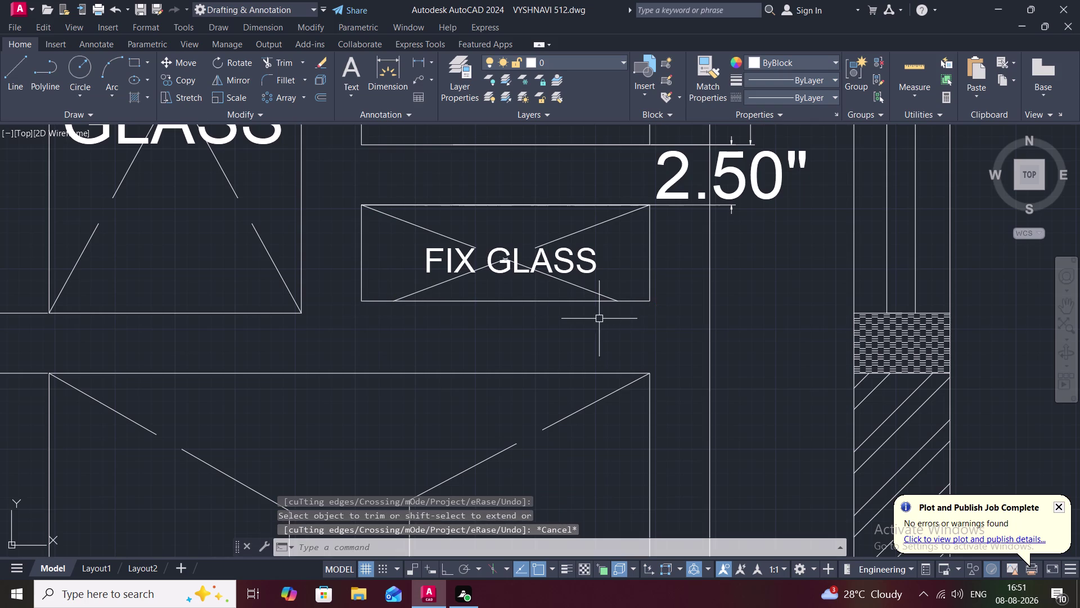
Erase both old crossing diagonals.
click(574, 283)
click(573, 236)
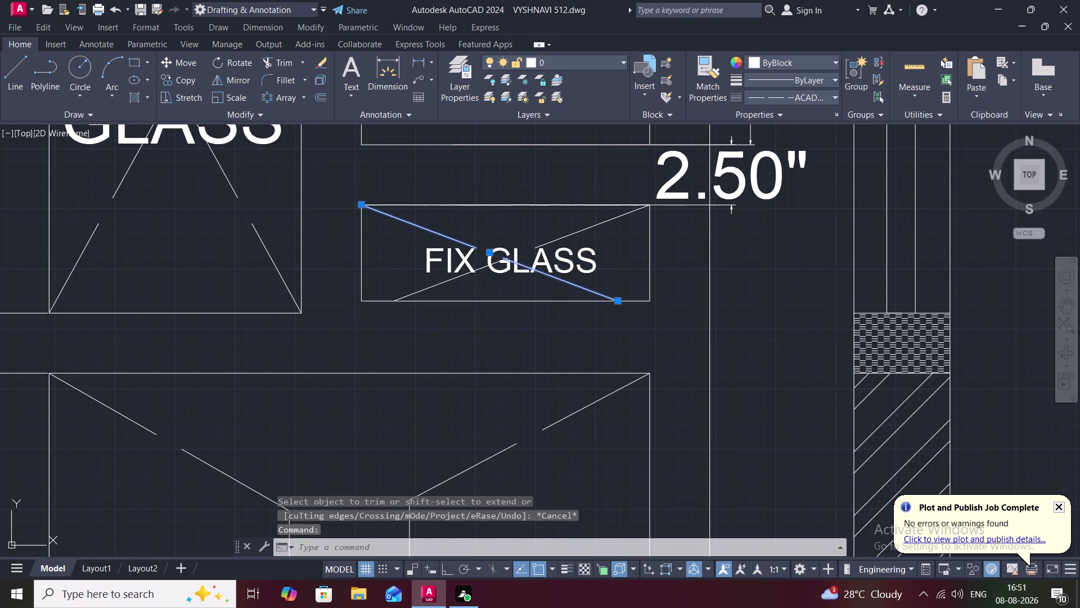
key(Delete)
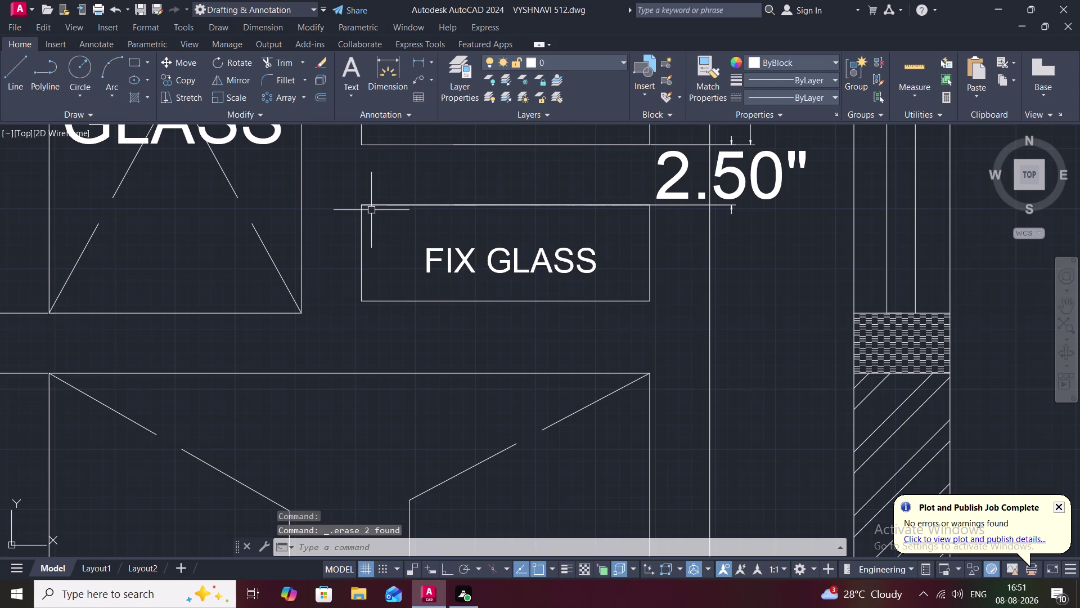
Redraw both corner-to-corner diagonals across the shortened FIX GLASS box.
key(l)
key(space)
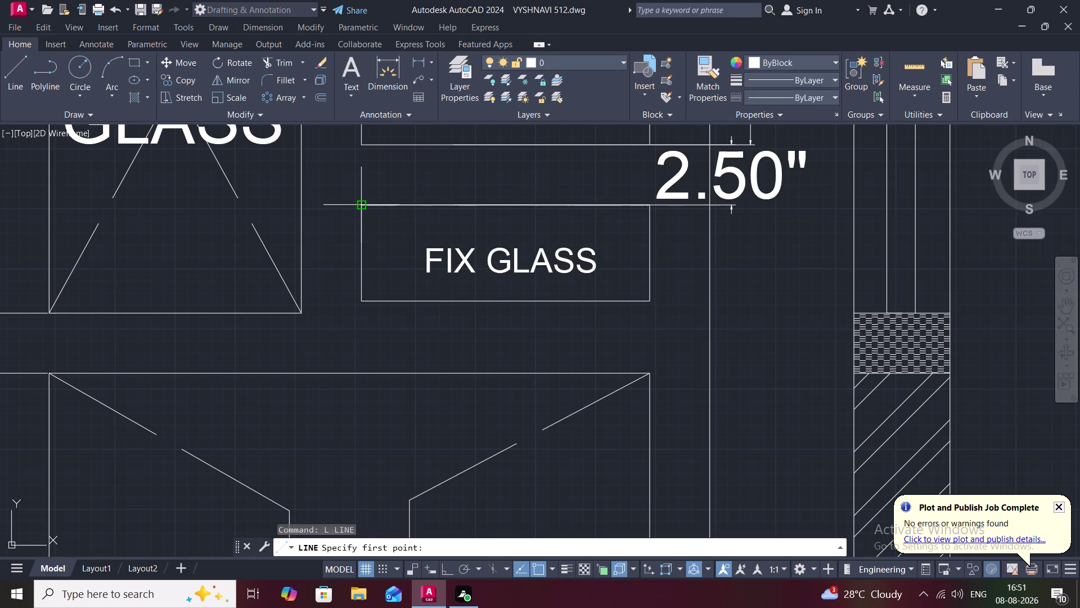
click(365, 205)
click(650, 300)
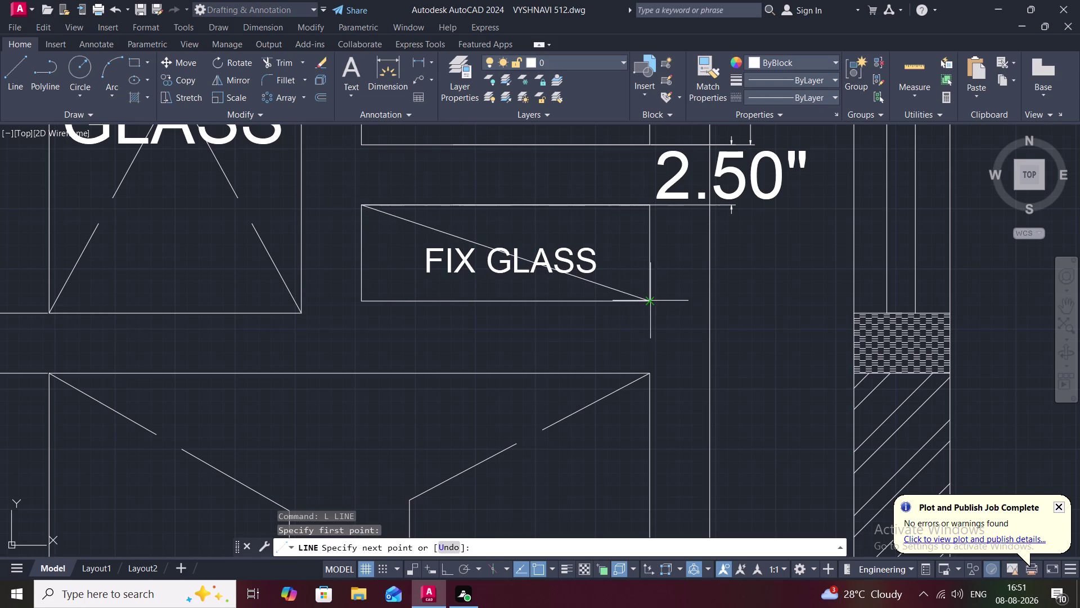
key(space)
key(space)
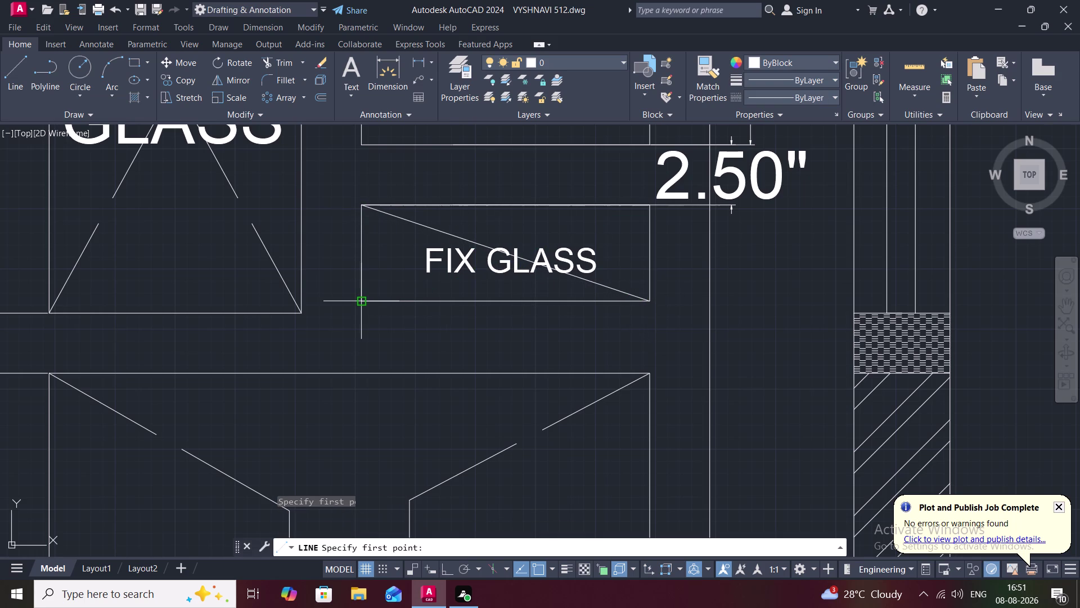
click(360, 299)
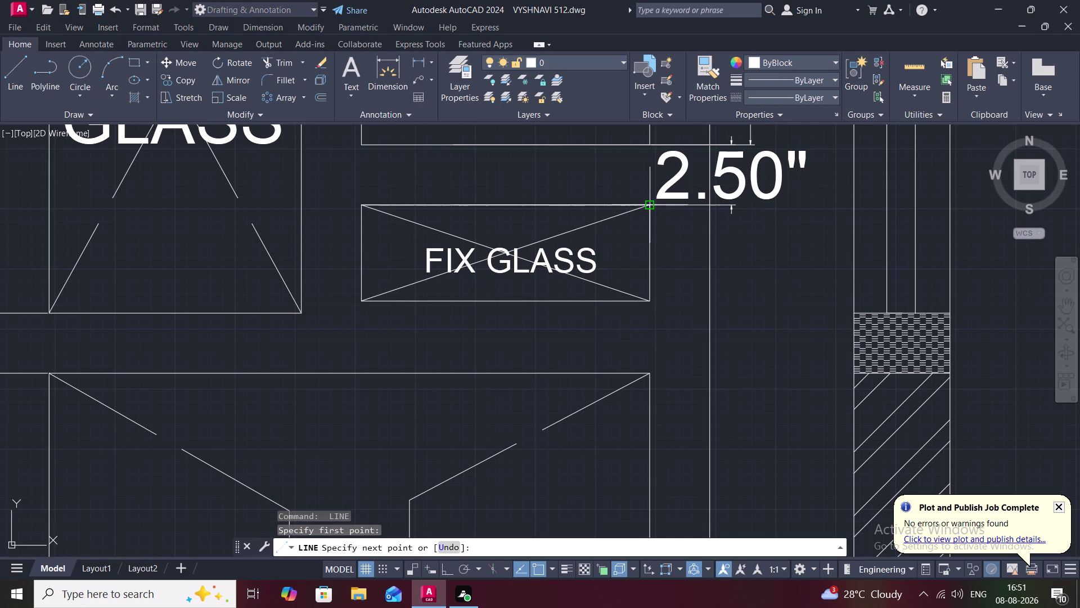
click(653, 205)
key(Escape)
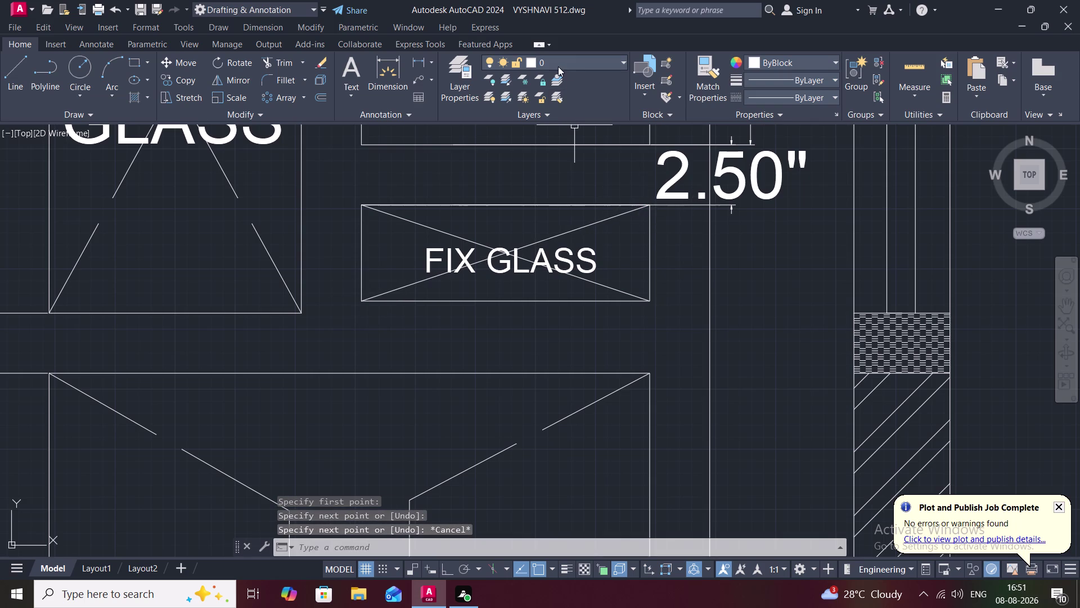
Add a 4.00" height dimension along the box's right side.
click(416, 54)
click(418, 60)
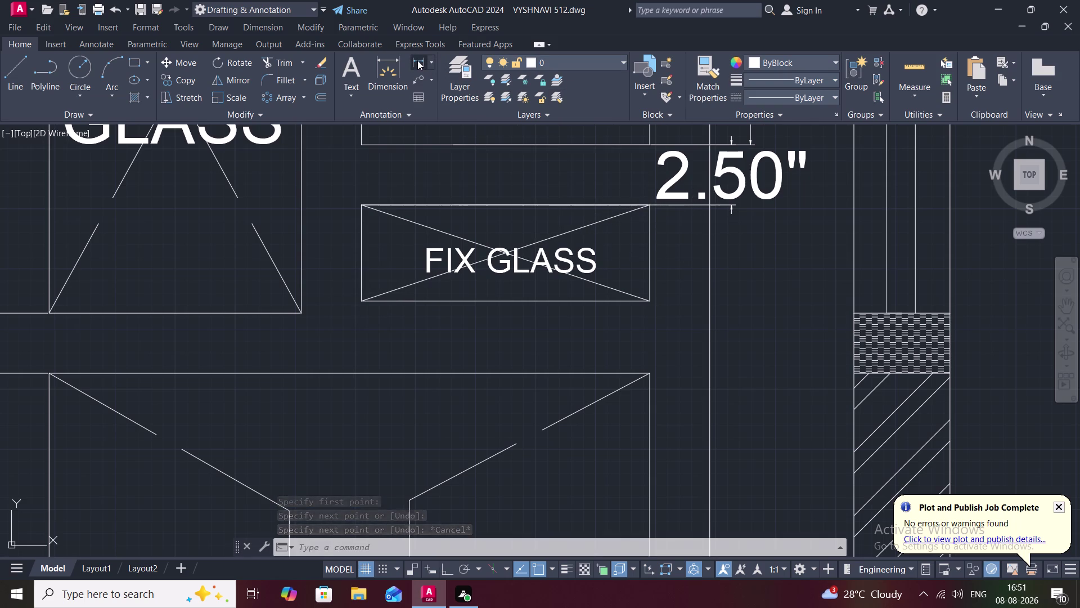
click(647, 205)
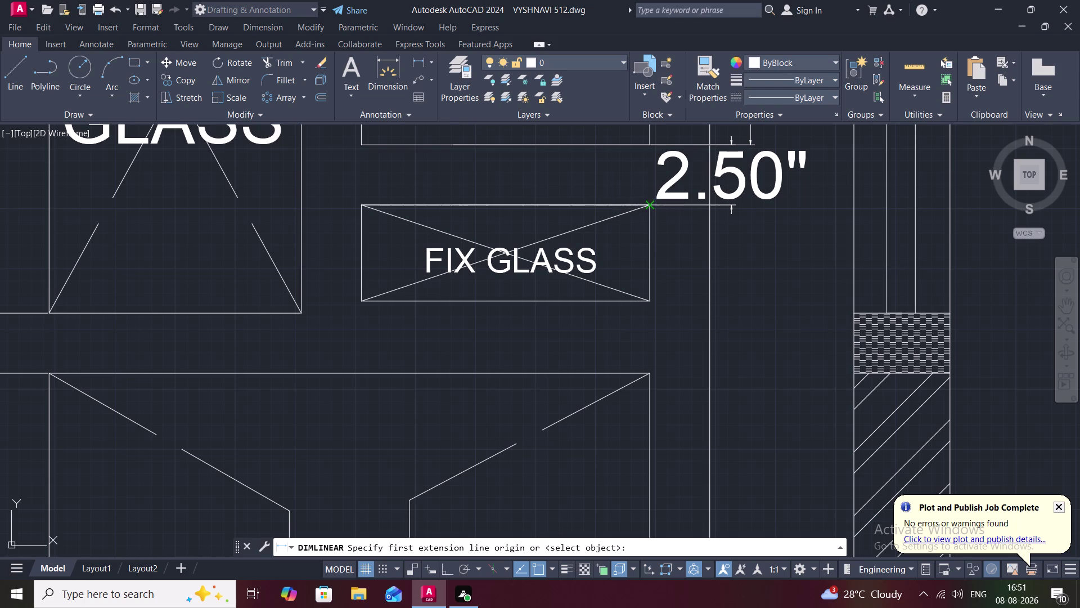
click(649, 301)
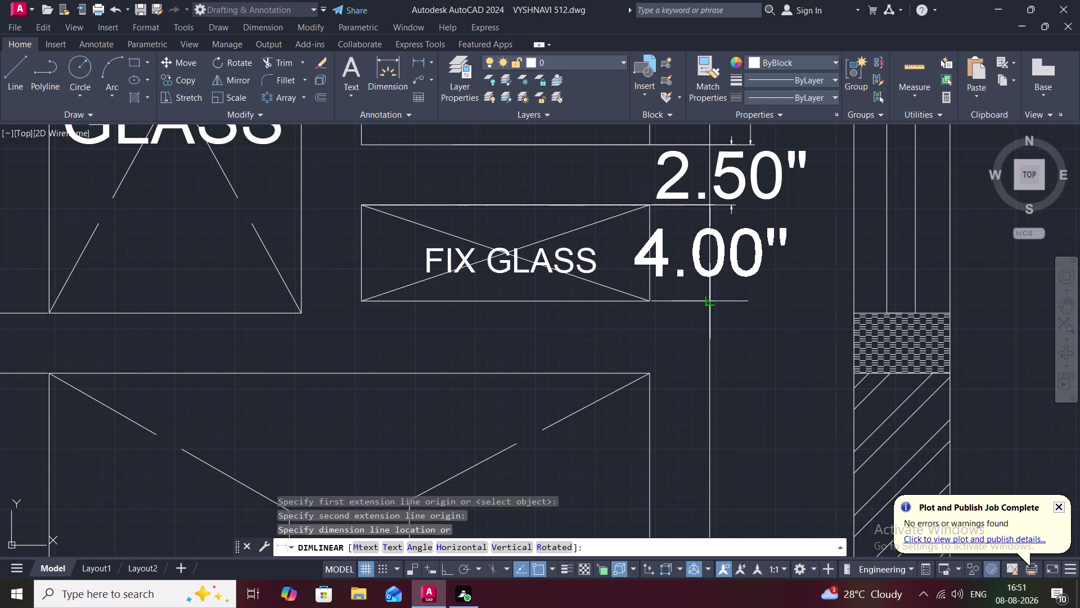
click(732, 299)
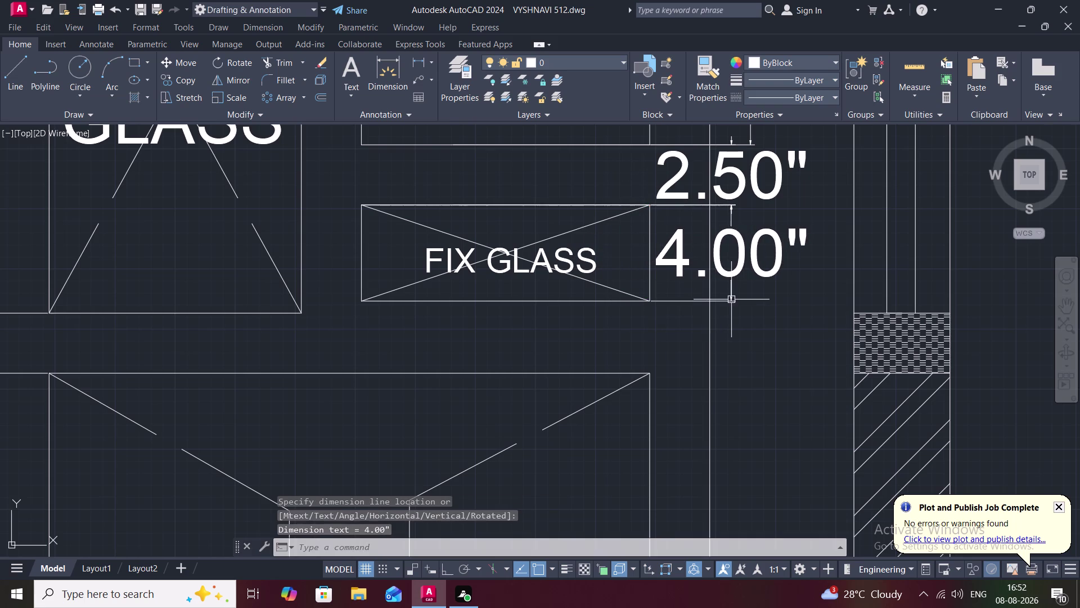
scroll(down, 3)
Pan toward the W1 elevations and abandon a lower-panel dimension.
scroll(down, 3)
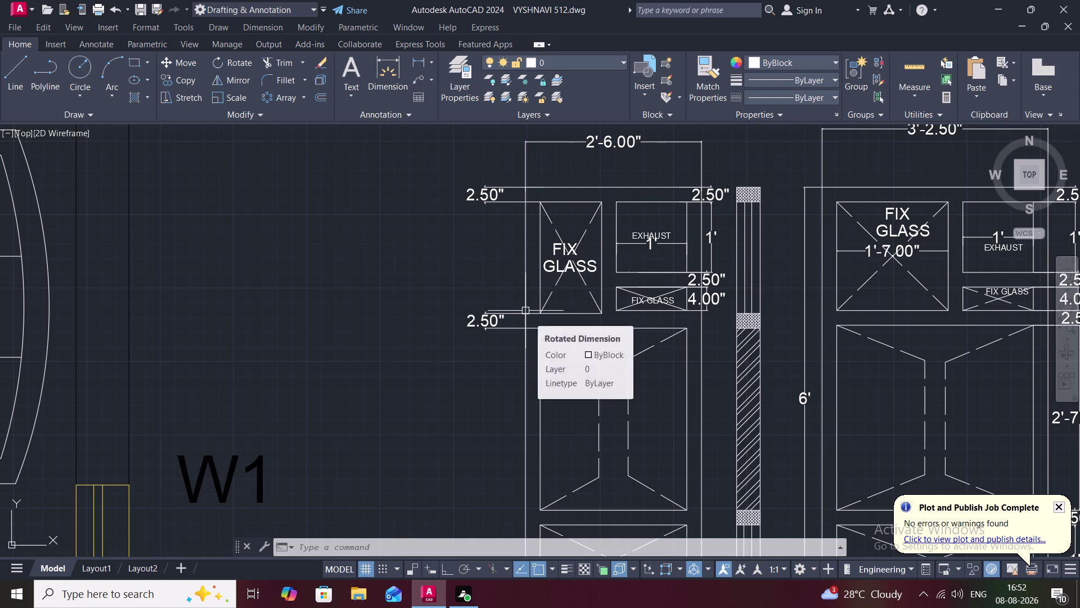
middle_drag(541, 338, 521, 272)
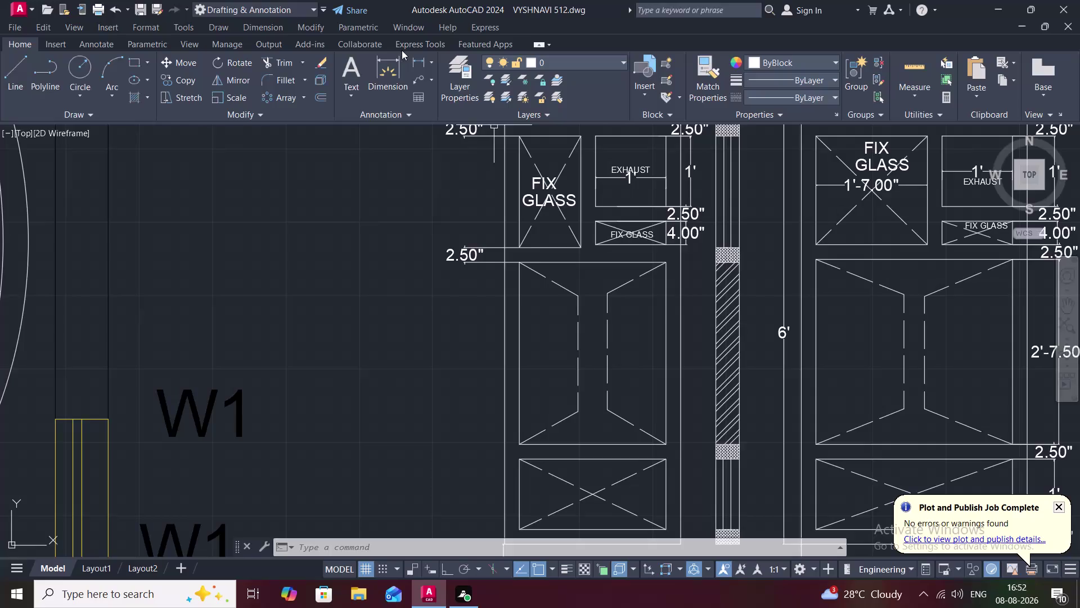
click(419, 59)
click(517, 263)
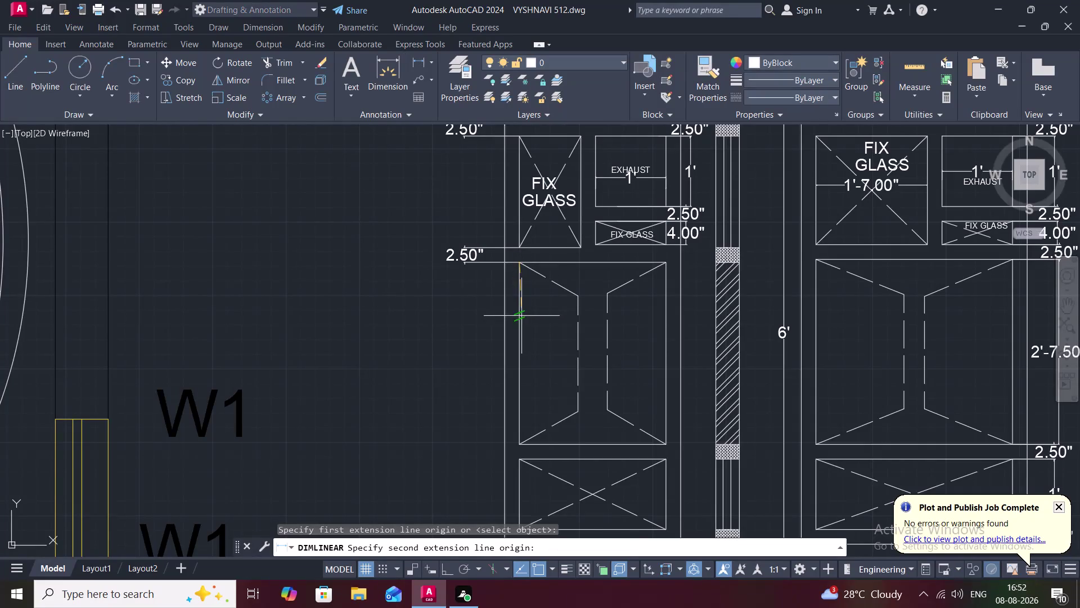
click(519, 443)
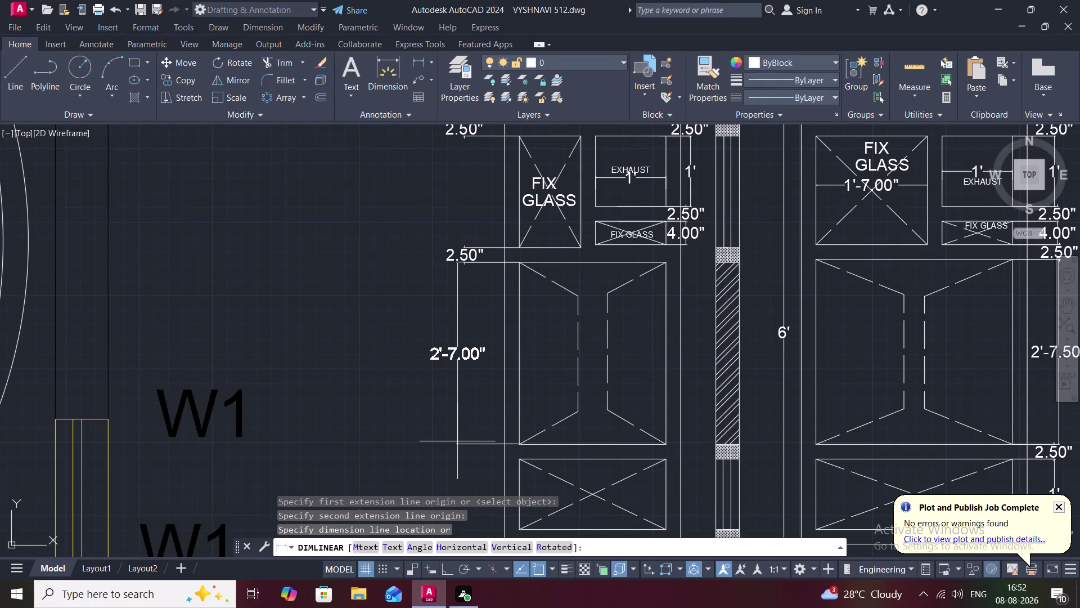
key(Escape)
Erase the leftover lower 2.50" dimension on W's left side.
click(465, 252)
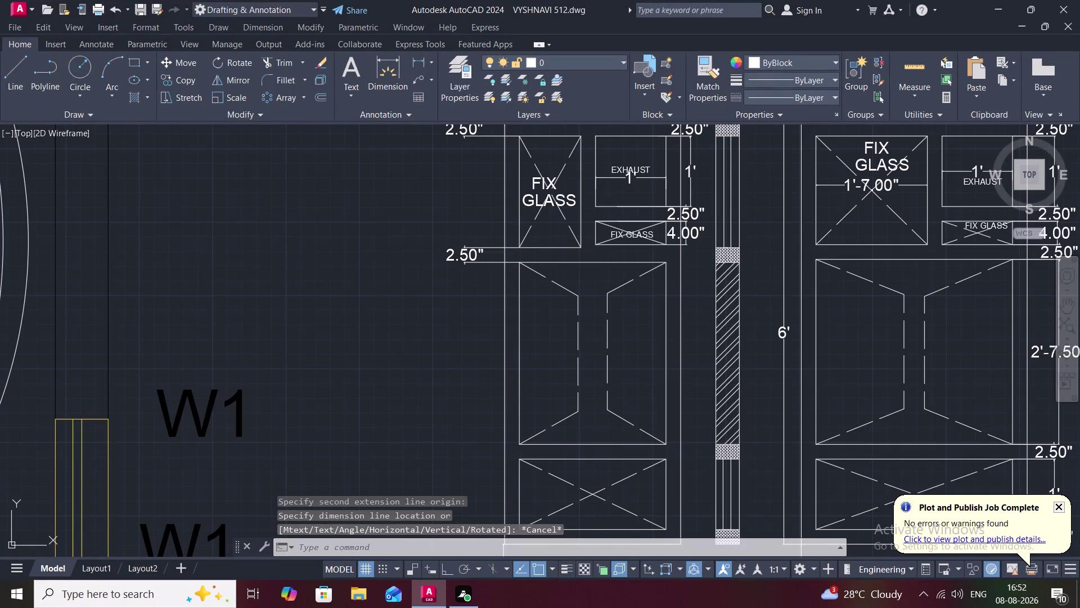
key(Delete)
key(Delete)
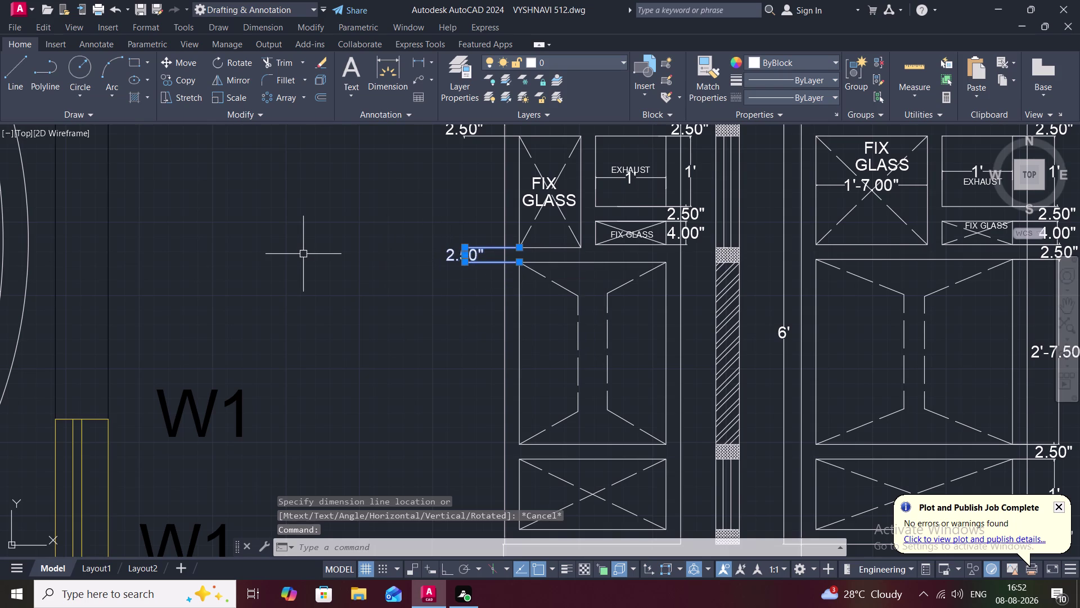
click(569, 261)
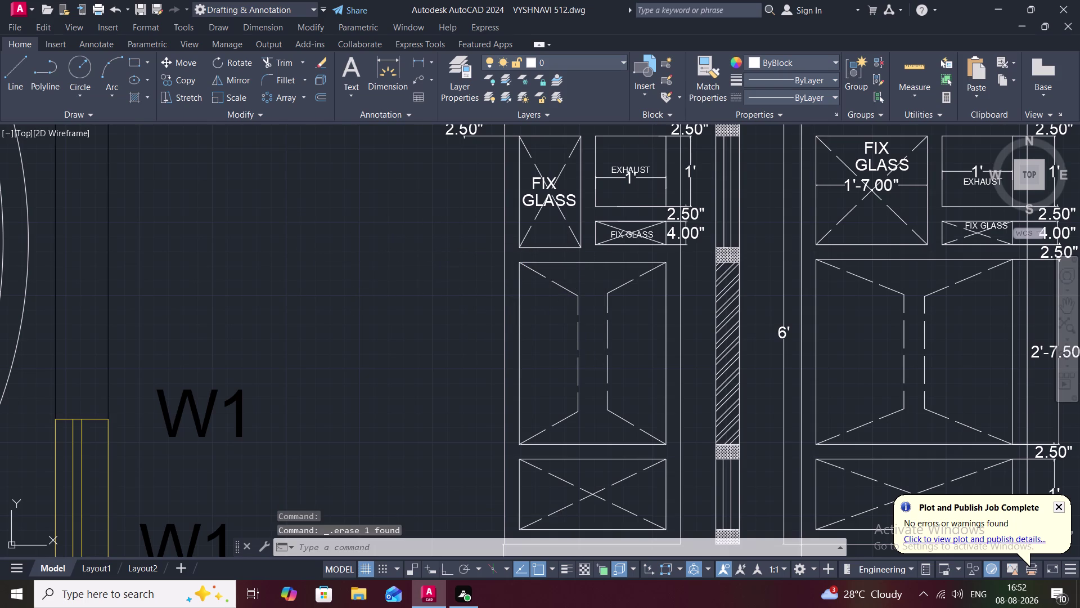
key(Delete)
scroll(up, 3)
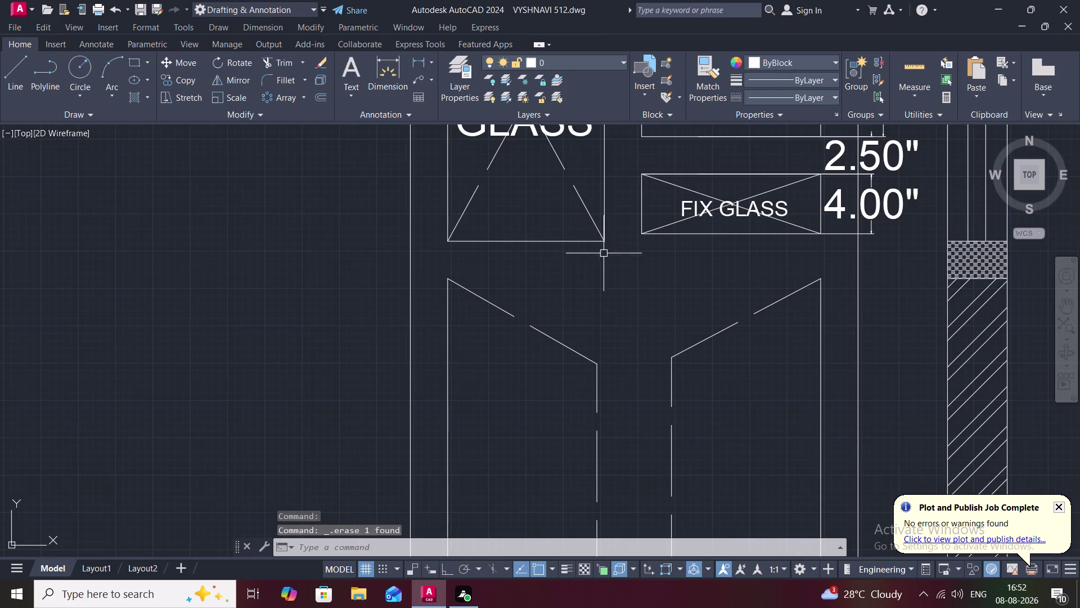
Extend the glass panel's bottom line toward the fixed-glass box.
key(r)
key(Escape)
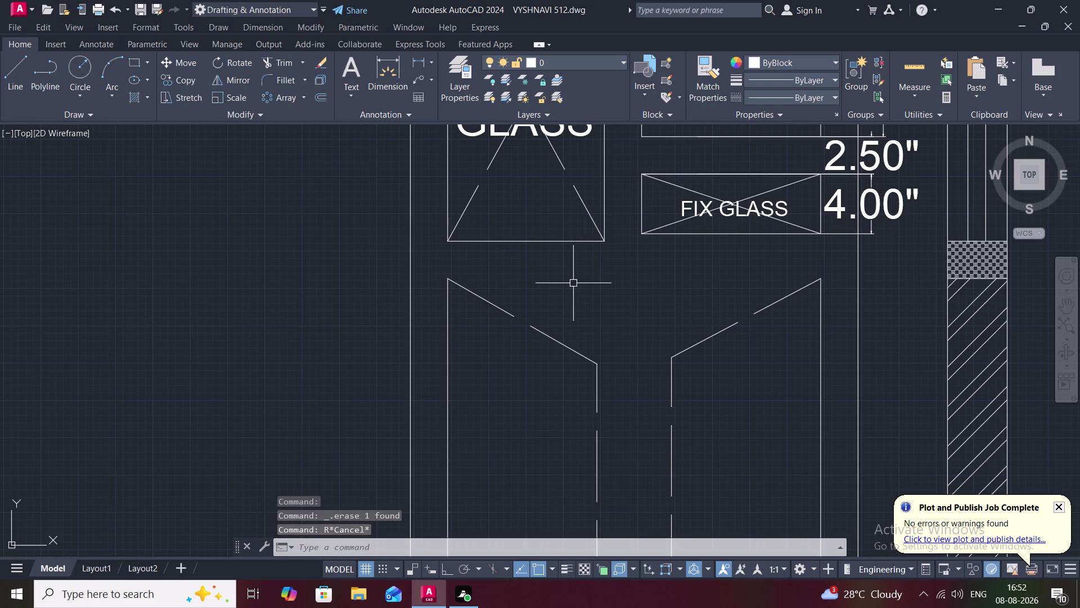
key(e)
key(x)
key(space)
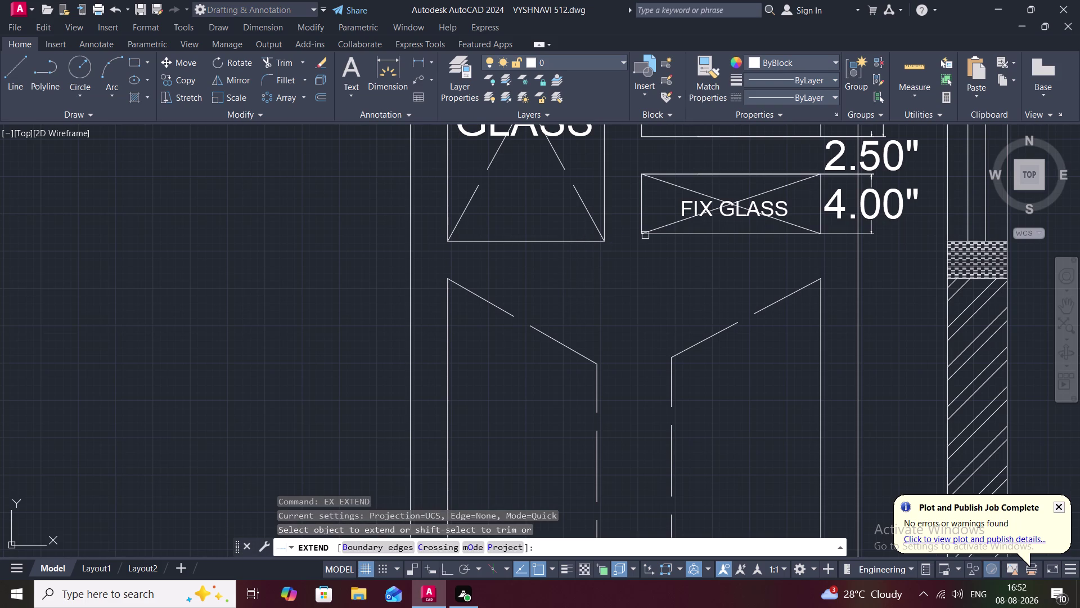
click(665, 231)
click(620, 231)
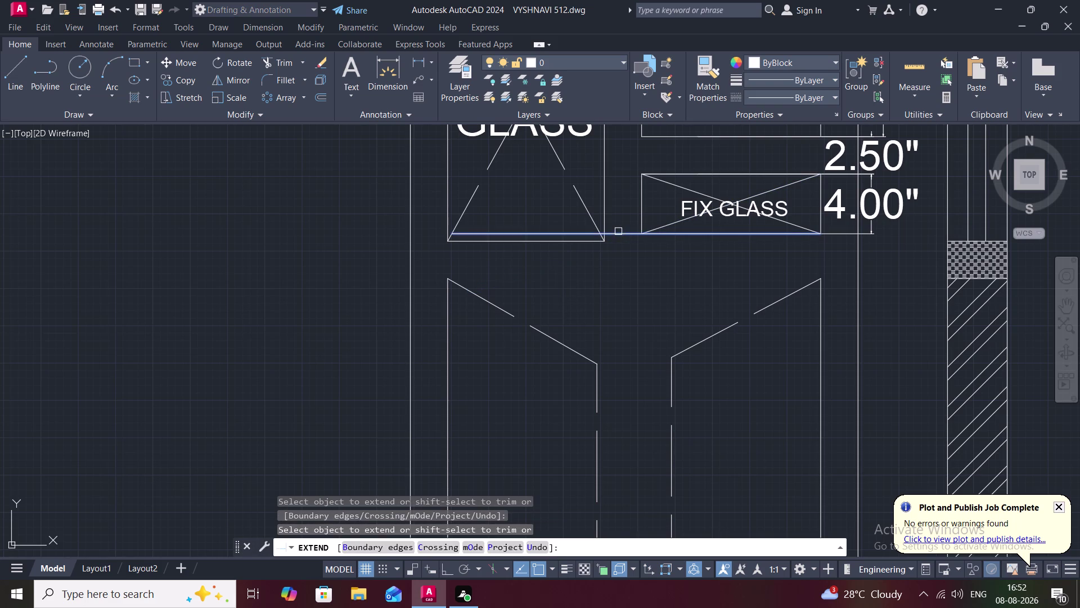
click(616, 232)
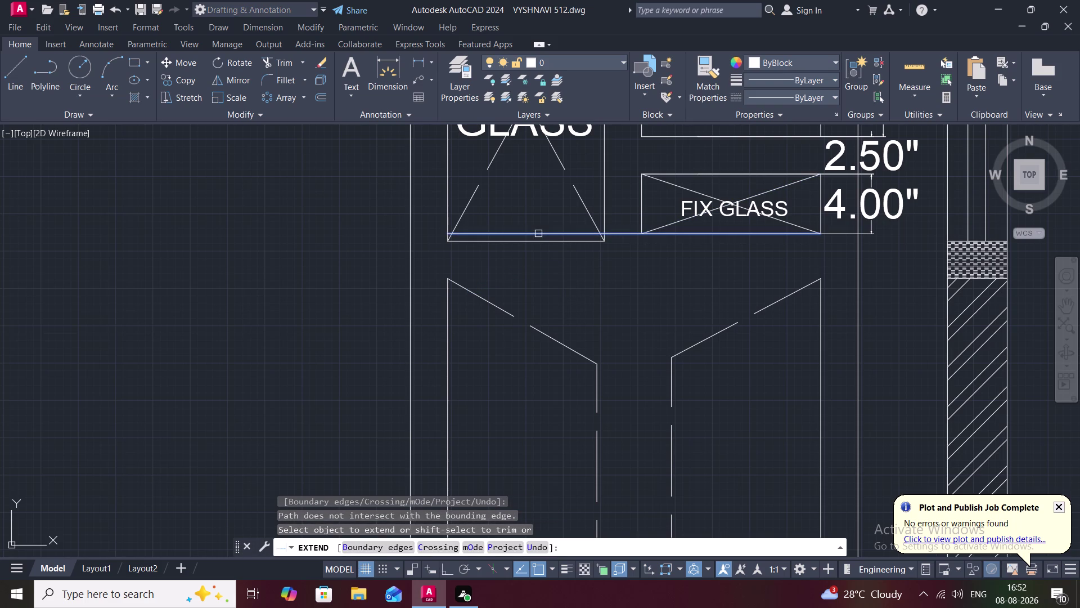
click(532, 235)
key(Escape)
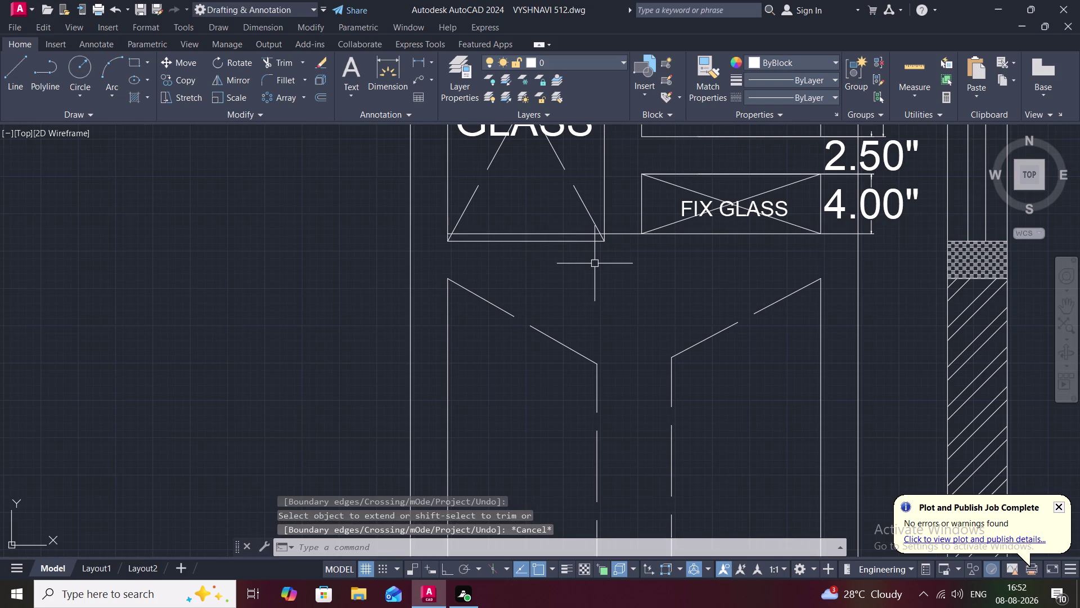
Trim the overshooting bottom-line pieces at the panel's corners.
text(TR)
key(space)
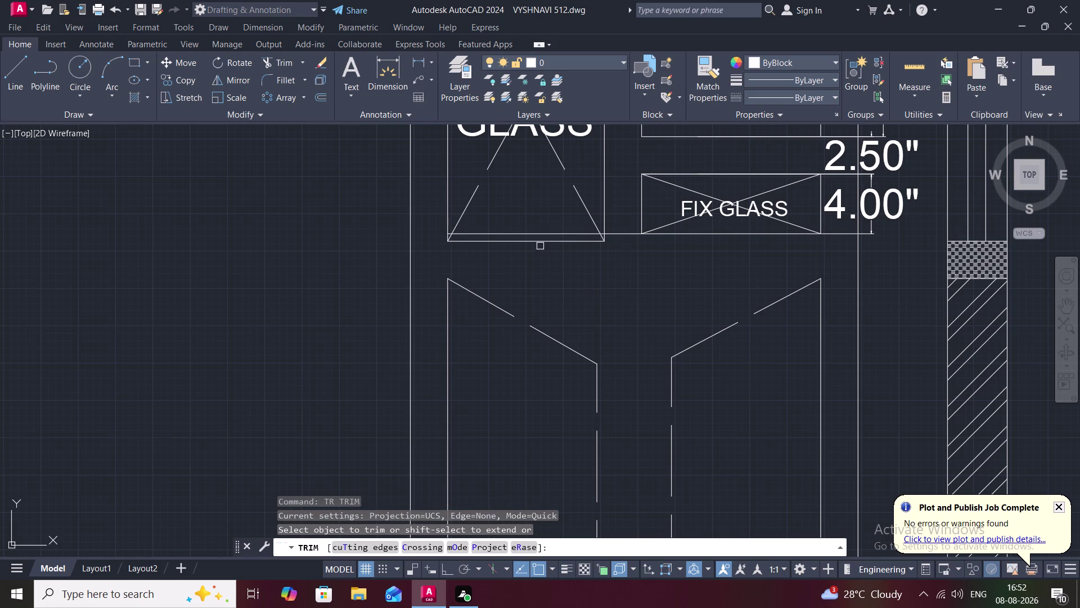
key(space)
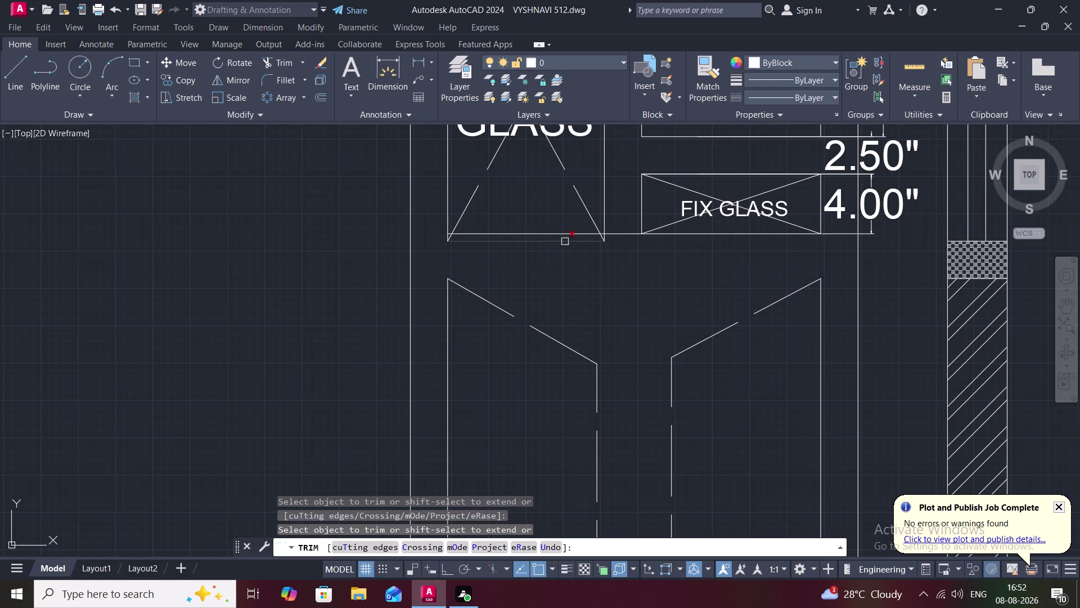
click(597, 242)
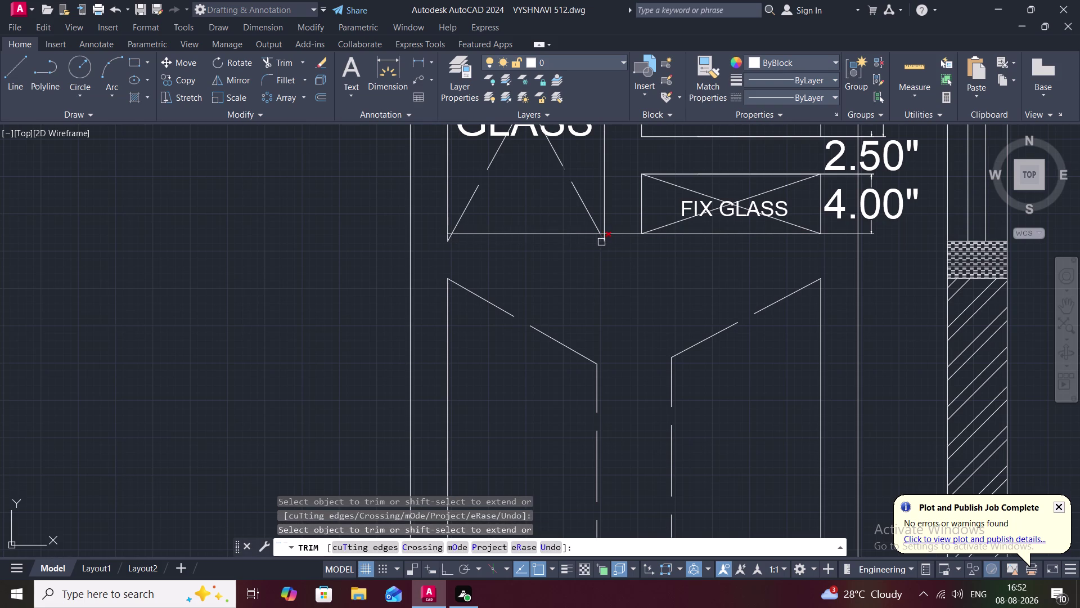
click(602, 242)
click(607, 238)
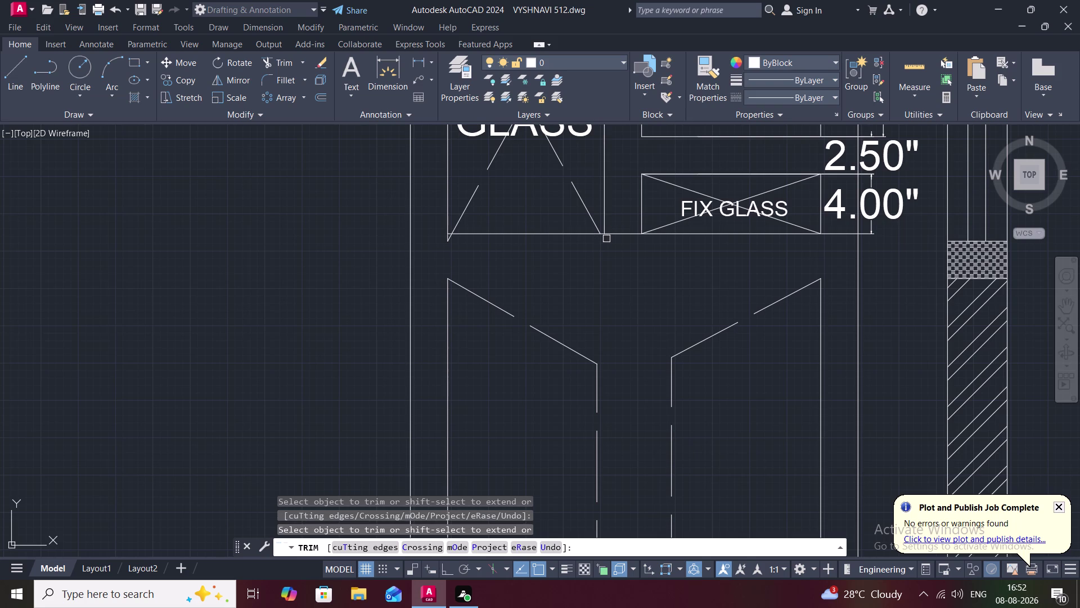
click(615, 234)
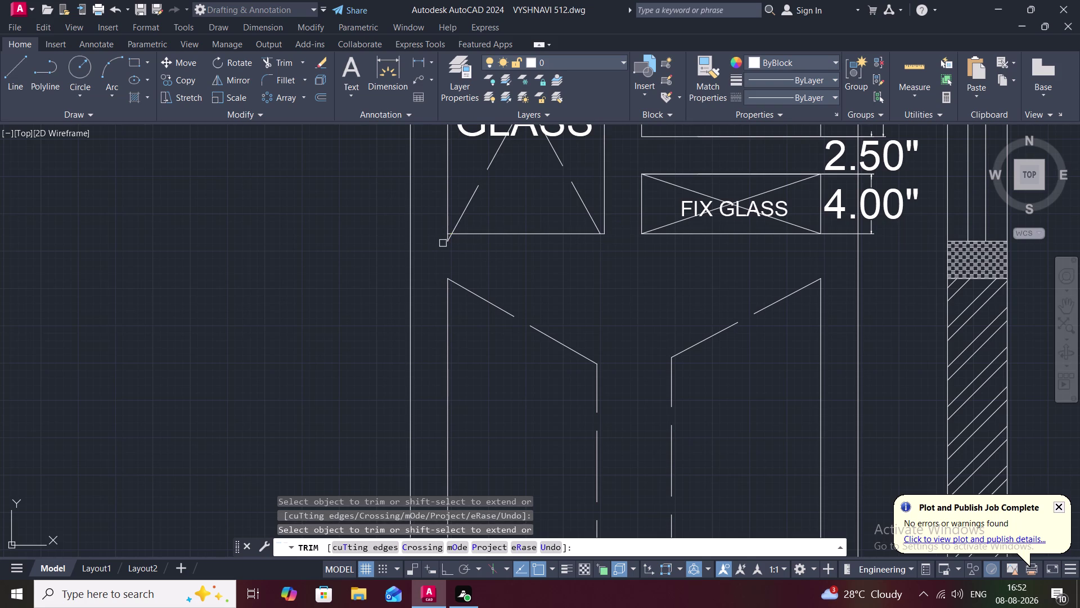
click(446, 242)
click(448, 242)
Trim the crossed diagonal pieces around the label in the tall FIX GLASS panel.
scroll(down, 3)
middle_drag(503, 277, 507, 281)
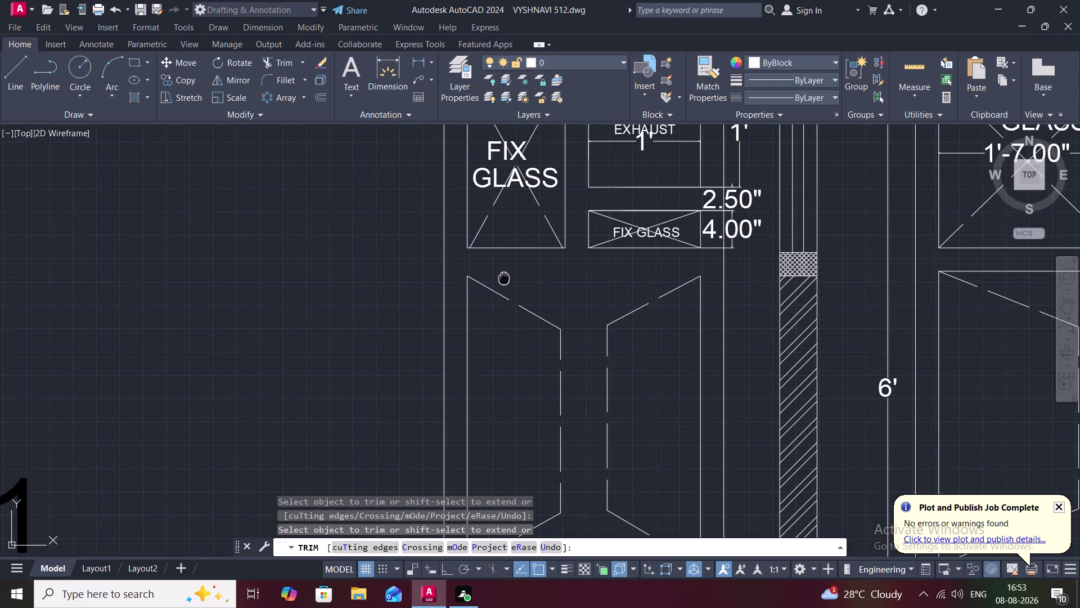
middle_drag(508, 281, 539, 341)
click(523, 275)
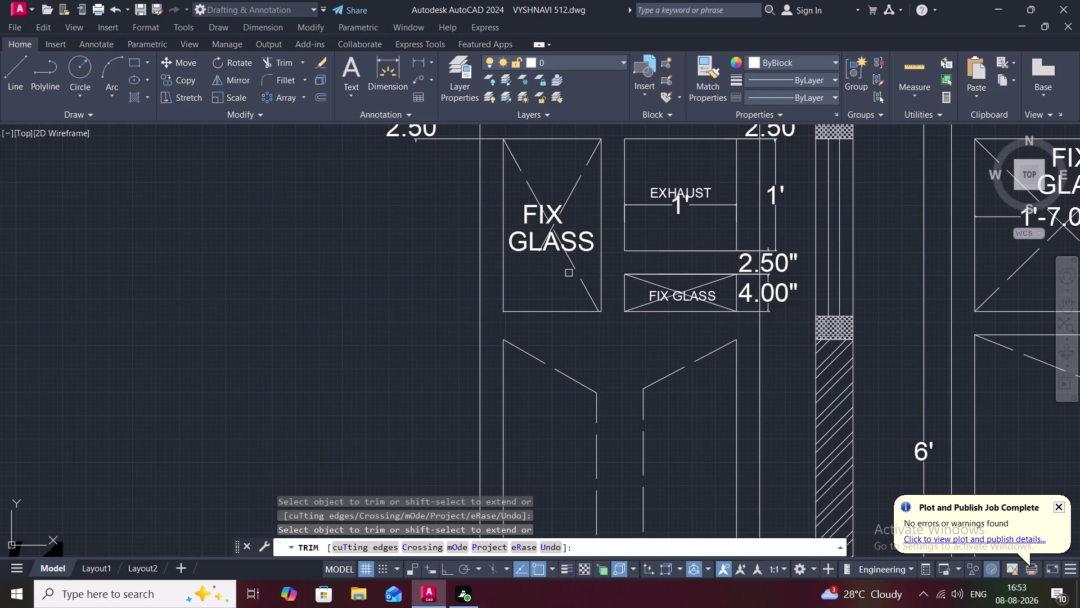
click(581, 278)
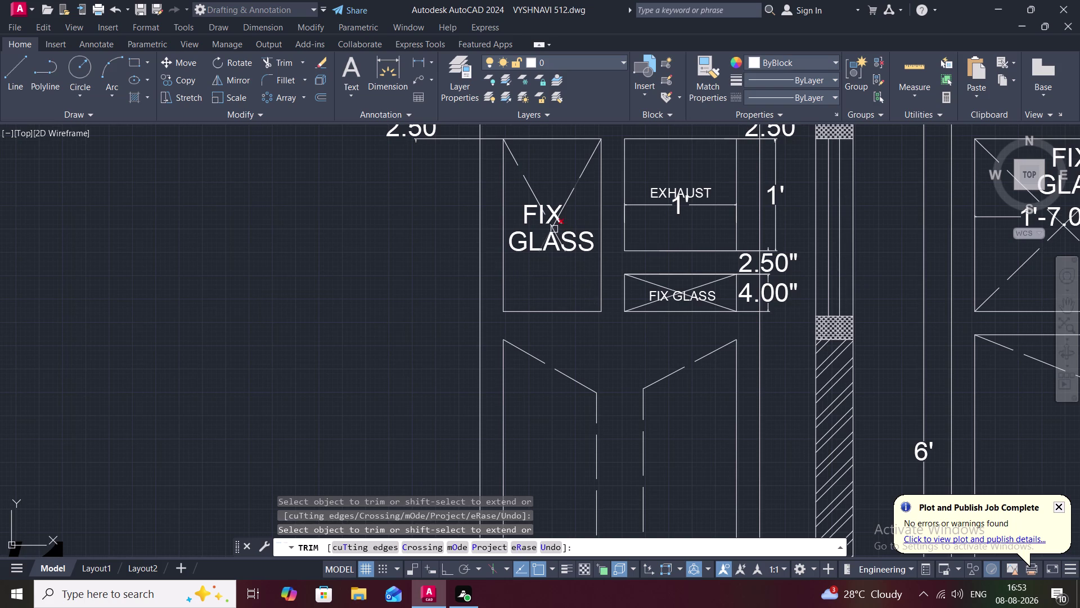
click(554, 227)
click(530, 186)
key(Escape)
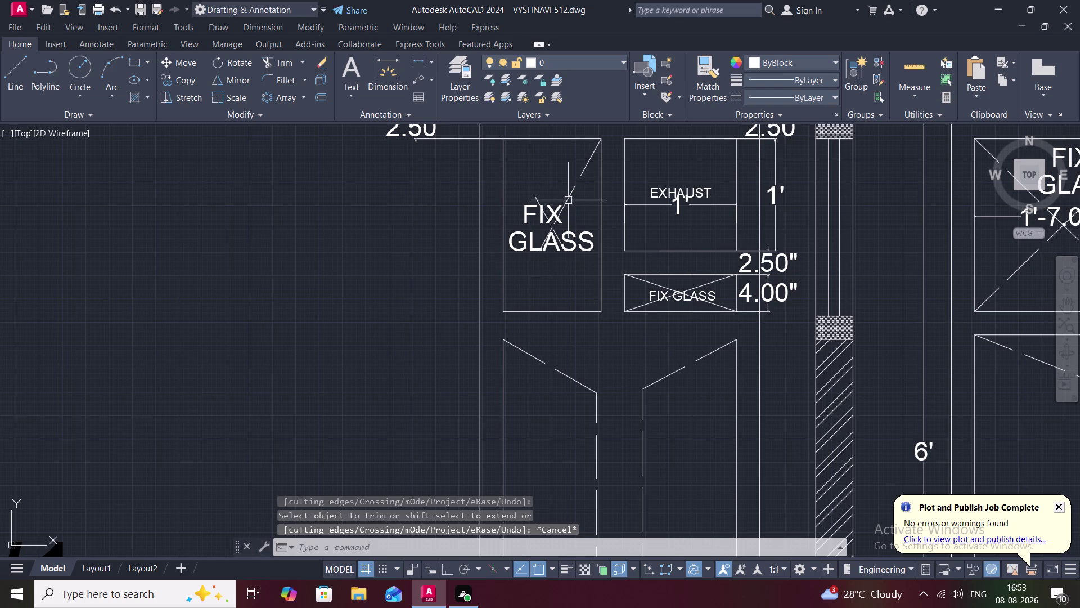
Erase two leftover diagonal fragments from the FIX GLASS panel.
click(569, 200)
key(Delete)
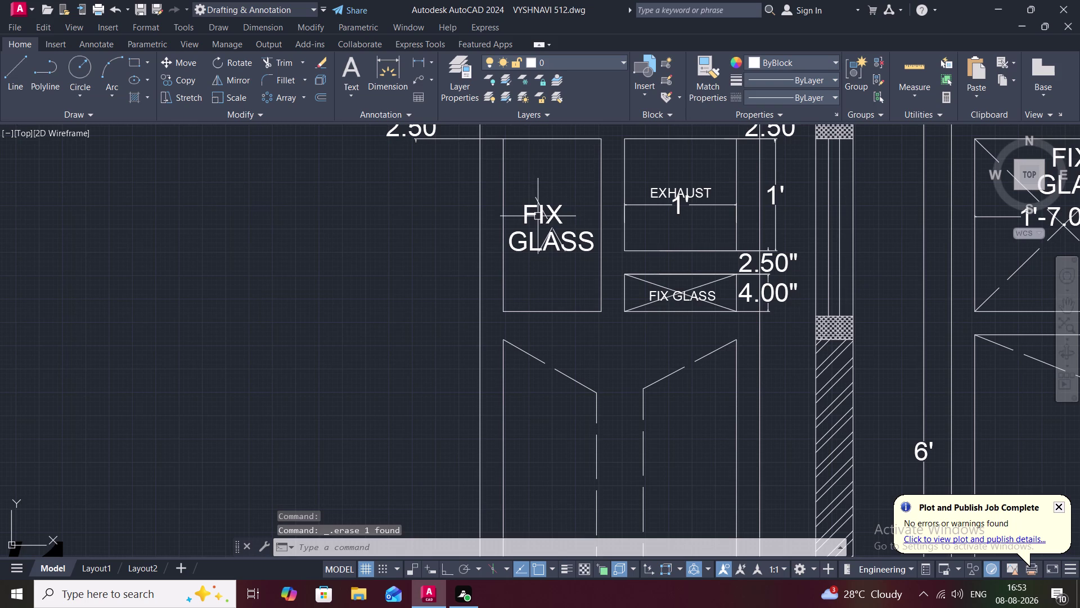
click(544, 215)
key(Delete)
Erase the last stray fragment and draw the top-left to bottom-right diagonal.
click(551, 232)
key(Delete)
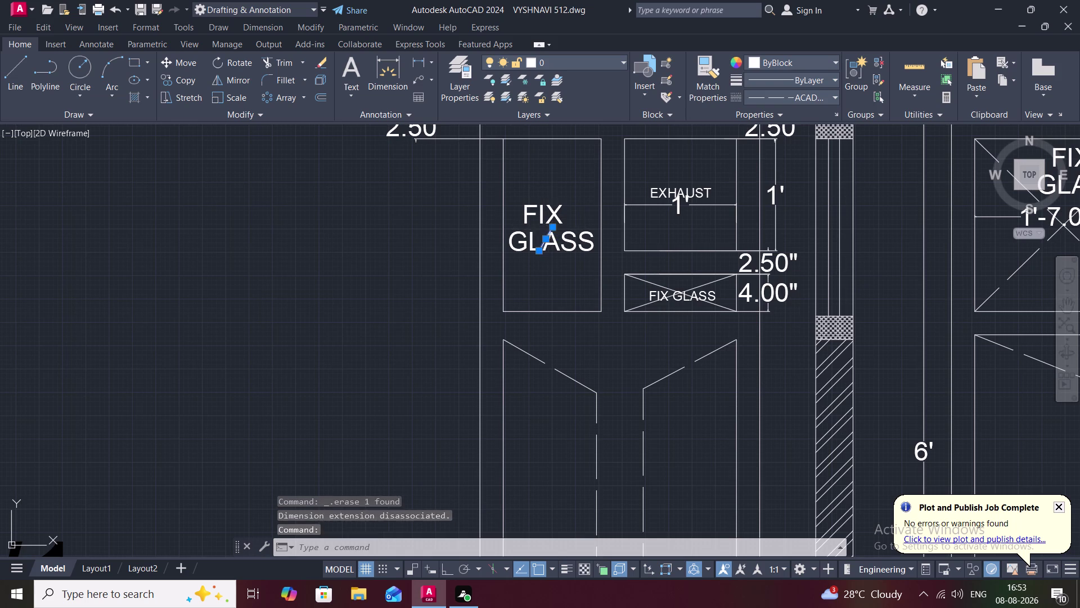
key(l)
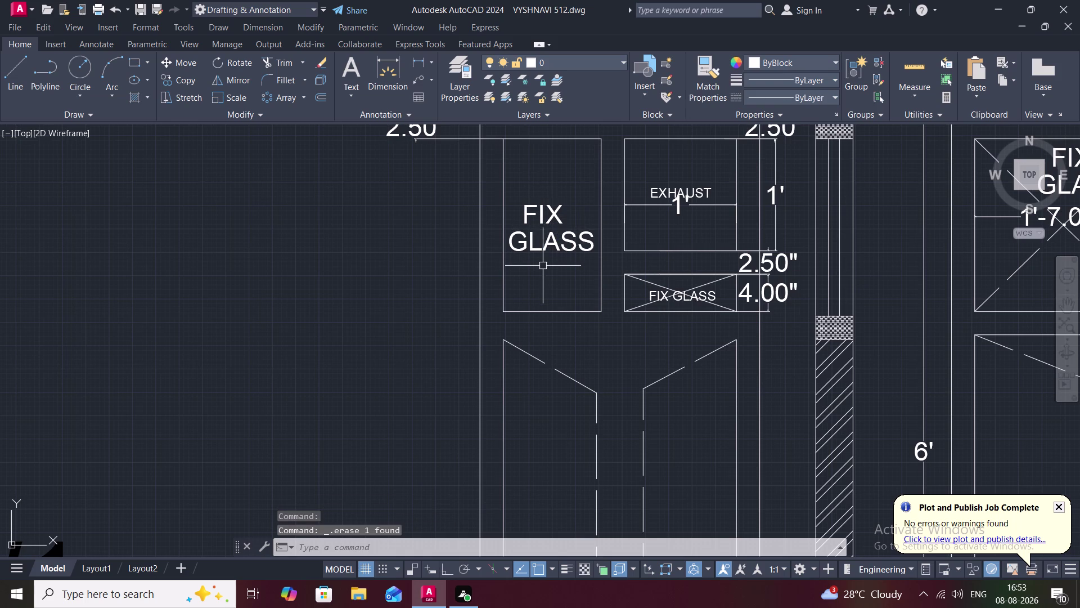
key(space)
click(502, 137)
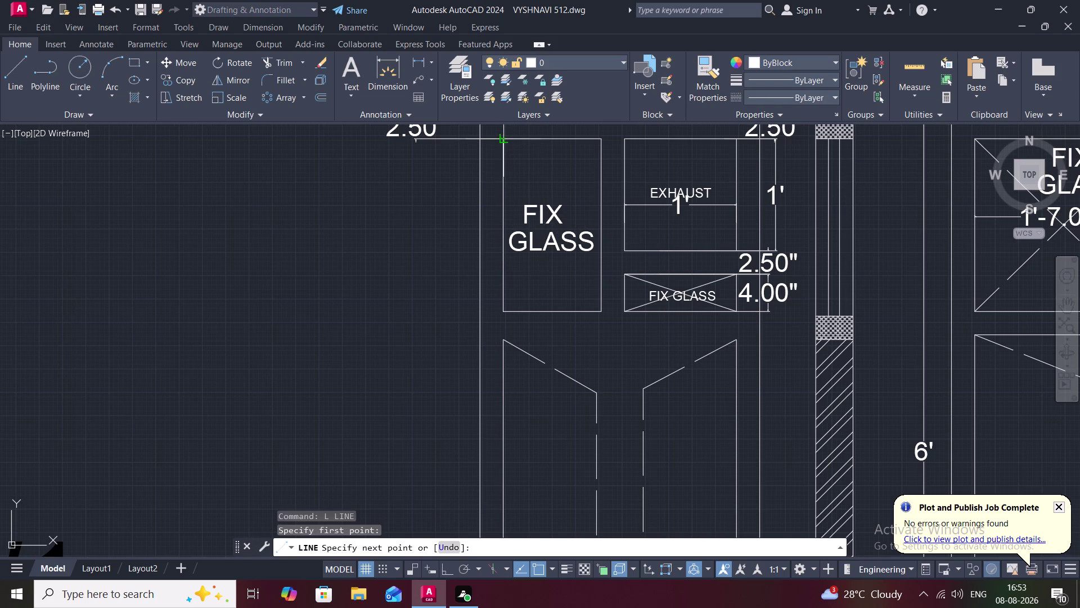
click(600, 310)
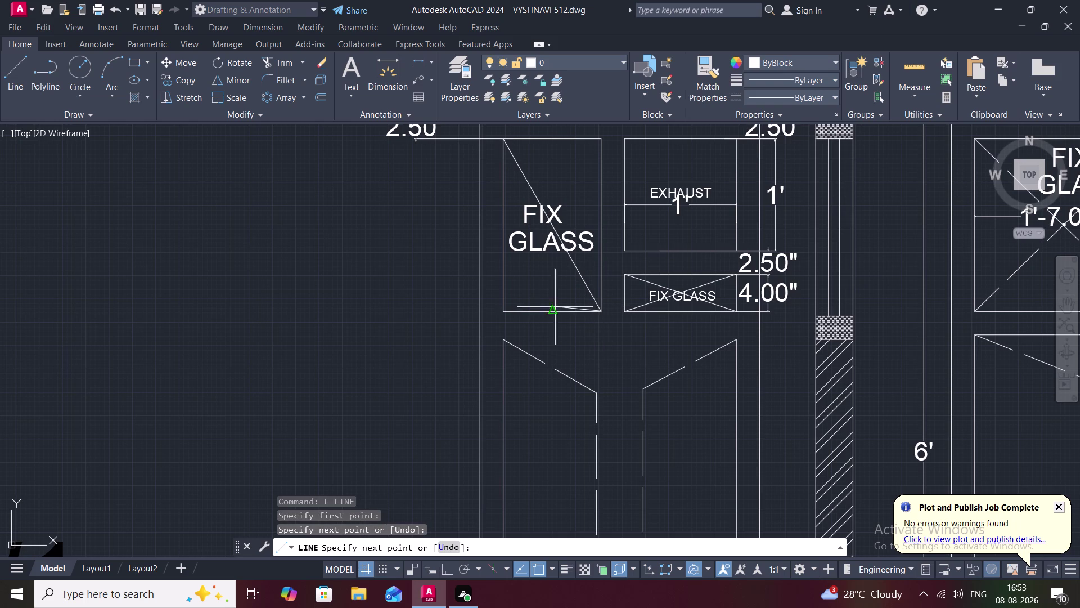
key(Escape)
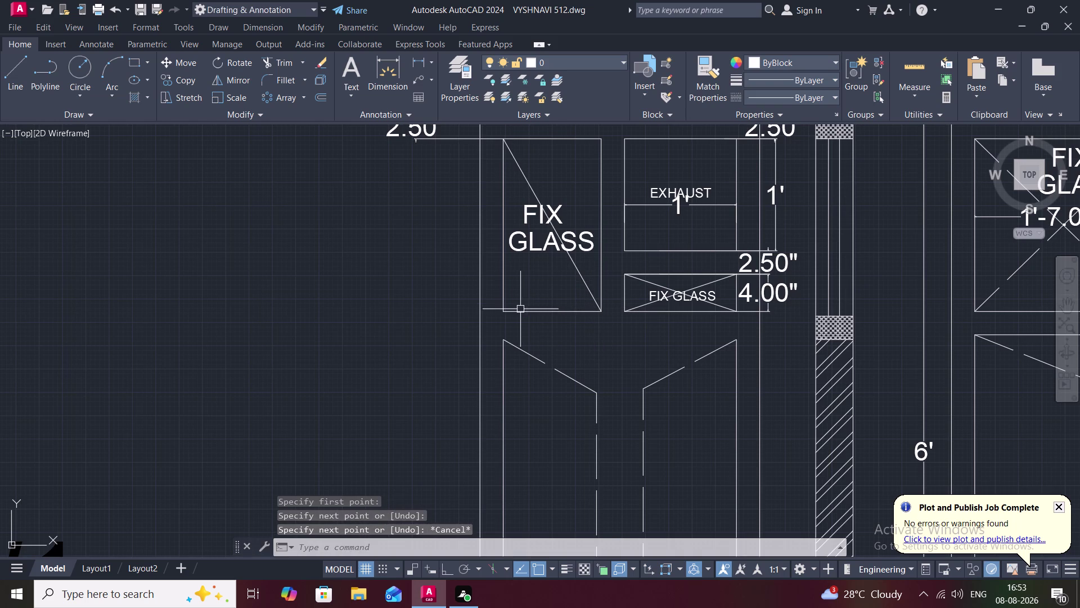
Draw the second diagonal between the panel's remaining opposite corners.
key(space)
click(501, 308)
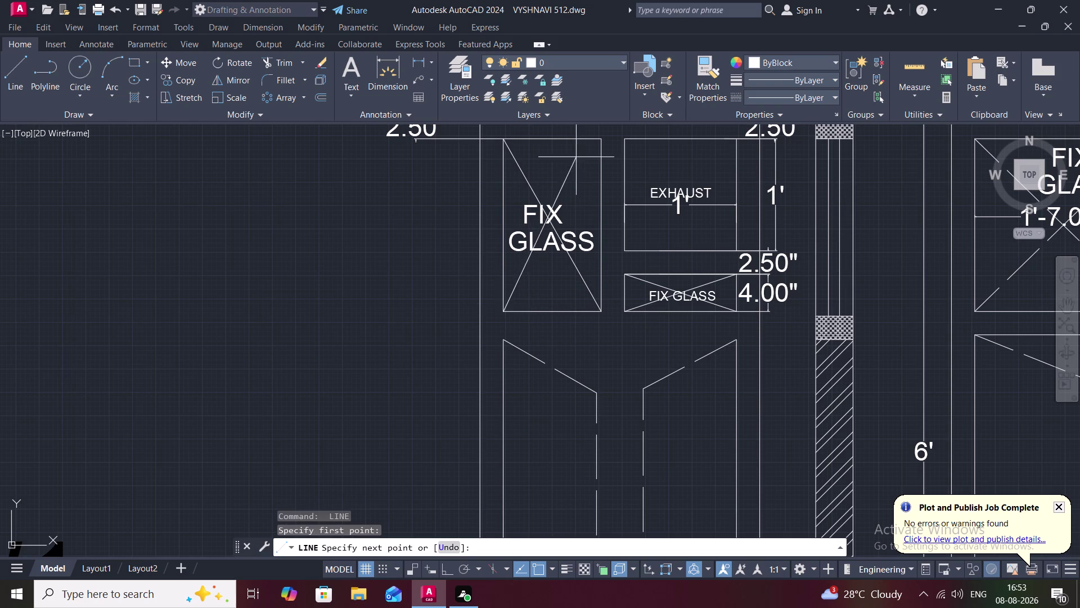
click(600, 138)
key(Escape)
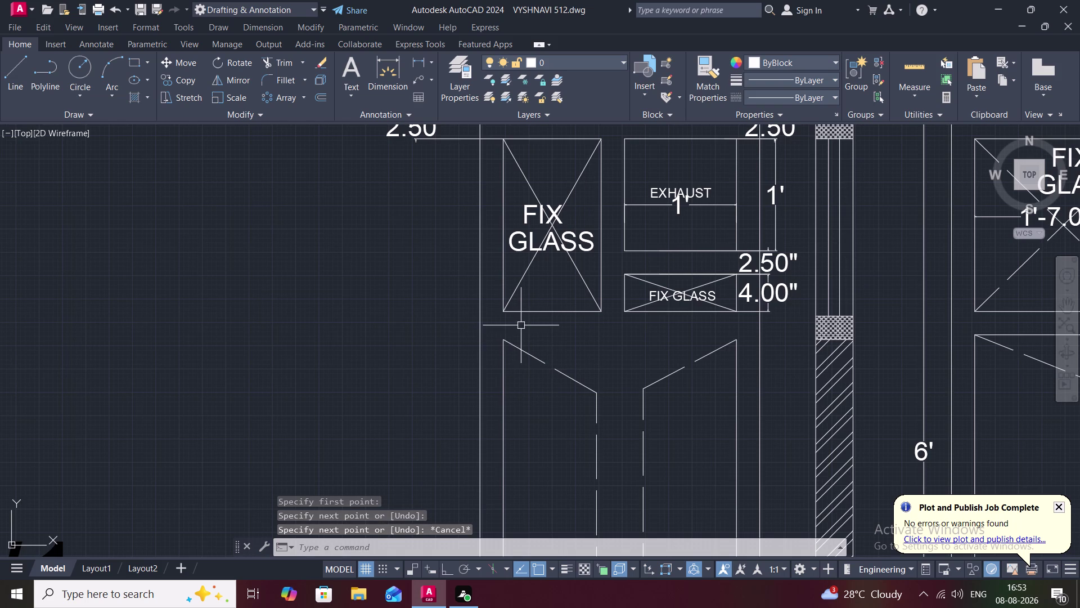
text(O)
key(space)
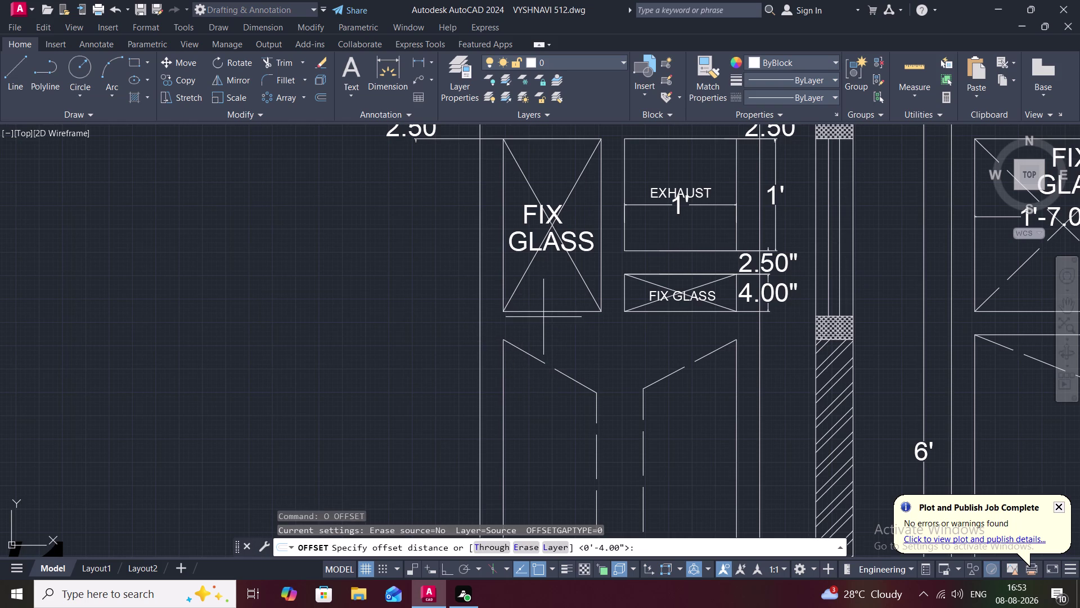
Offset the bottom edges of both FIX GLASS panes 2.5" downward.
key(2)
key(period)
key(5)
key(shift+quotedbl)
key(space)
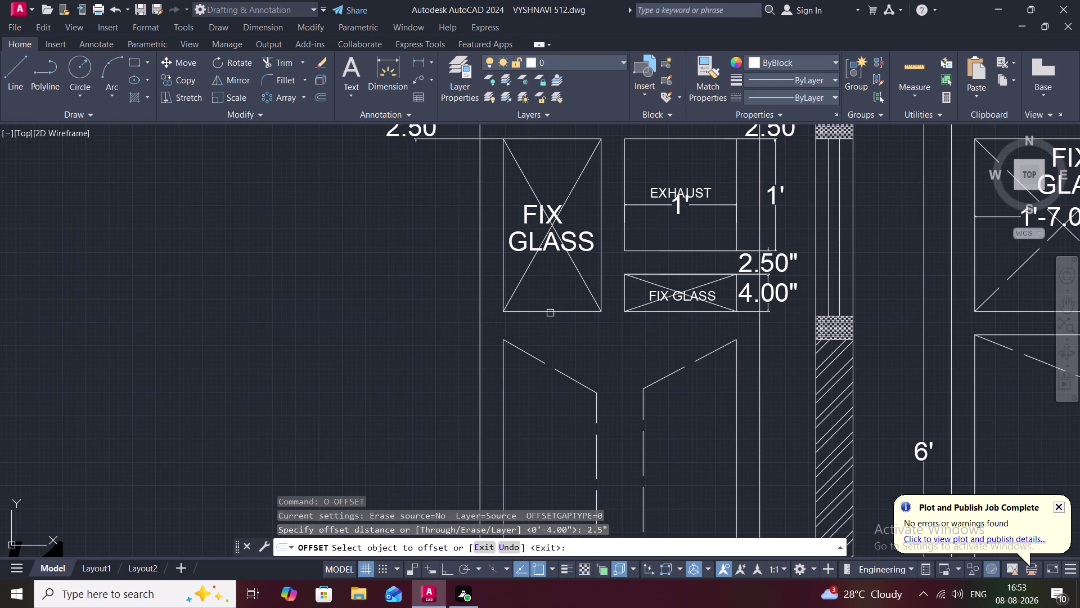
click(552, 311)
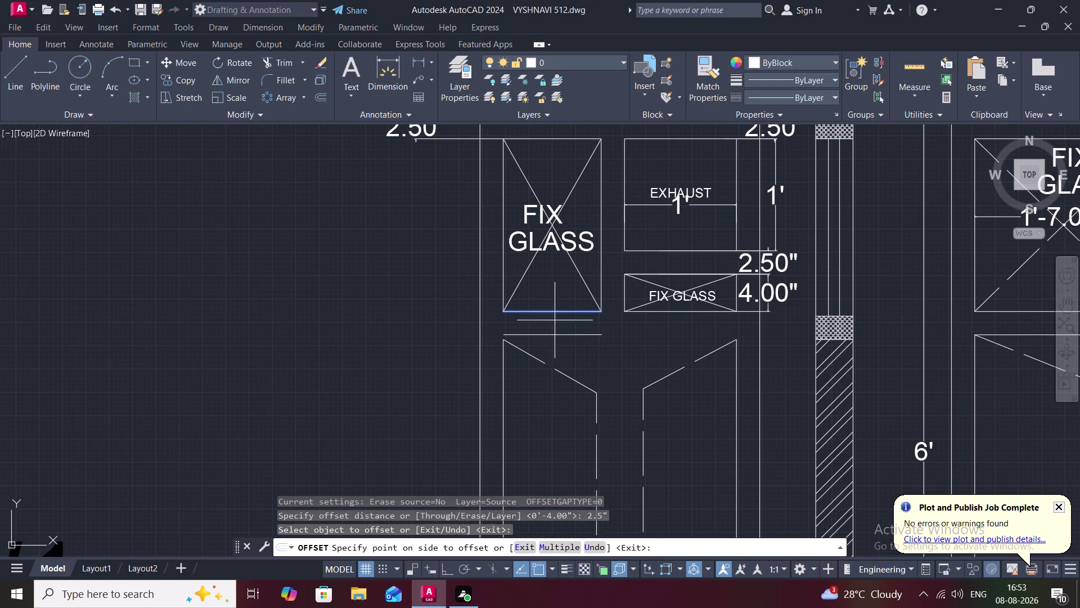
click(555, 324)
click(666, 314)
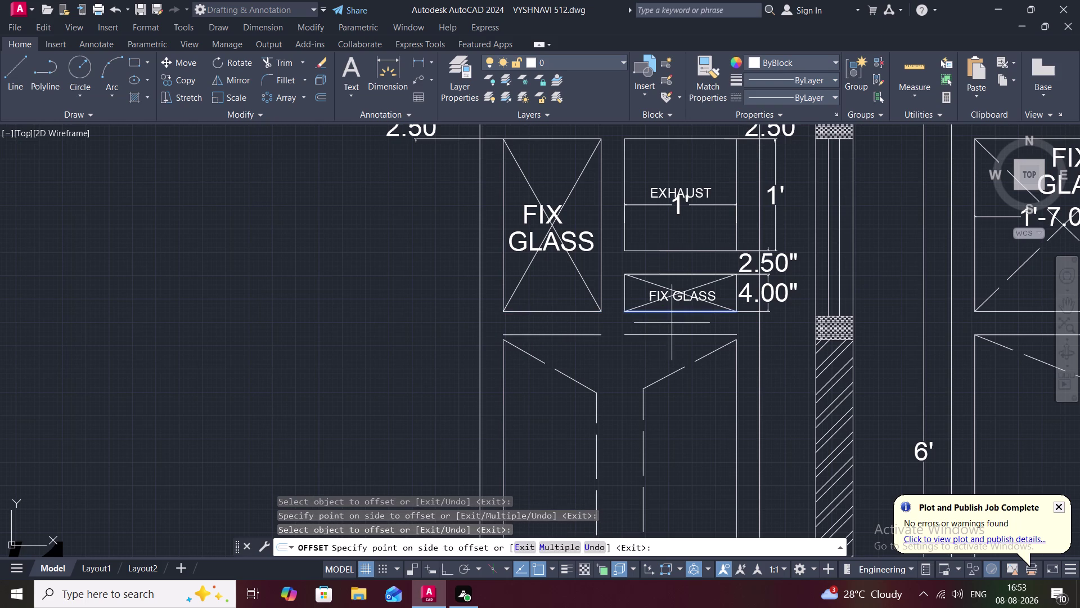
click(672, 326)
key(Escape)
Attempt to extend the door's diagonal panel lines, then cancel.
key(e)
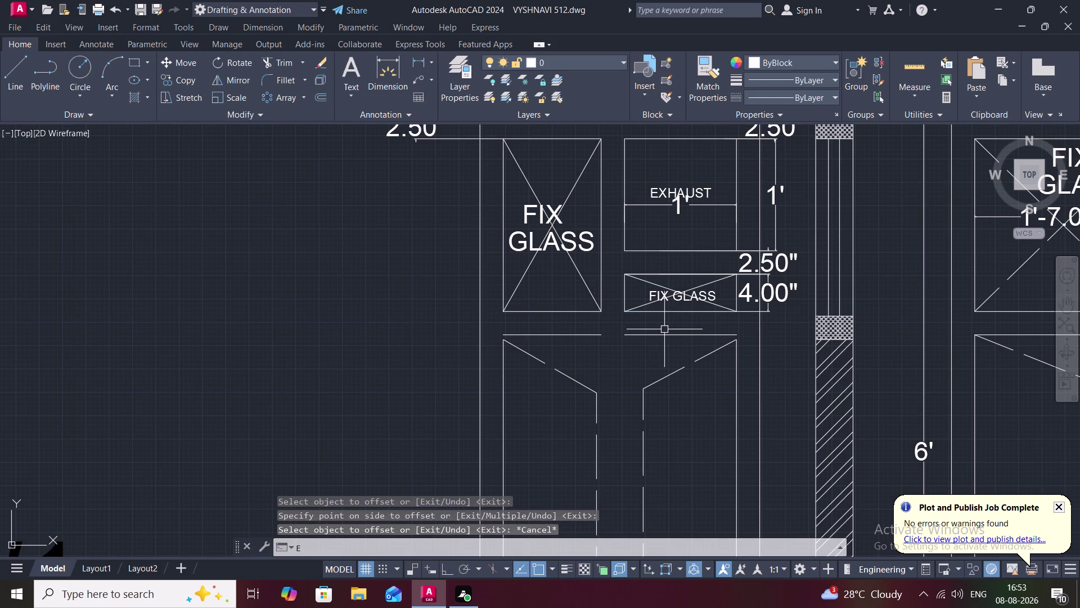
key(x)
key(space)
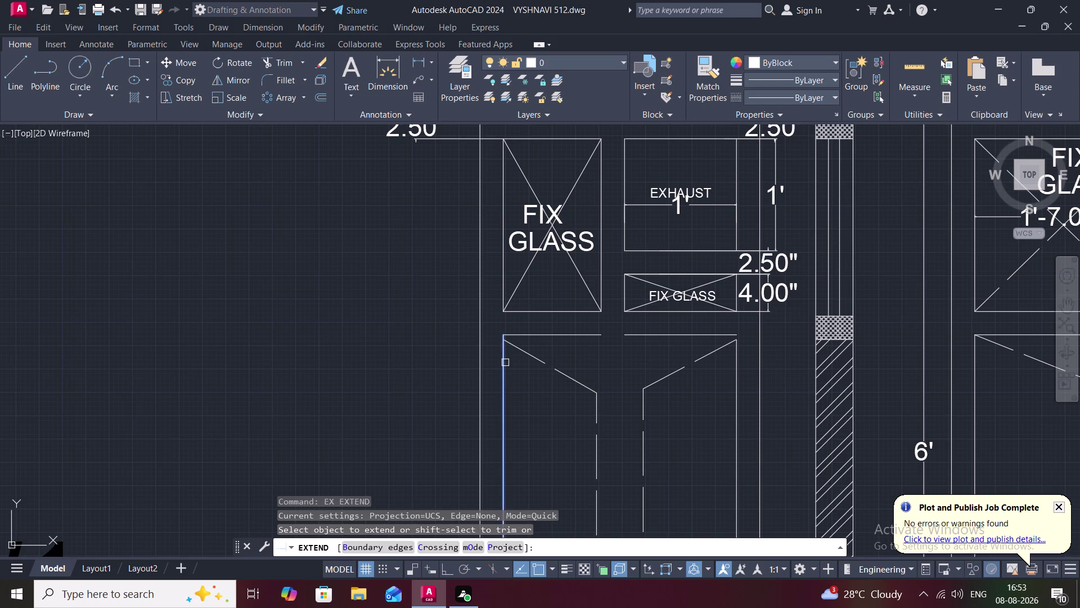
click(506, 362)
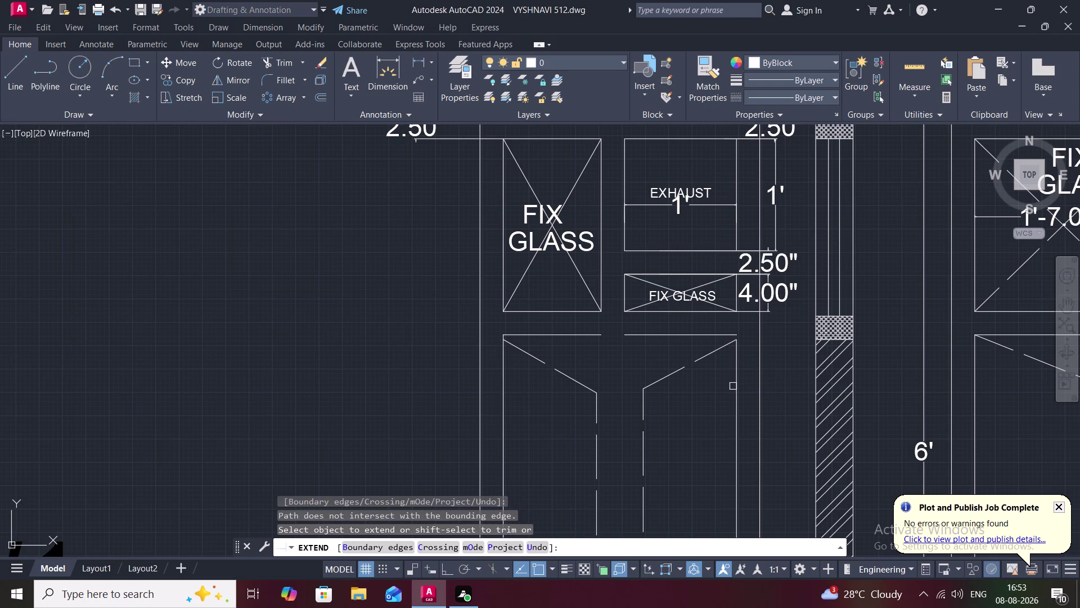
click(738, 386)
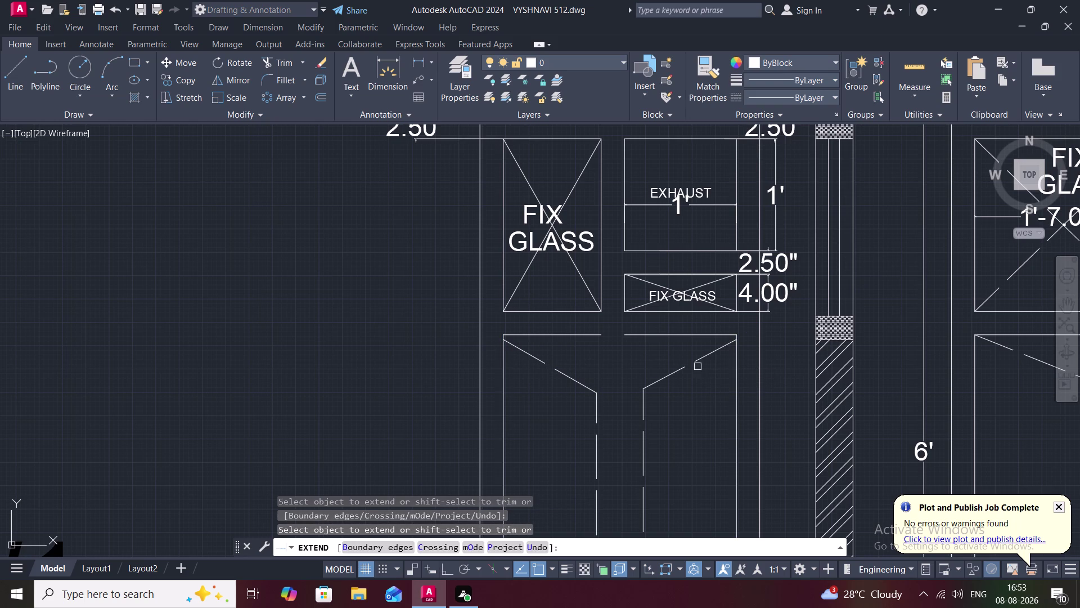
key(Escape)
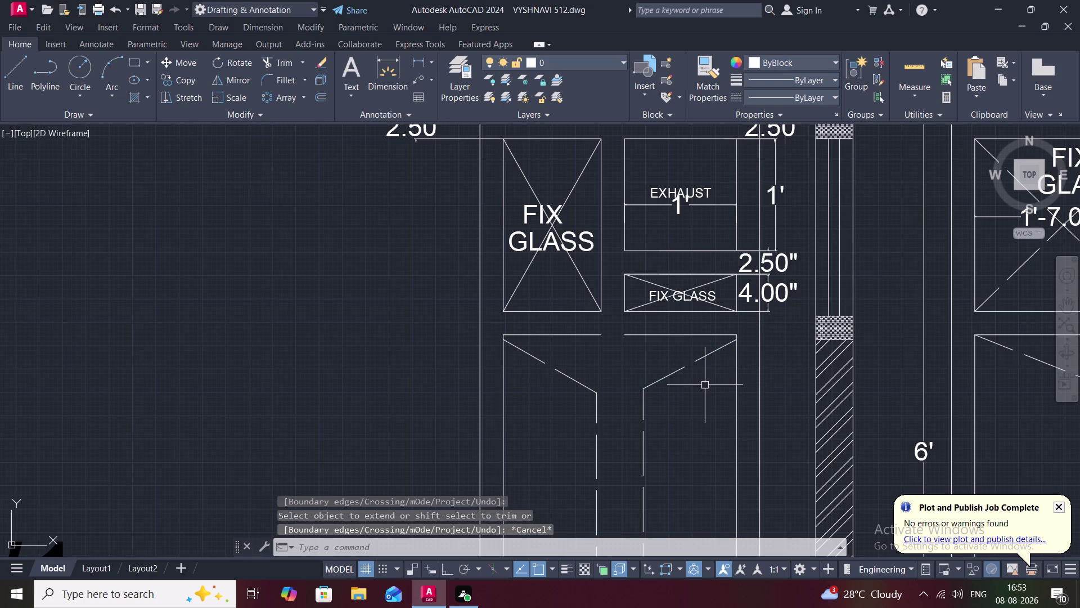
text(TR)
key(space)
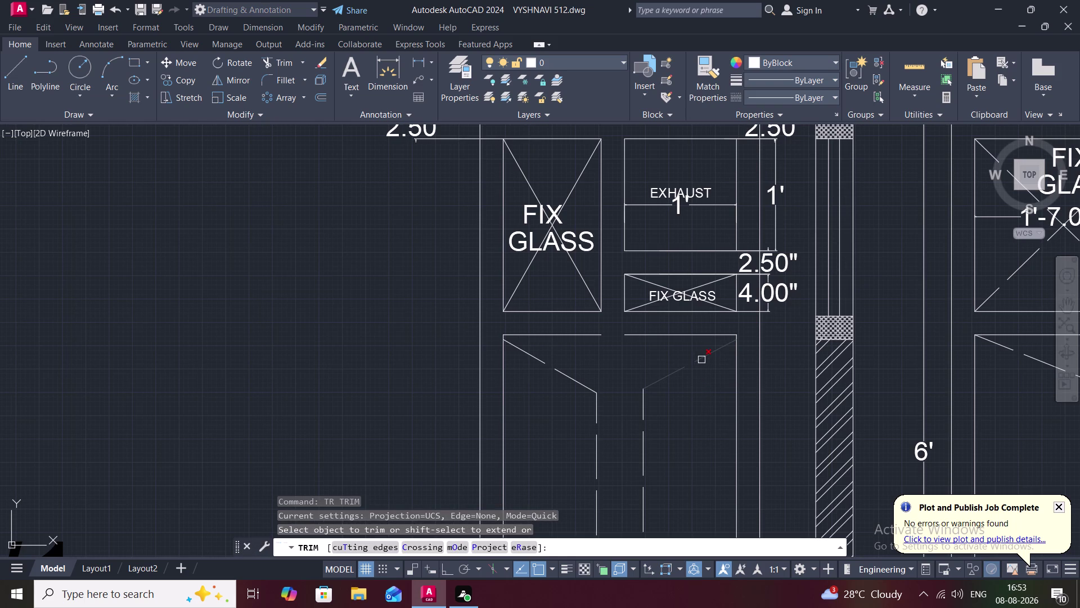
Trim away the door's two old upper diagonals and try extending a line.
click(702, 359)
click(575, 377)
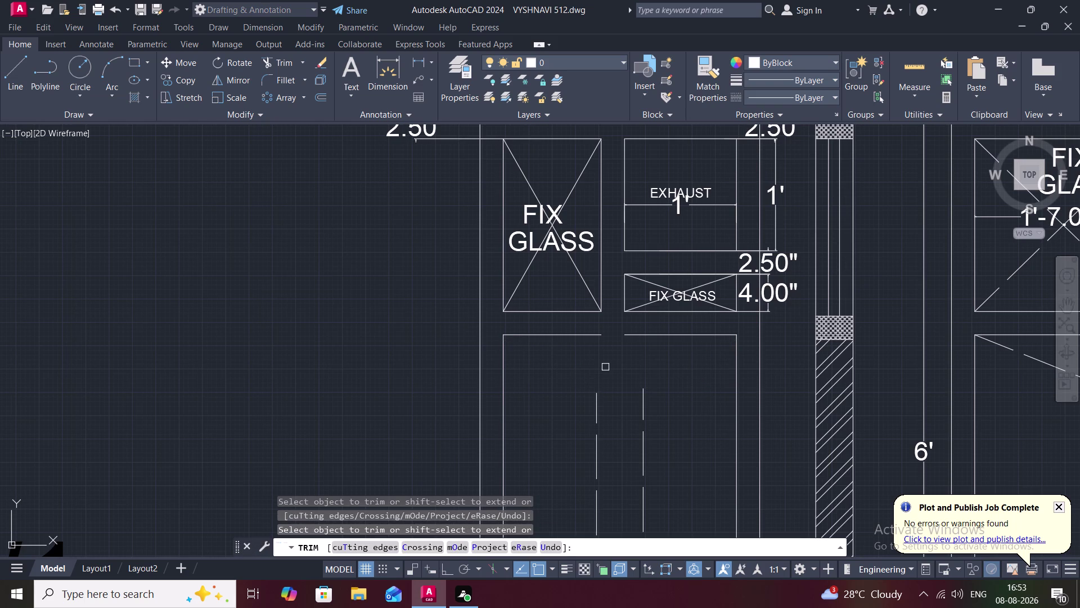
key(Escape)
key(e)
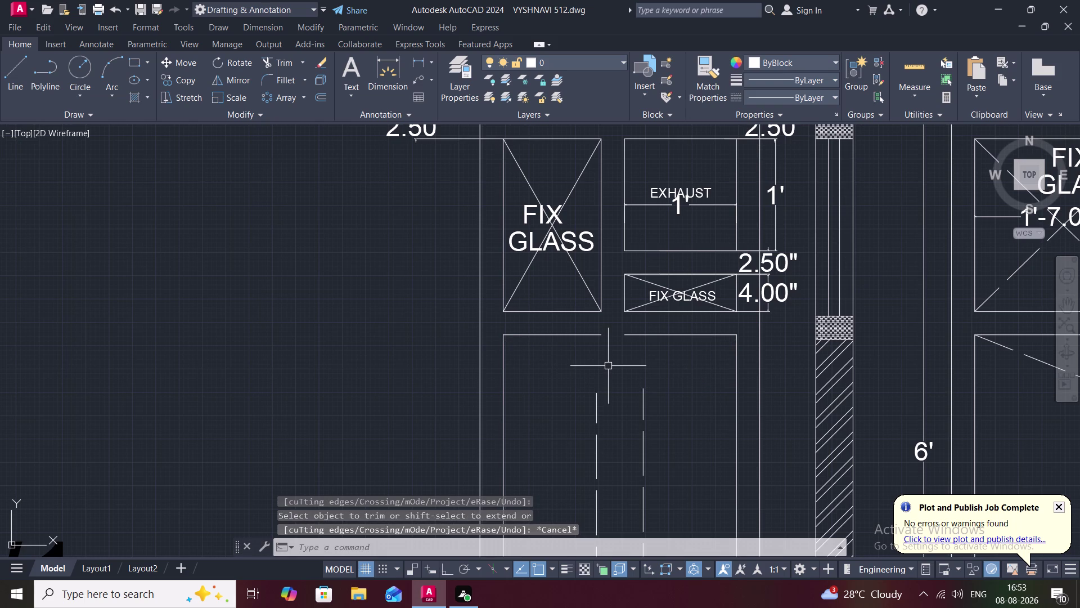
key(x)
key(space)
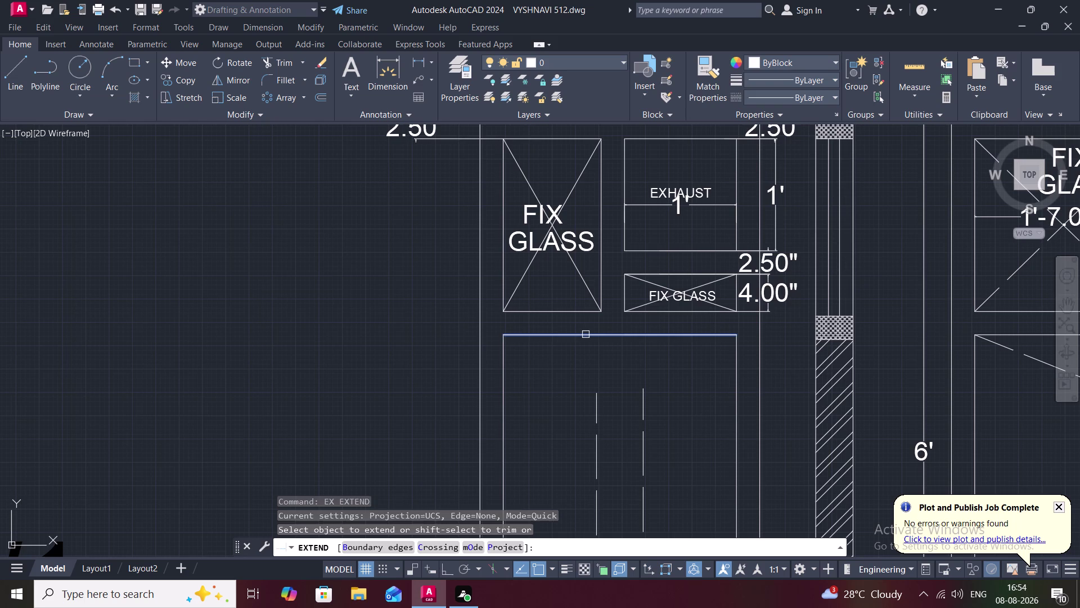
click(586, 334)
key(Escape)
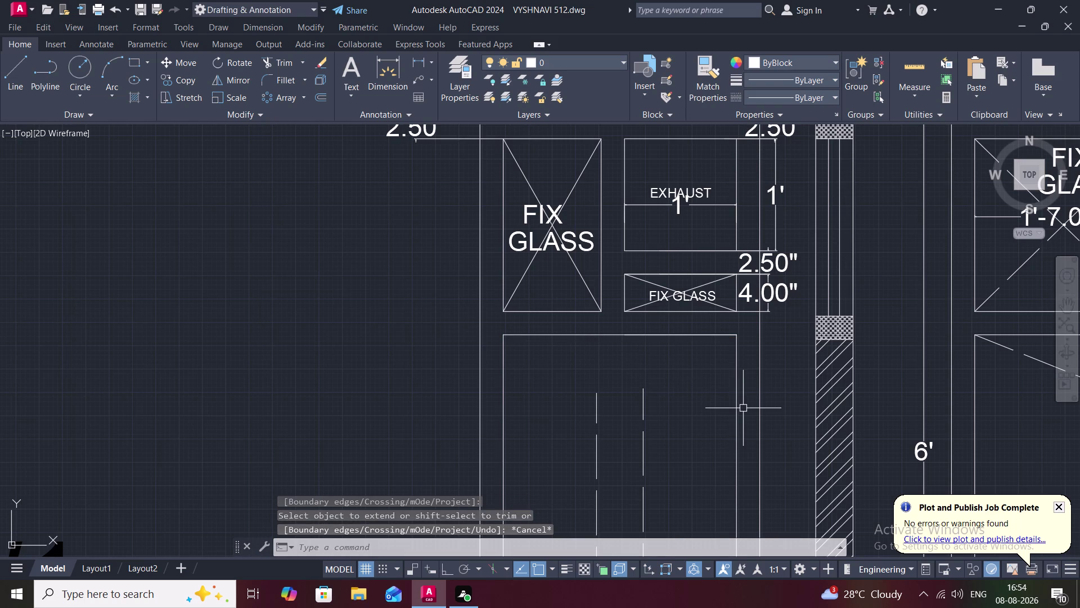
text(EX)
key(space)
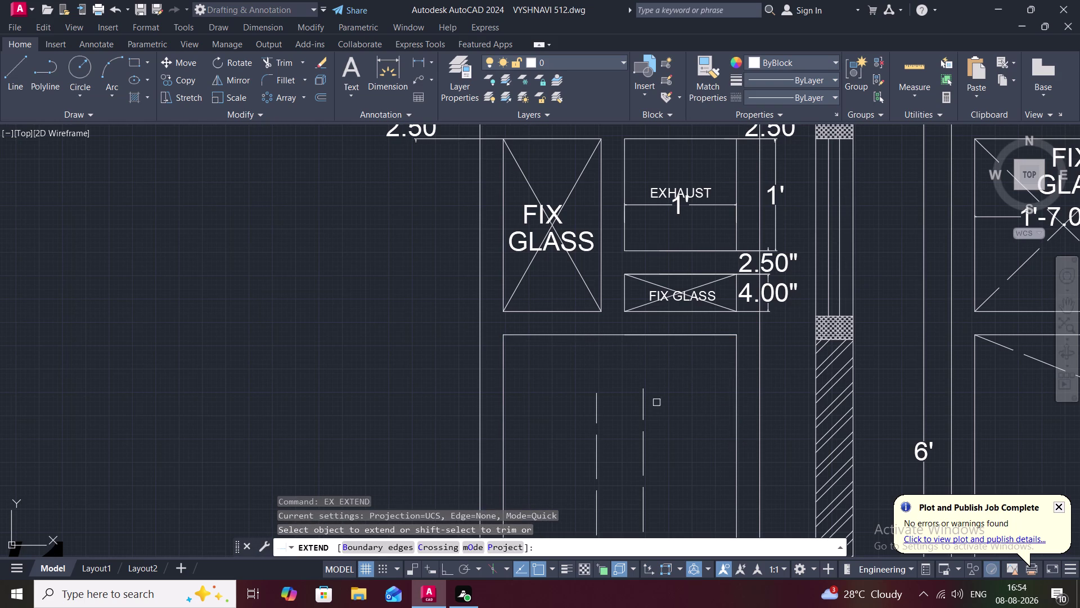
key(Escape)
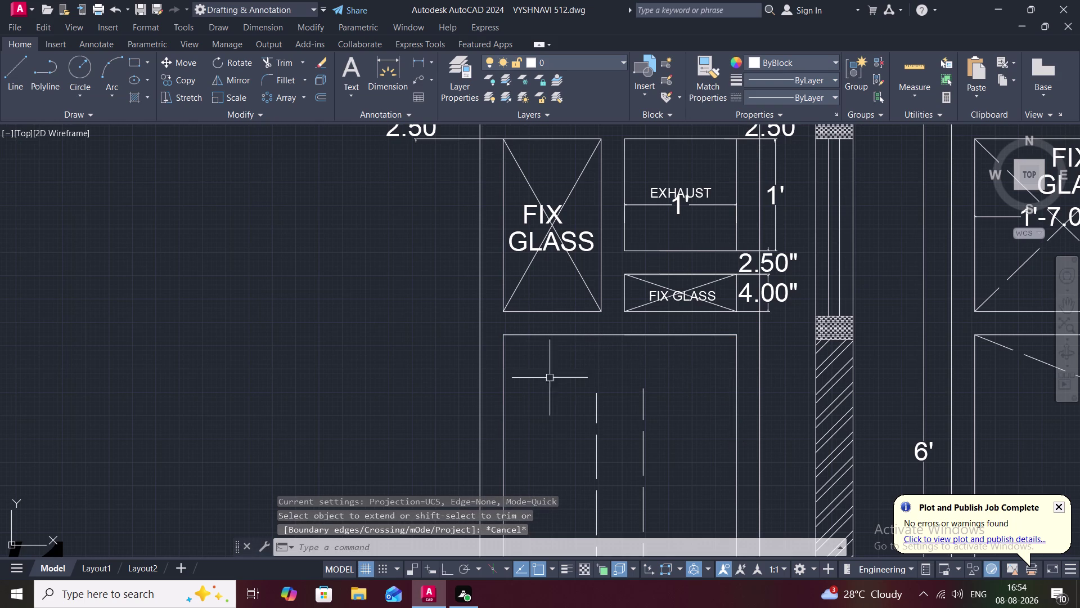
Draw diagonals from the door's top-left and top-right corners to the dashed lines.
key(l)
key(space)
key(space)
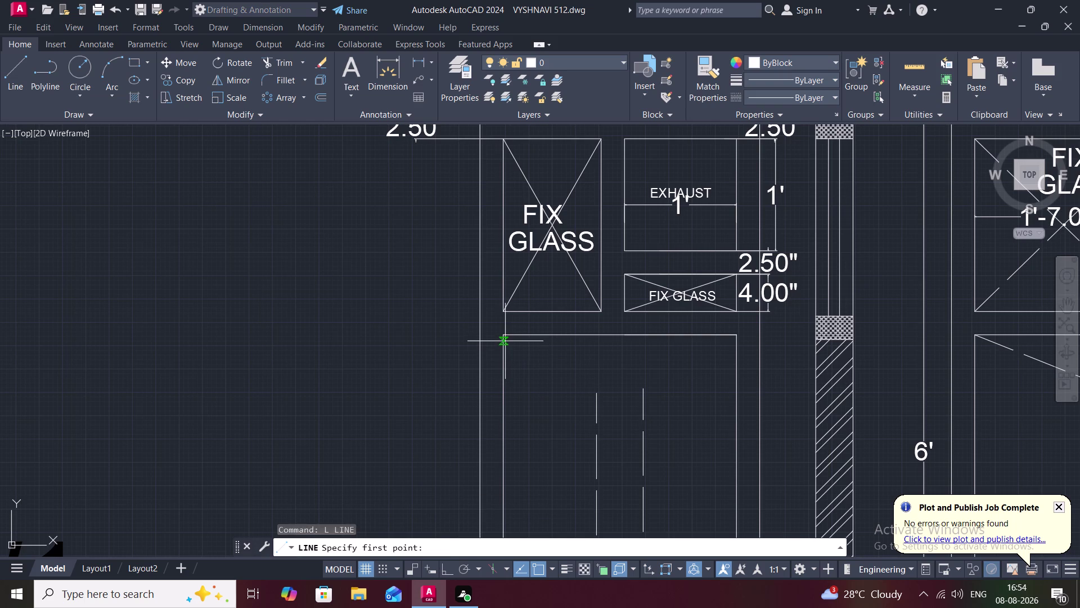
key(Escape)
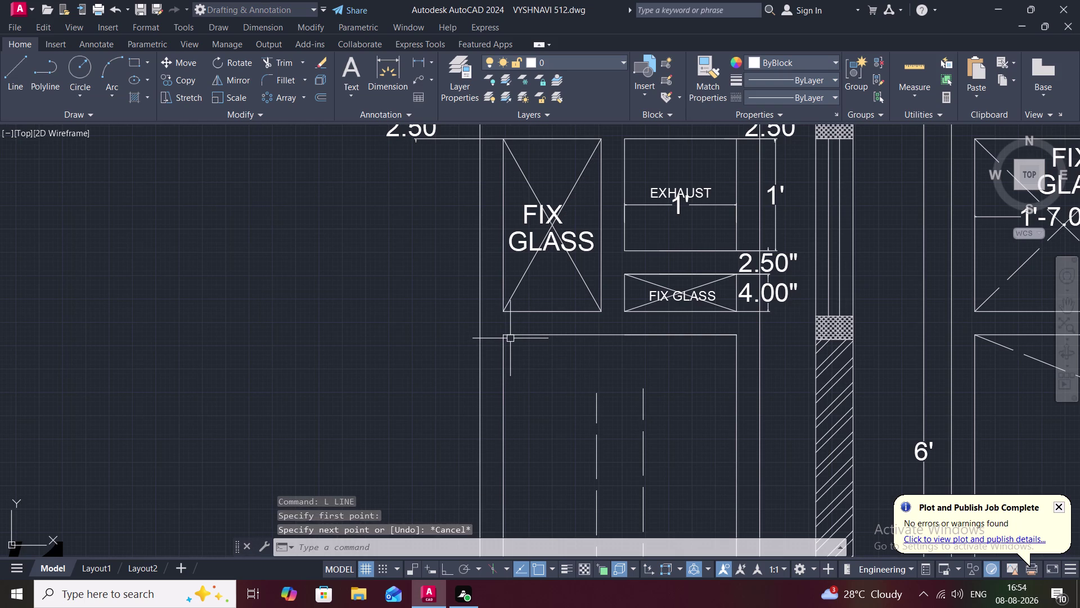
key(space)
click(506, 336)
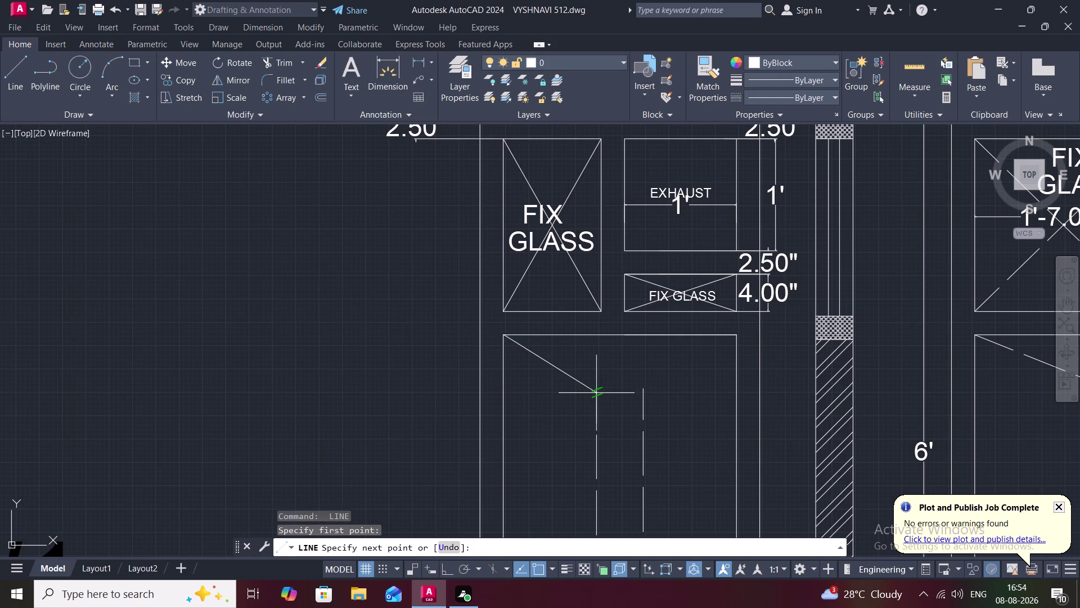
click(598, 391)
key(space)
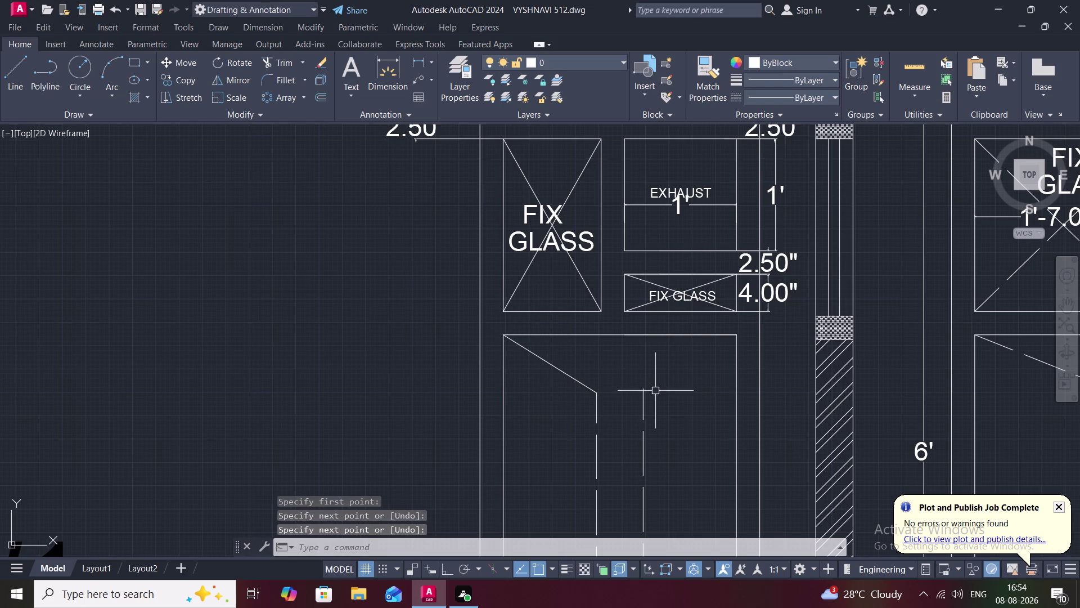
key(space)
click(643, 386)
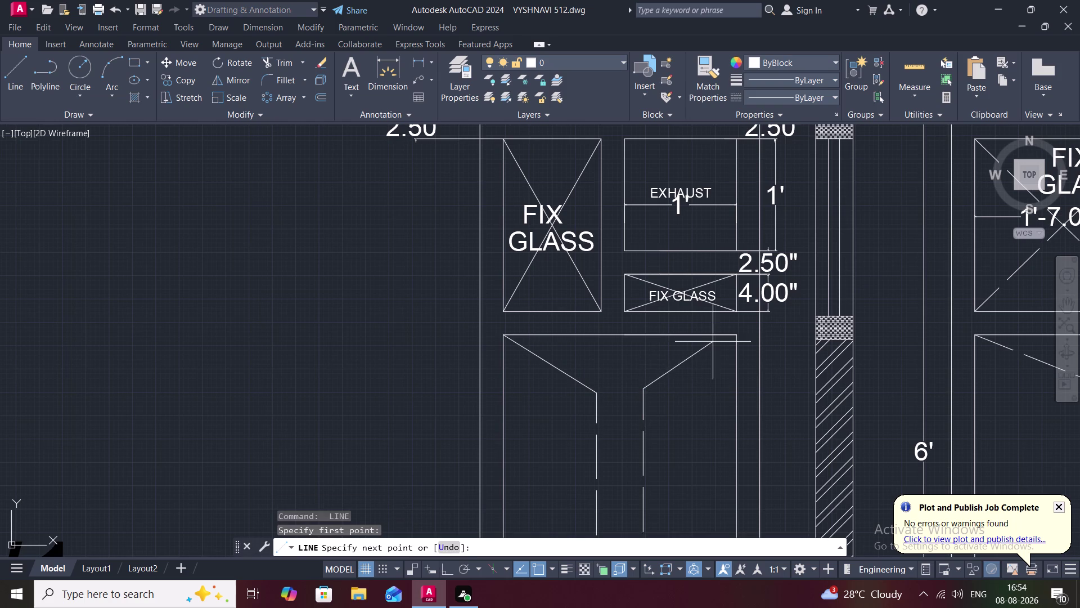
click(737, 336)
Draw a trial line from the dashed rectangle's lower corner, then cancel it.
scroll(down, 3)
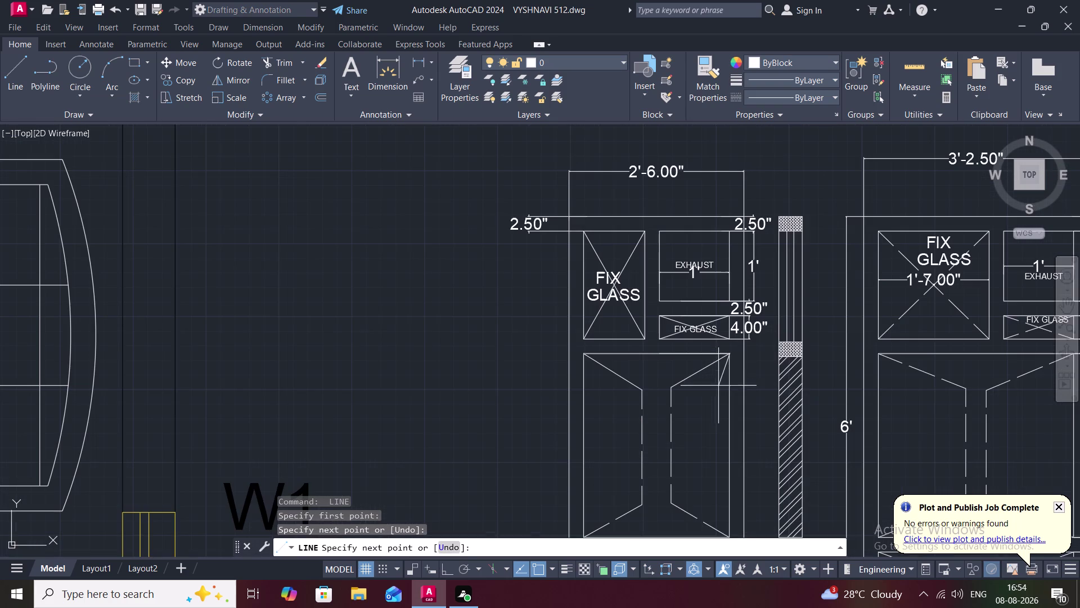
middle_drag(714, 392, 697, 287)
key(Escape)
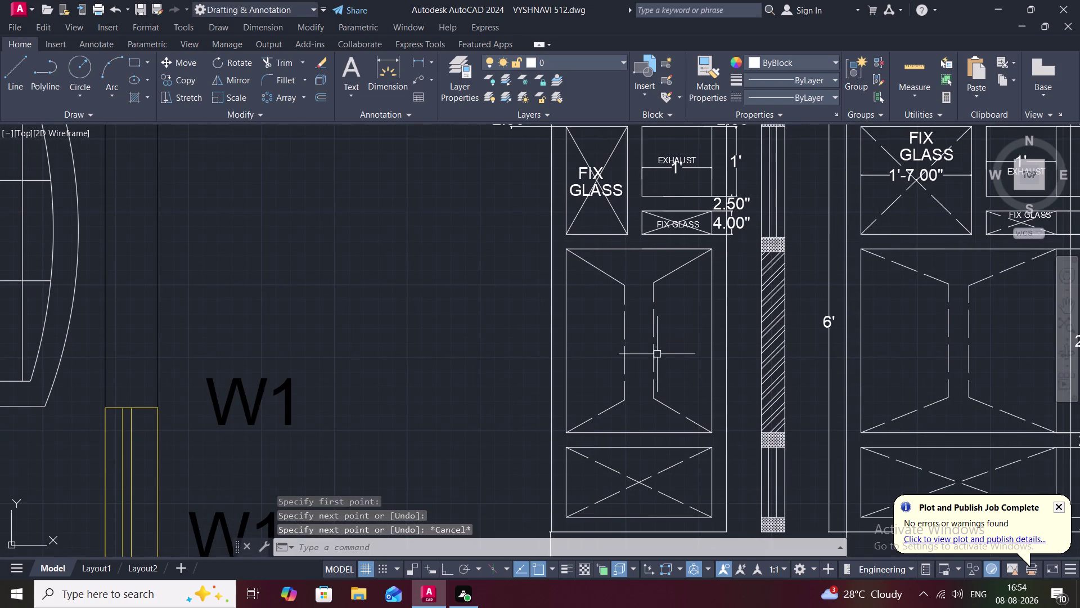
scroll(up, 3)
middle_drag(643, 382, 623, 304)
key(l)
key(space)
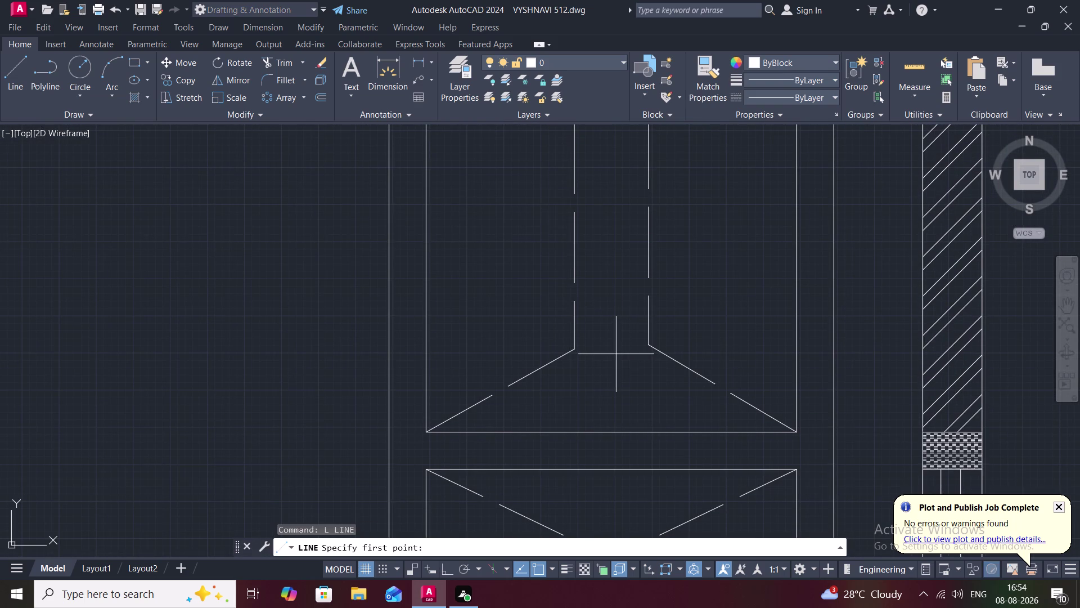
click(646, 344)
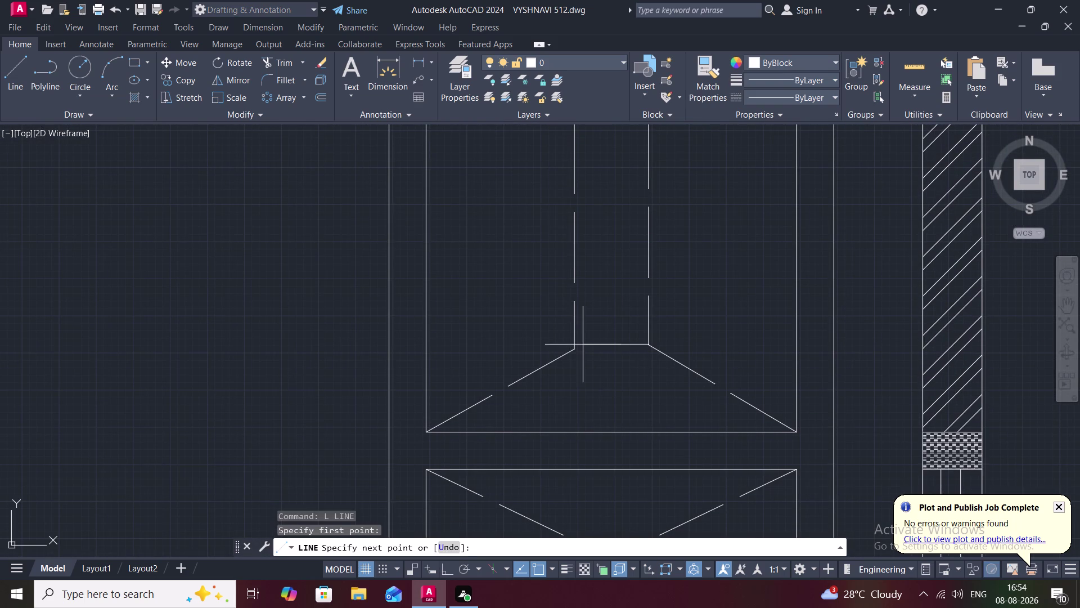
click(578, 345)
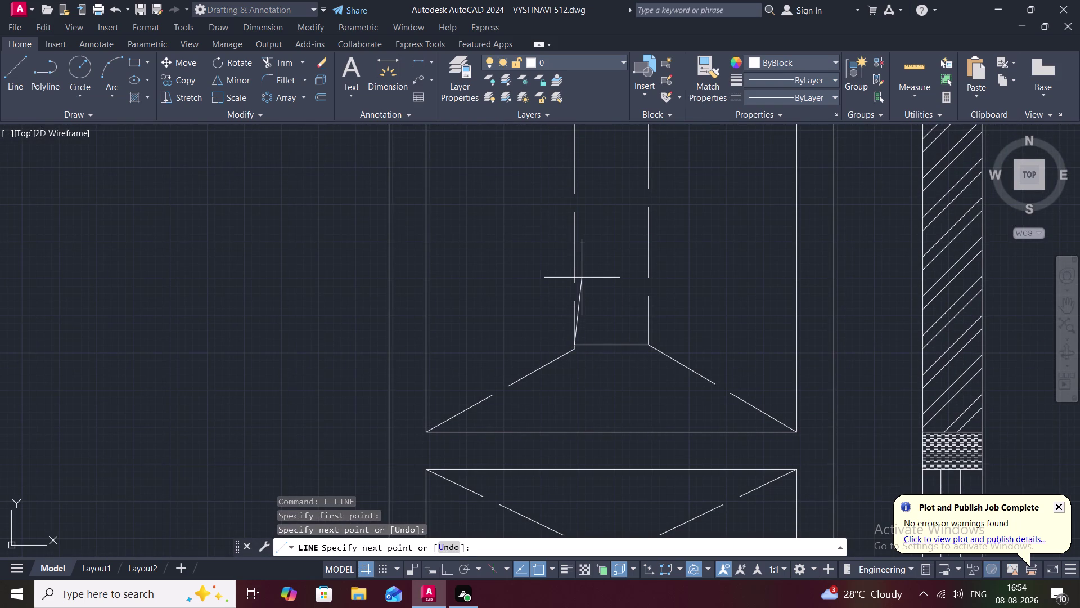
key(Escape)
Start an ortho-restricted line at the dashed rectangle's upper corner, then cancel.
scroll(down, 3)
middle_drag(596, 277, 599, 279)
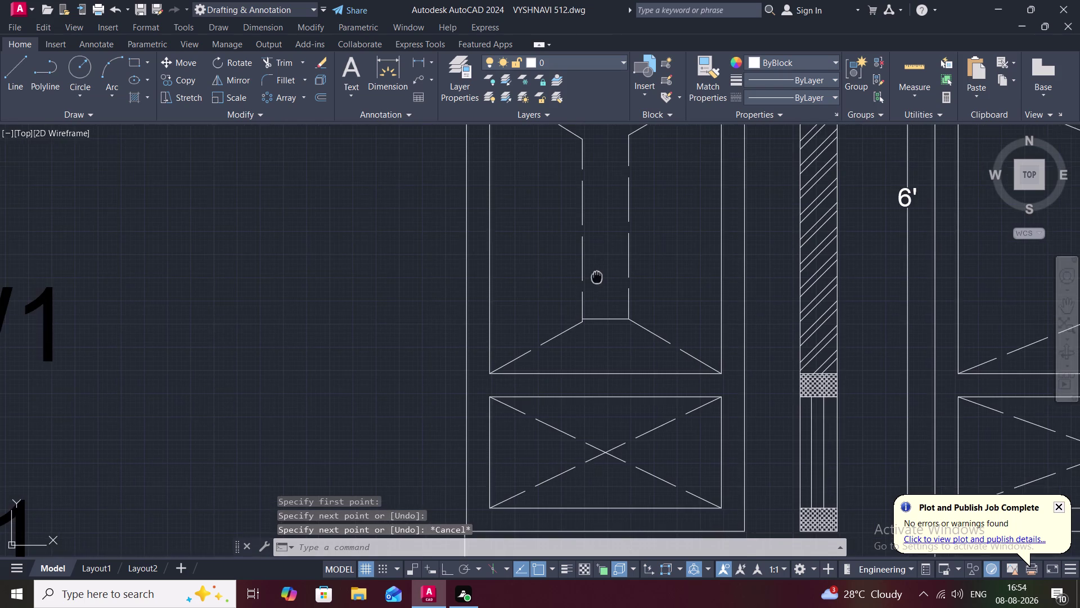
middle_drag(598, 279, 605, 366)
key(space)
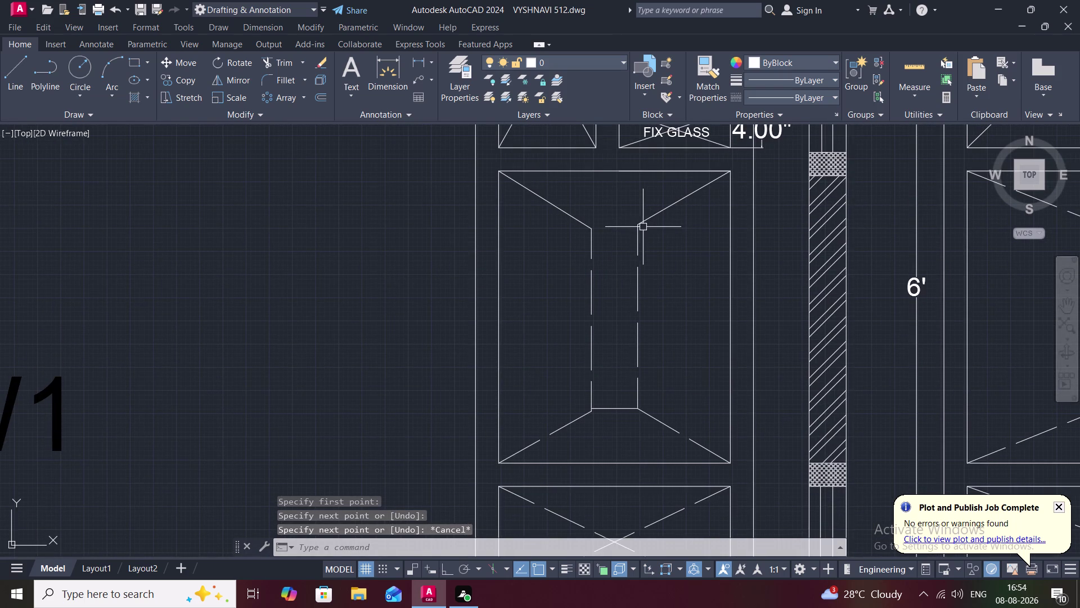
click(641, 226)
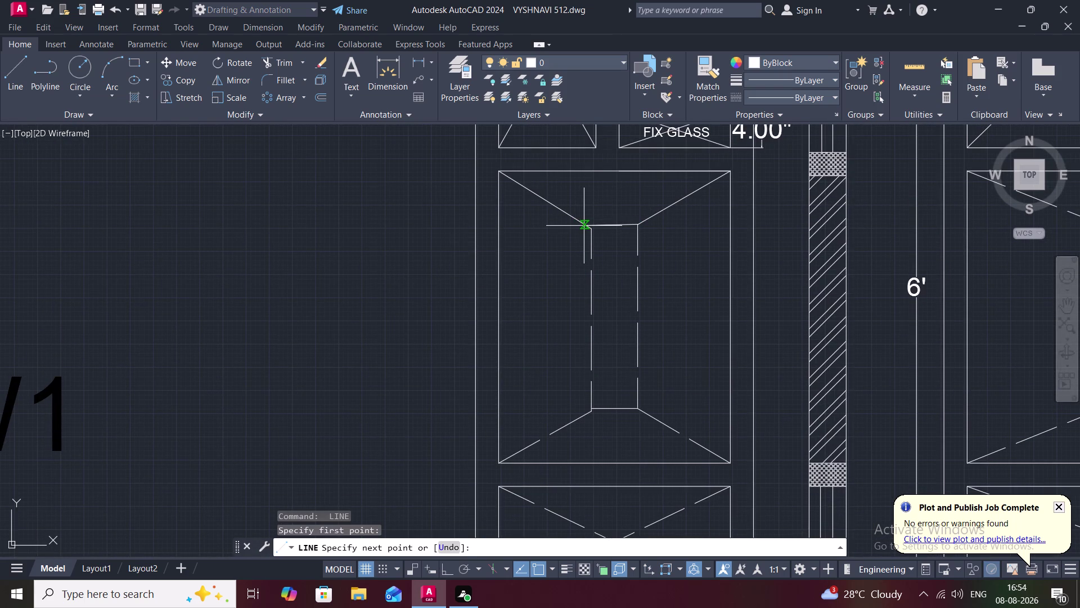
scroll(up, 3)
scroll(up, 3)
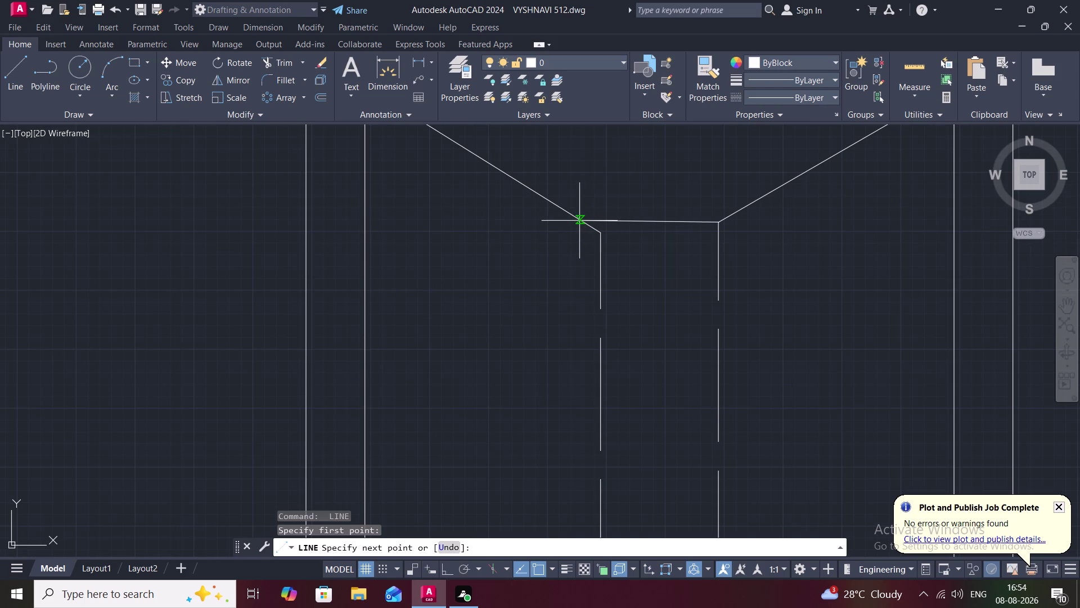
key(F8)
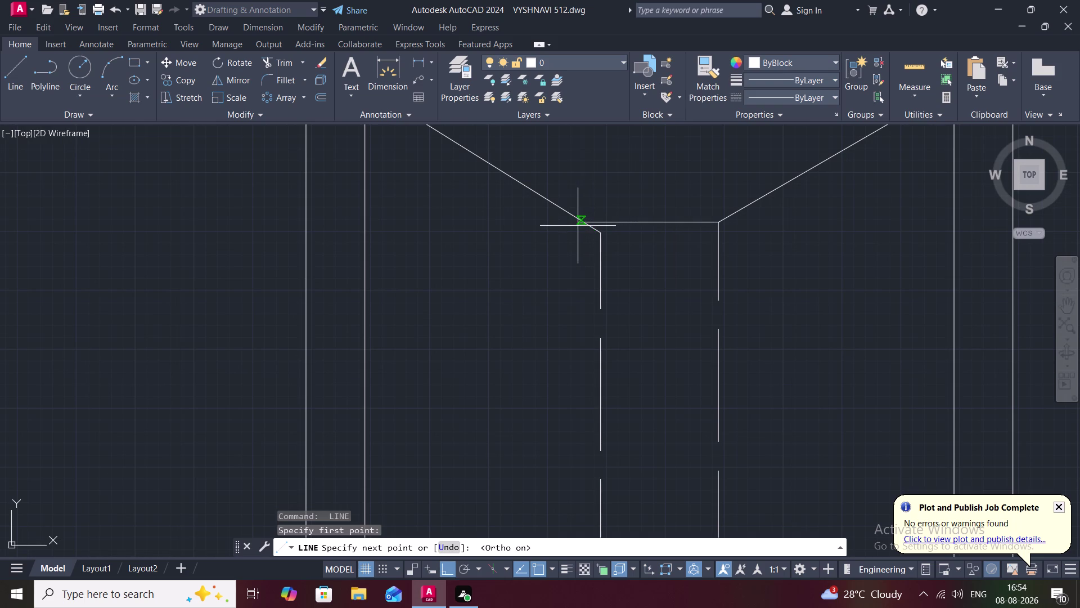
click(583, 226)
key(Escape)
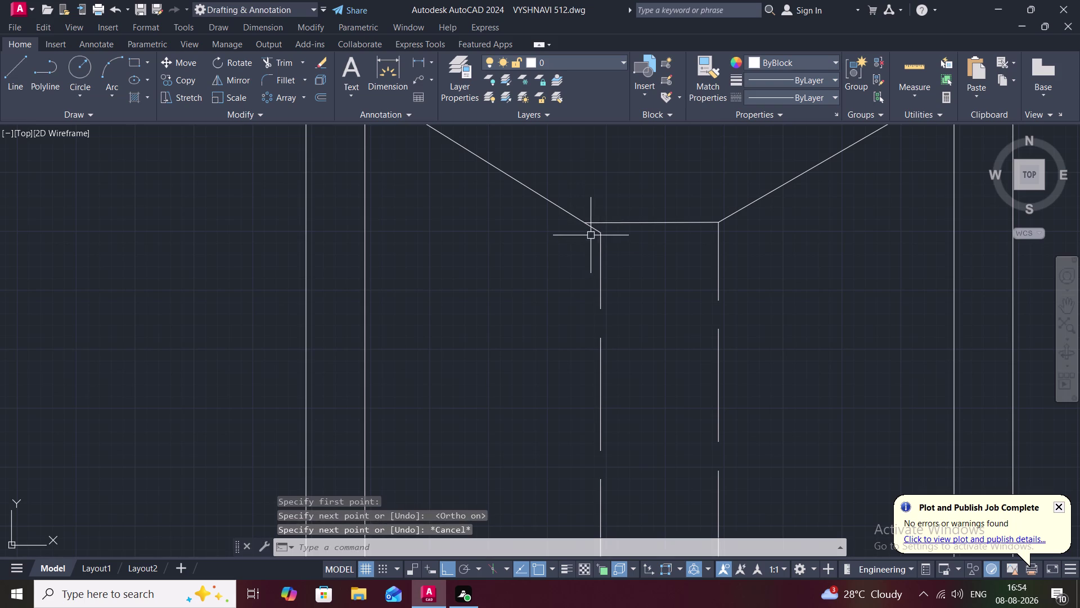
Delete the upper-left diagonal line.
scroll(up, 3)
click(596, 222)
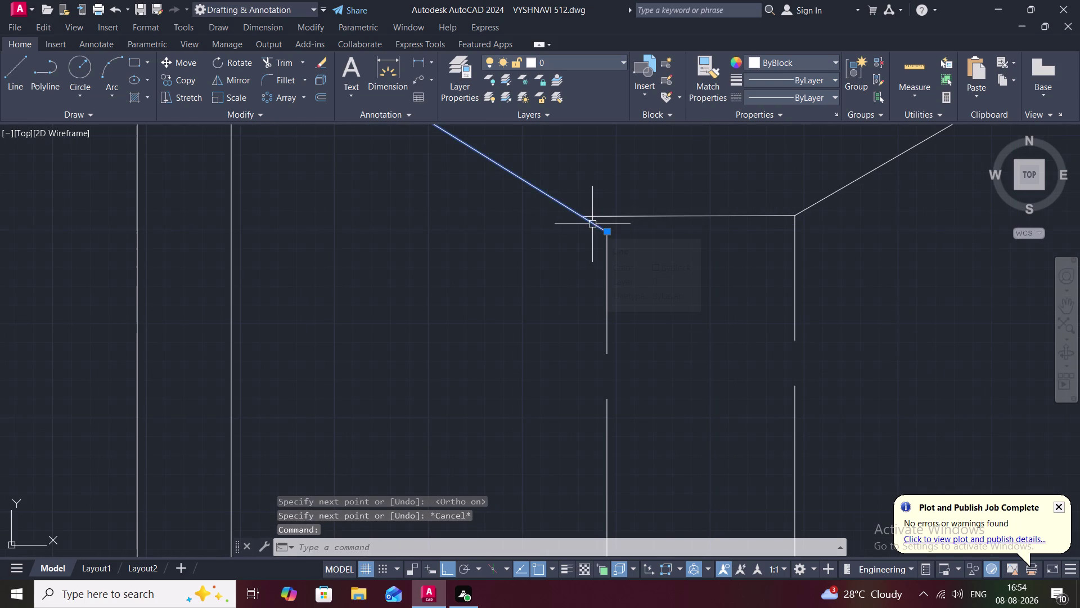
key(BackSpace)
key(Delete)
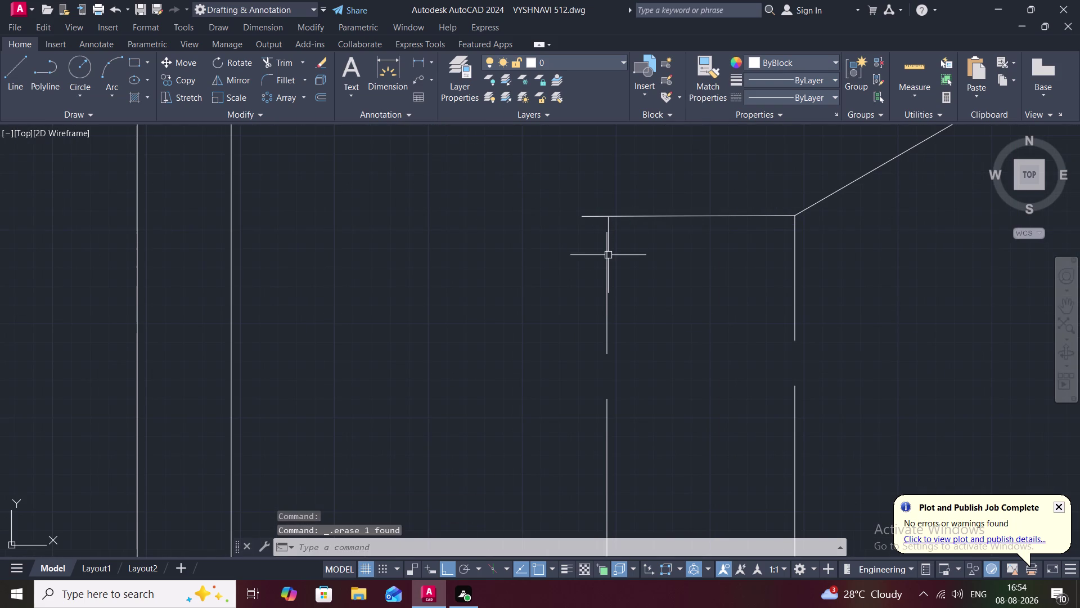
Try extending a dashed line to the top edge while surveying the window elevations.
text(EX)
key(space)
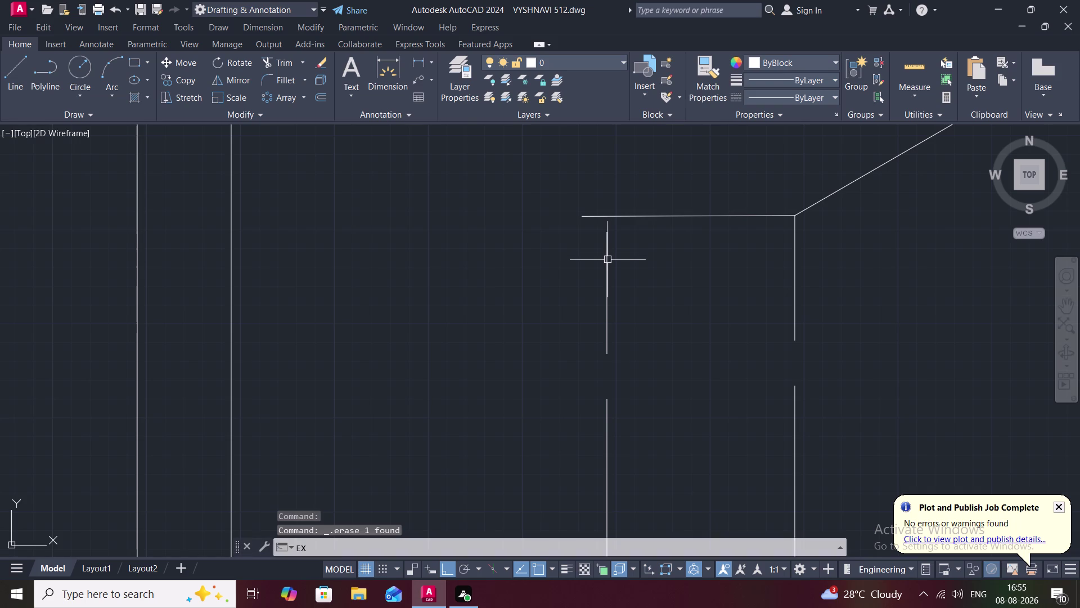
click(606, 247)
scroll(down, 3)
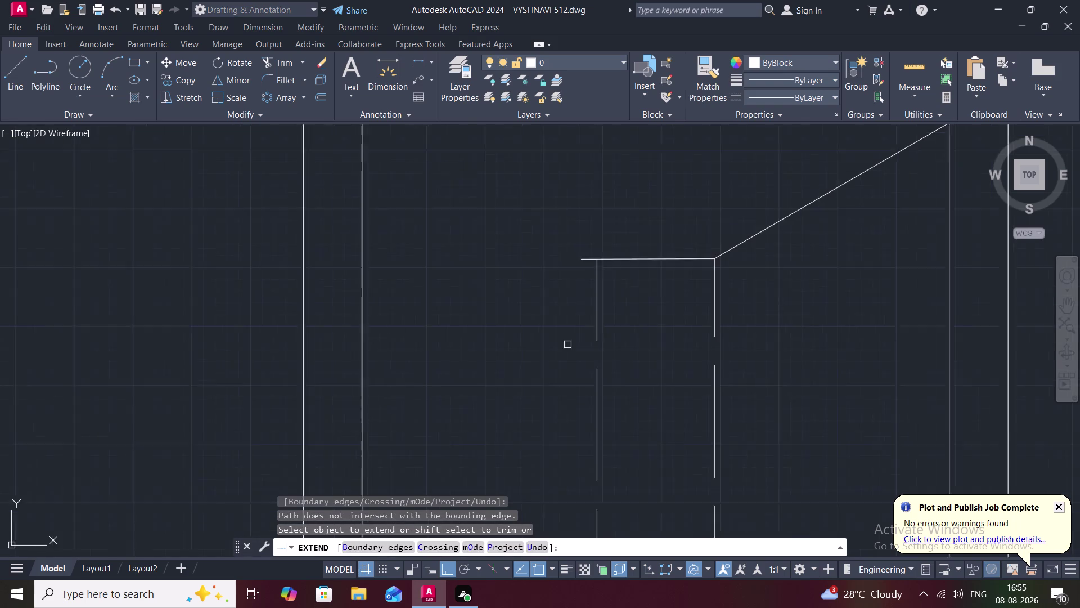
middle_drag(552, 309, 548, 224)
scroll(down, 3)
scroll(down, 3)
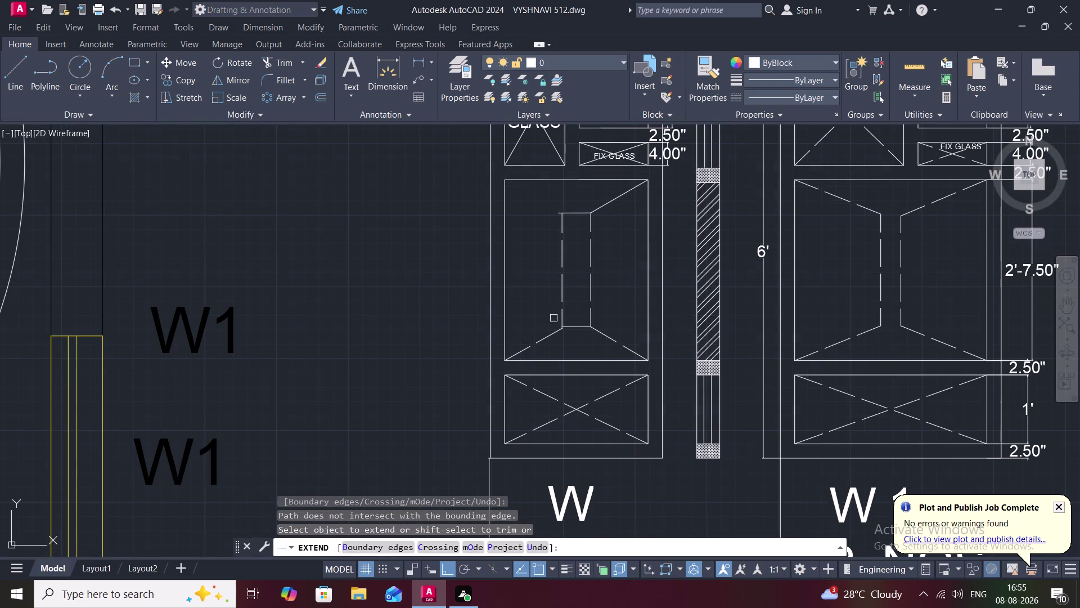
scroll(up, 3)
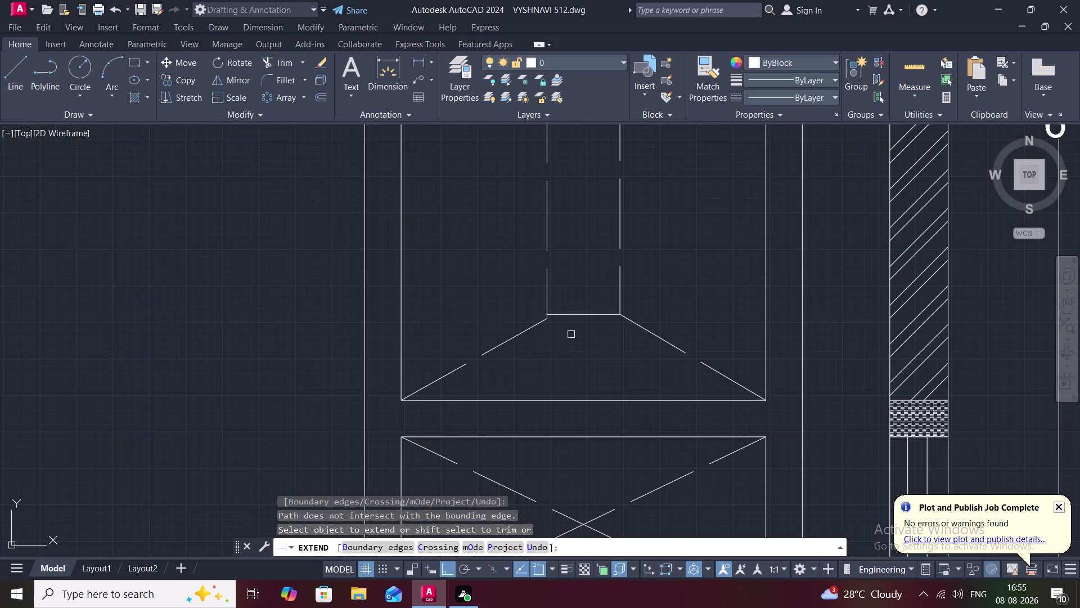
scroll(up, 3)
scroll(up, 3)
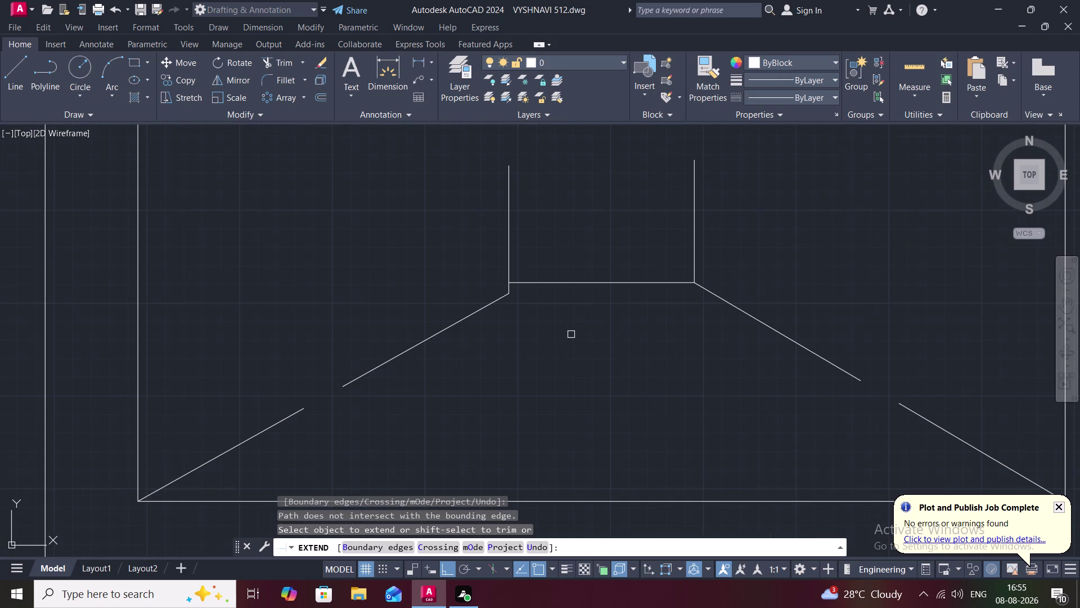
key(Escape)
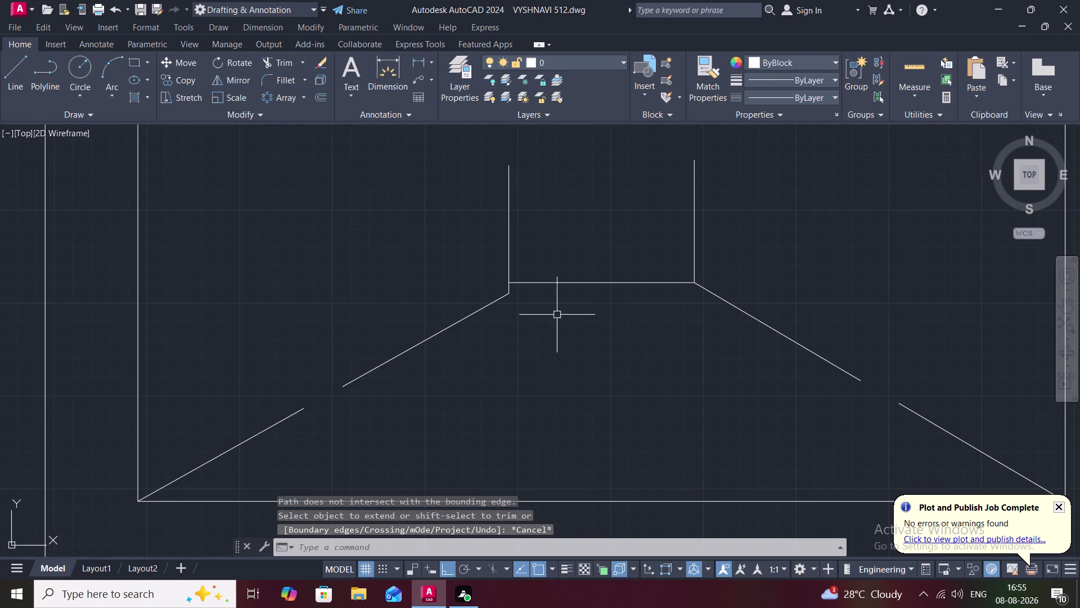
Erase the stray short line and draw a bottom line from the left vertical to the right diagonal.
click(576, 282)
key(Delete)
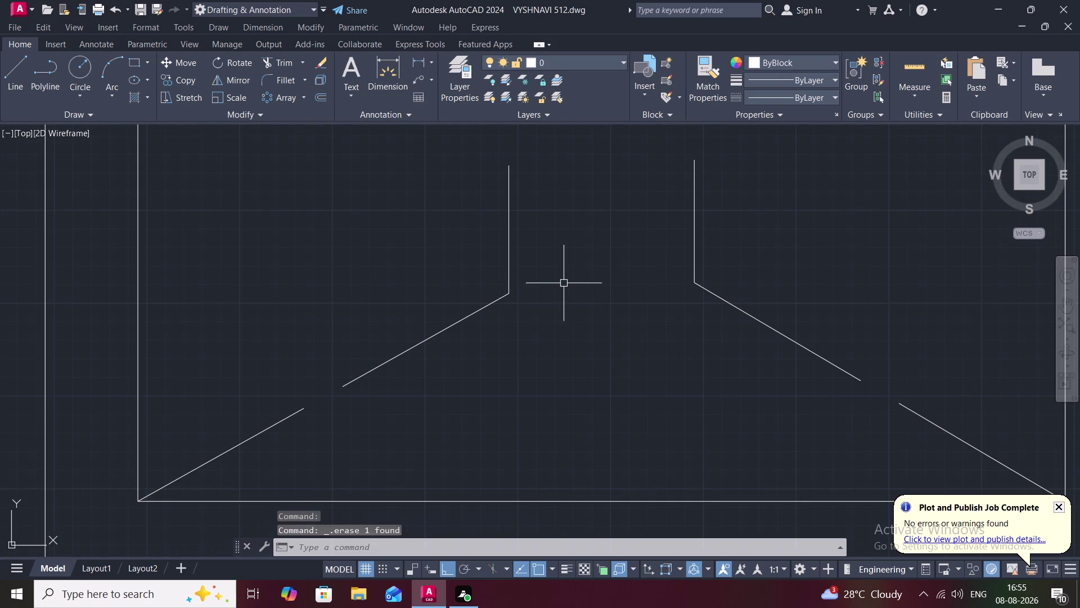
key(l)
key(space)
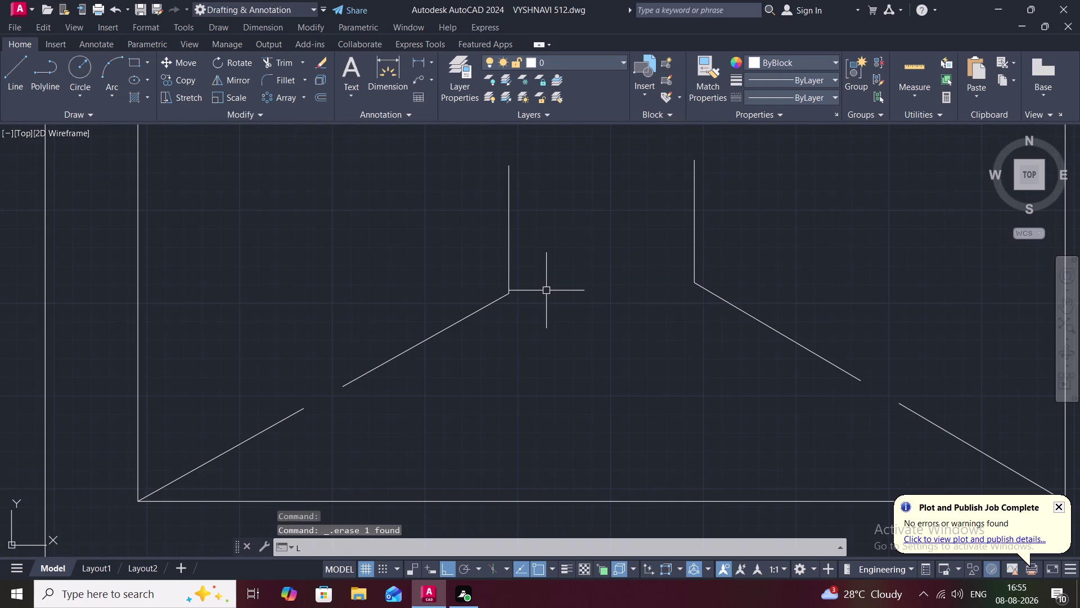
click(511, 292)
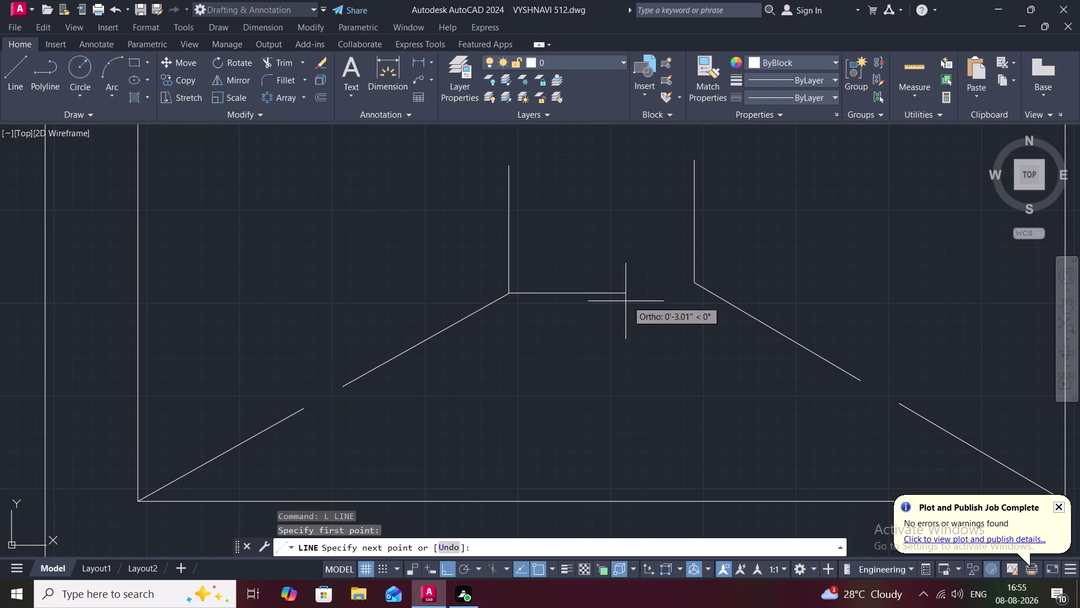
click(712, 292)
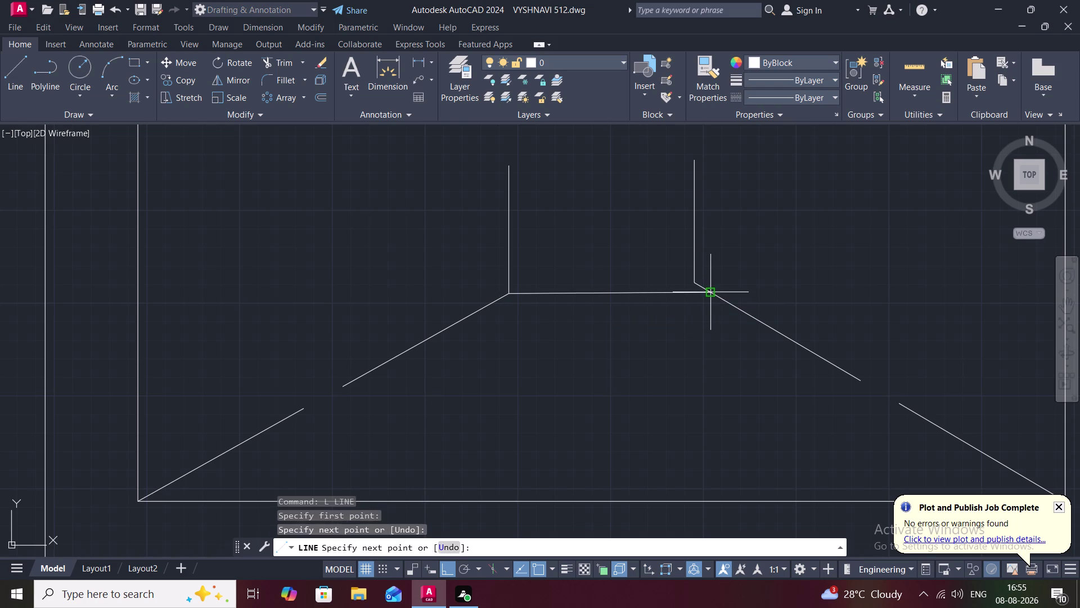
key(Escape)
Trim the line piece near the right corner.
click(698, 285)
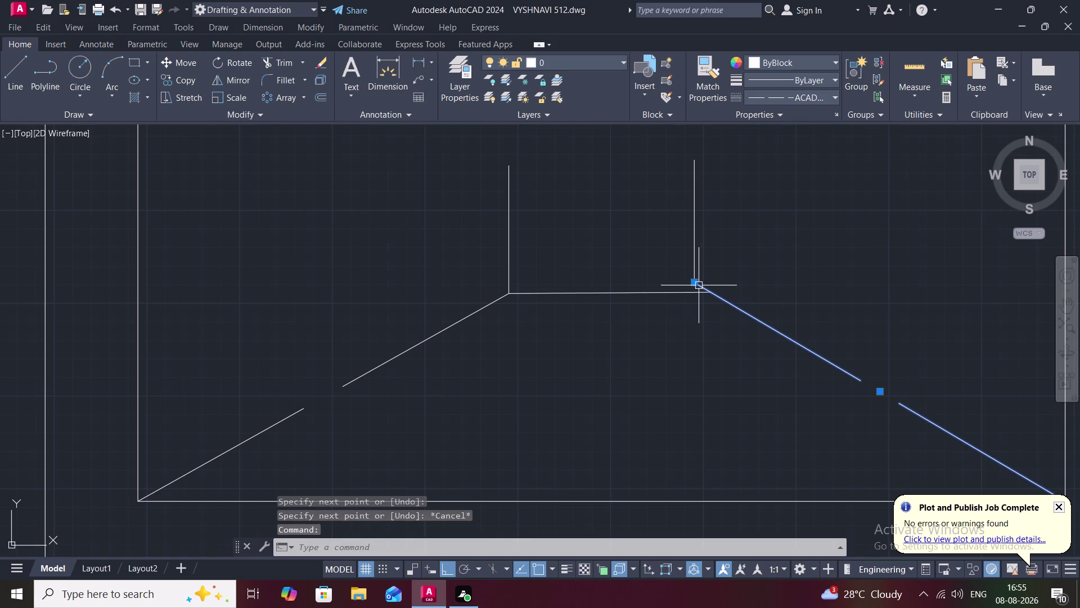
key(Escape)
text(TR)
key(space)
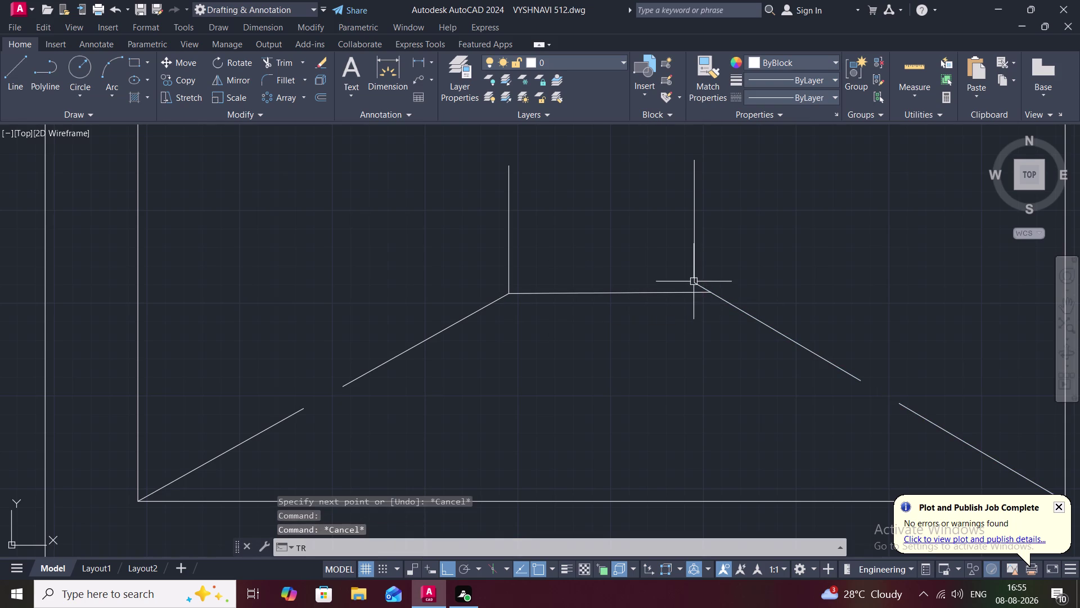
scroll(up, 3)
click(704, 287)
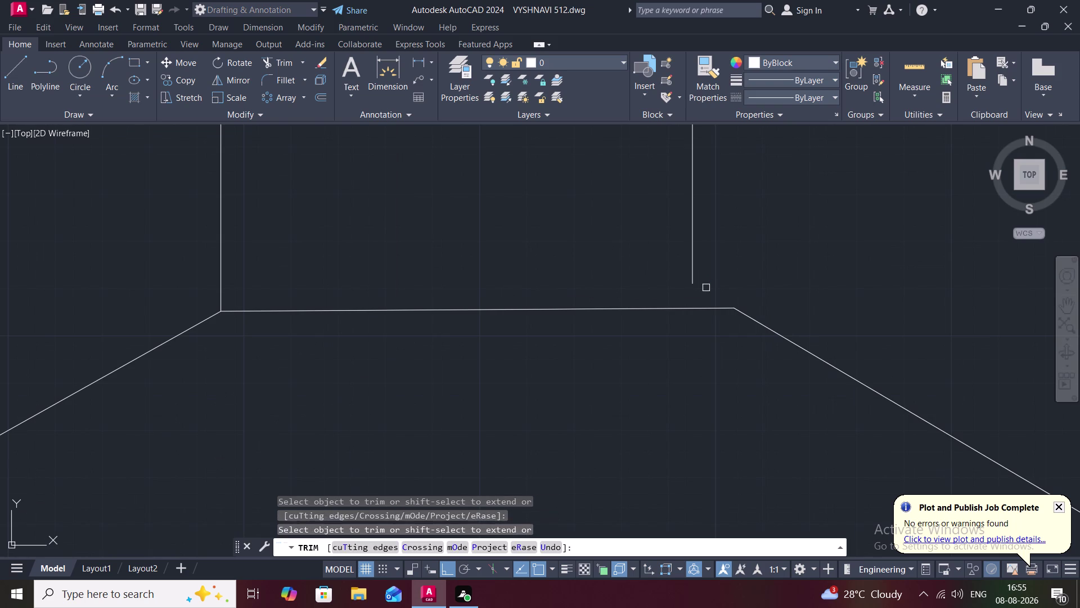
key(Escape)
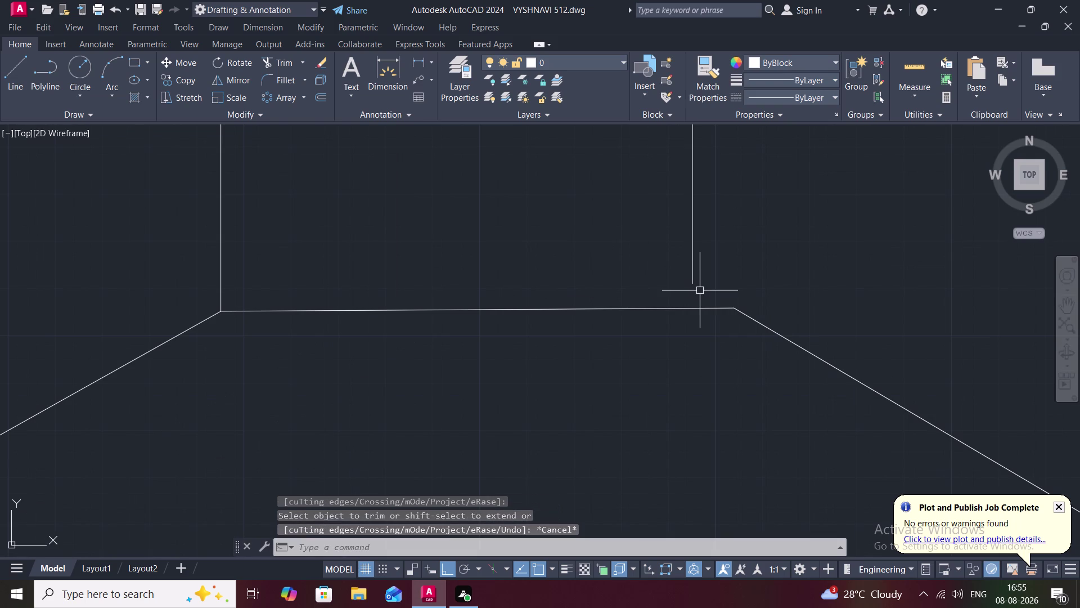
Try extending toward the right vertical, then delete the lower-right diagonal.
text(EX)
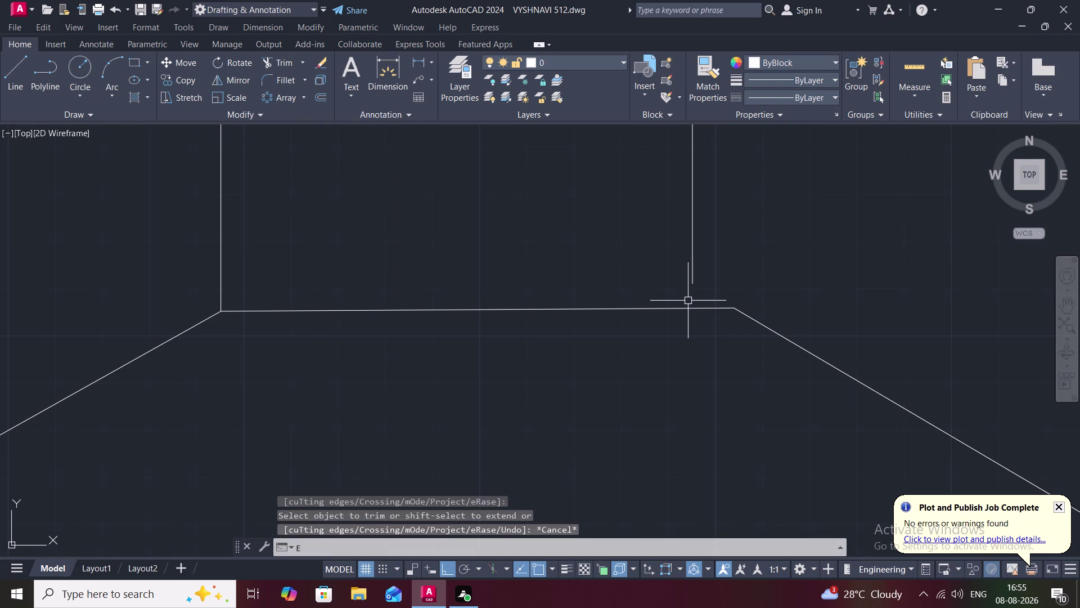
key(space)
click(693, 270)
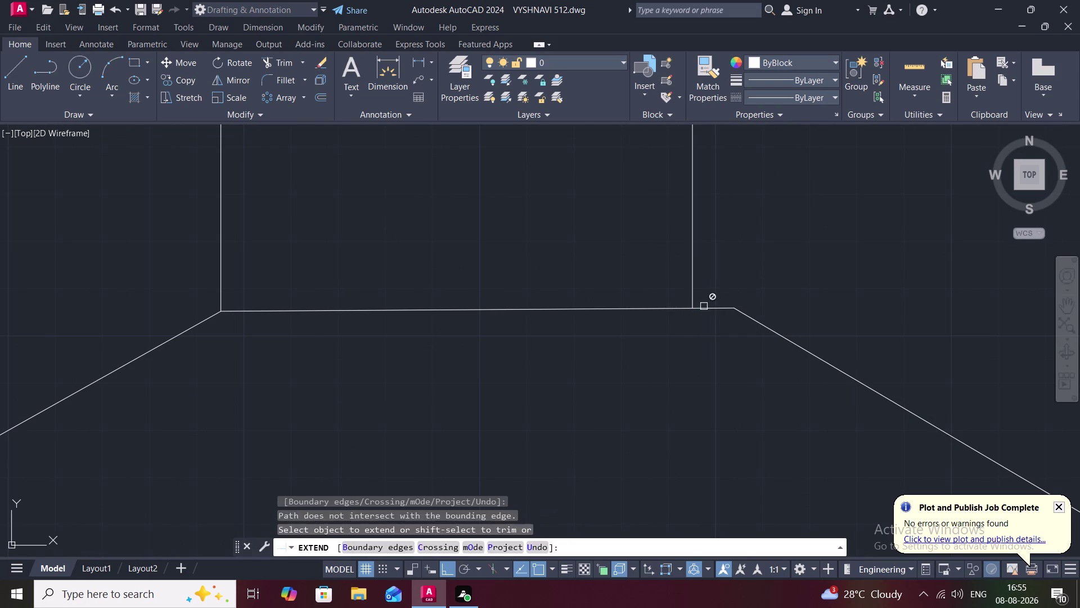
key(Escape)
click(708, 308)
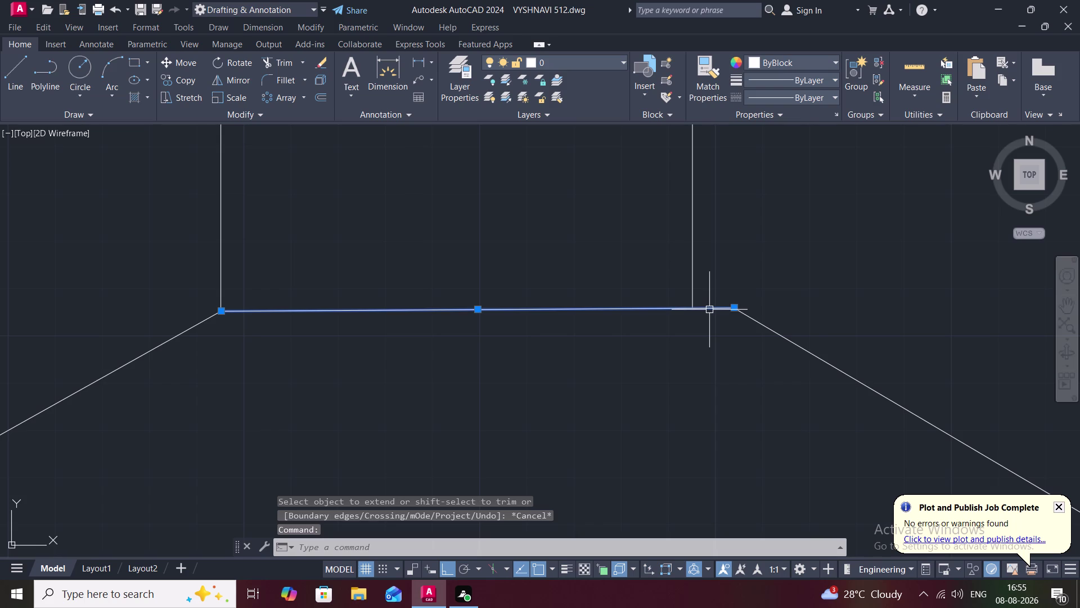
key(Escape)
click(749, 314)
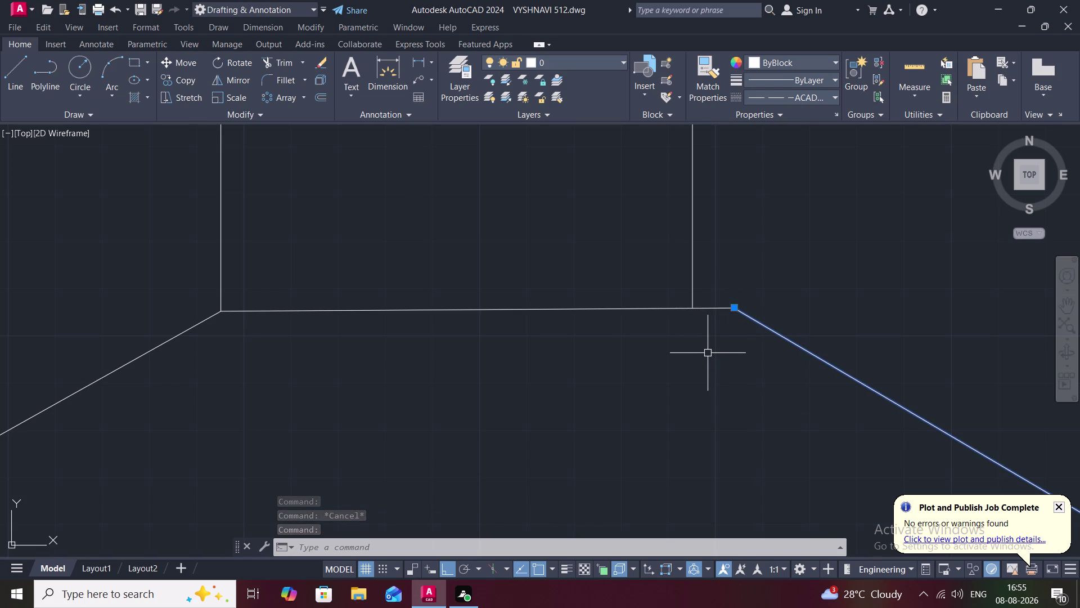
key(Delete)
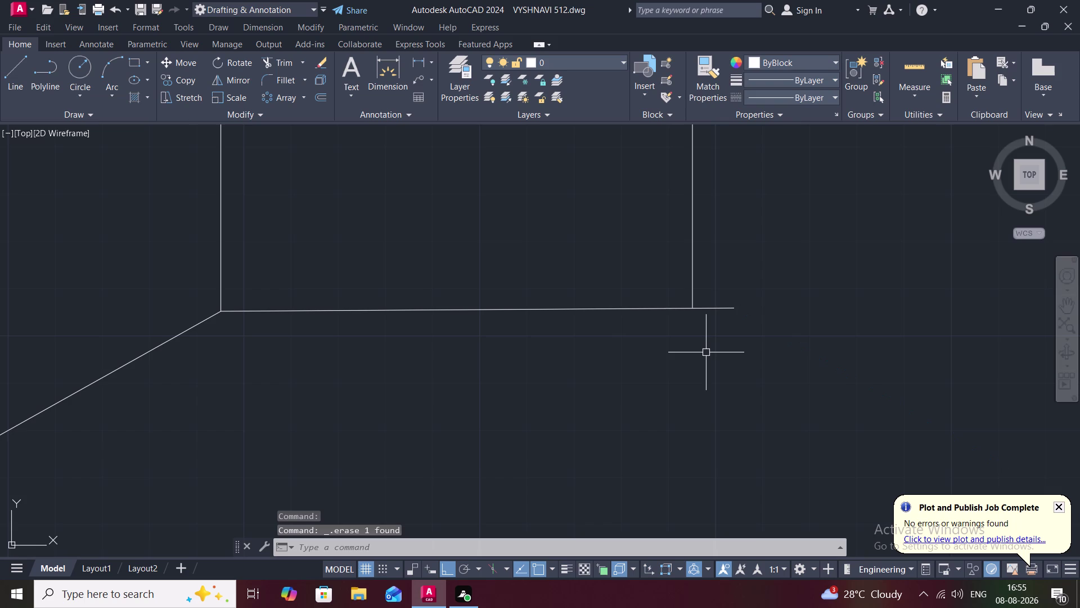
Trim the bottom edge's overhang past the right vertical.
text(TTR)
key(space)
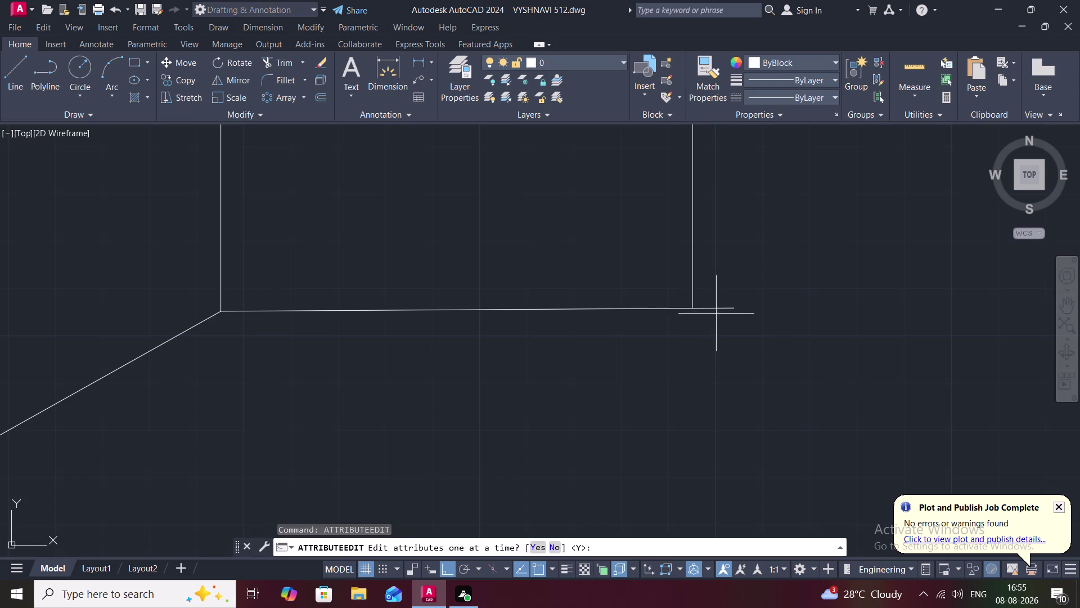
key(Escape)
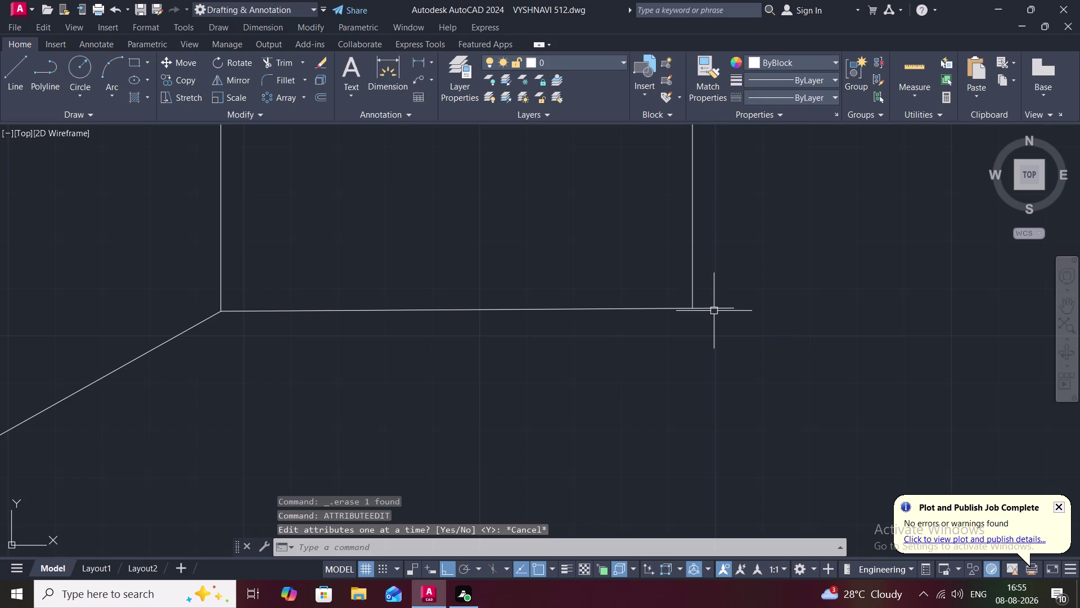
text(TR)
key(space)
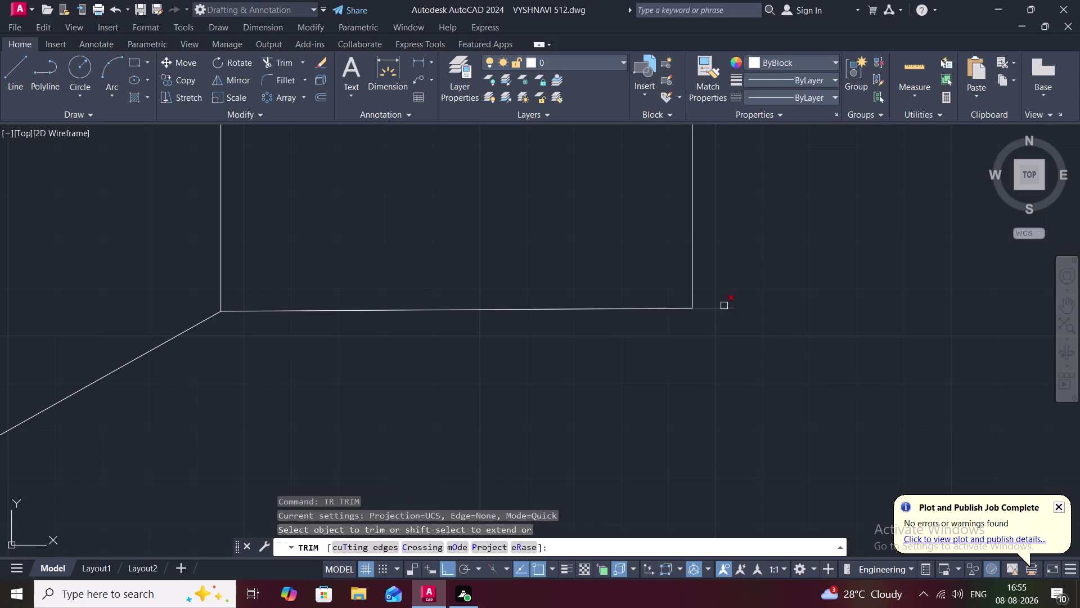
click(724, 306)
scroll(down, 3)
Trim the short piece at the panel bottom and the top-left corner overhang.
middle_drag(700, 367, 671, 365)
scroll(down, 3)
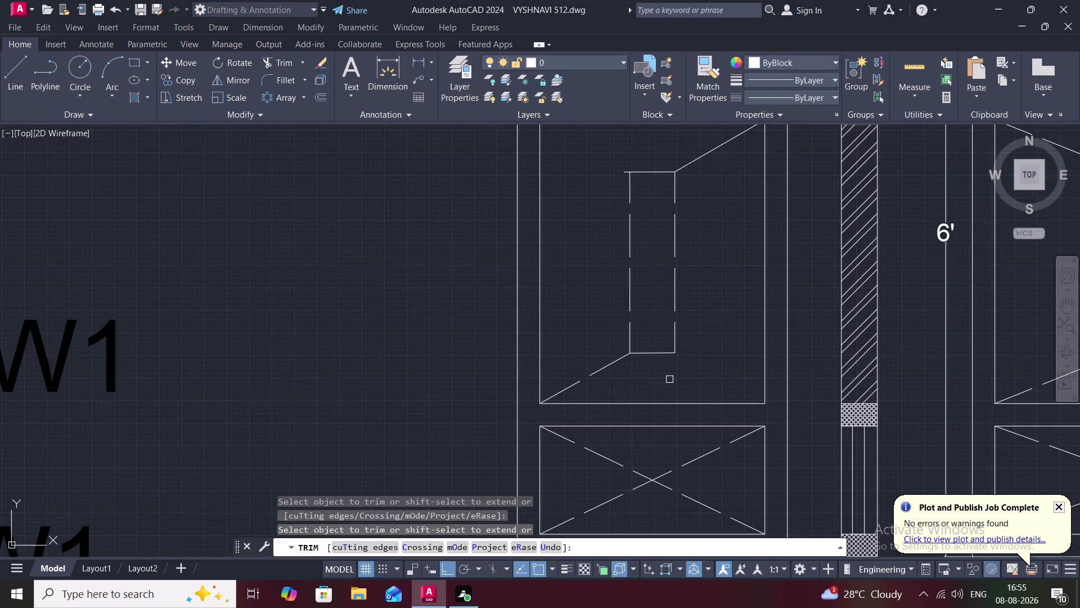
key(Escape)
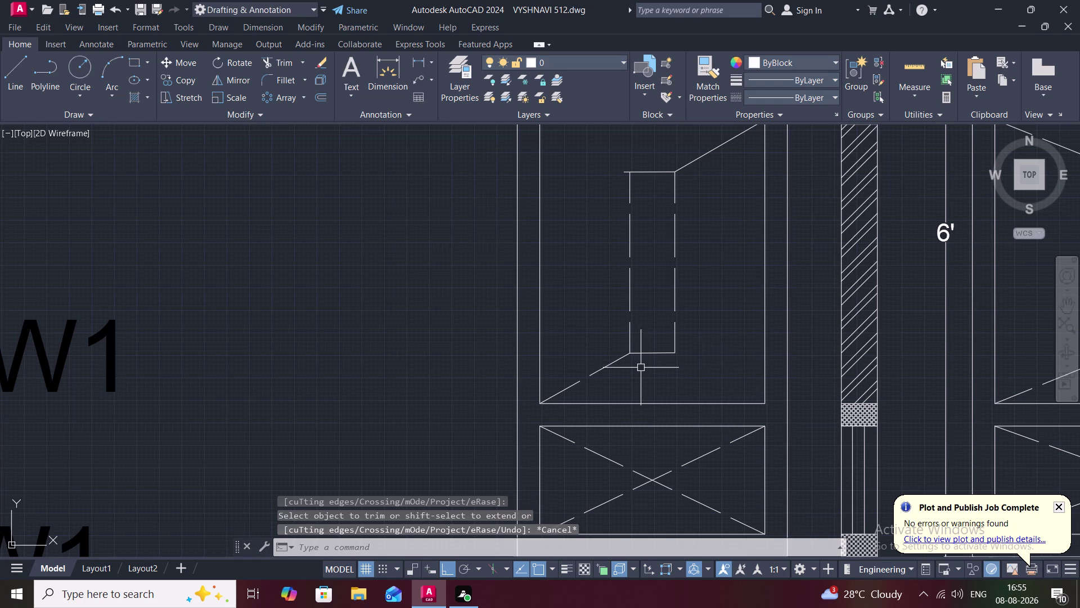
text(TR)
key(space)
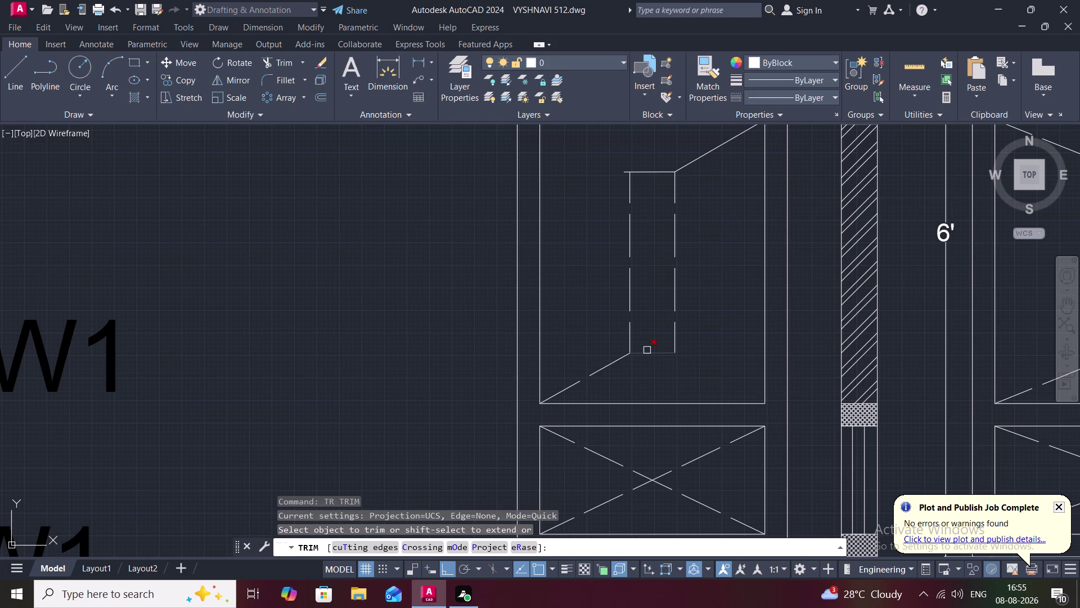
click(649, 352)
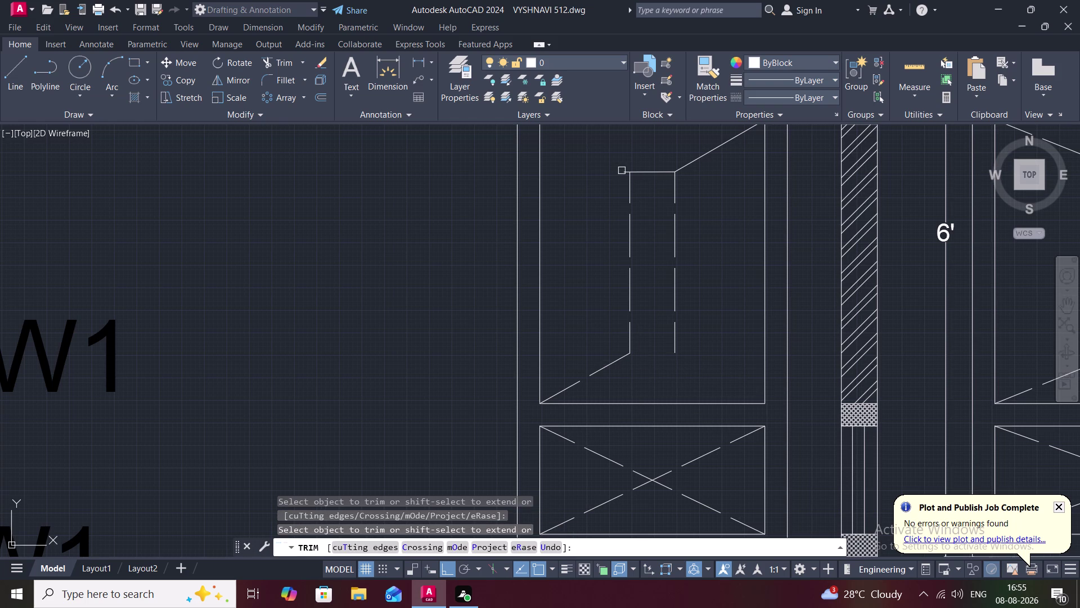
click(622, 171)
key(Escape)
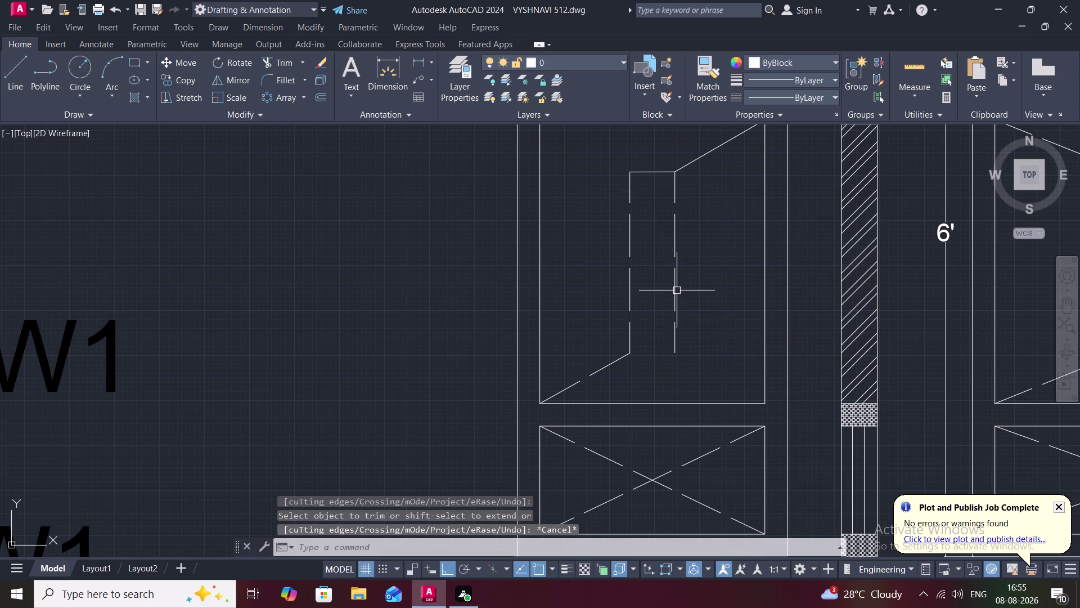
Abandon the Extend command and draw a divider line from the panel's lower right.
text(E)
text(C)
key(BackSpace)
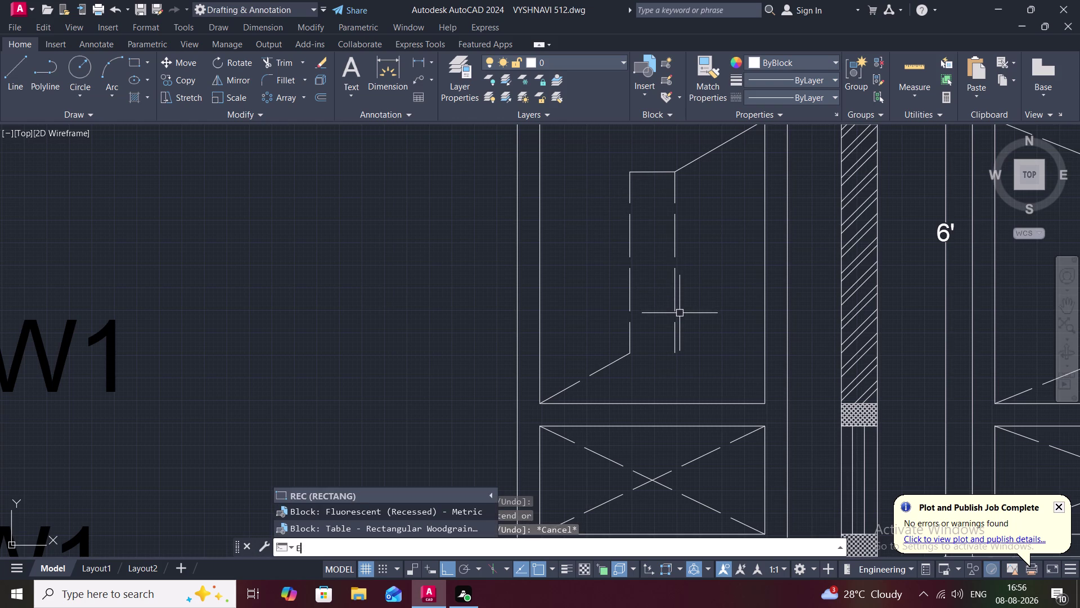
key(x)
key(space)
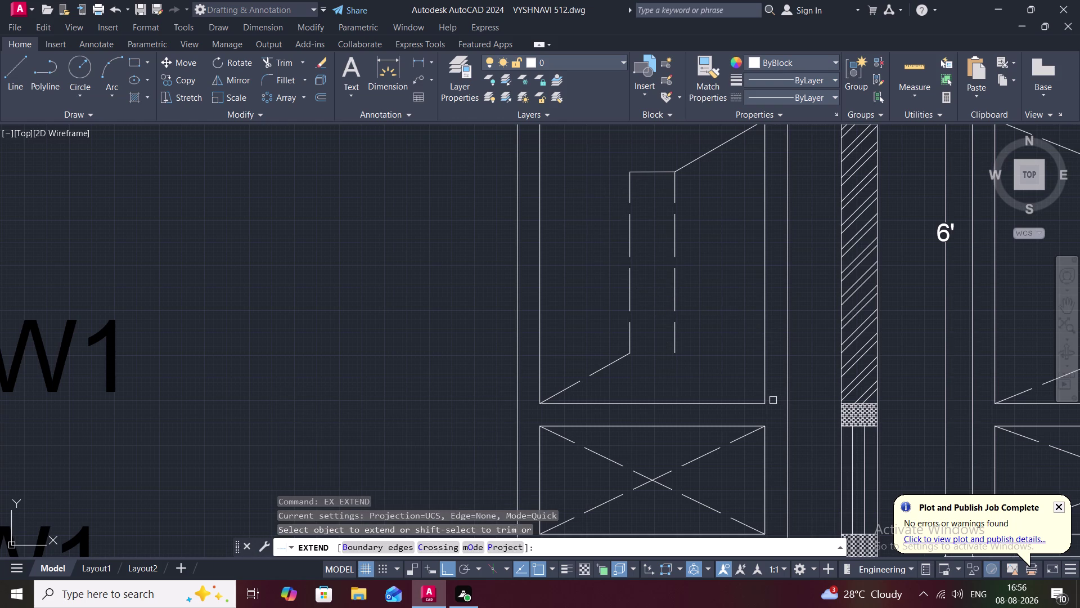
key(Escape)
text(L)
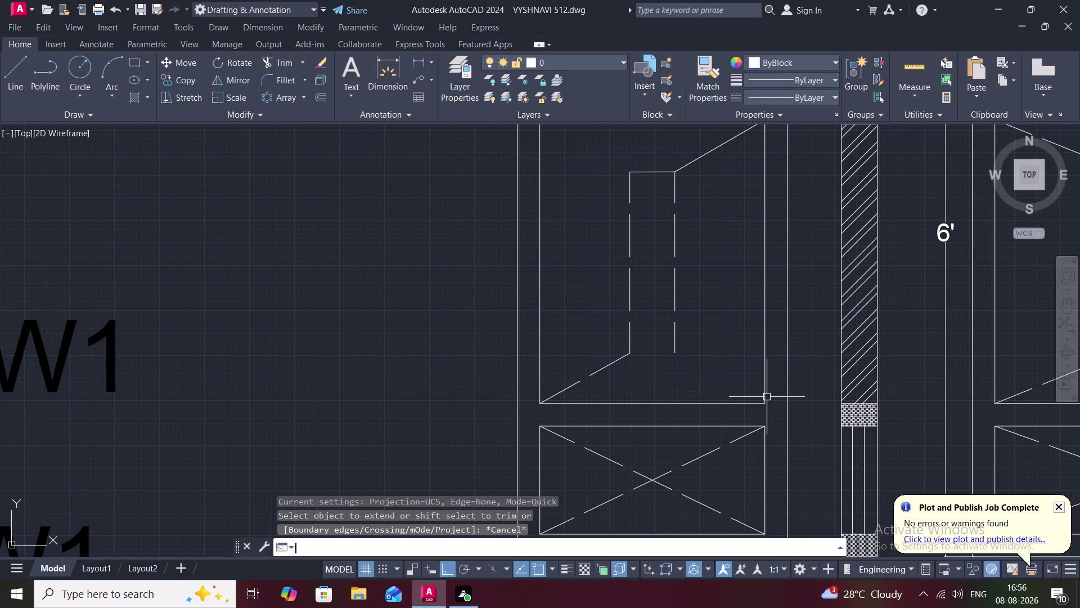
key(space)
click(764, 402)
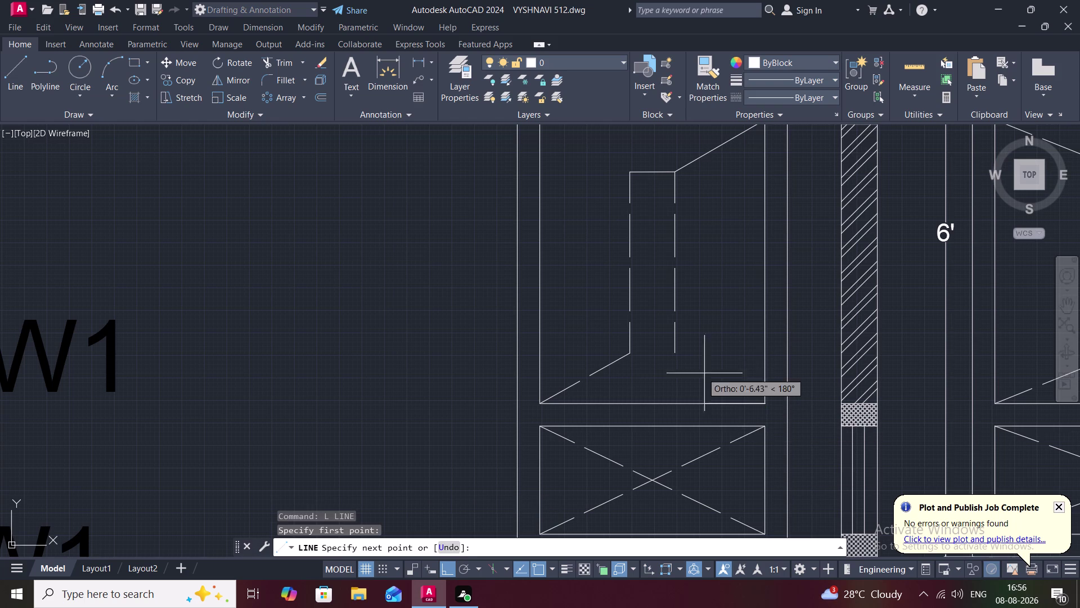
click(675, 356)
key(Escape)
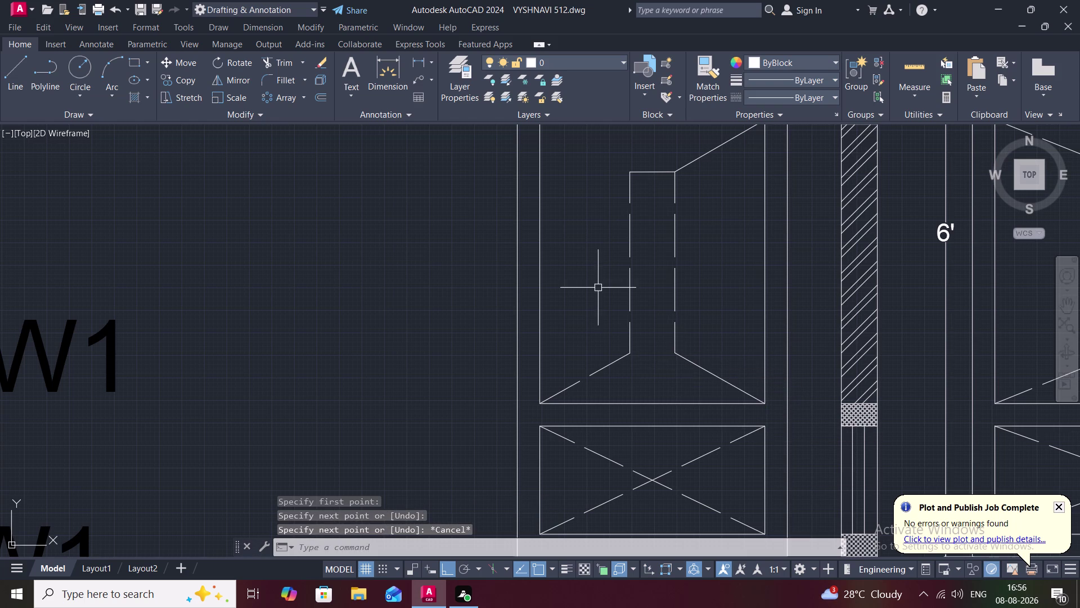
Draw a line across the FIX GLASS panels, then begin a linear dimension on W's central panel.
middle_drag(568, 247, 600, 387)
key(space)
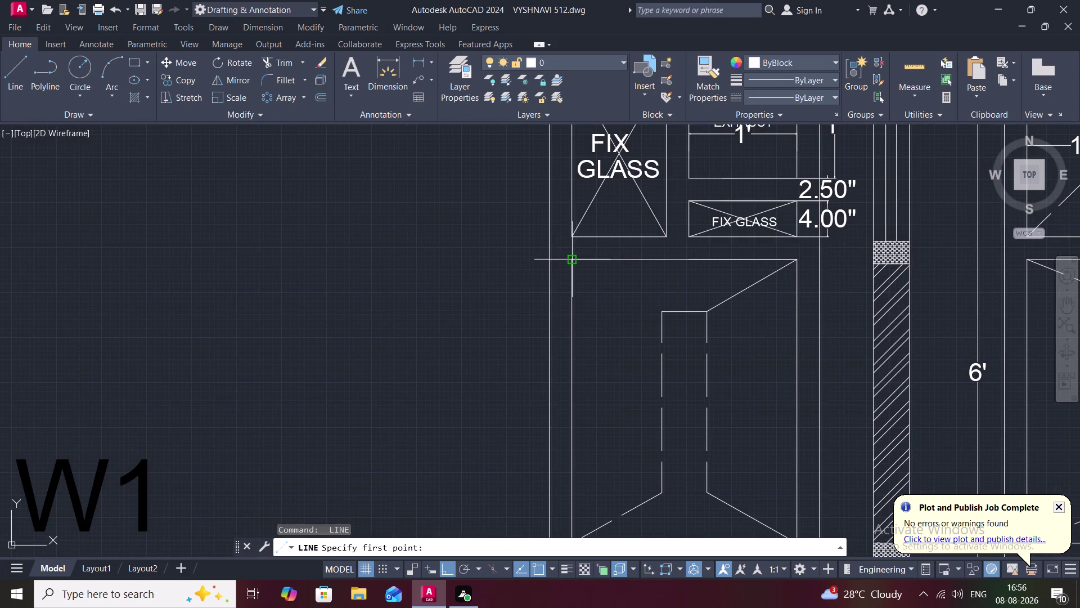
click(574, 259)
click(664, 310)
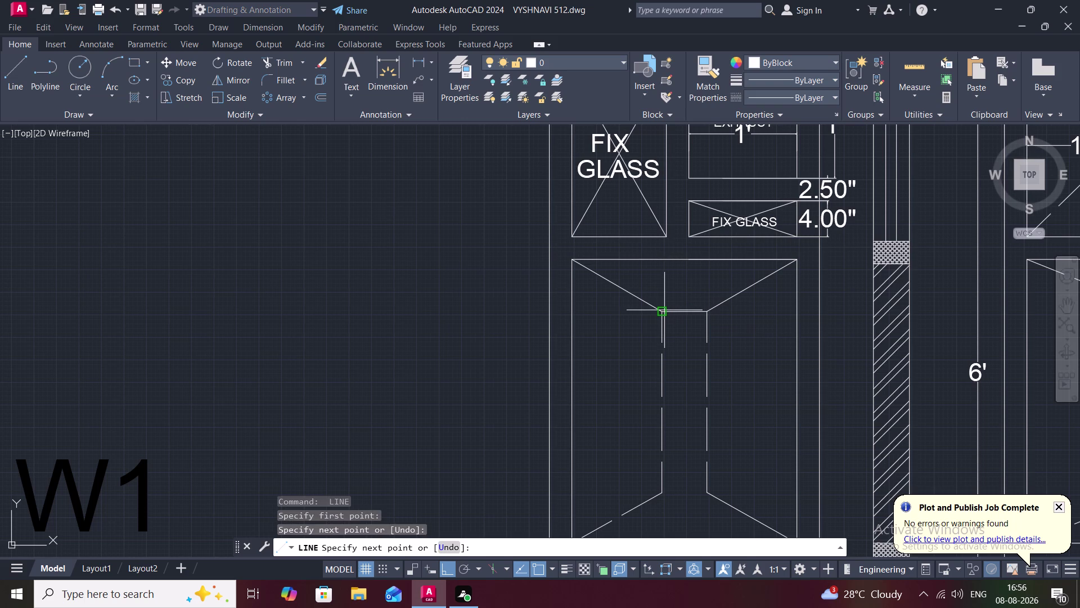
key(Escape)
scroll(down, 3)
middle_drag(623, 335, 625, 298)
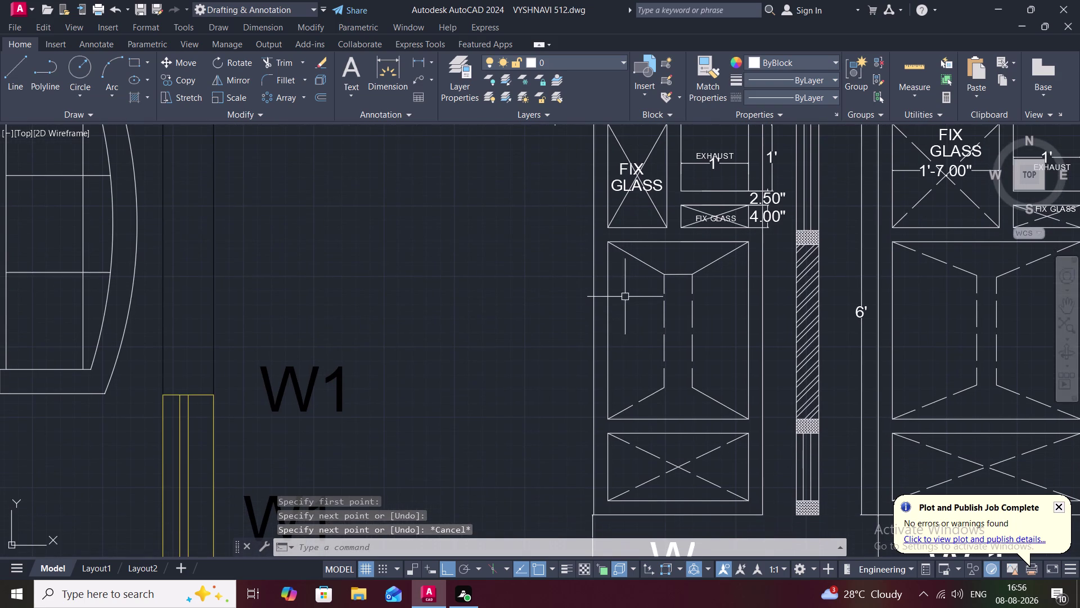
click(417, 56)
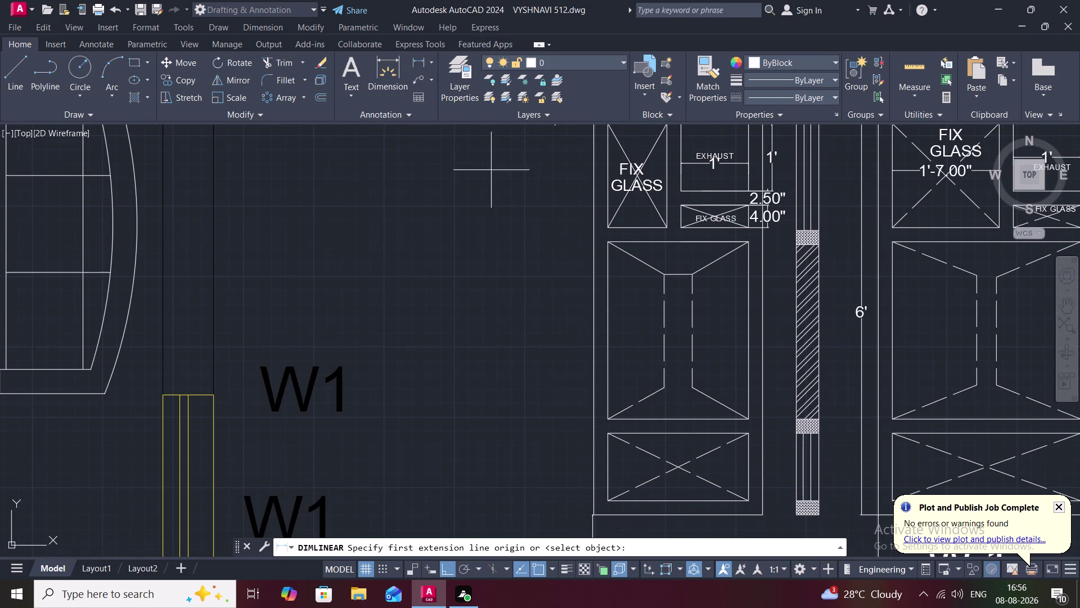
Dimension the W central panel height at 2'-7.50" and the 2.50" frame gap above it.
click(608, 241)
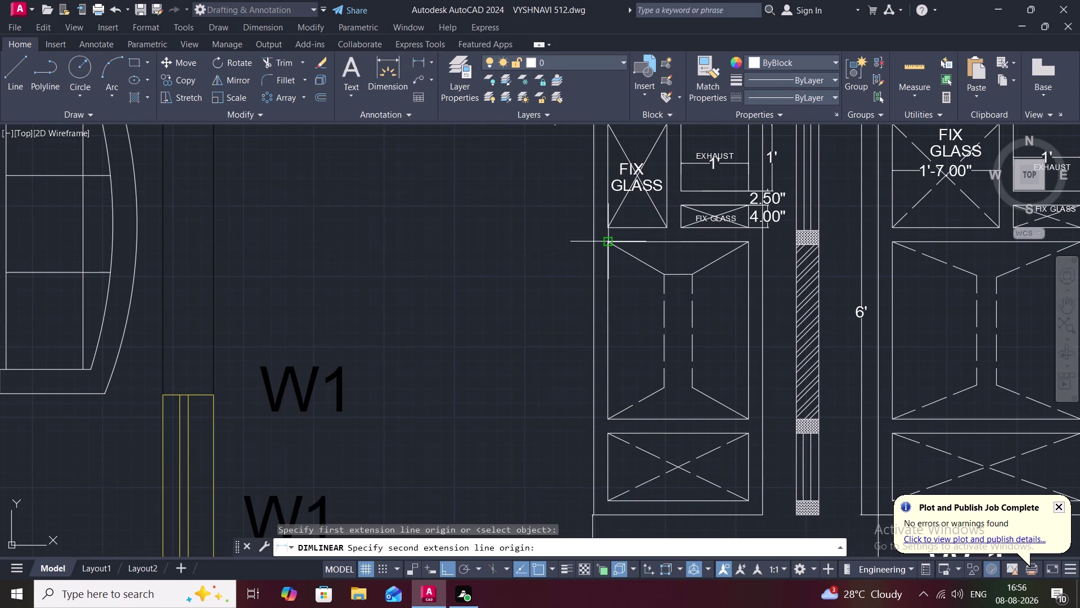
click(607, 415)
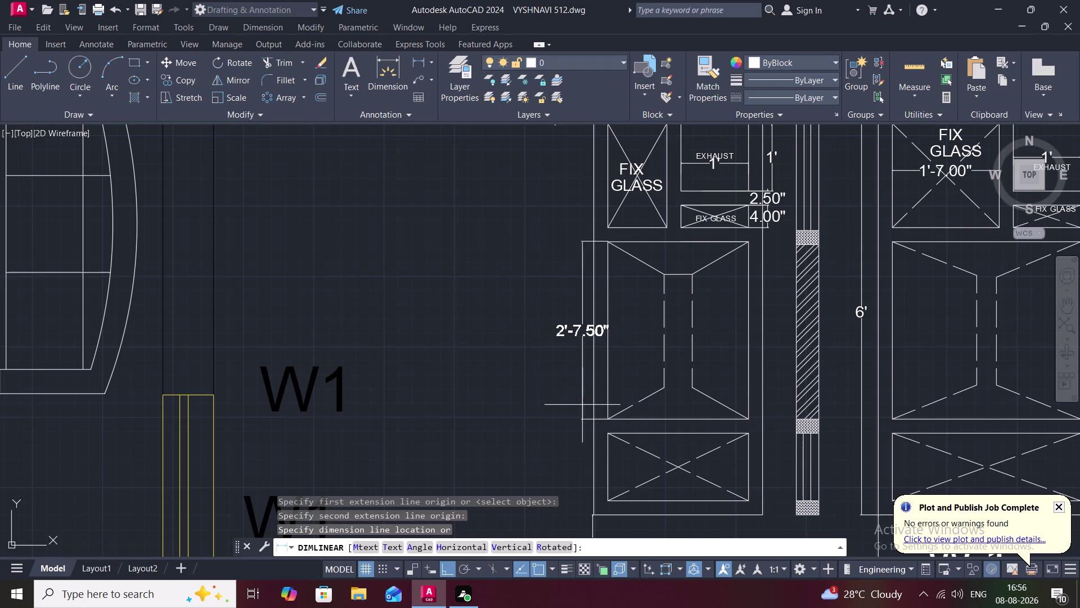
click(571, 394)
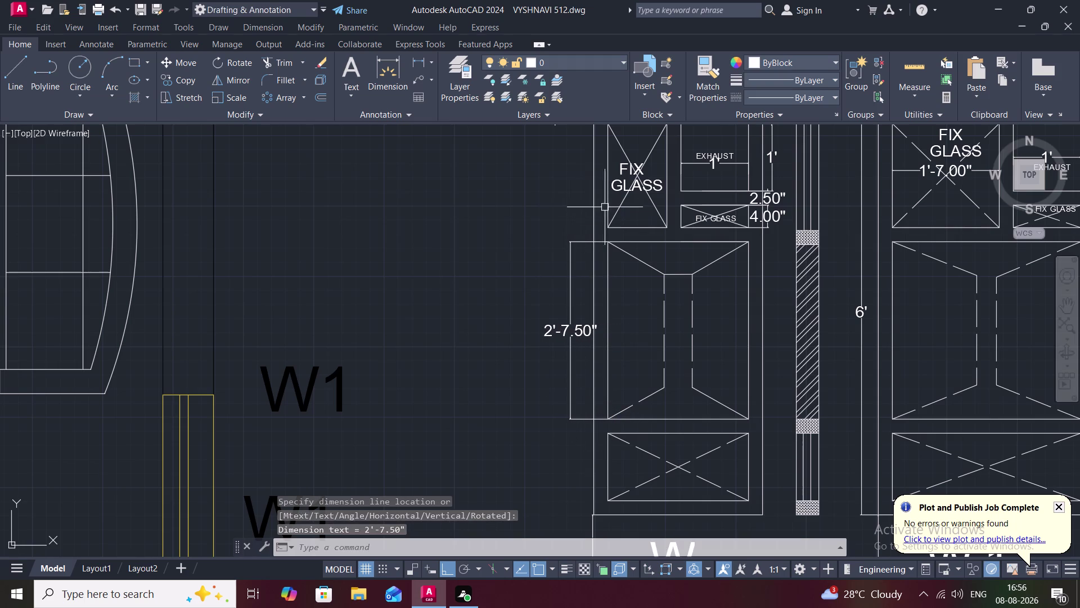
key(space)
click(607, 227)
click(606, 244)
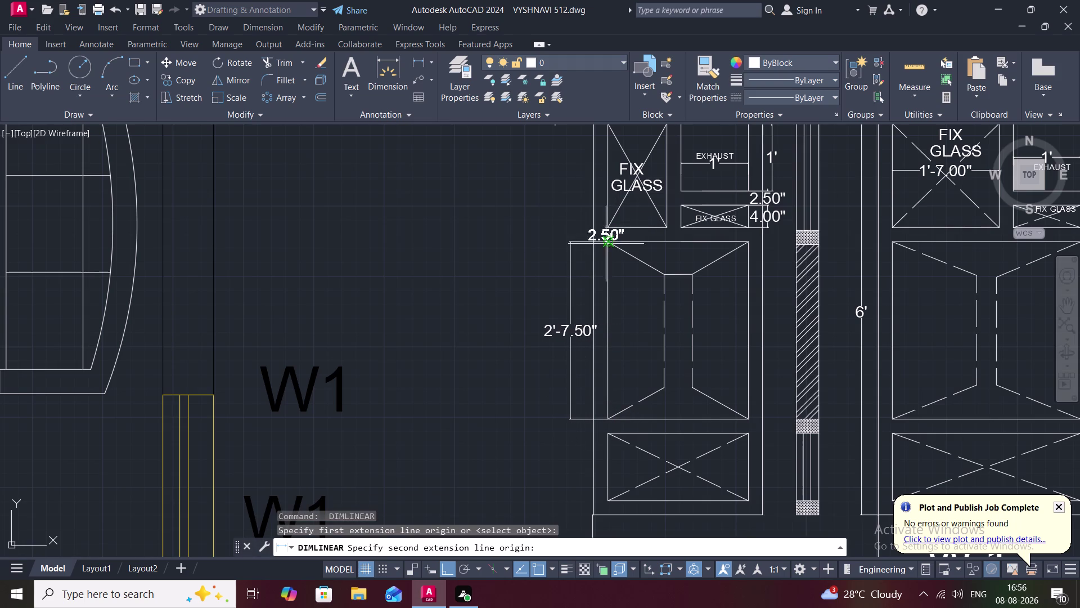
click(569, 246)
scroll(down, 3)
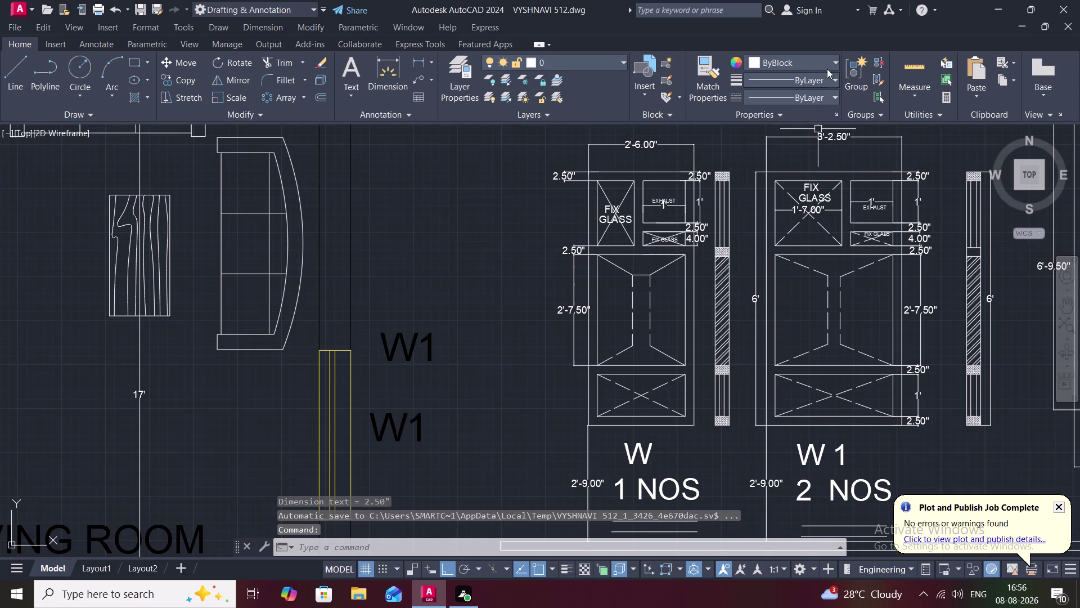
click(712, 74)
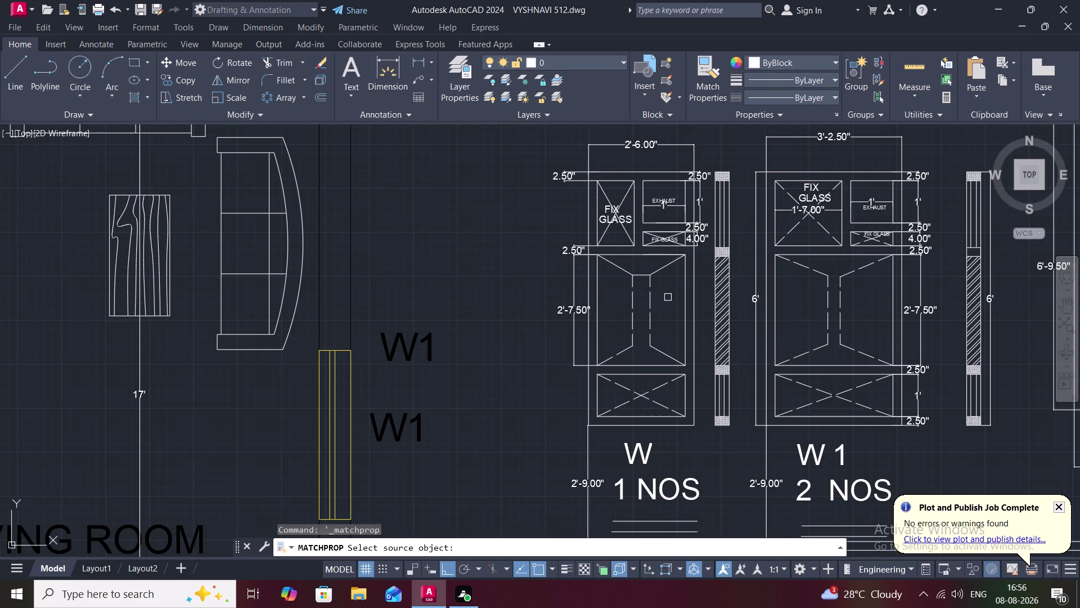
click(649, 304)
click(661, 270)
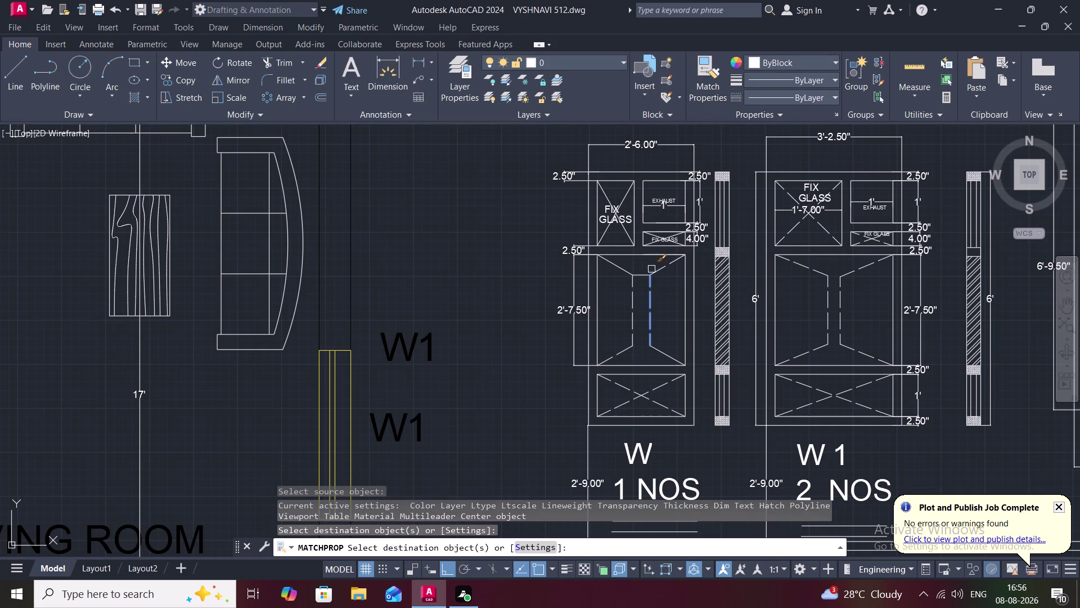
click(625, 270)
click(661, 349)
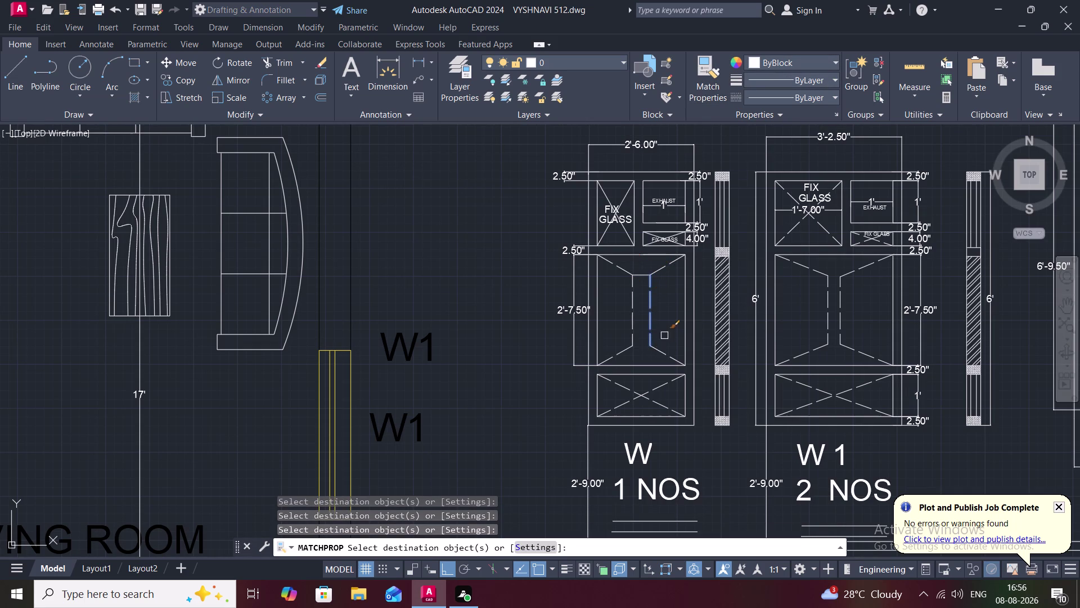
key(Escape)
scroll(up, 3)
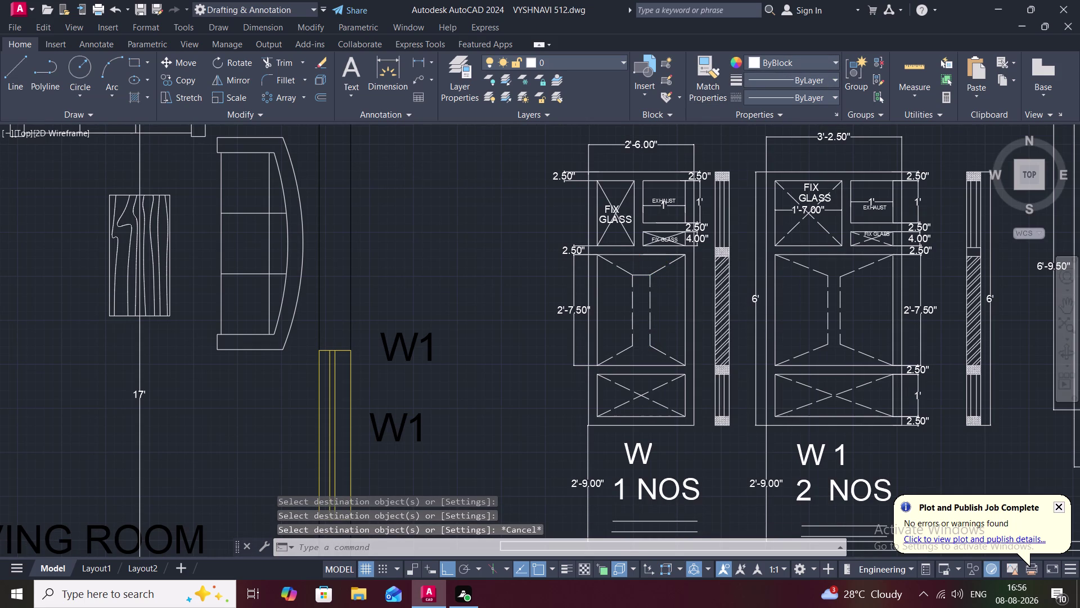
text(TR)
key(space)
click(643, 271)
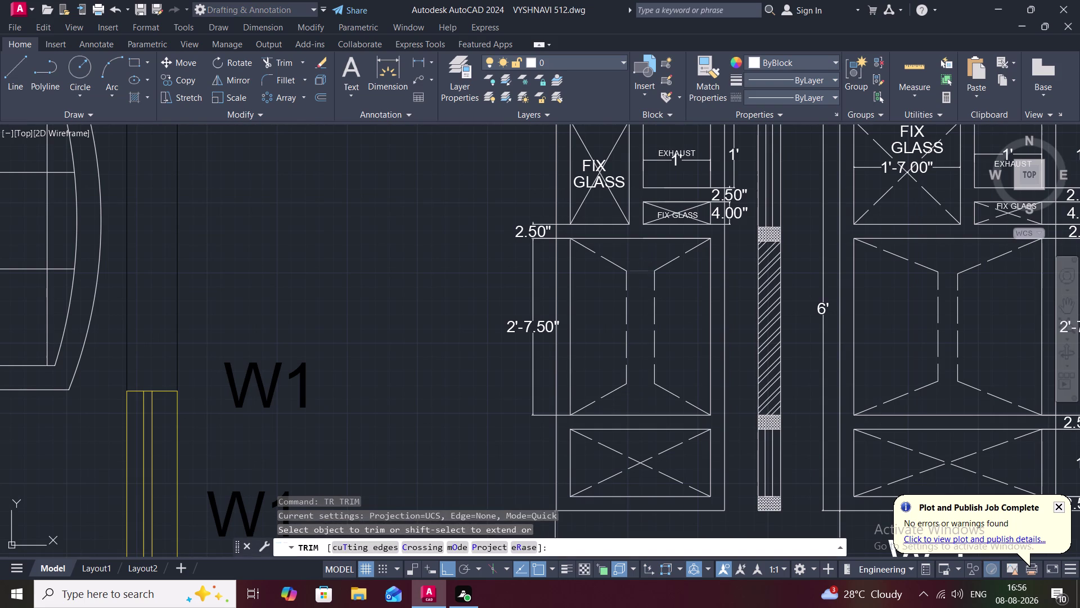
key(Escape)
scroll(down, 3)
middle_drag(629, 321, 617, 243)
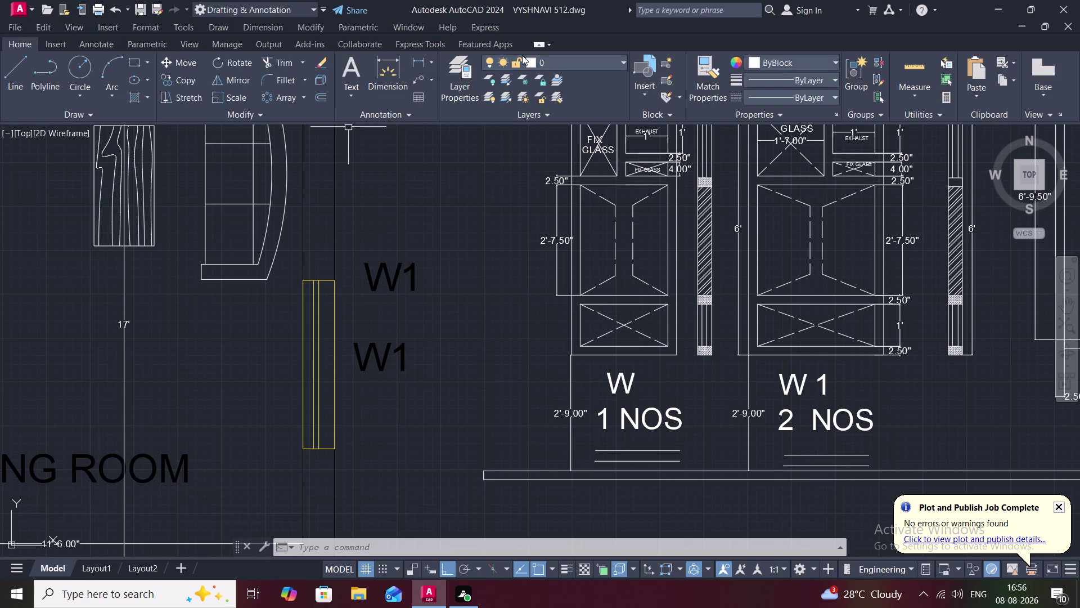
Add a 1' dimension for the lower panel and a 2.50" gap dimension above it.
click(400, 54)
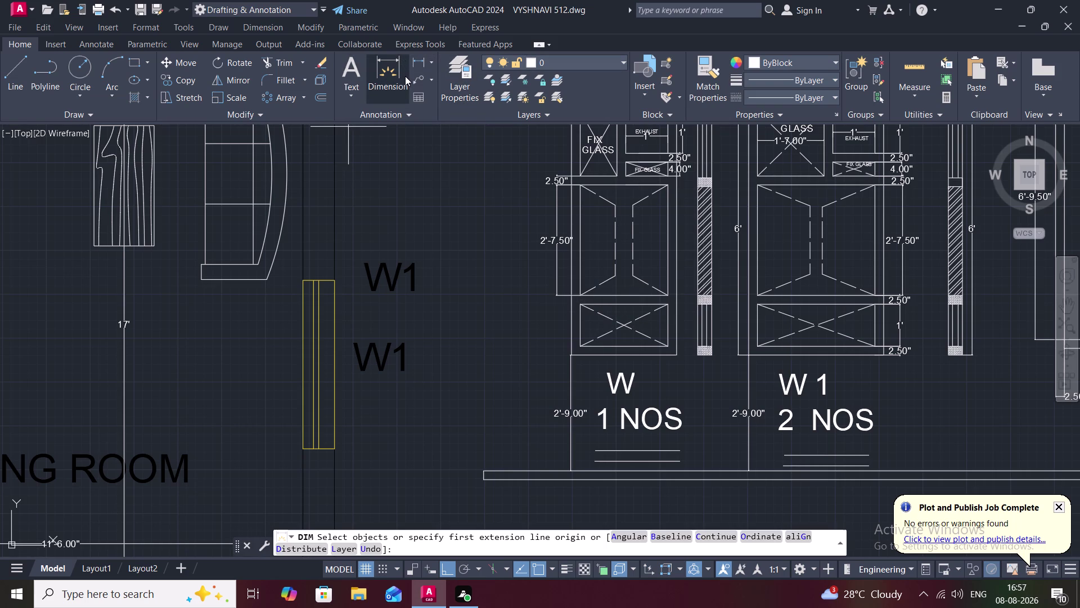
click(583, 304)
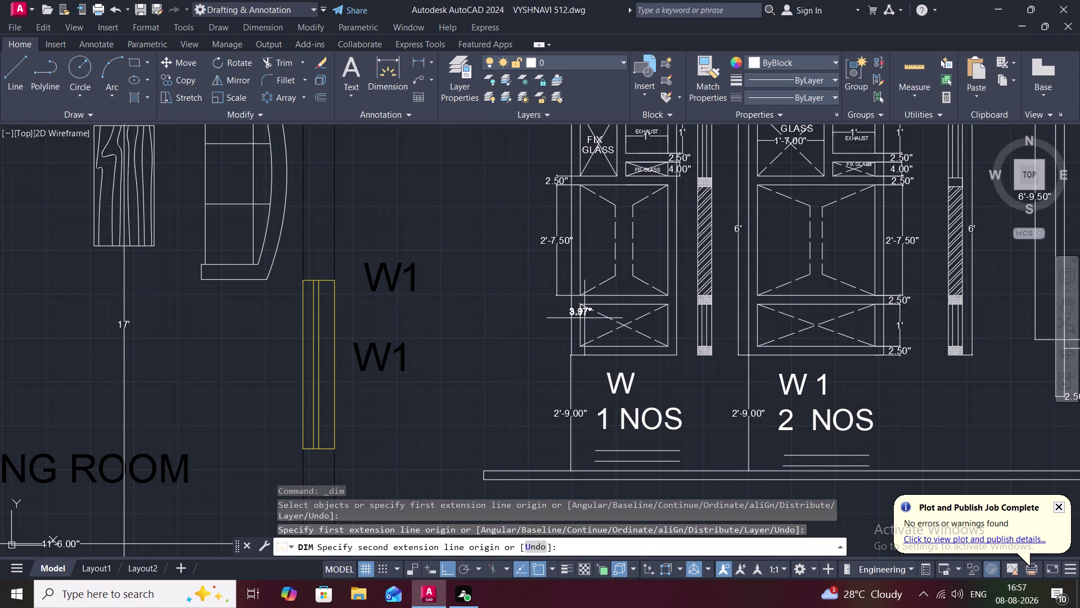
click(579, 344)
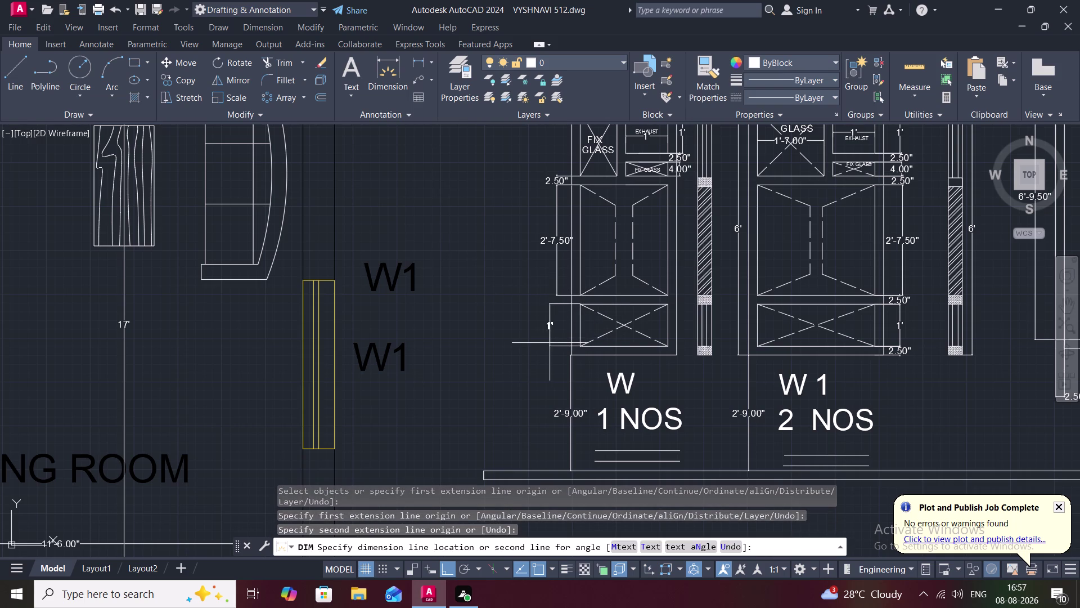
click(550, 342)
click(422, 62)
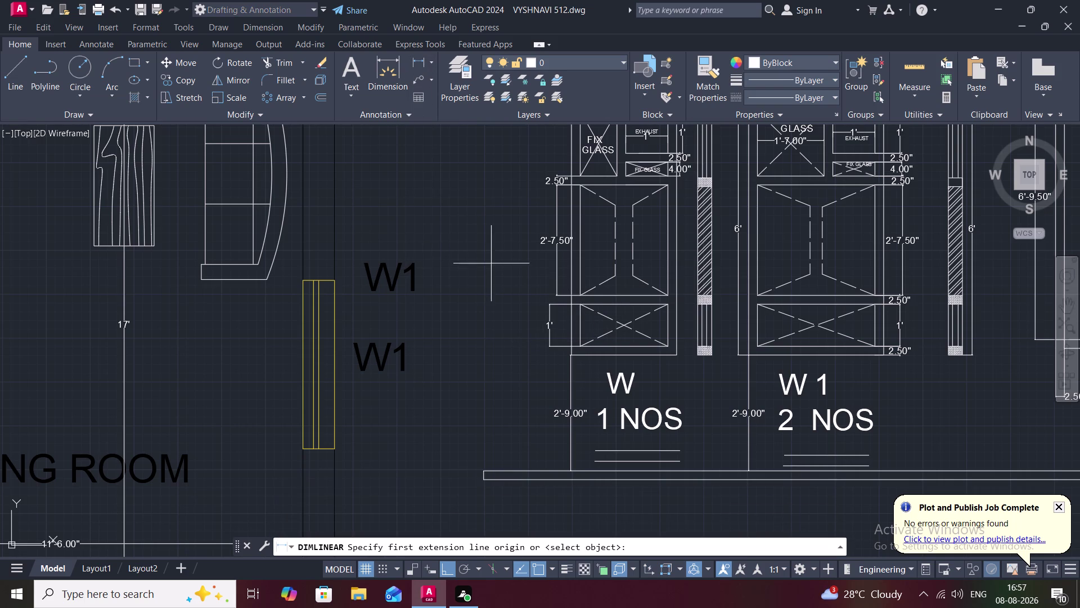
click(569, 293)
click(569, 306)
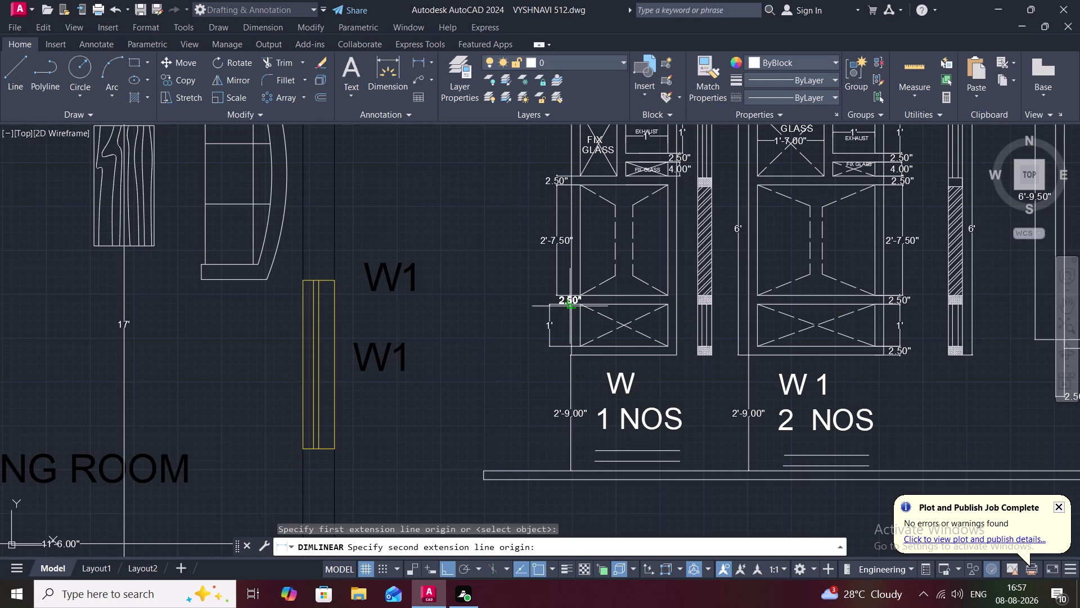
click(553, 311)
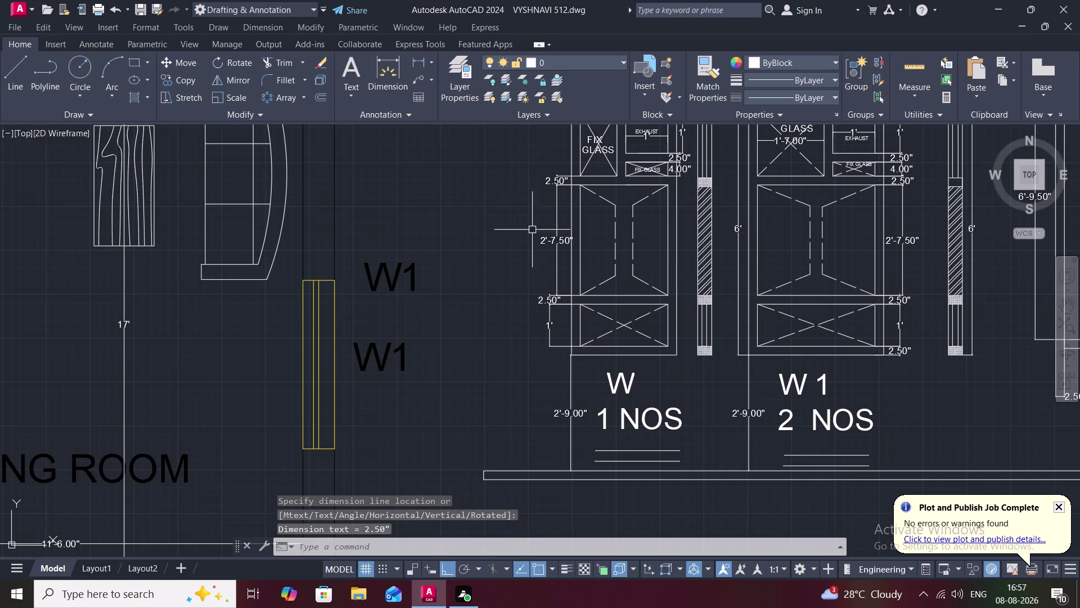
Discard the mismeasured 2.68" dimension and add a 2.50" dimension at the frame bottom.
click(421, 62)
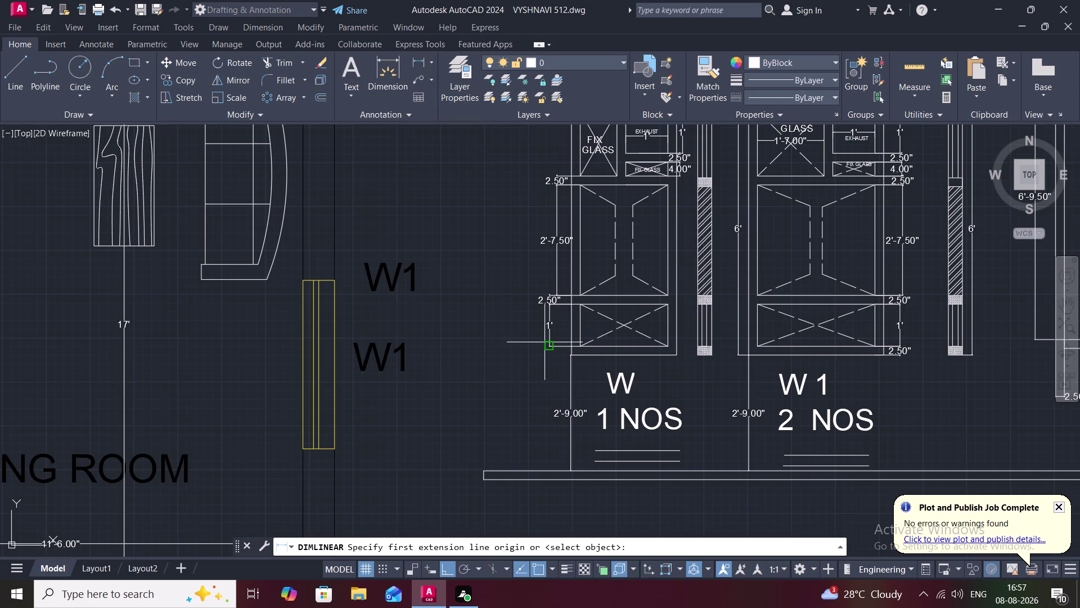
click(572, 348)
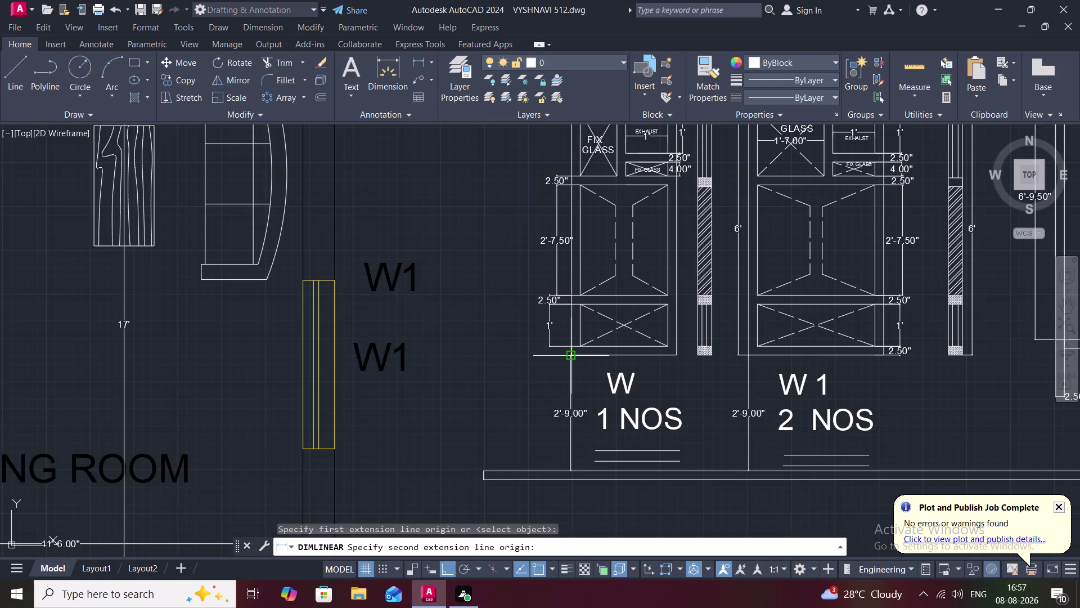
click(573, 355)
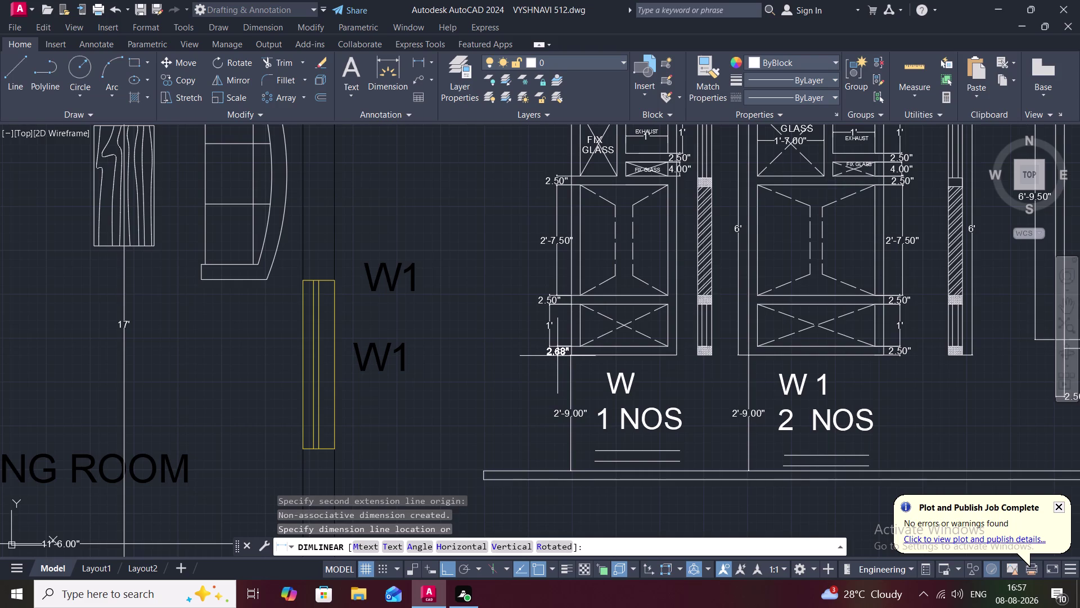
key(Escape)
scroll(up, 3)
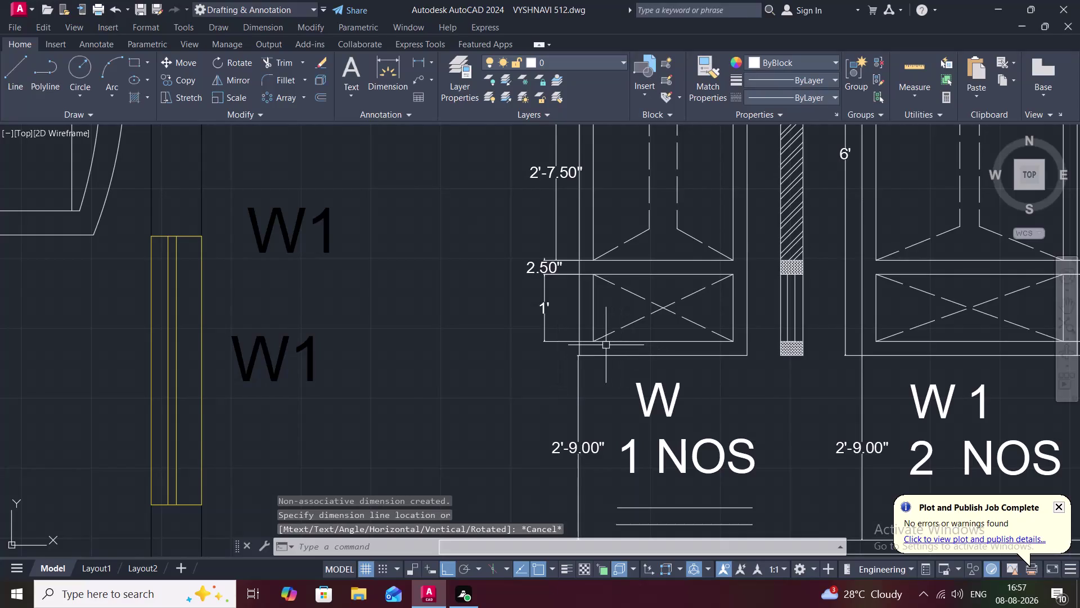
click(421, 61)
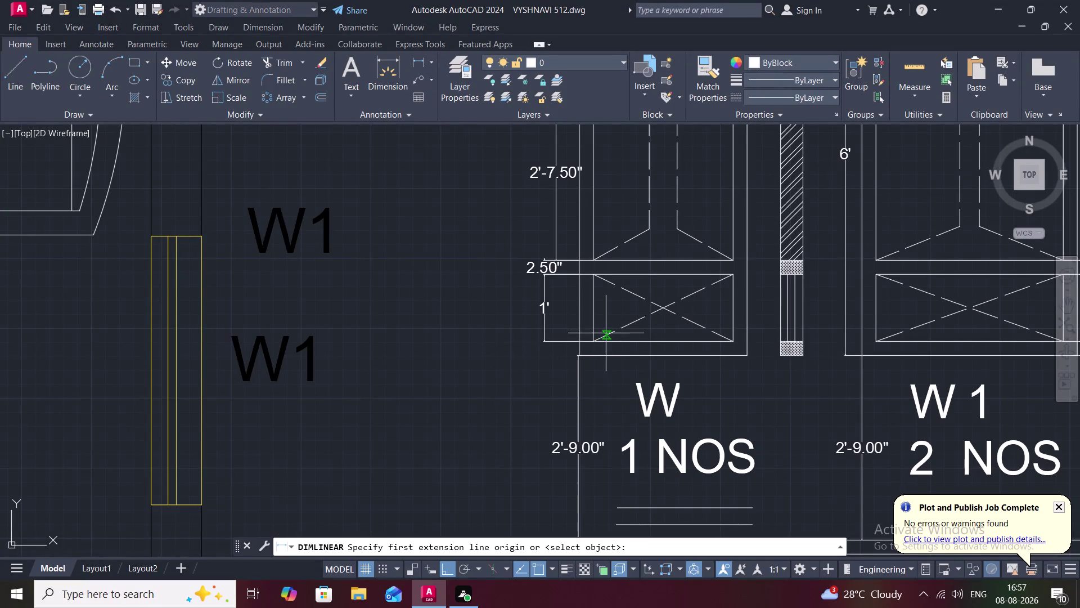
scroll(up, 3)
click(621, 341)
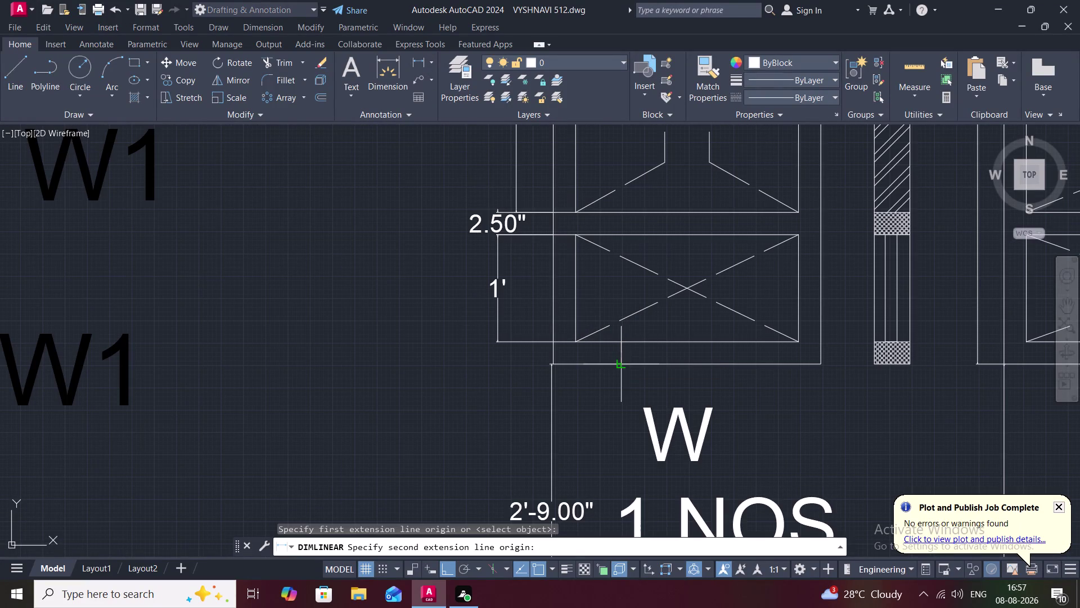
click(624, 362)
click(512, 378)
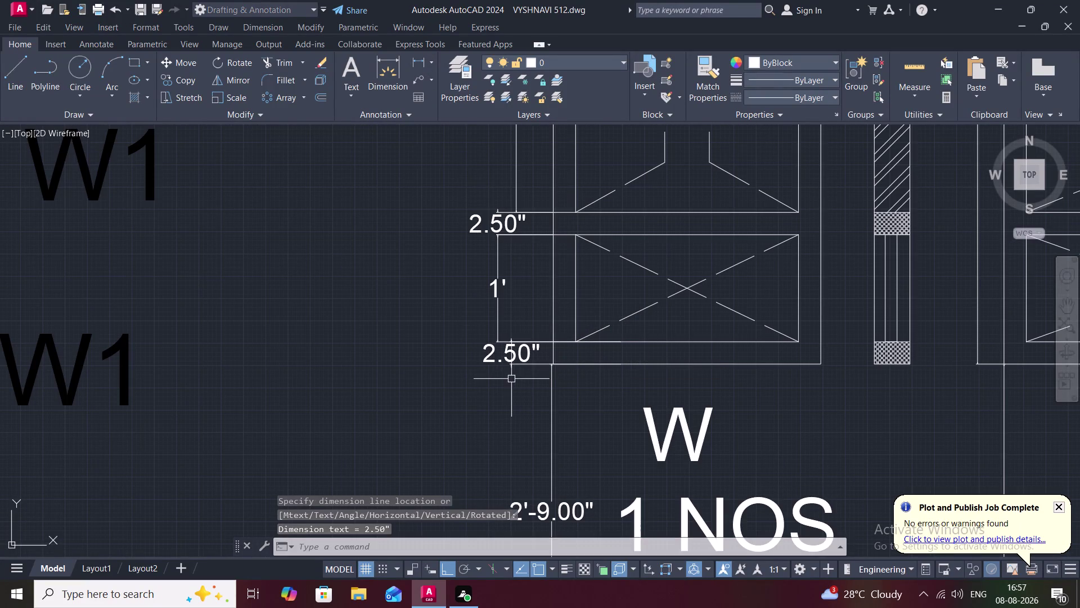
scroll(down, 3)
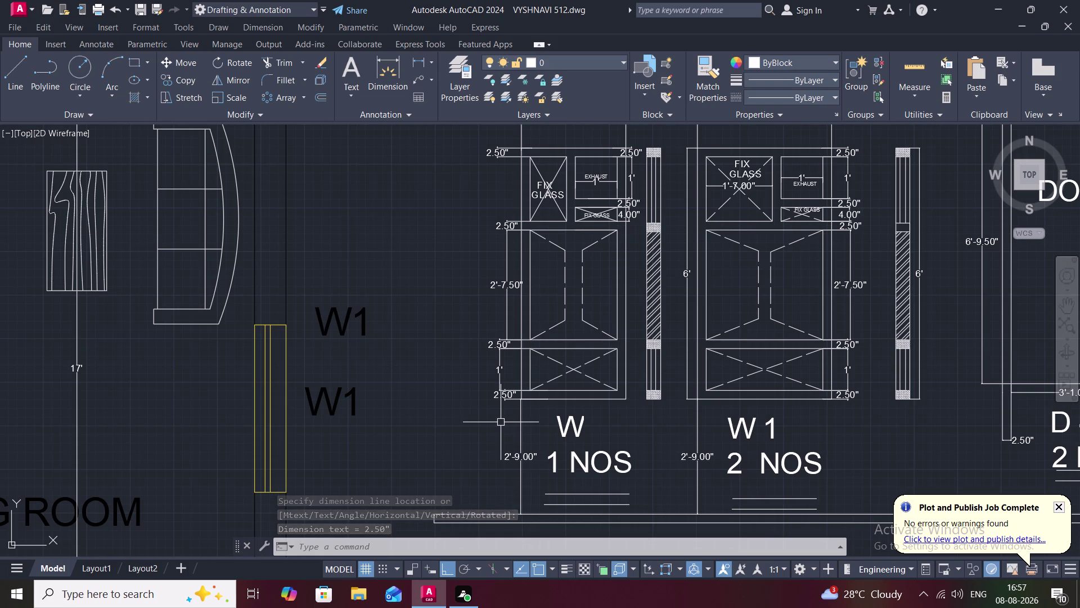
scroll(down, 3)
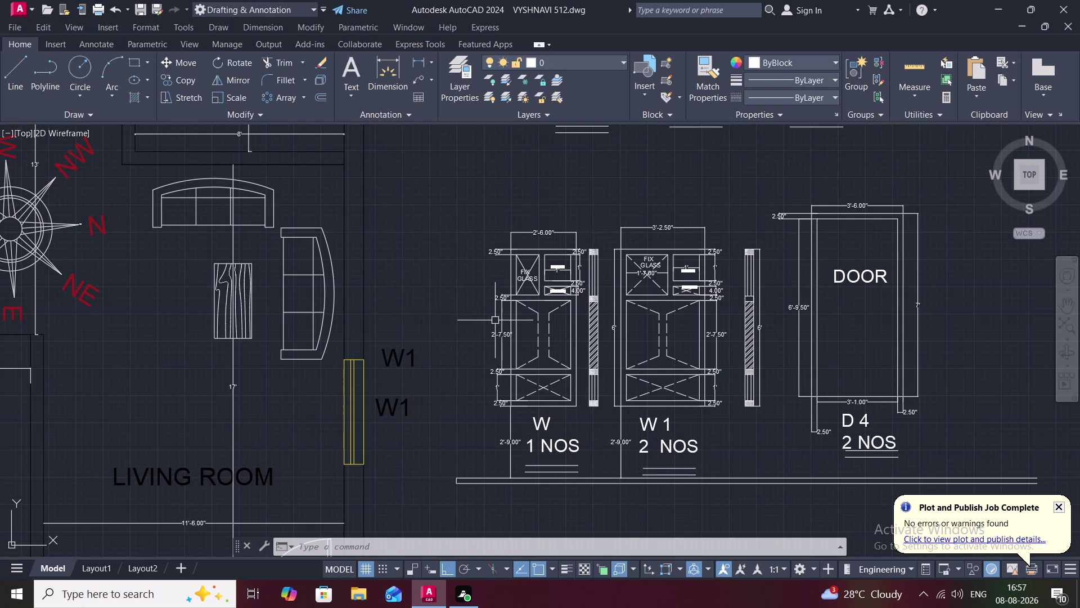
Copy the GLASS label from the door elevations into the W window elevation.
middle_drag(538, 404, 532, 319)
scroll(down, 3)
scroll(down, 3)
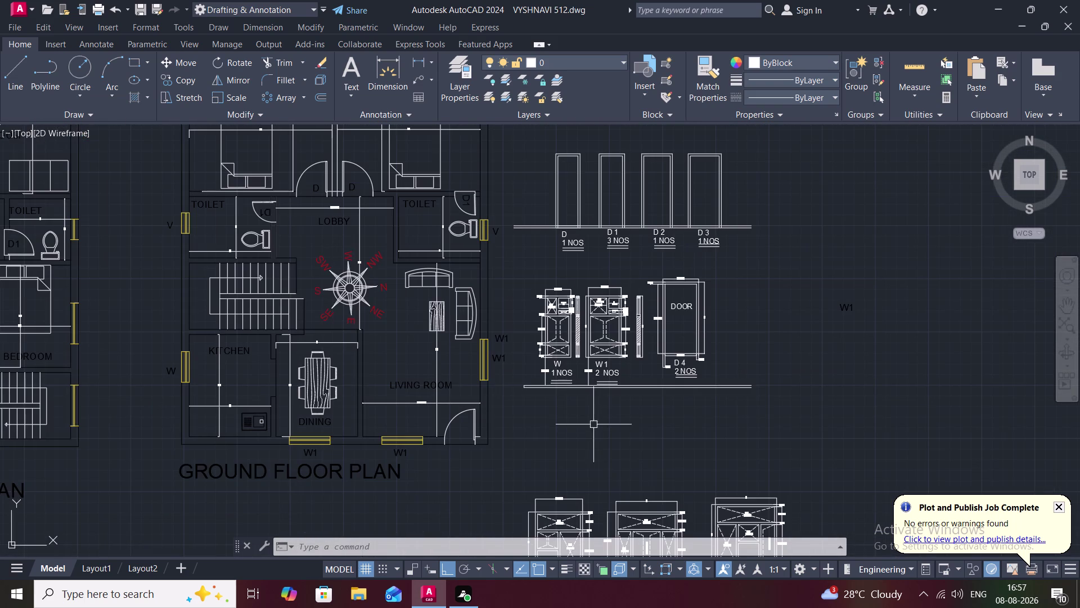
middle_drag(584, 491, 574, 395)
scroll(up, 3)
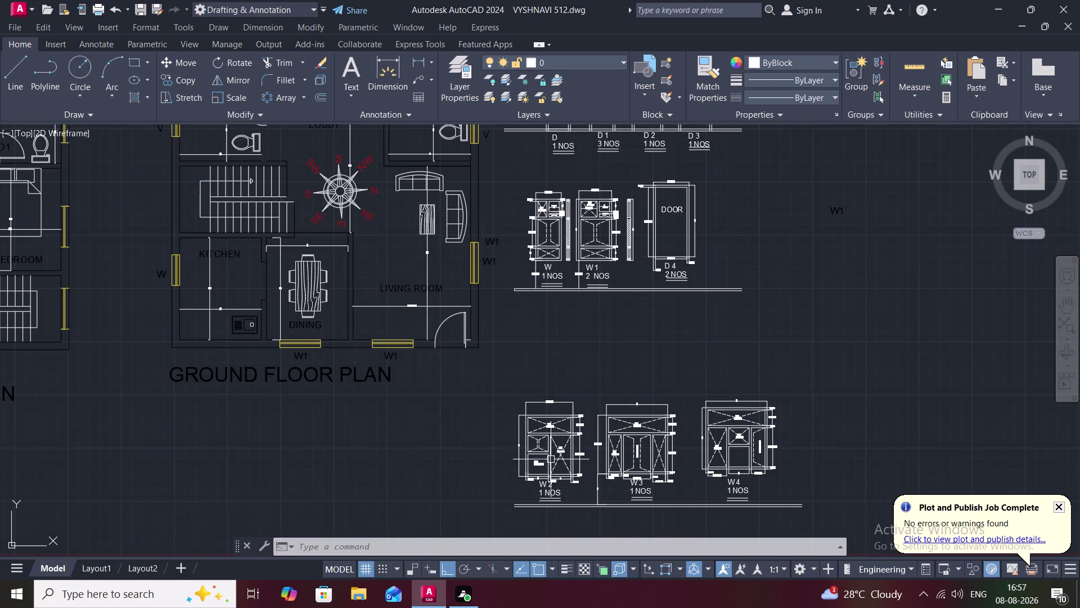
scroll(up, 3)
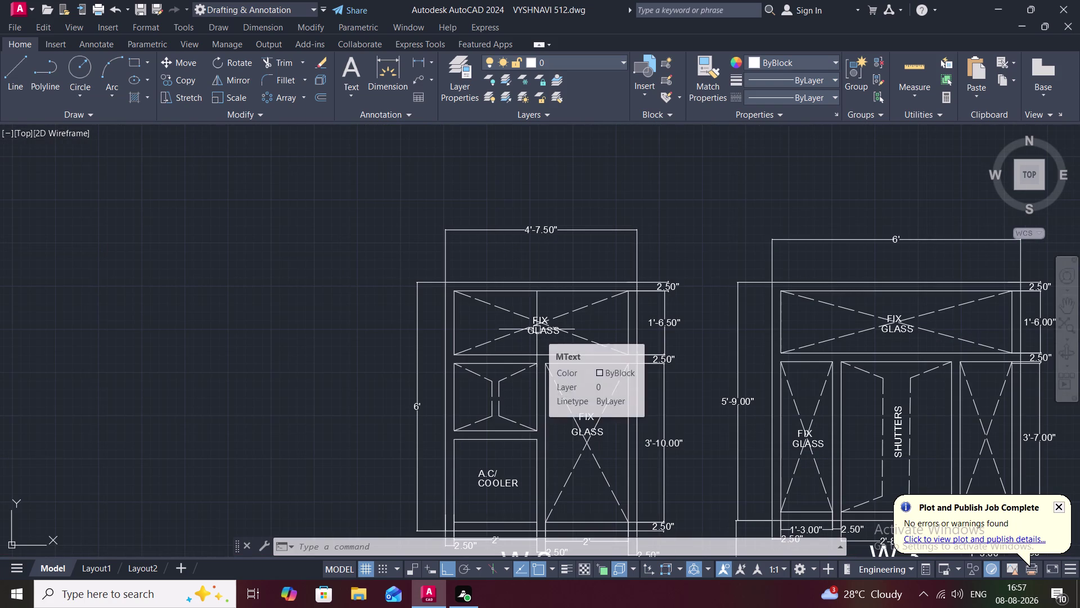
key(c)
text(O)
key(space)
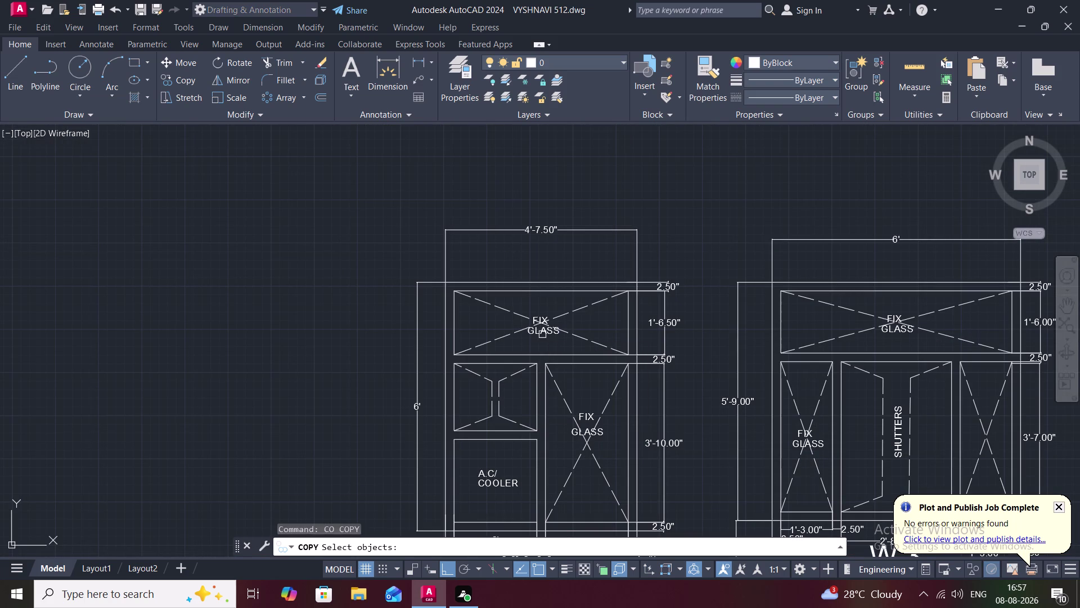
click(543, 334)
right_click(542, 334)
click(542, 335)
middle_drag(516, 233, 521, 576)
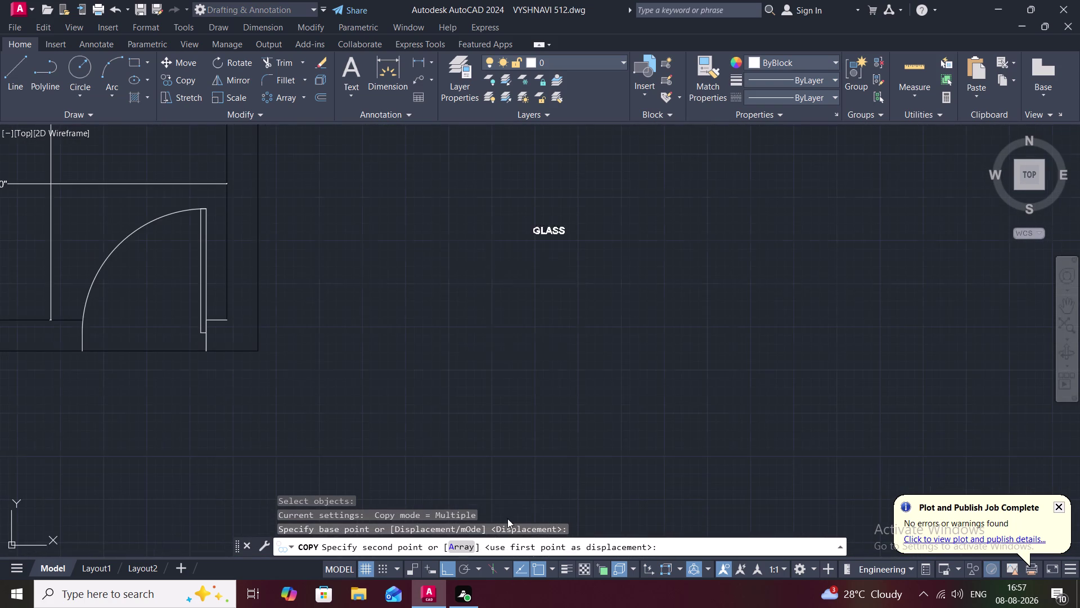
scroll(down, 3)
scroll(up, 3)
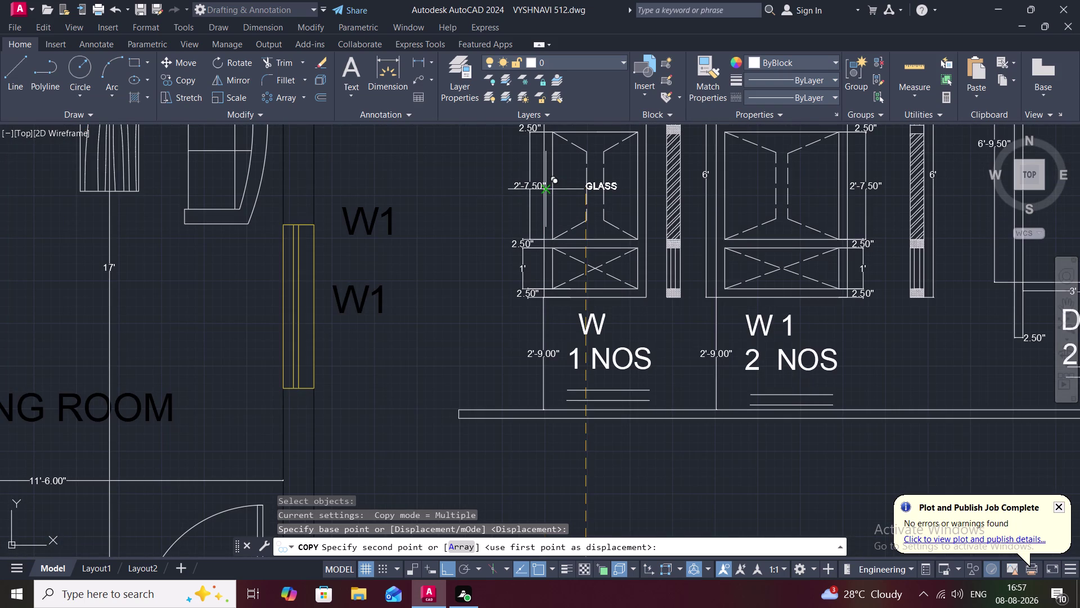
click(547, 190)
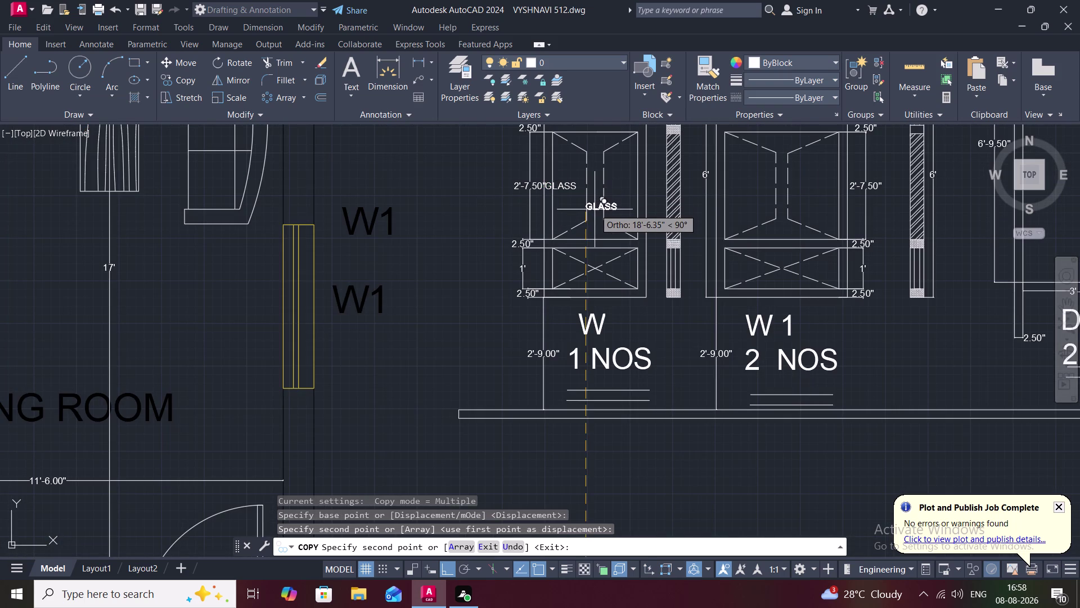
Move the copied GLASS label into the W upper panel.
key(Escape)
key(c)
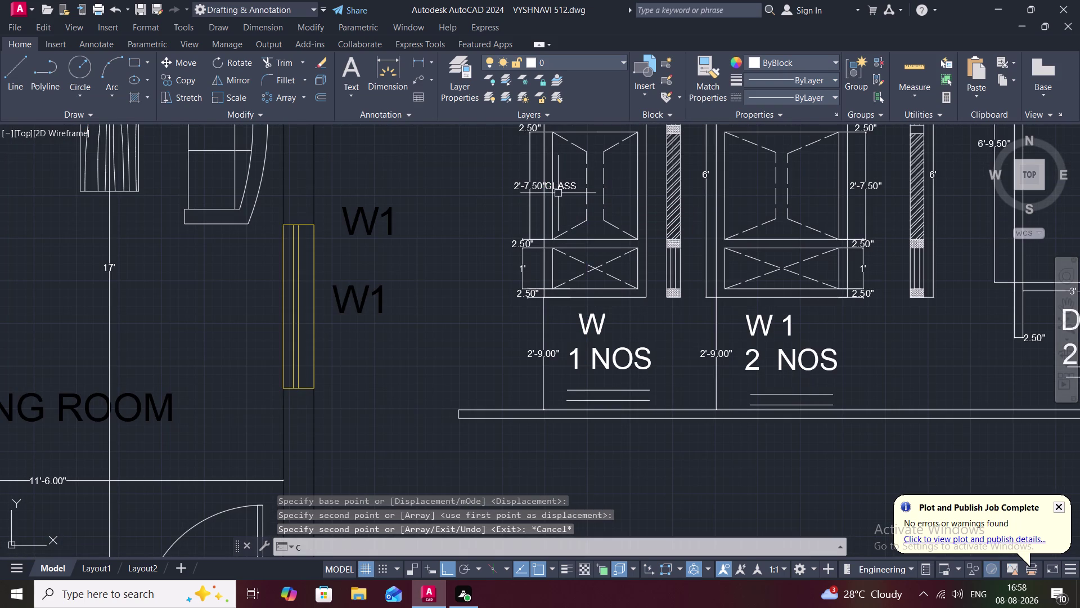
key(o)
key(space)
key(Escape)
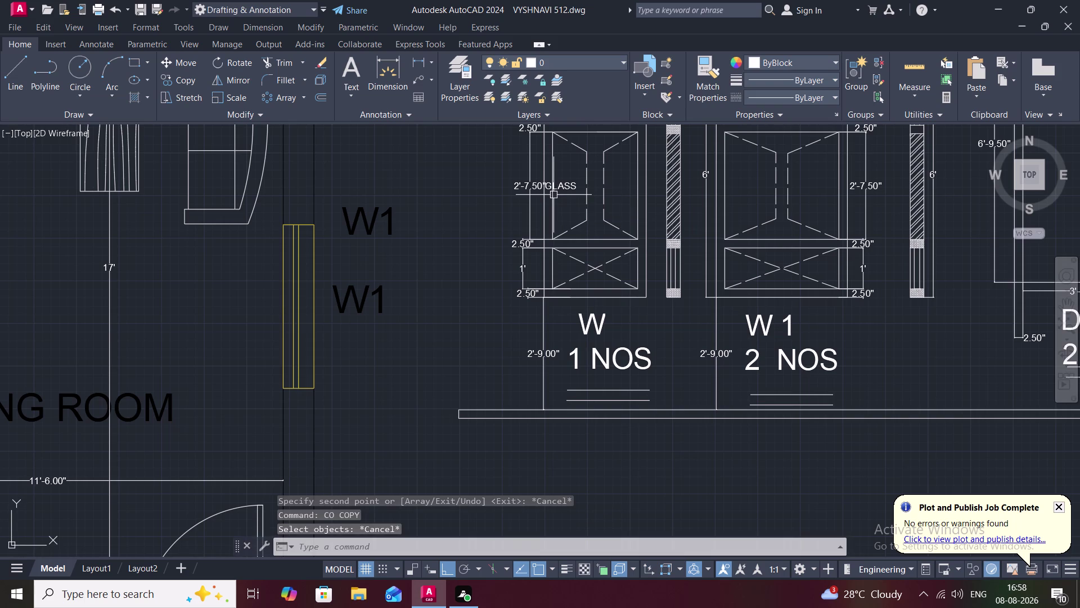
text(M)
key(space)
click(552, 186)
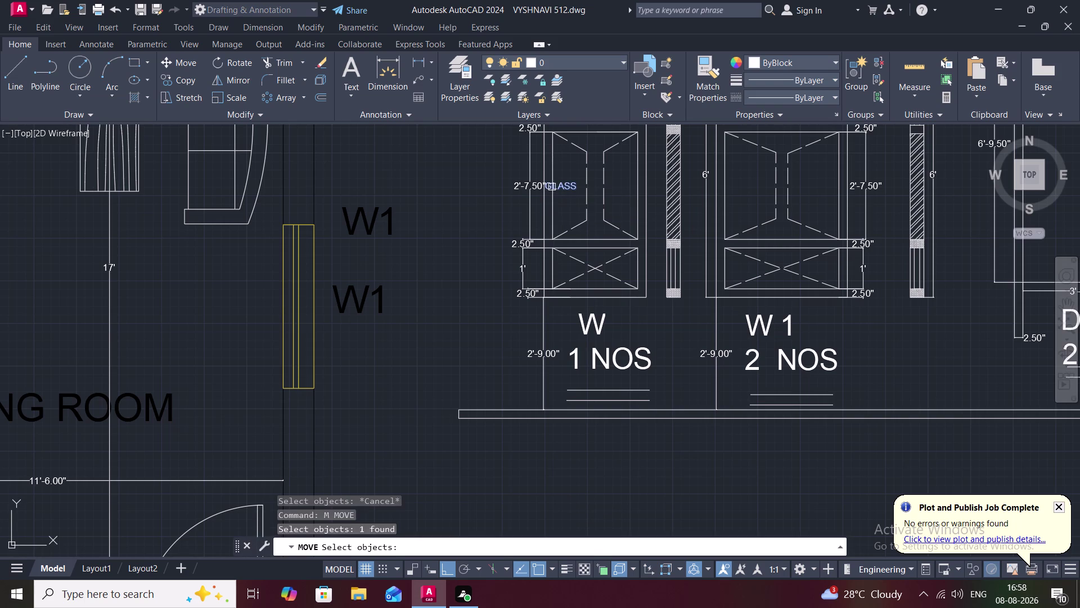
right_click(552, 187)
click(552, 187)
click(590, 192)
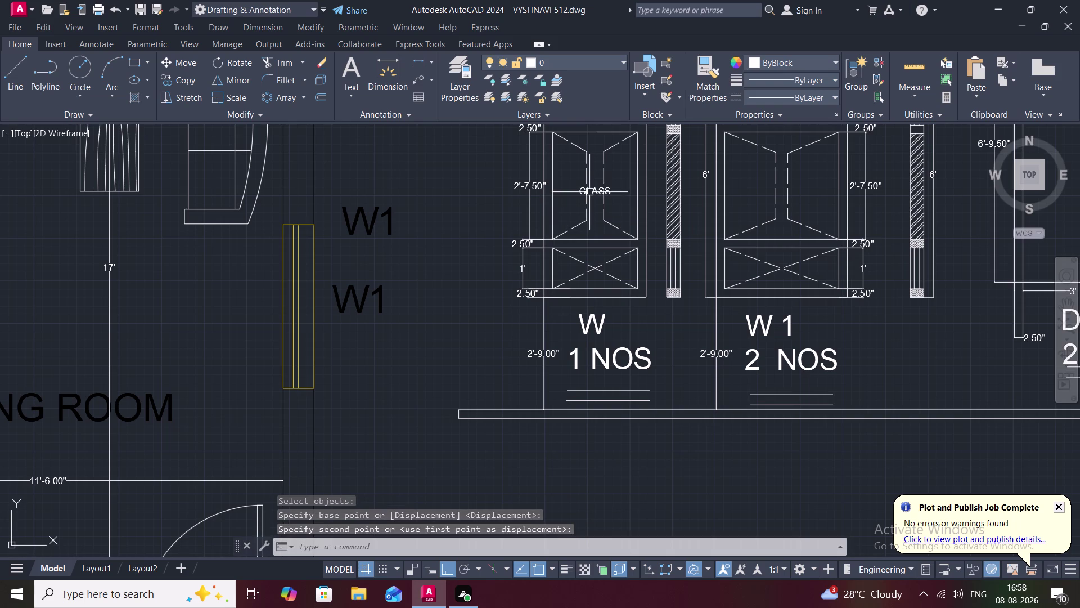
Edit the GLASS label to read SHUTTERS LOUVERS on two lines.
key(Escape)
double_click(602, 195)
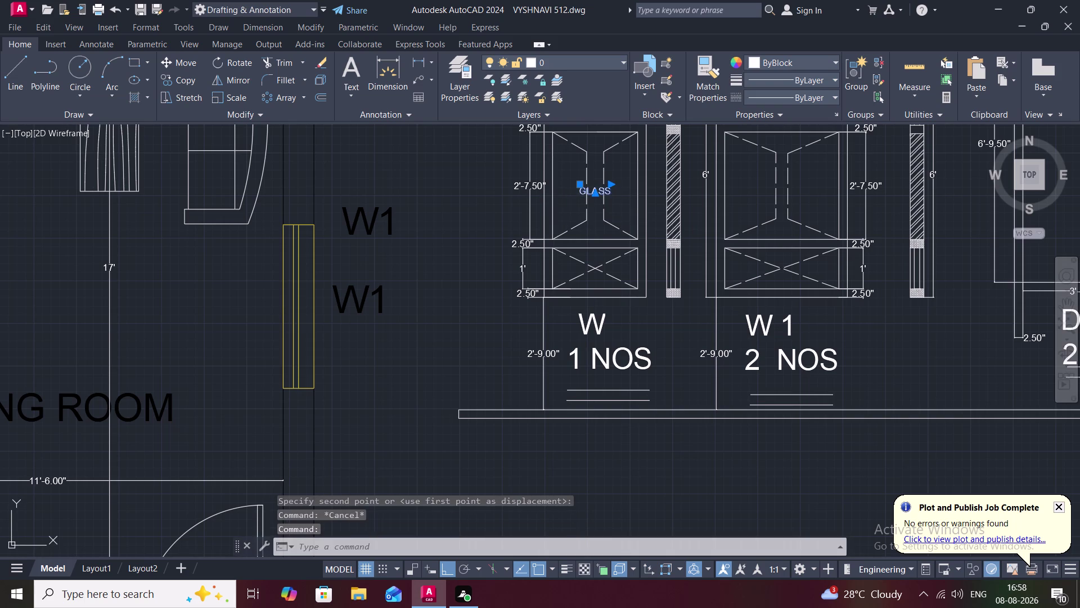
click(870, 236)
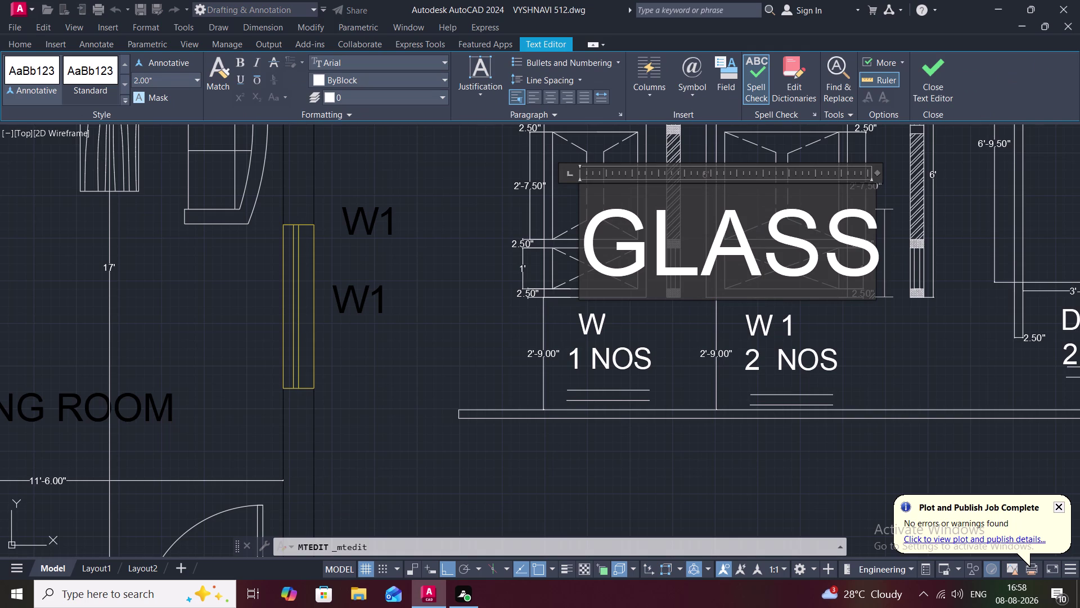
key(BackSpace)
key(BackSpace)
key(BackSpace)
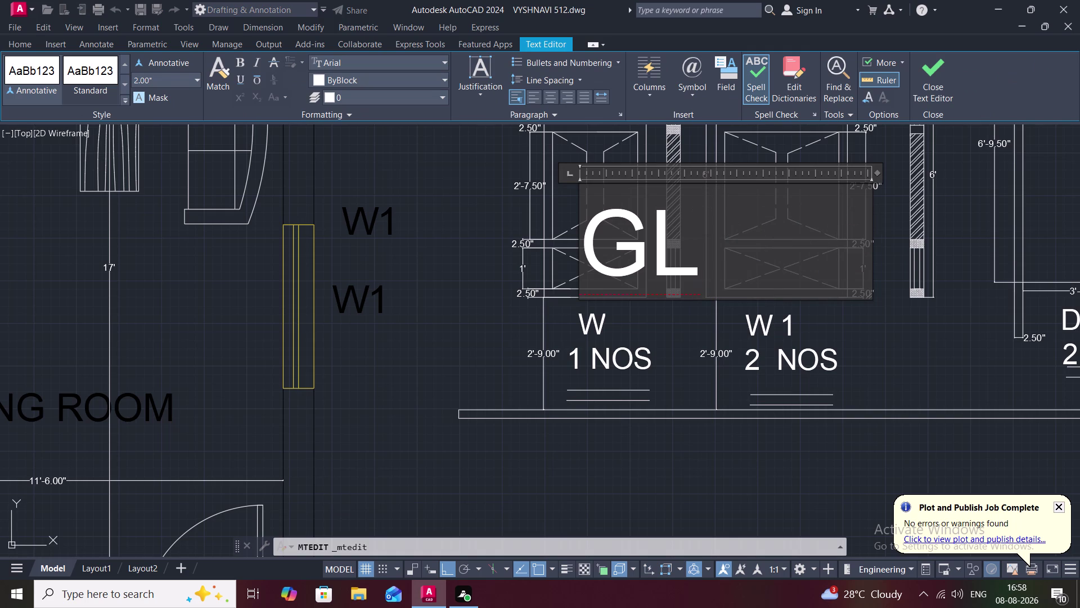
key(BackSpace)
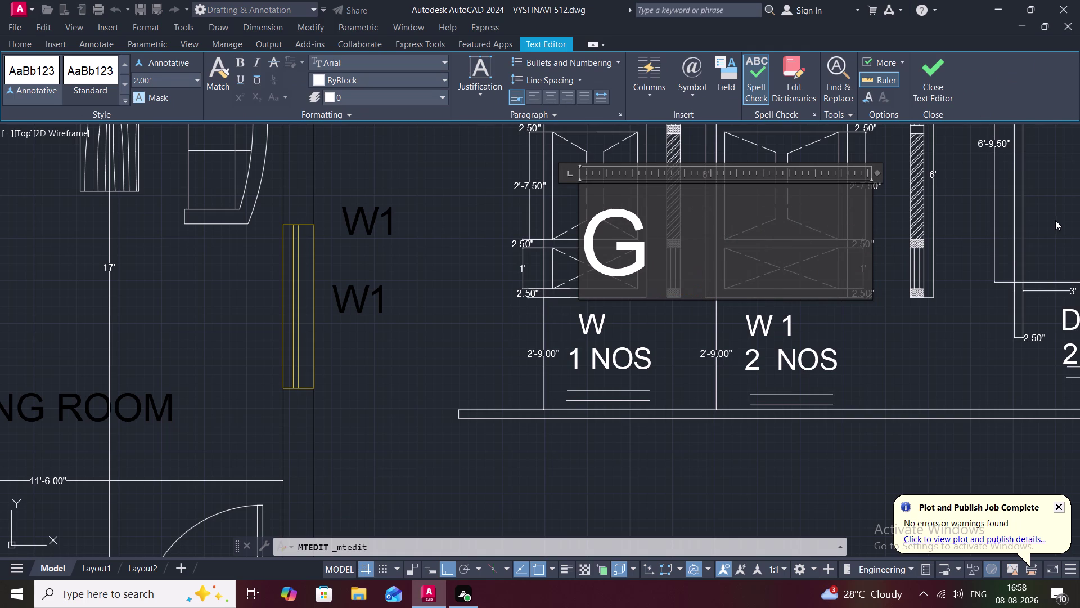
key(BackSpace)
text(SH)
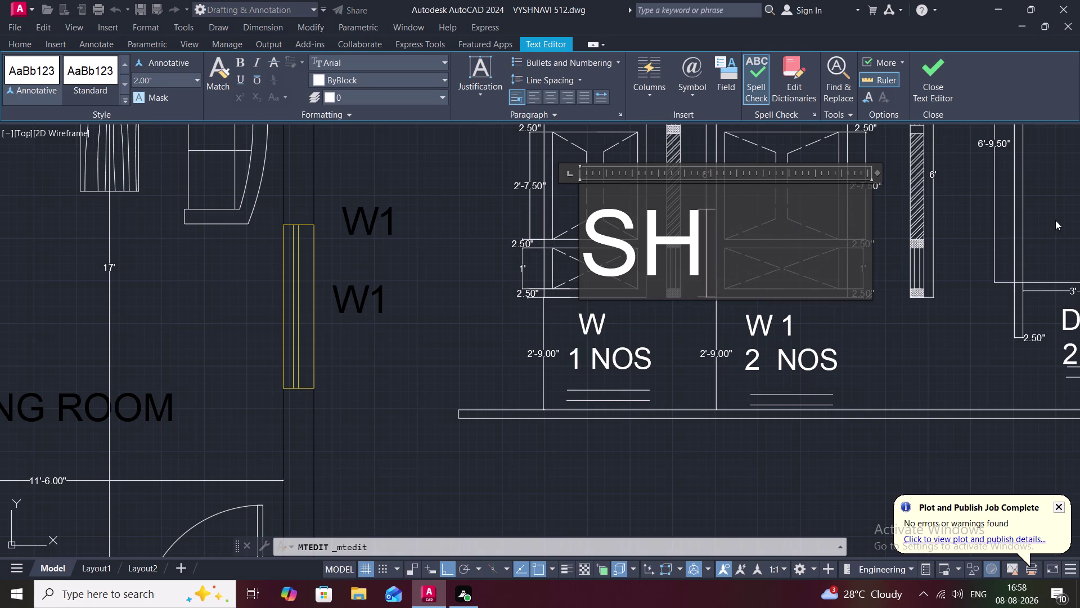
text(UTTERS)
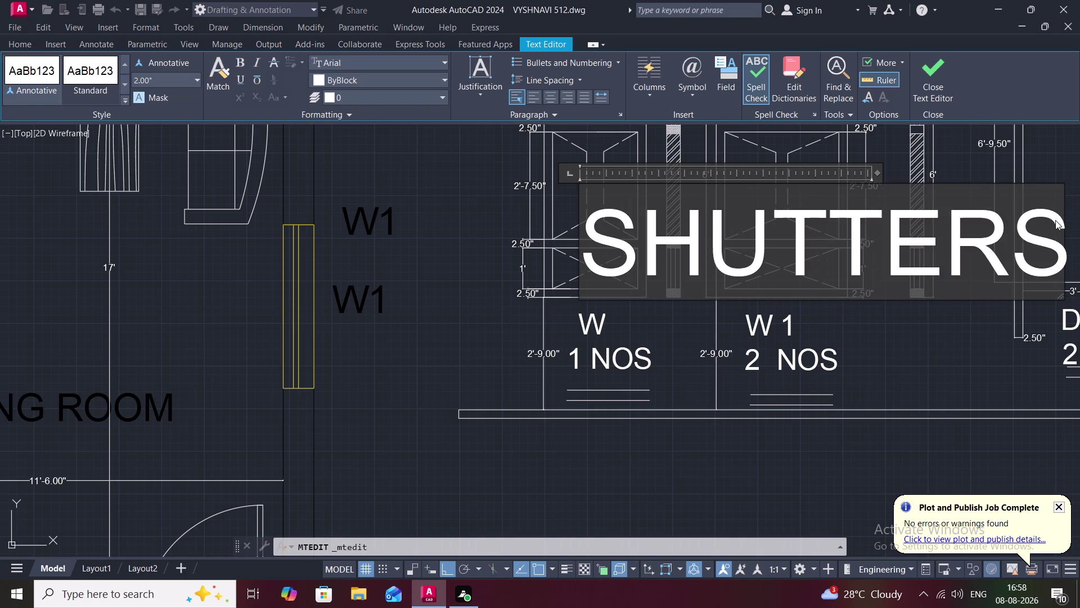
key(Return)
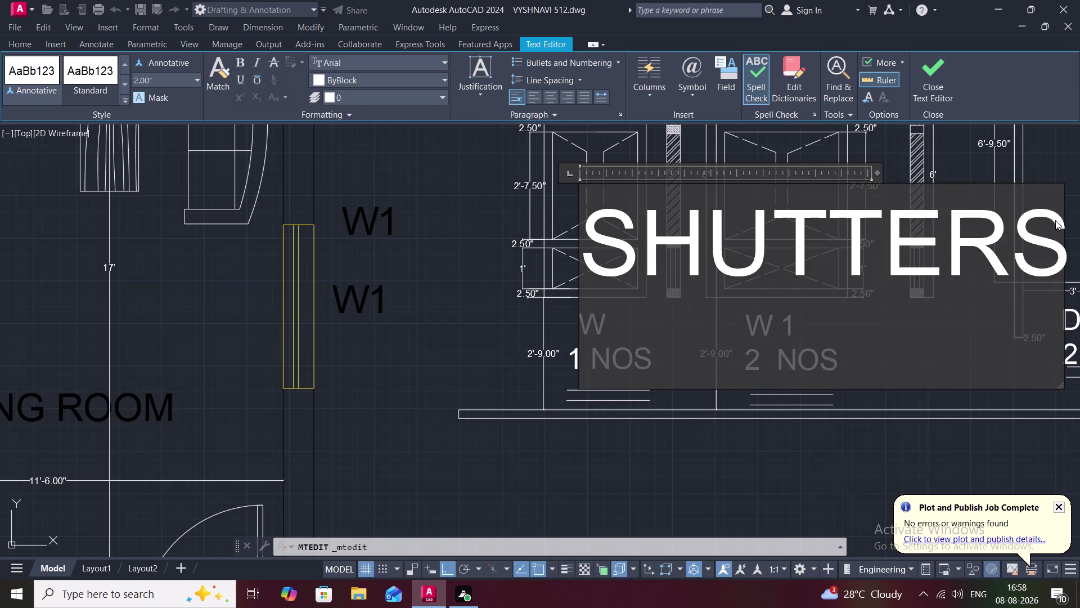
text(LO)
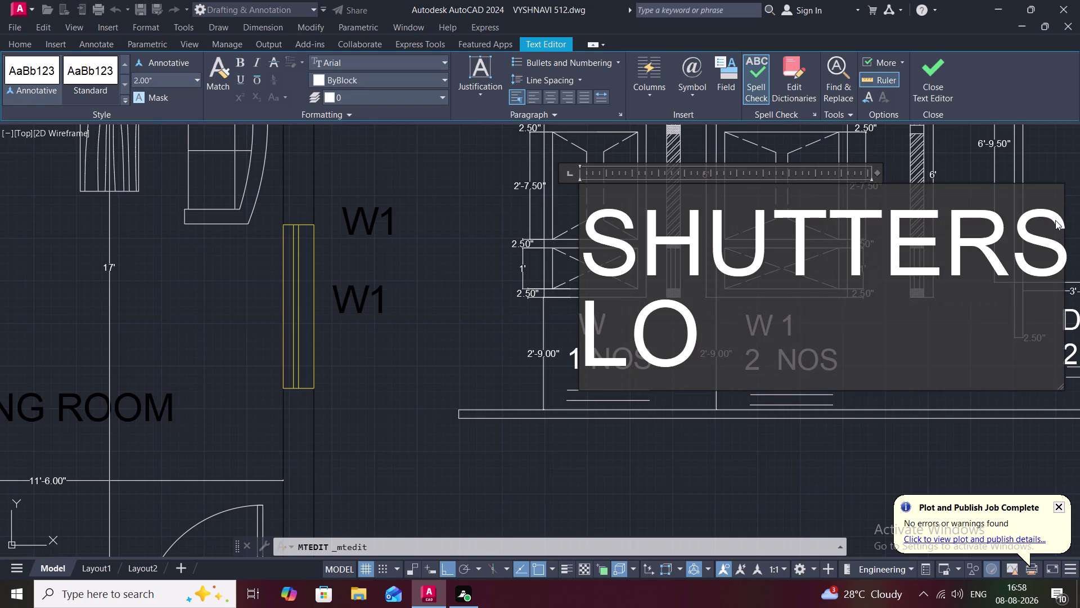
text(UVER)
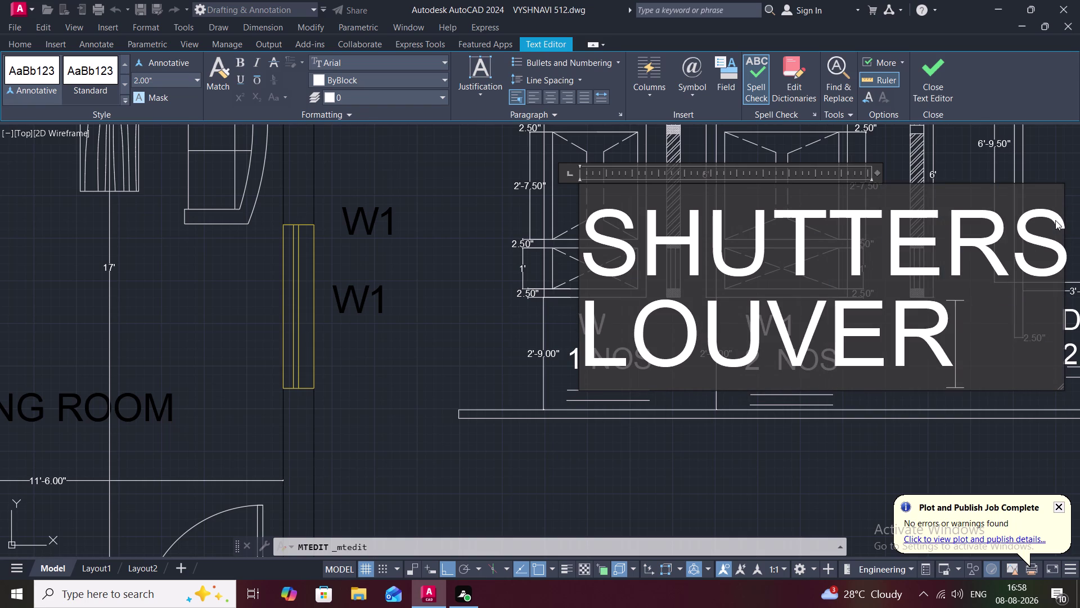
text(S)
key(space)
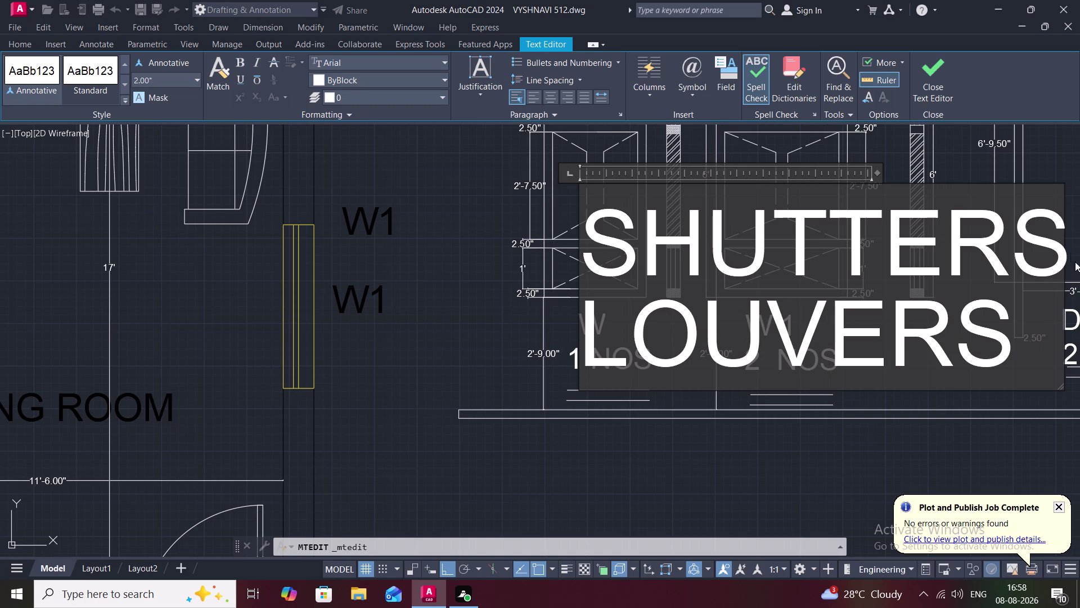
click(1048, 444)
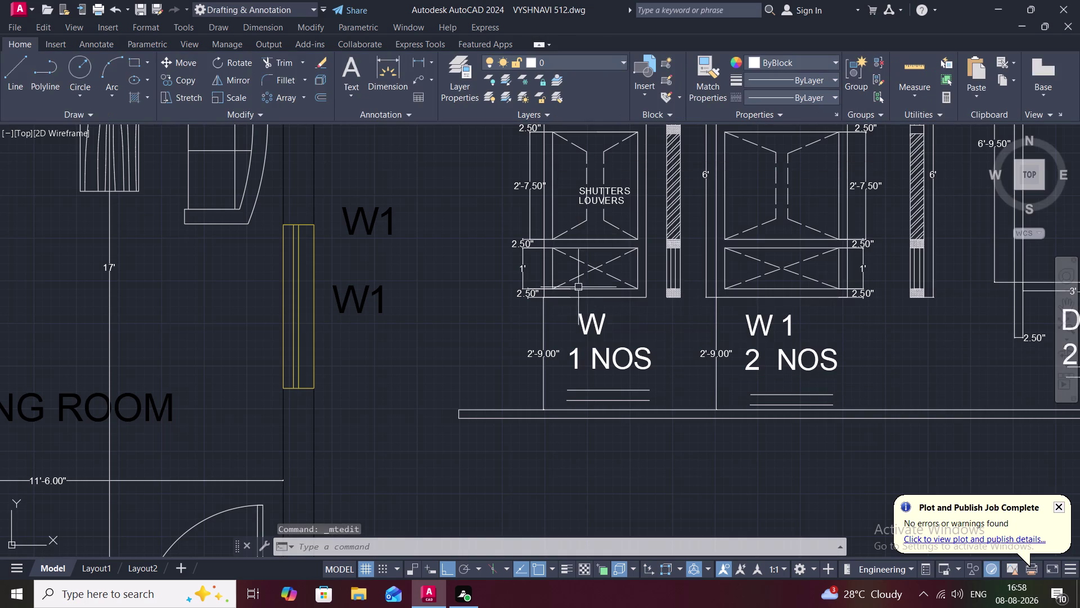
Move the SHUTTERS LOUVERS label to centre it in the W upper panel.
click(590, 190)
text(M)
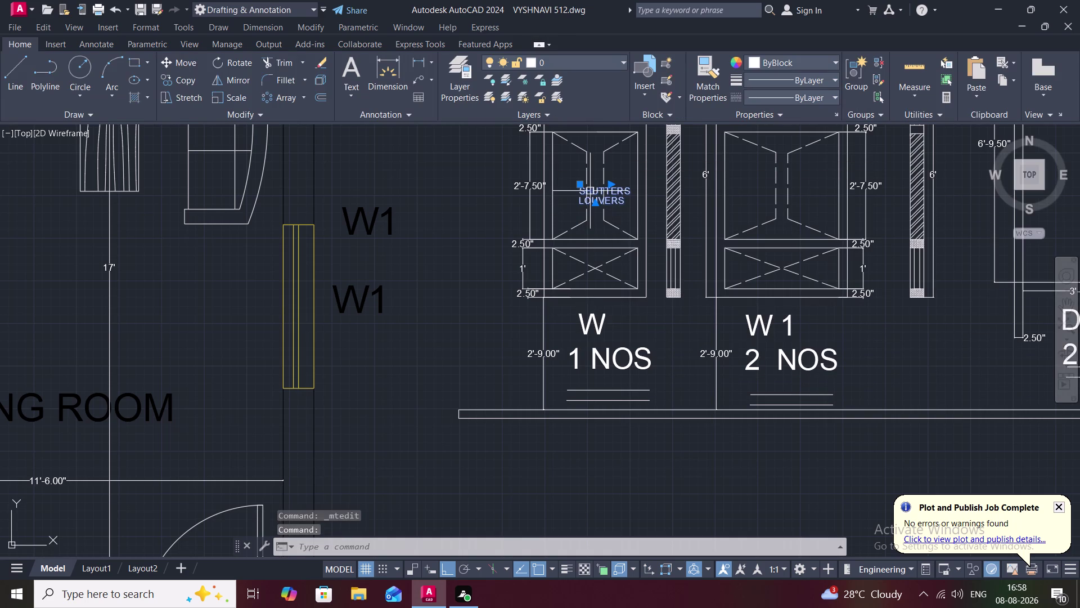
key(space)
click(590, 190)
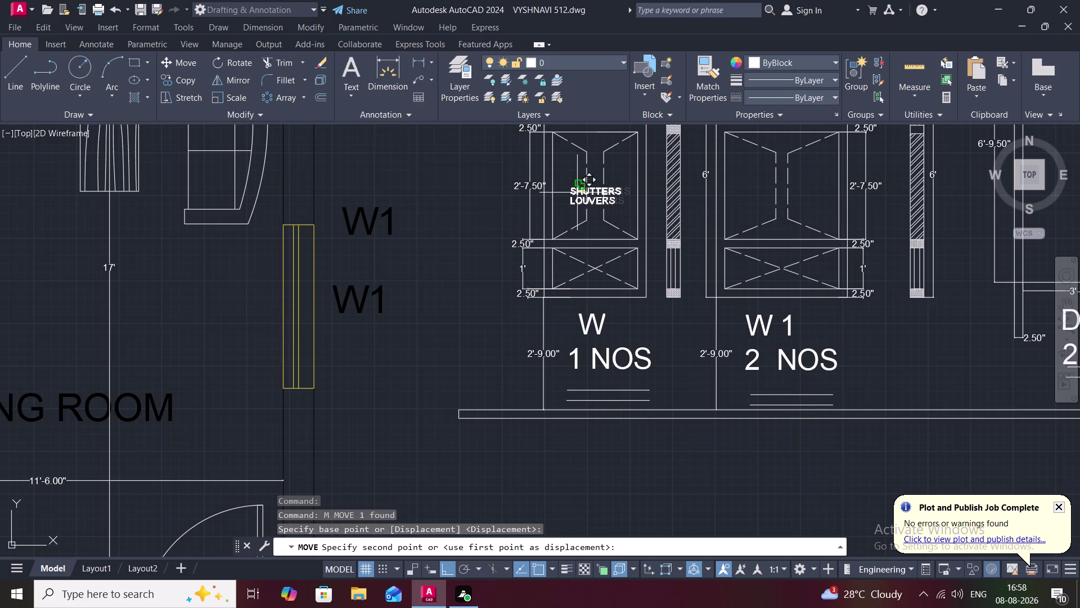
click(578, 192)
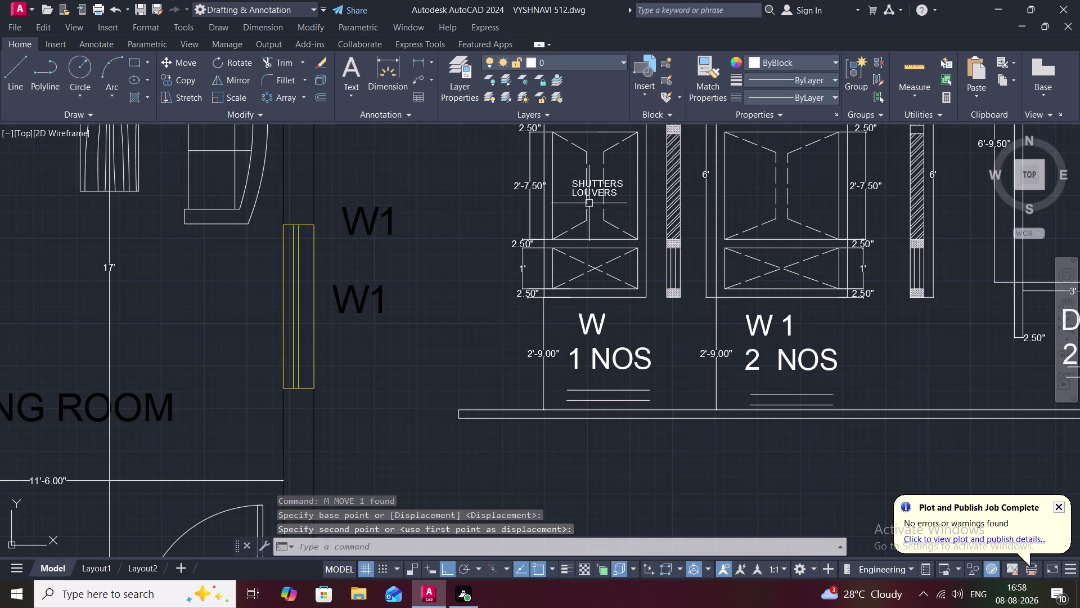
Copy the SHUTTERS LOUVERS label into the W1 elevation's upper panel.
key(c)
key(o)
key(space)
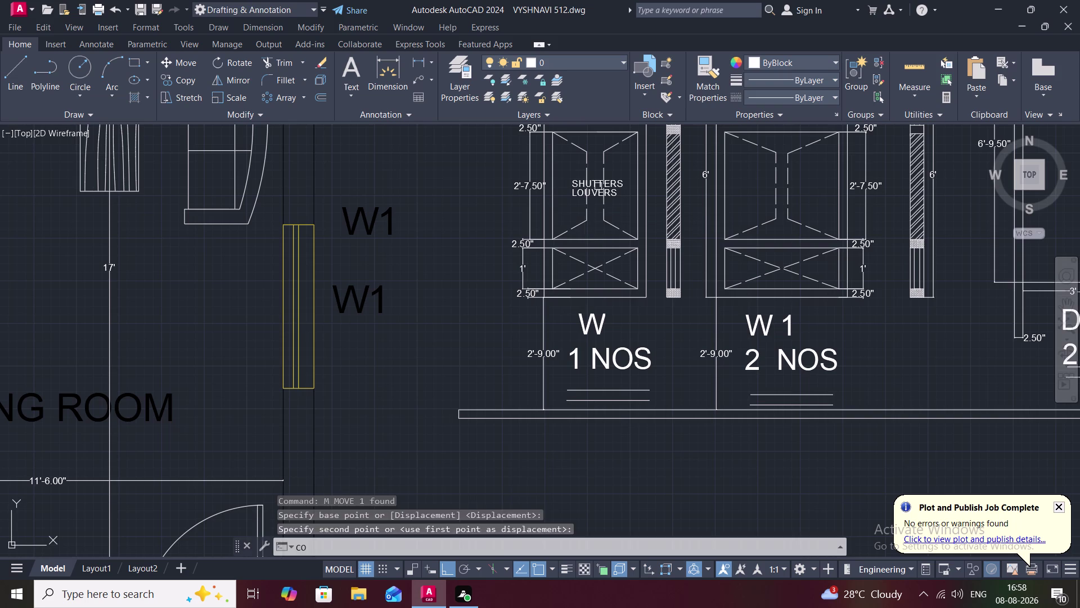
click(598, 186)
right_click(598, 186)
click(598, 187)
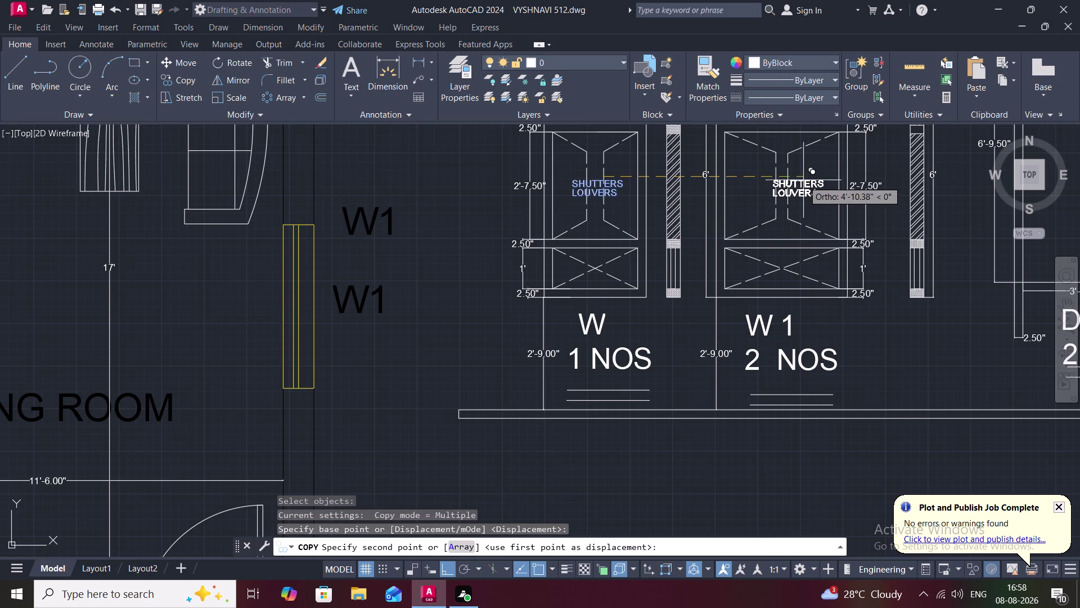
click(797, 176)
key(Escape)
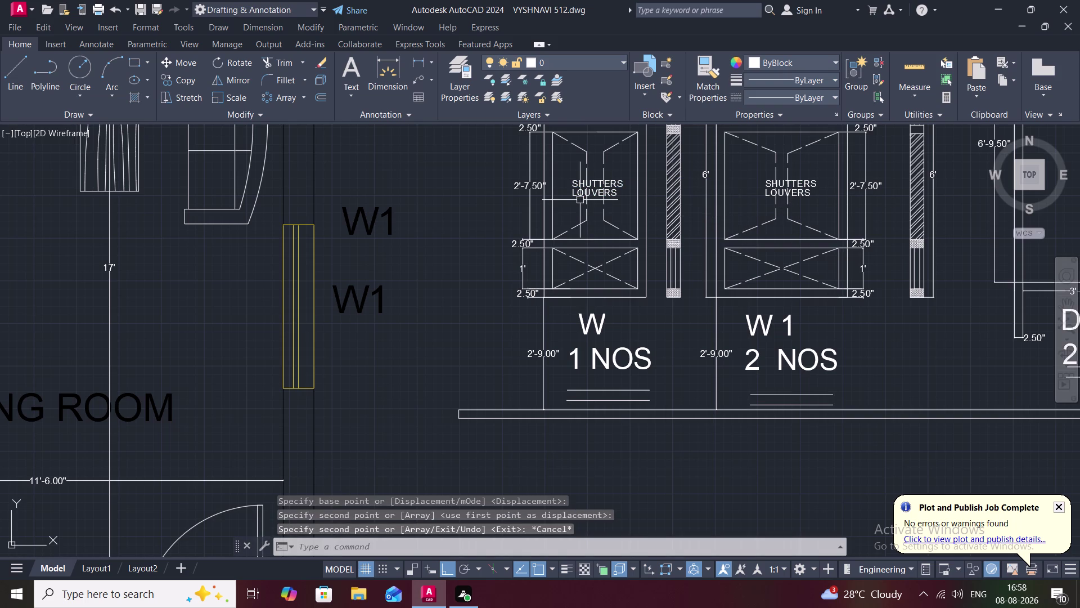
middle_drag(590, 215, 604, 250)
scroll(down, 3)
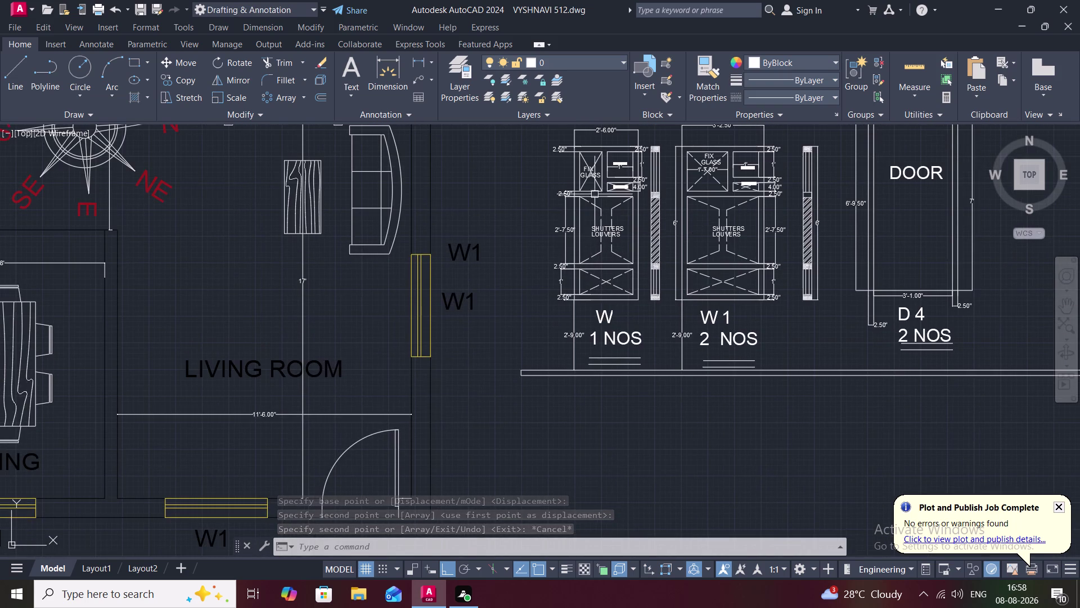
Select the FIX GLASS label in the W elevation, clearing stray line picks.
click(590, 167)
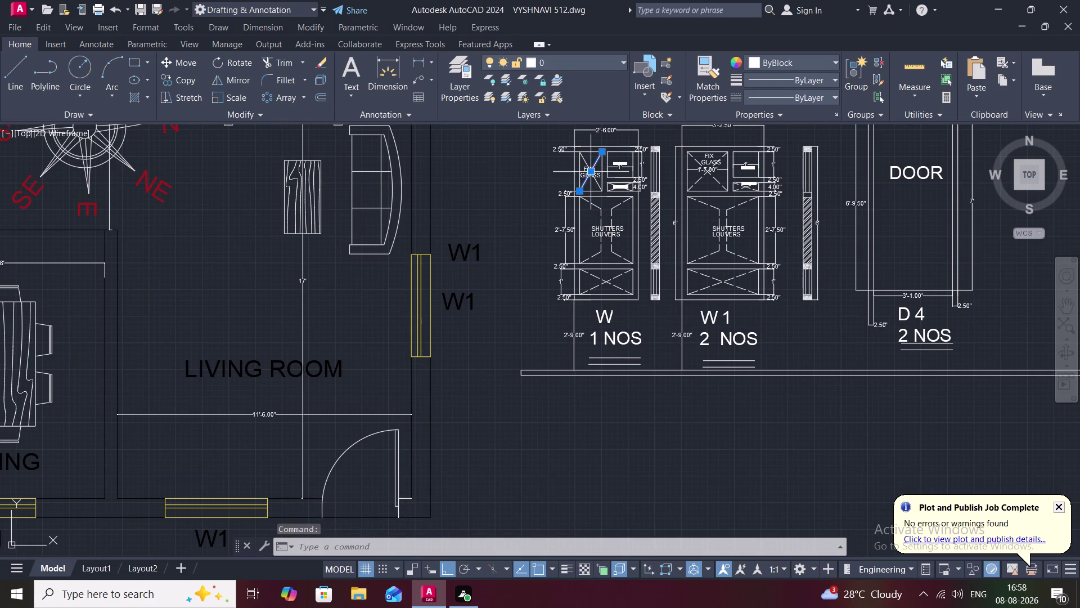
scroll(up, 3)
key(Escape)
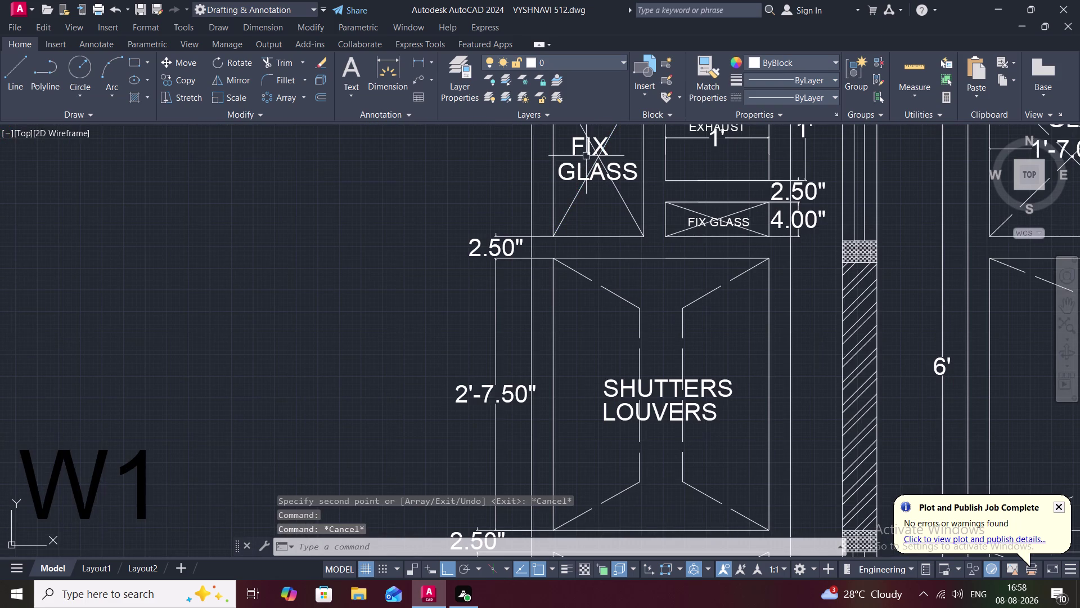
click(588, 151)
click(582, 177)
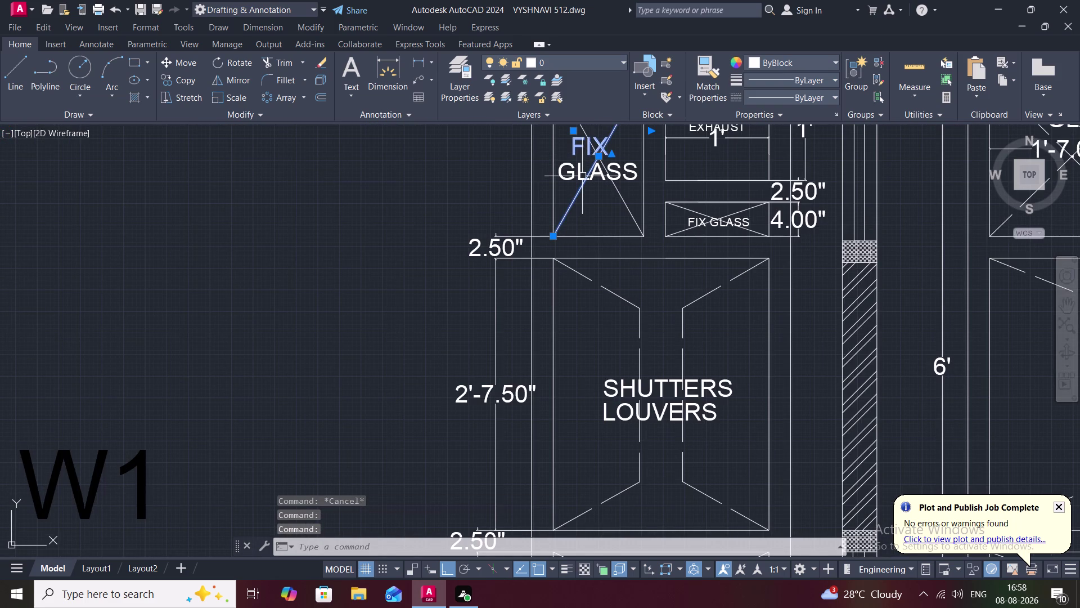
key(Escape)
click(582, 153)
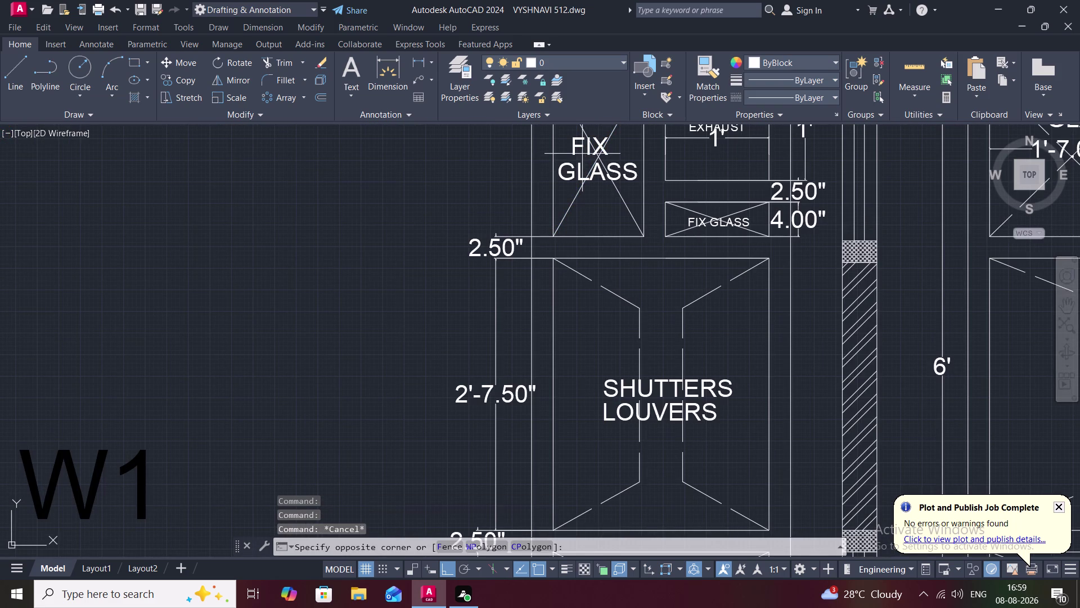
key(Escape)
click(584, 145)
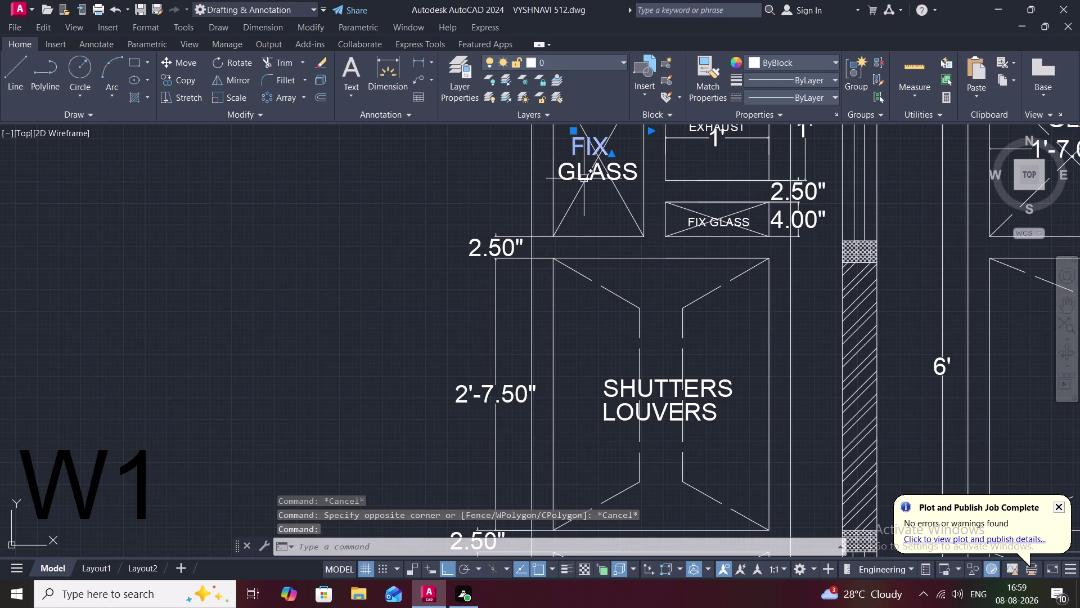
click(567, 169)
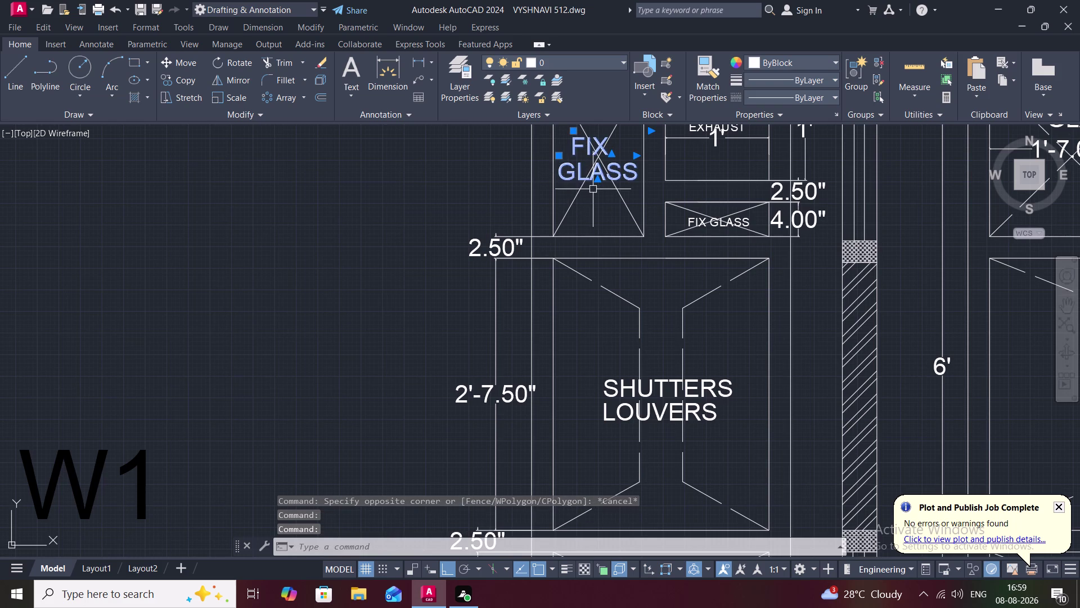
Copy FIX GLASS into the bottom glass panels of W and W 1 with Ortho off.
text(CO)
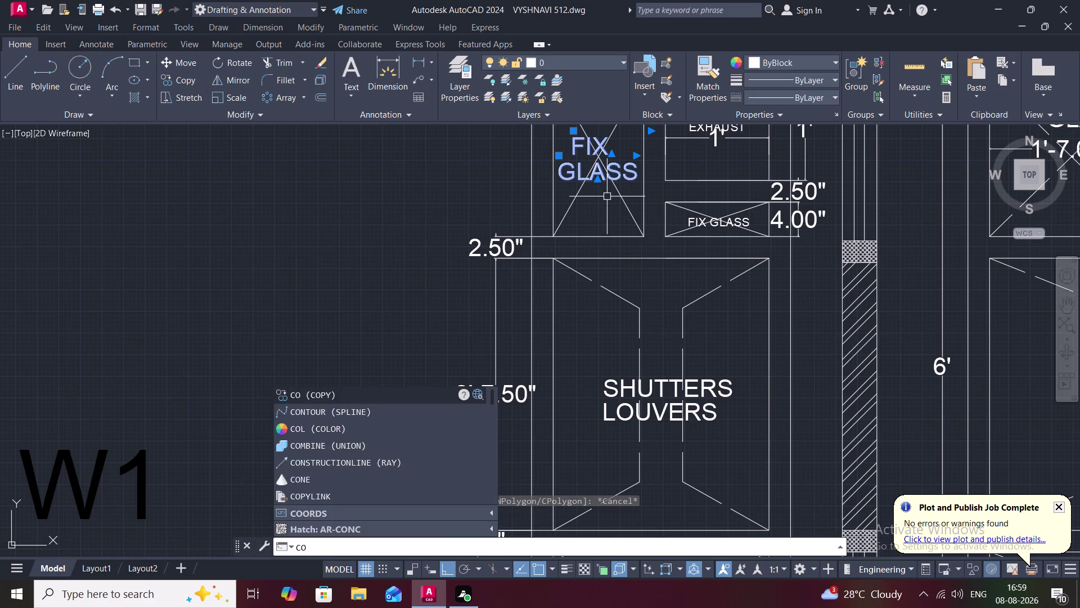
key(space)
click(612, 176)
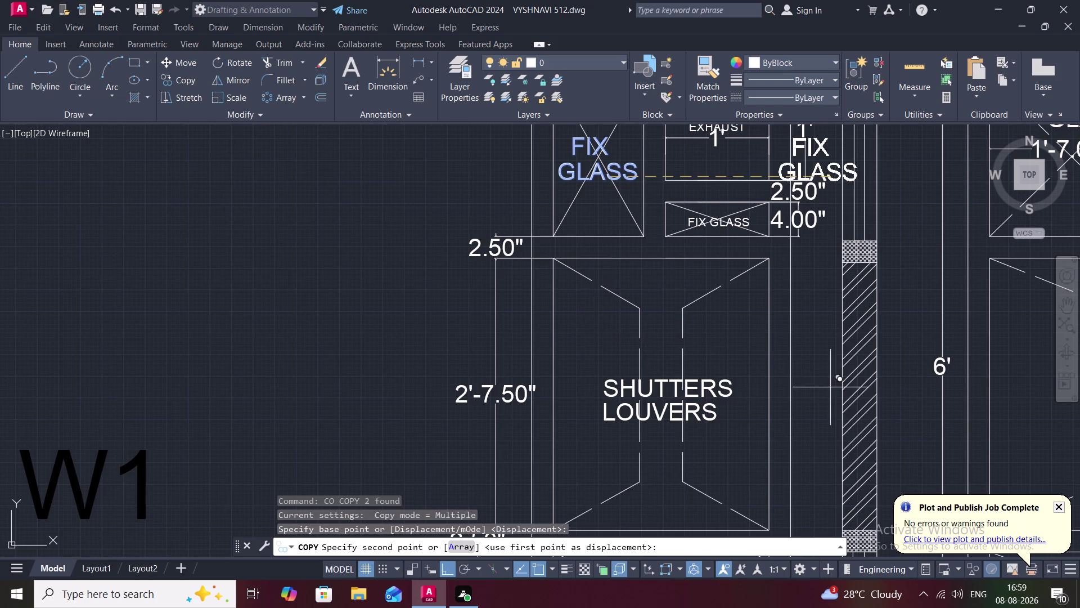
scroll(down, 3)
scroll(down, 3)
middle_drag(707, 396, 695, 376)
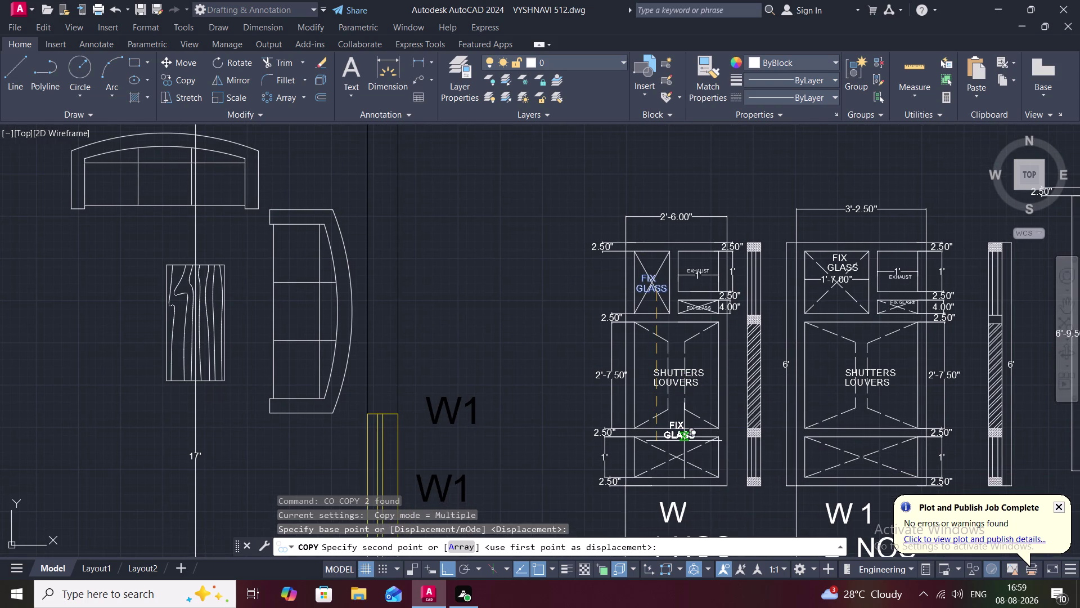
key(F8)
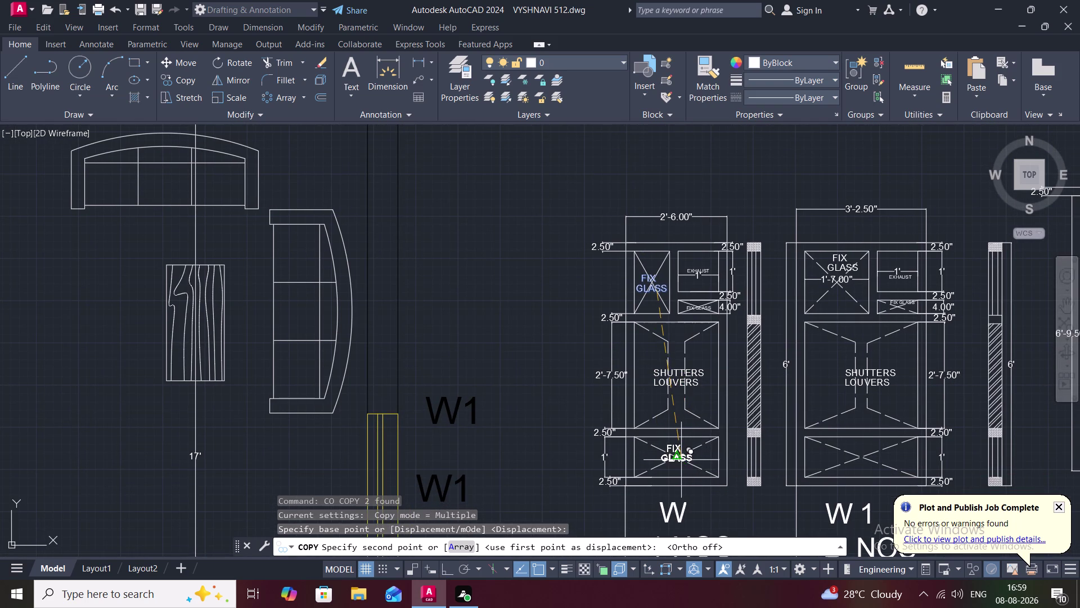
click(683, 463)
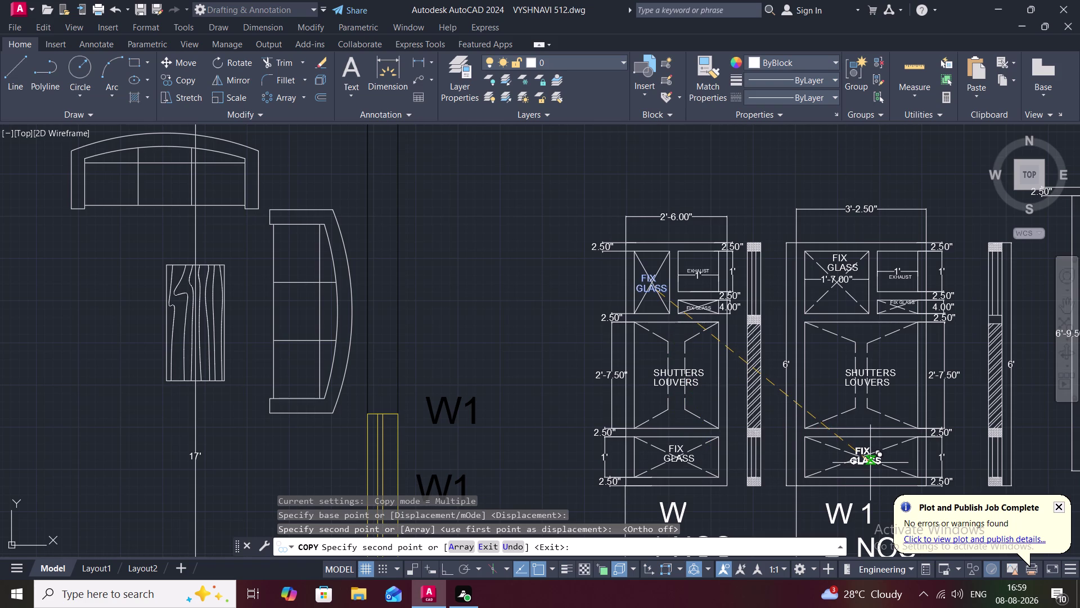
click(871, 463)
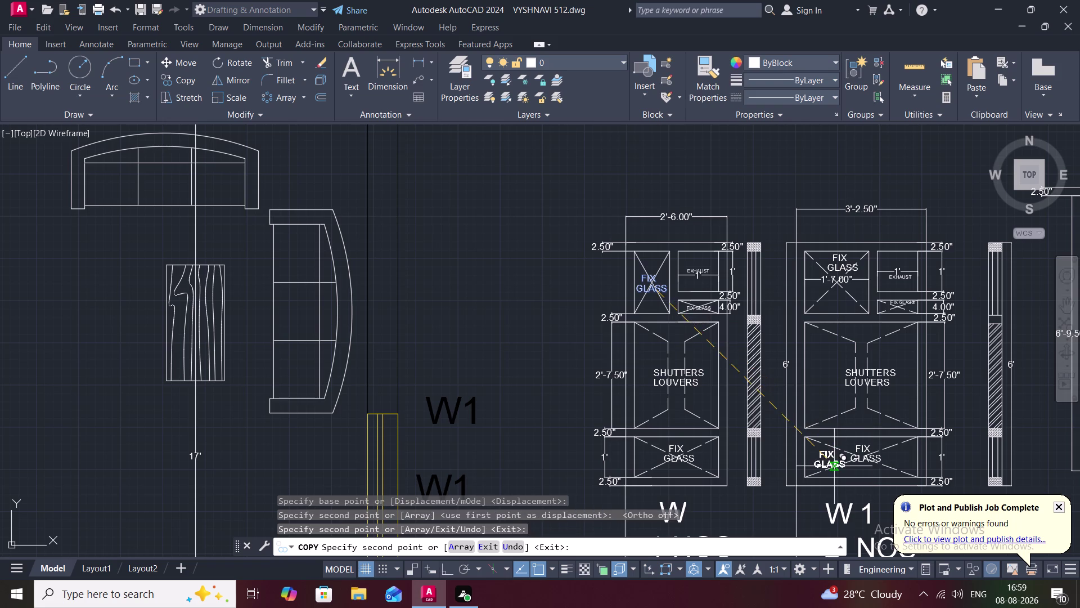
key(Escape)
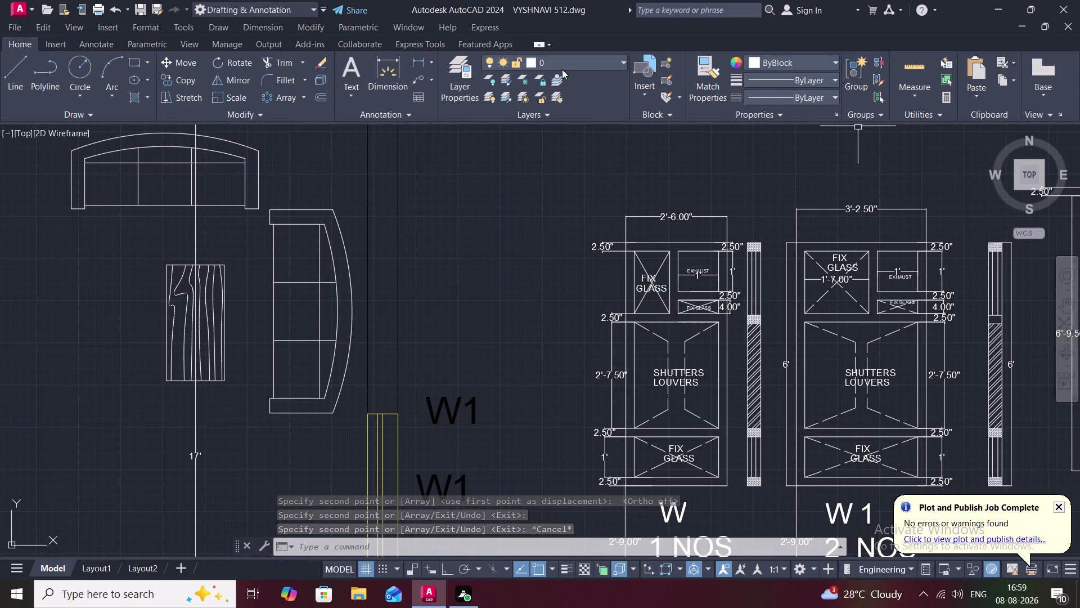
click(702, 93)
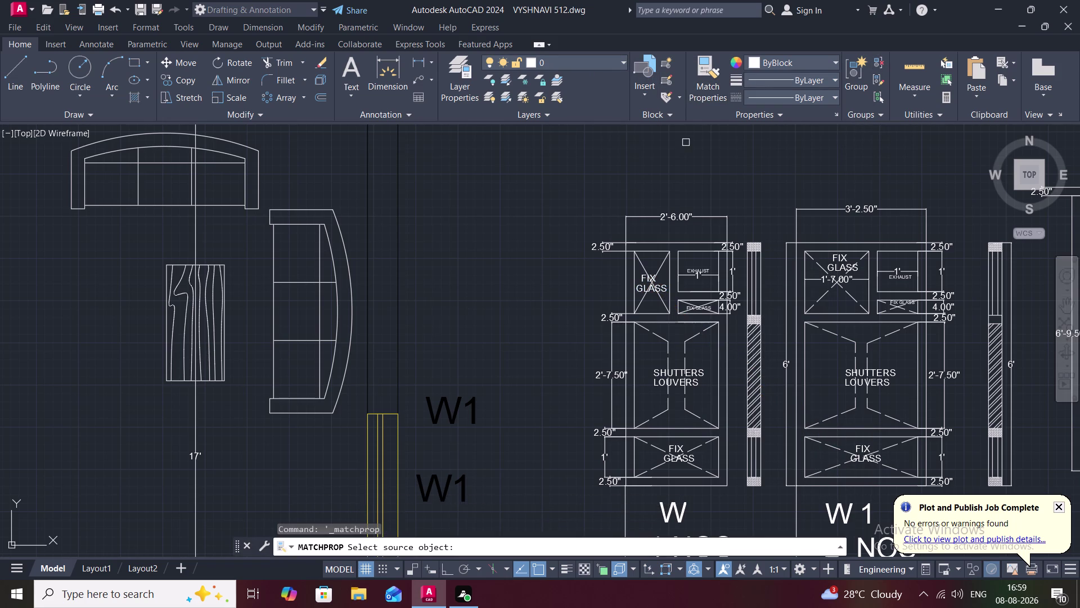
Match a source object's properties onto the W elevation's panel lines, fixed-glass box and upper glass panel.
click(659, 334)
click(690, 306)
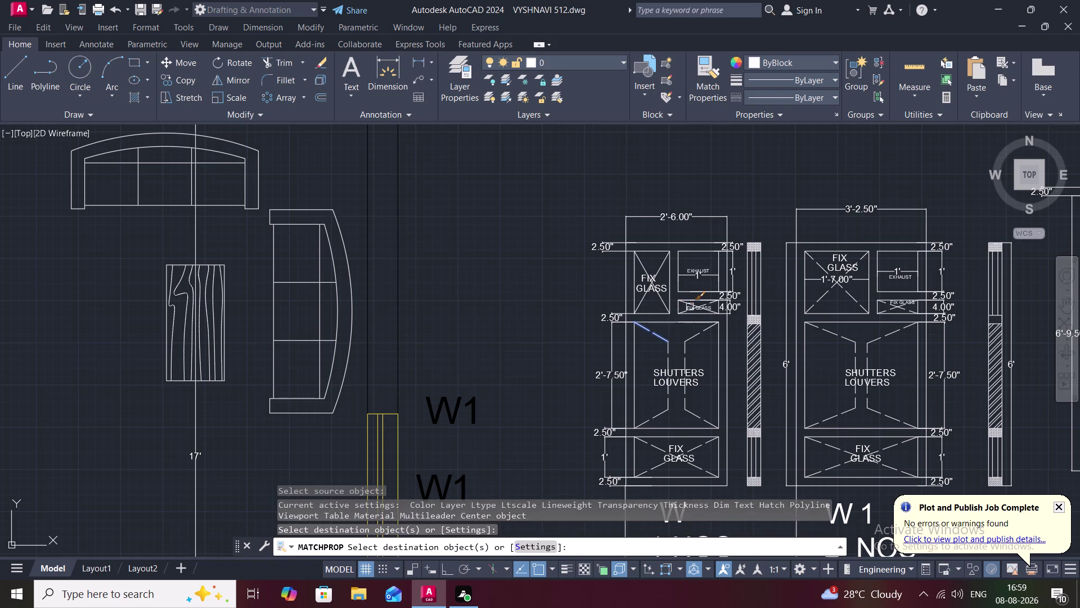
scroll(up, 3)
click(689, 289)
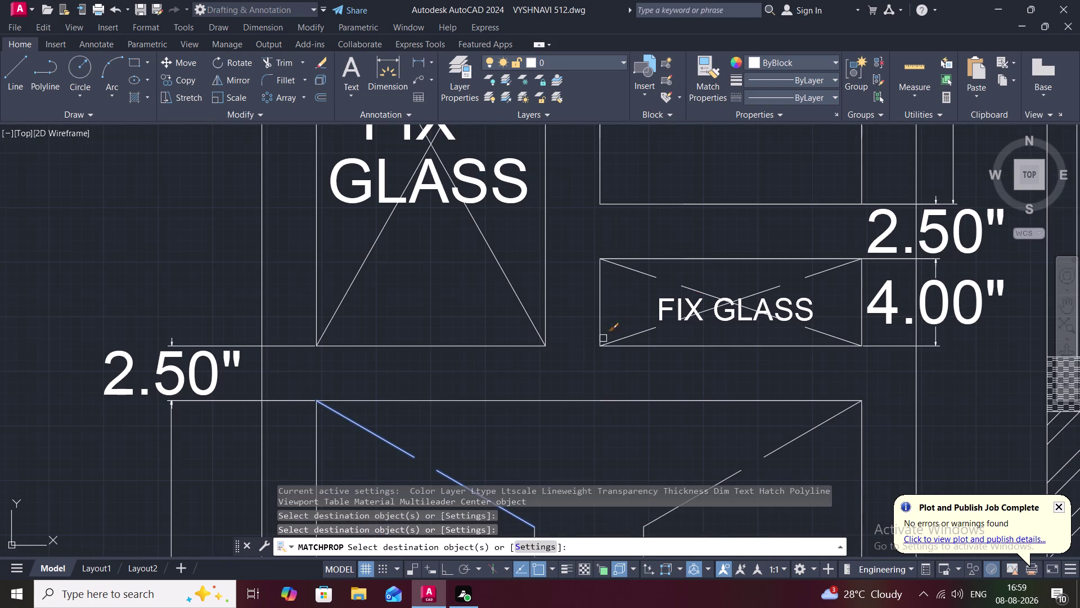
scroll(down, 3)
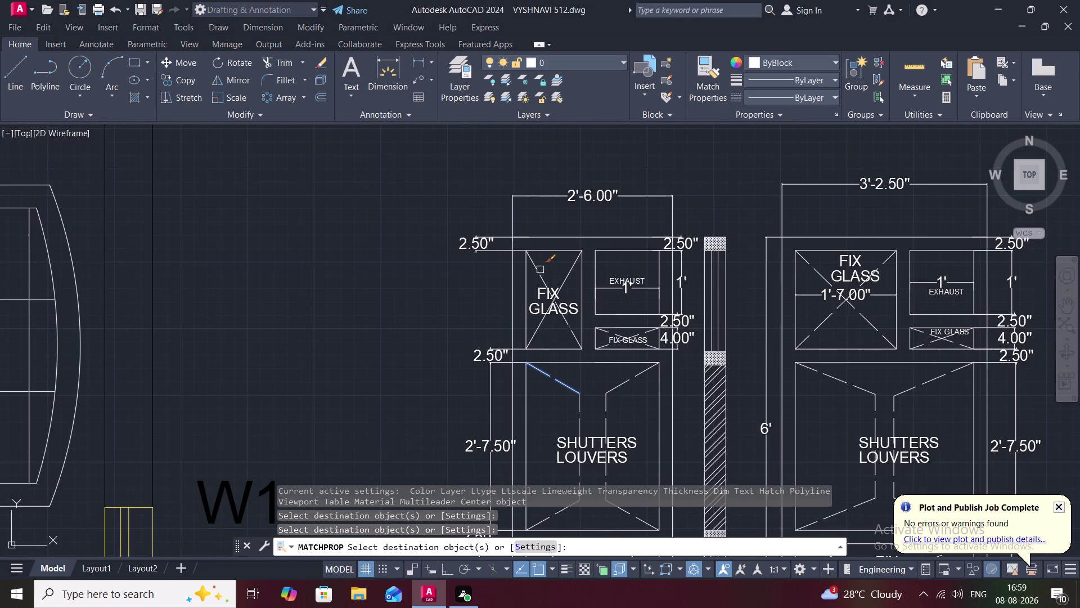
click(540, 270)
click(562, 281)
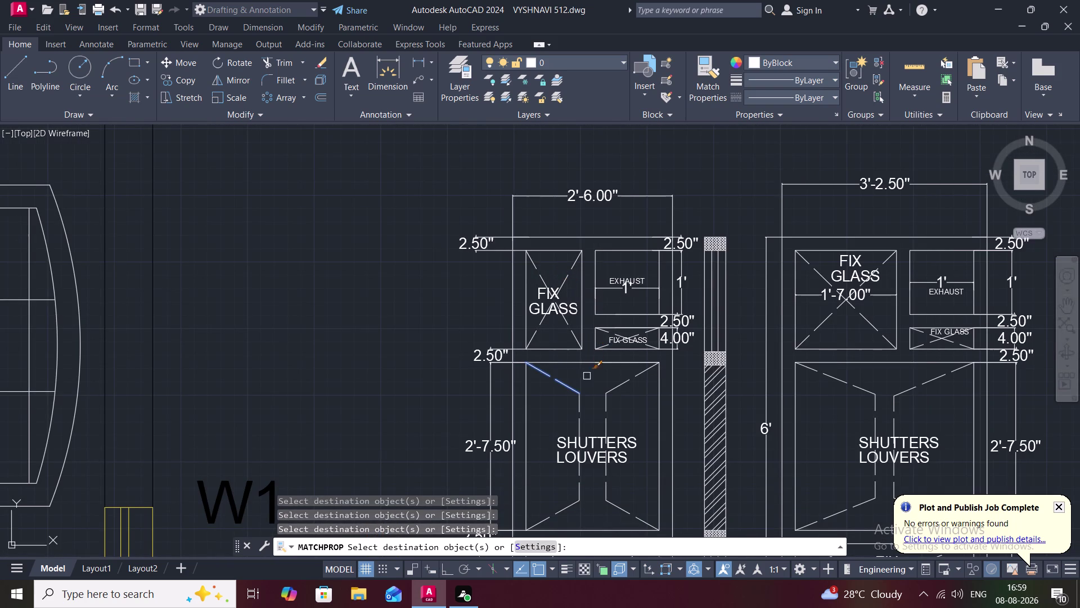
scroll(down, 3)
middle_drag(576, 403, 575, 360)
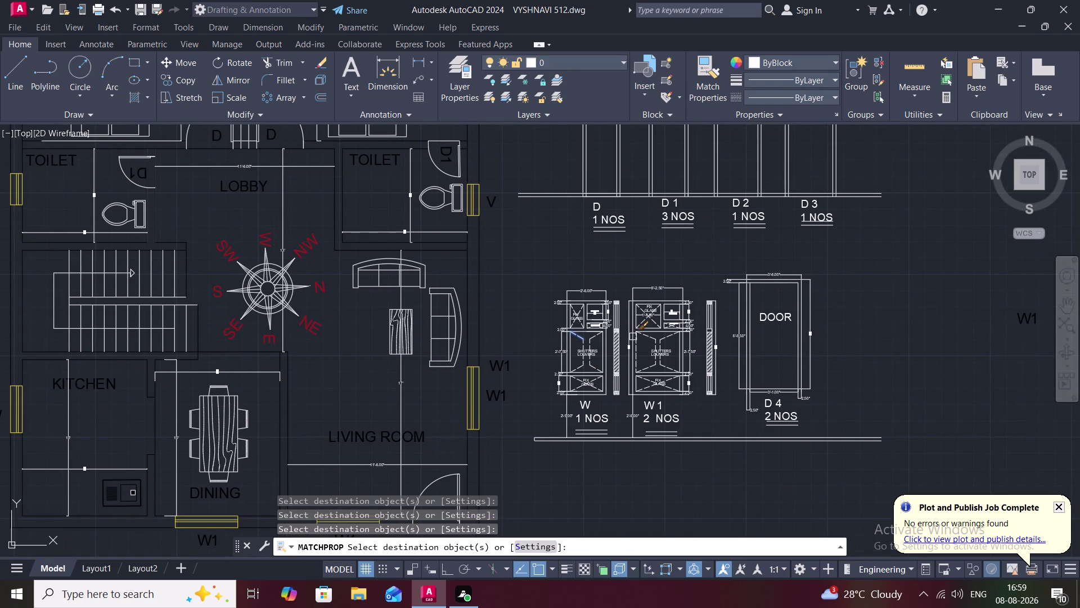
key(Escape)
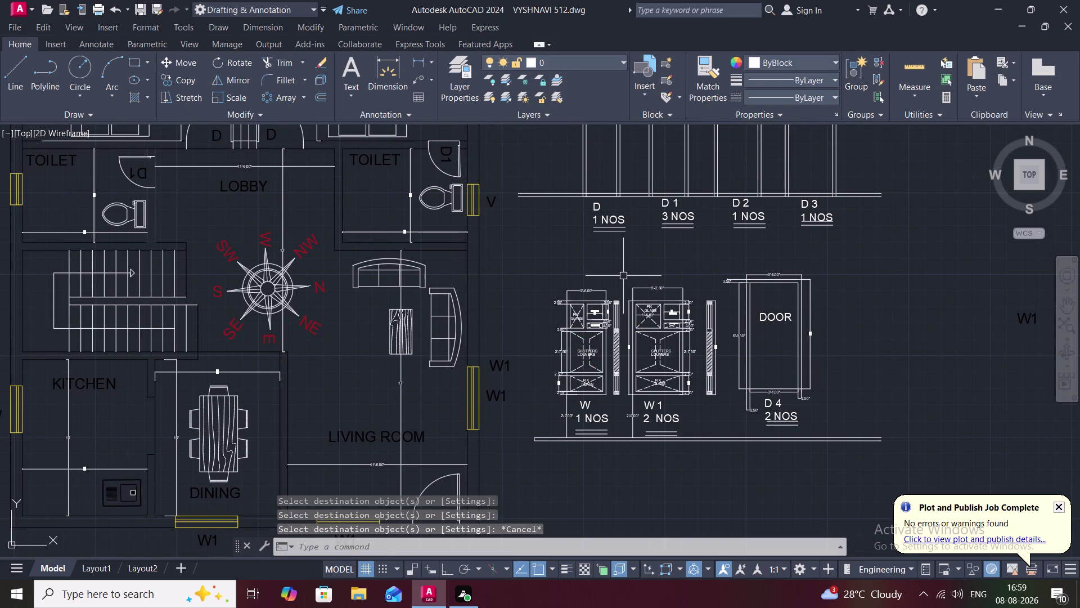
Pan to the door elevations and dimension door D's lower-left jamb at 2.50".
middle_drag(628, 275, 570, 511)
scroll(down, 3)
scroll(down, 3)
middle_drag(556, 493, 569, 501)
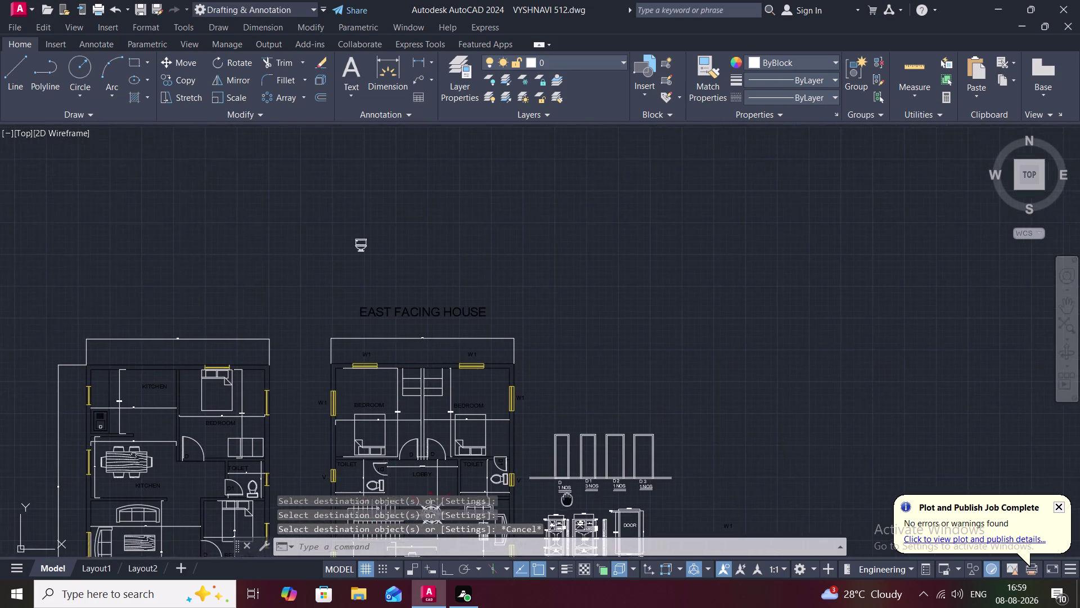
scroll(up, 3)
scroll(up, 3)
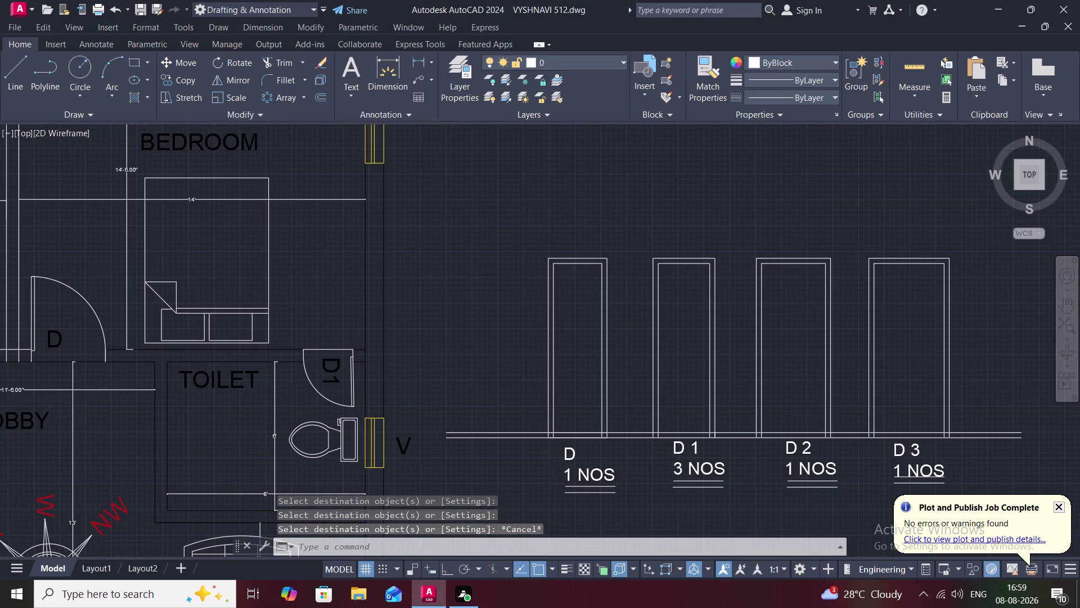
scroll(down, 3)
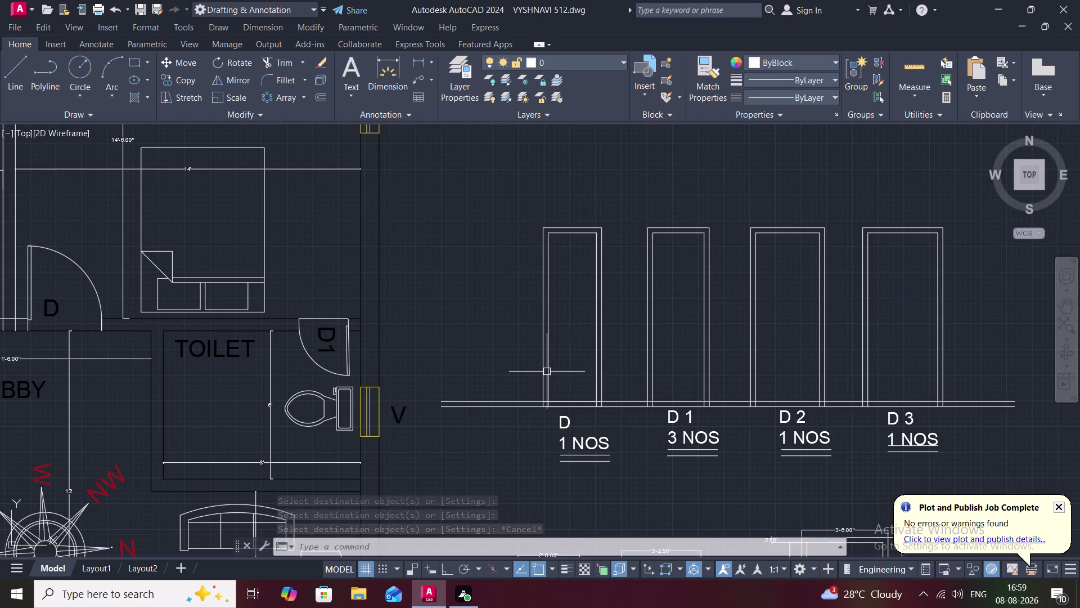
scroll(up, 3)
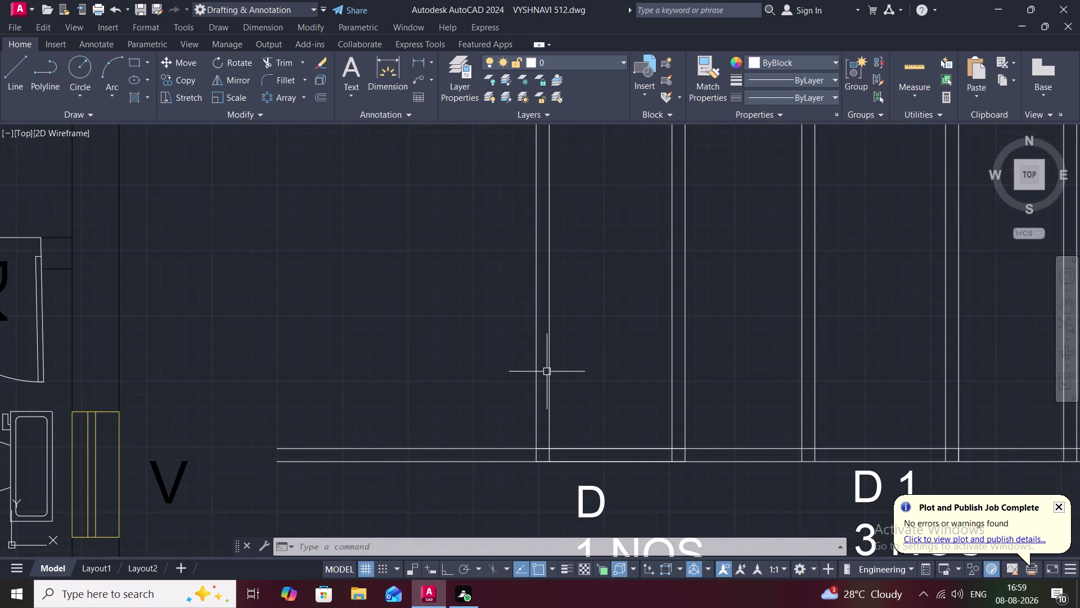
click(413, 59)
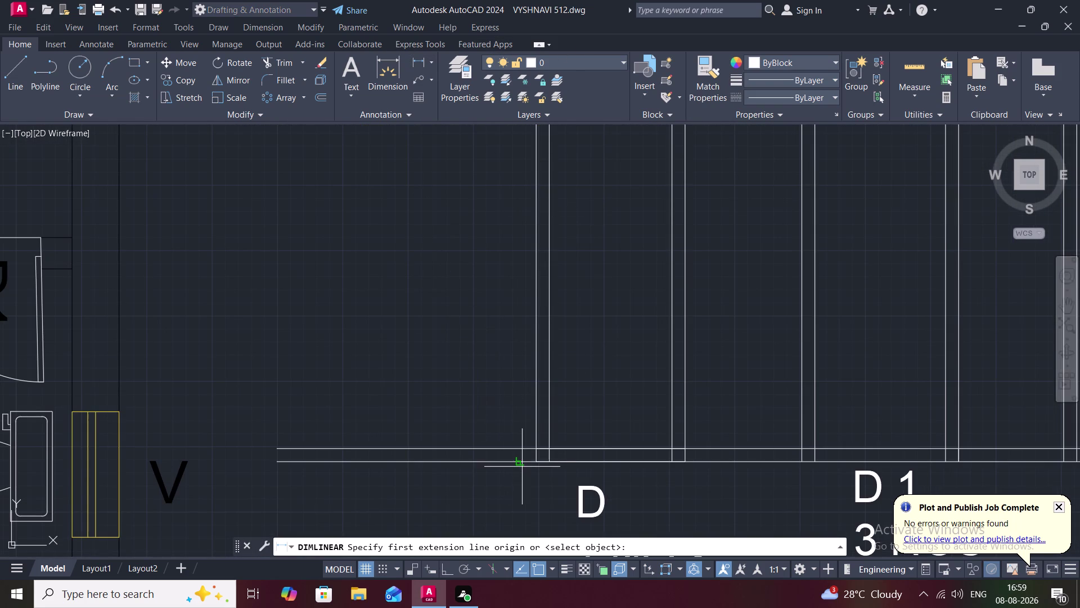
click(537, 462)
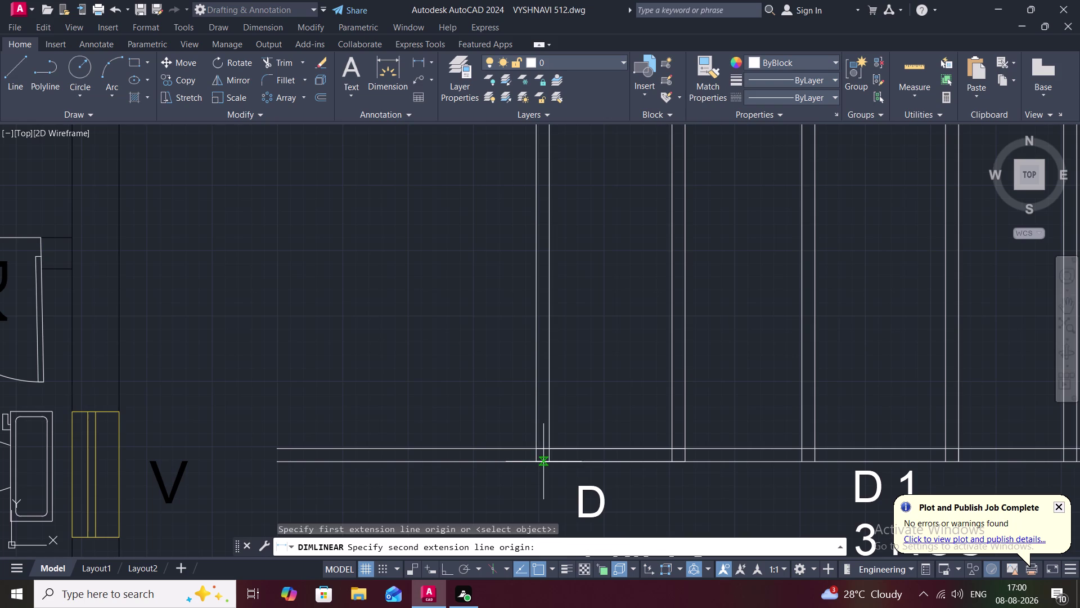
click(546, 462)
click(536, 479)
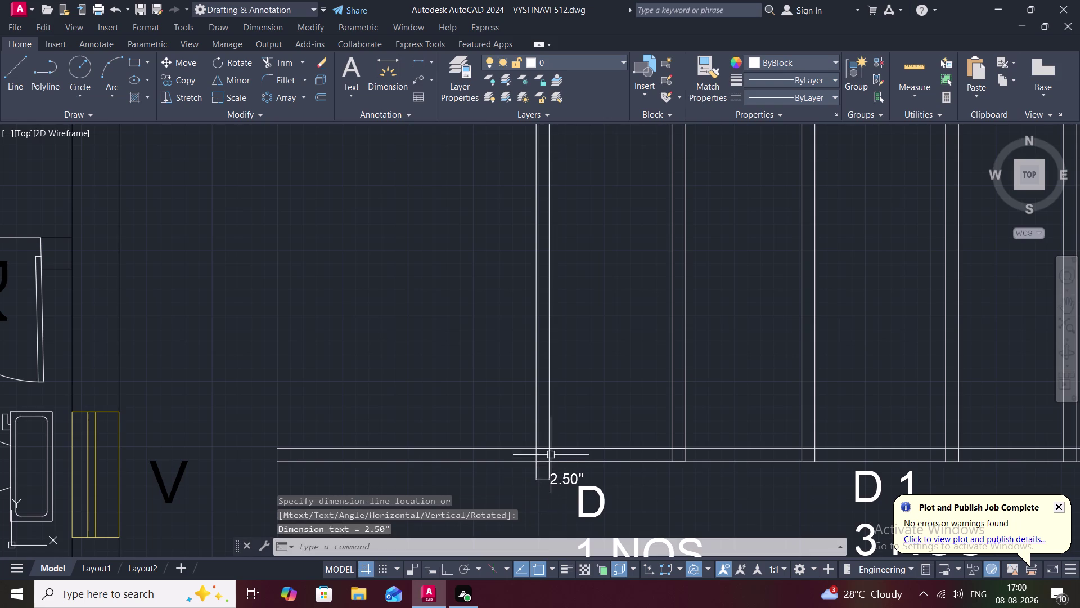
Attempt opening-width and right-jamb dimensions on door D, cancelling both.
click(418, 60)
click(549, 458)
click(671, 463)
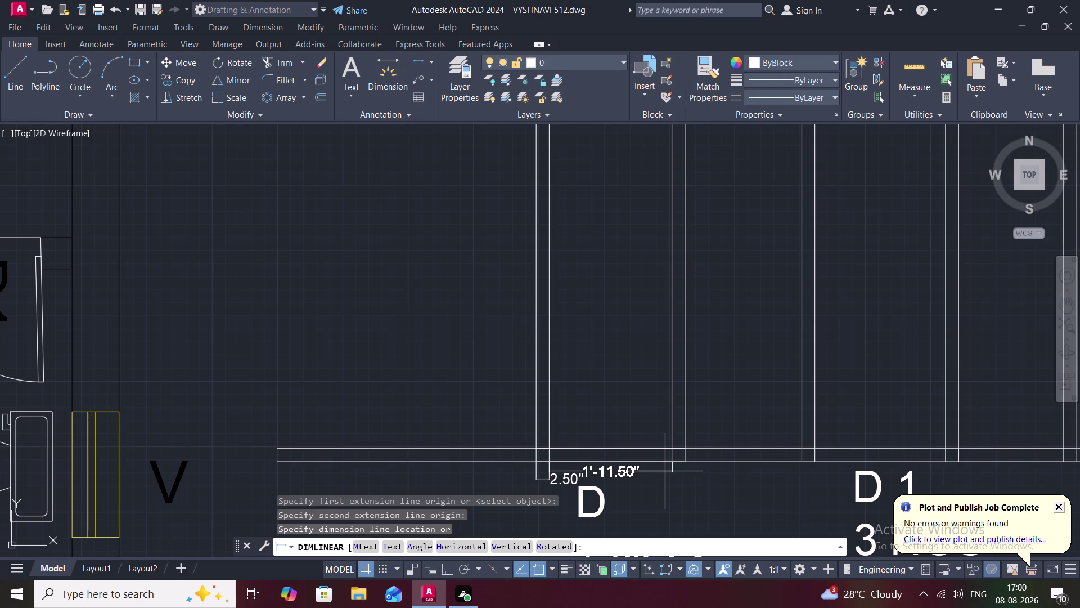
key(BackSpace)
key(BackSpace)
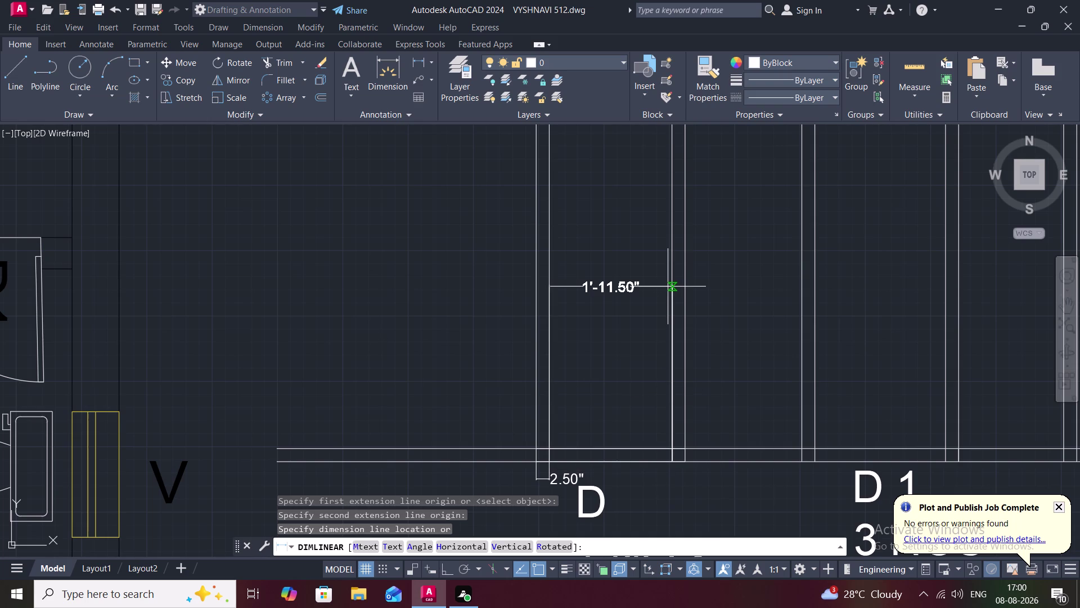
key(Escape)
key(space)
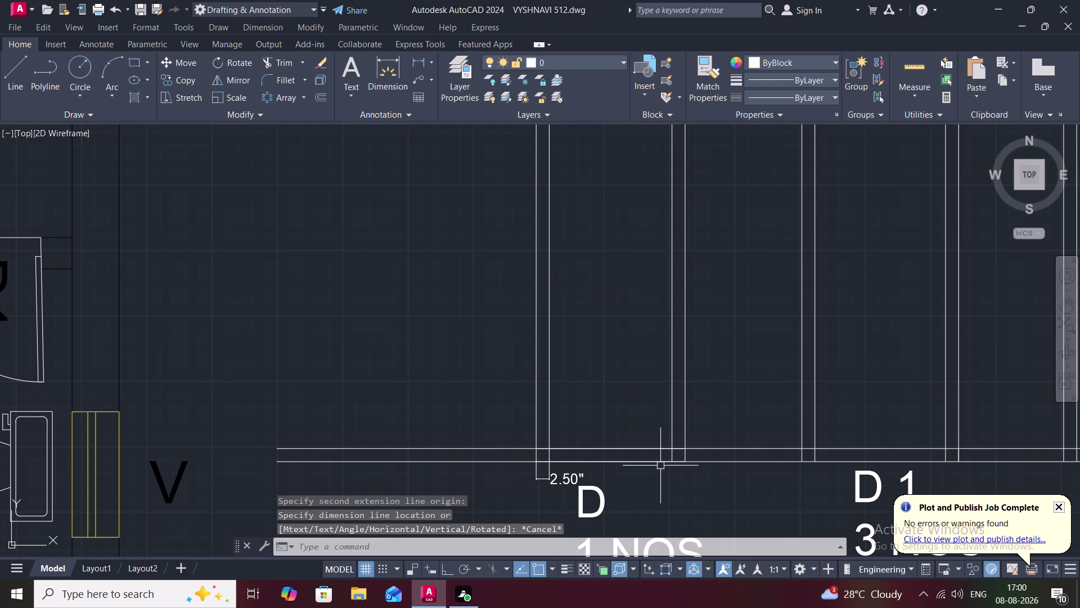
click(675, 458)
click(684, 463)
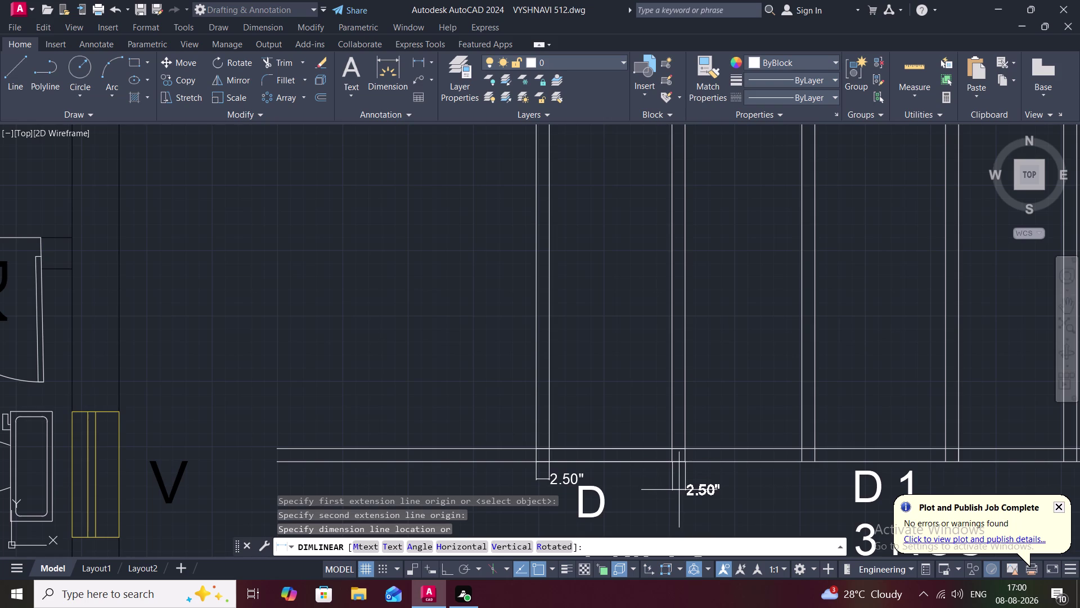
key(Escape)
scroll(down, 3)
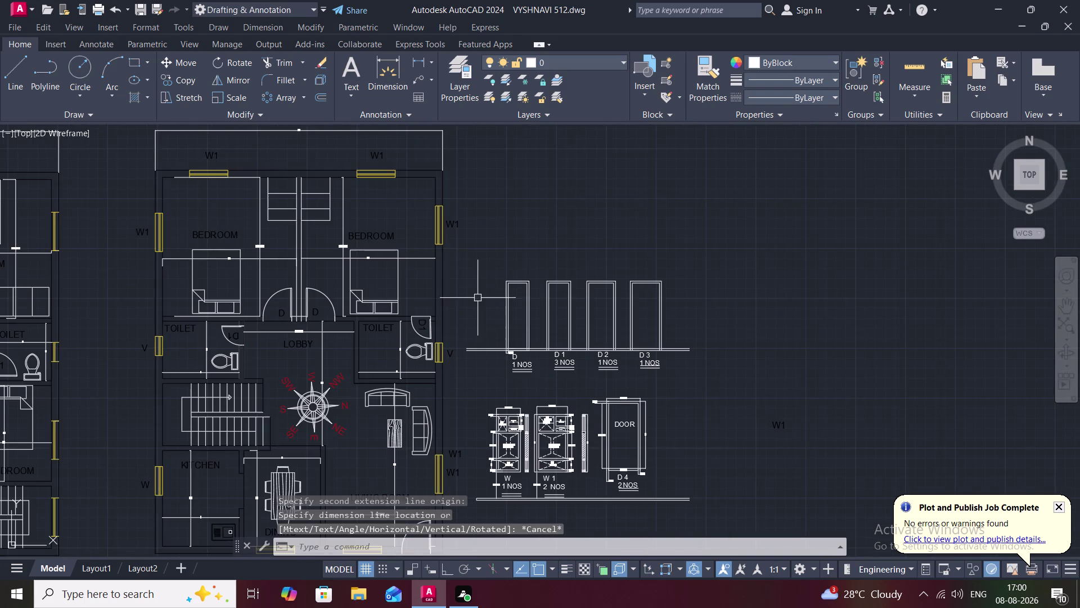
Dimension door D's 2'-4.50" overall width above its top.
scroll(up, 3)
middle_drag(517, 311, 543, 521)
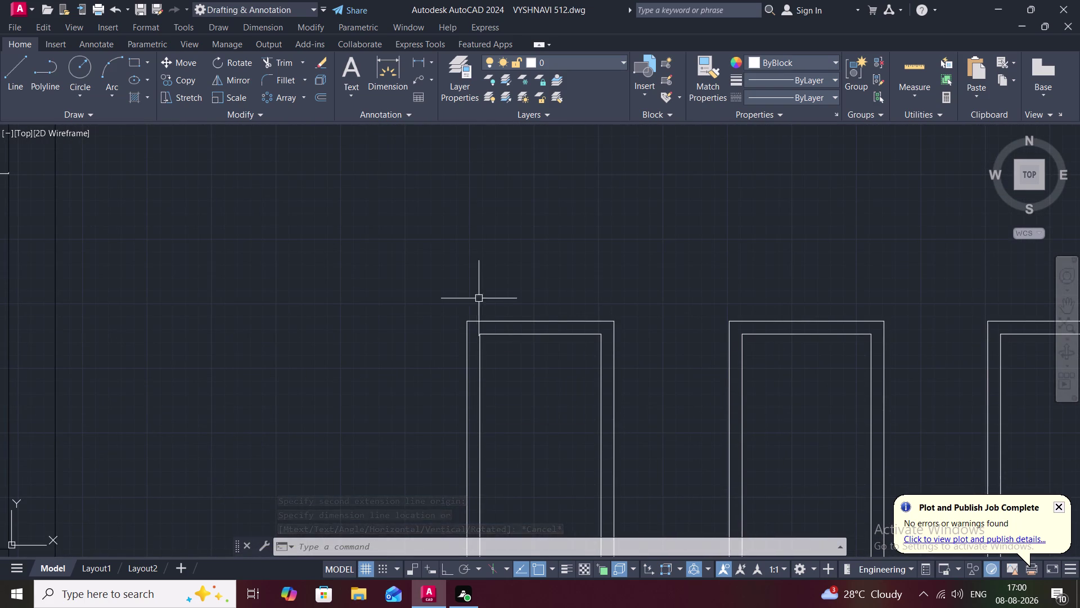
key(space)
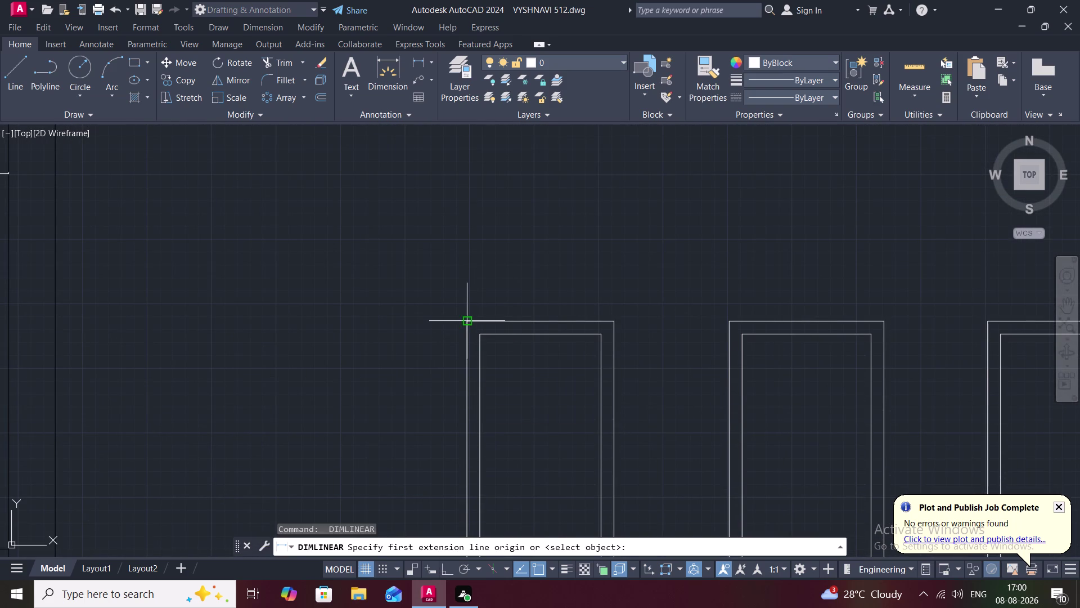
click(468, 323)
click(615, 324)
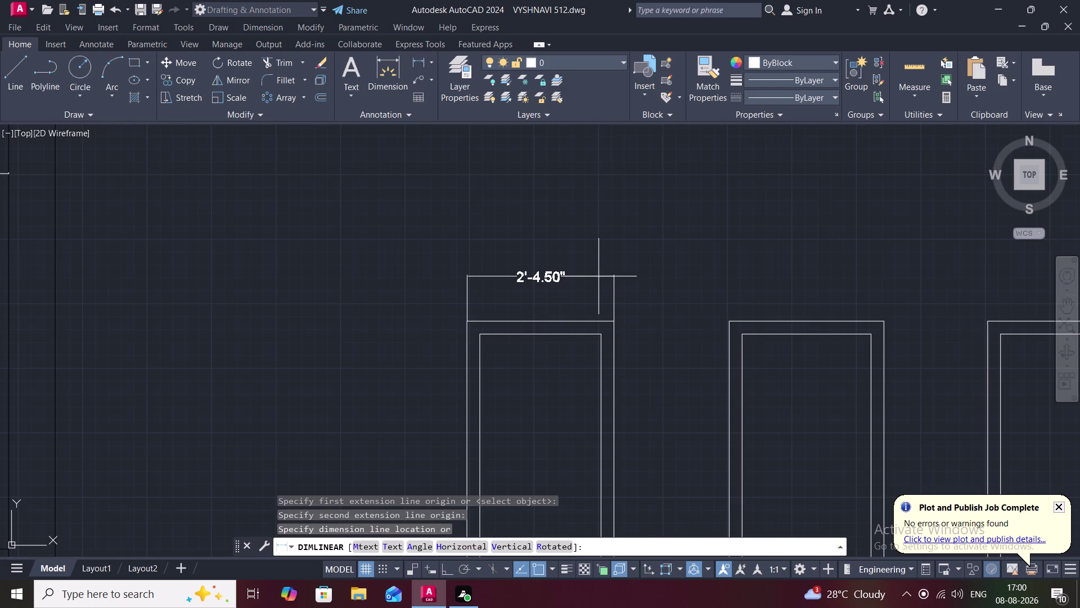
click(599, 276)
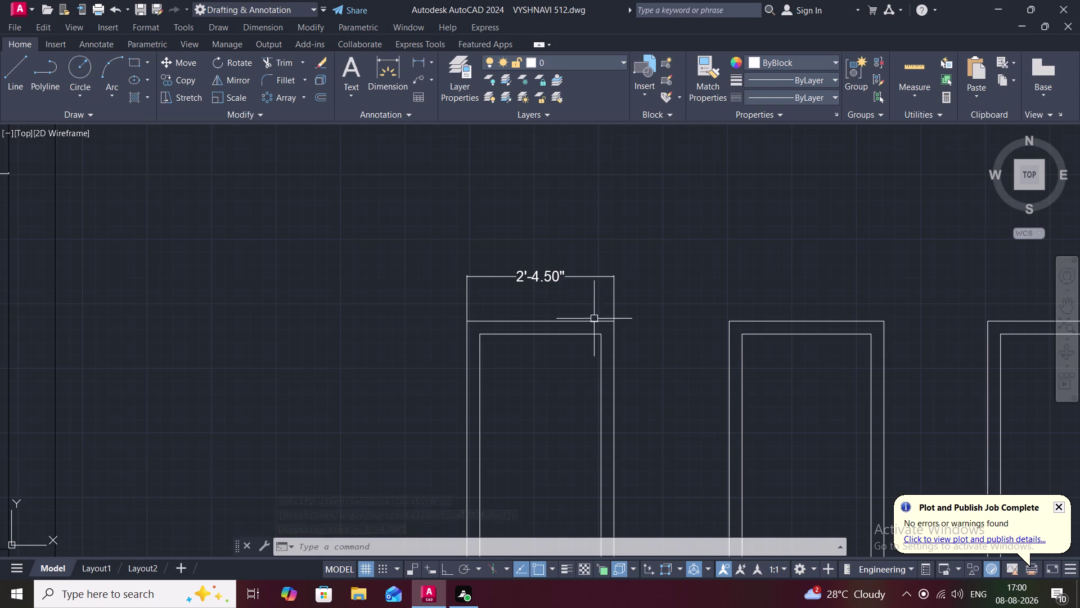
Dimension the 1'-11.50" opening along door D's base.
middle_drag(595, 358, 575, 250)
scroll(down, 3)
middle_drag(578, 299, 564, 244)
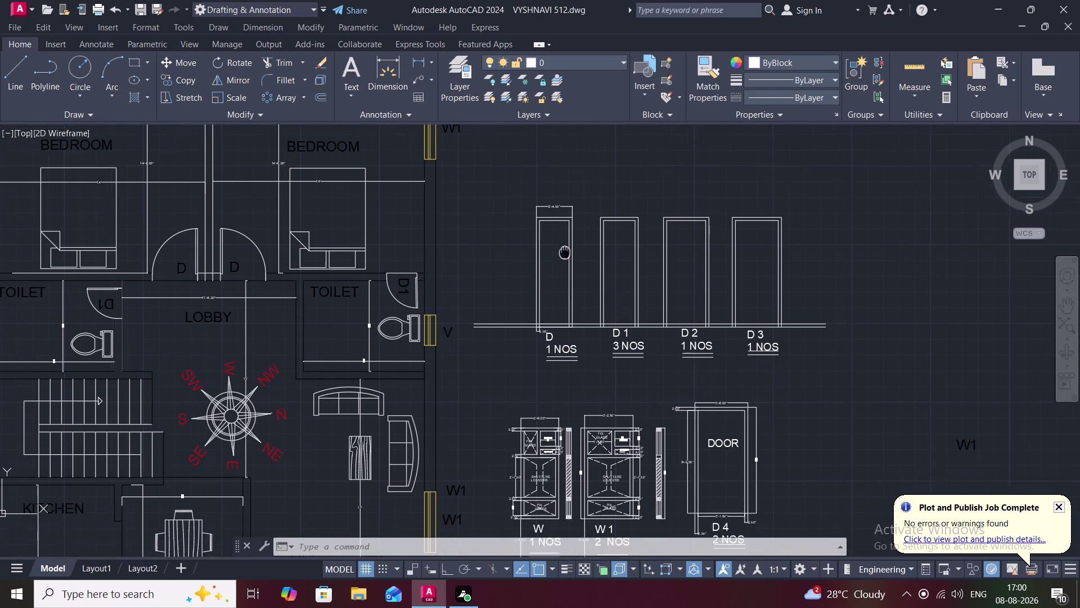
scroll(up, 3)
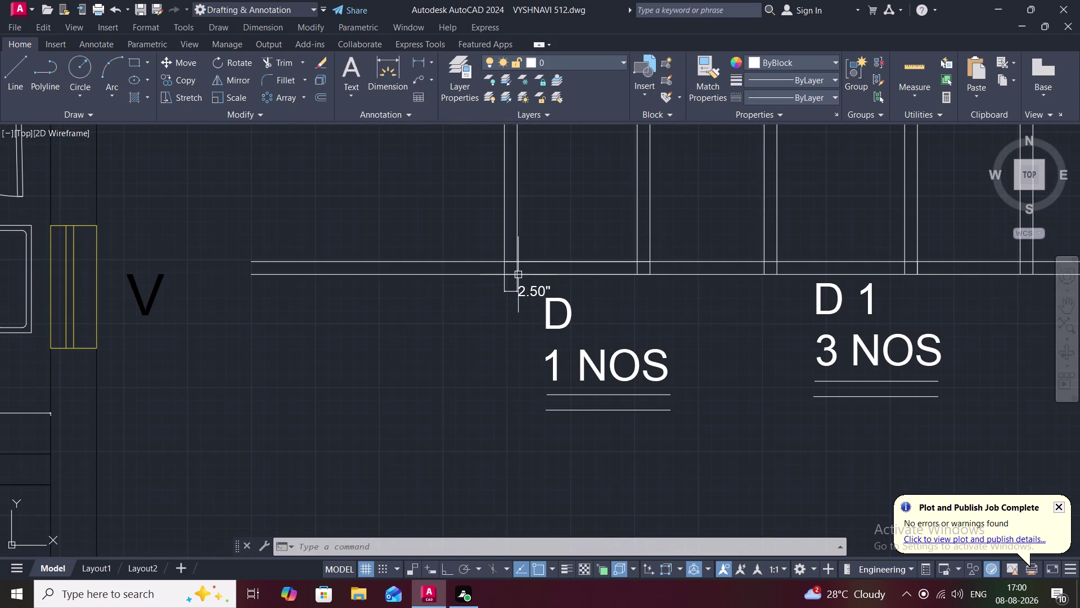
key(space)
click(518, 275)
click(639, 276)
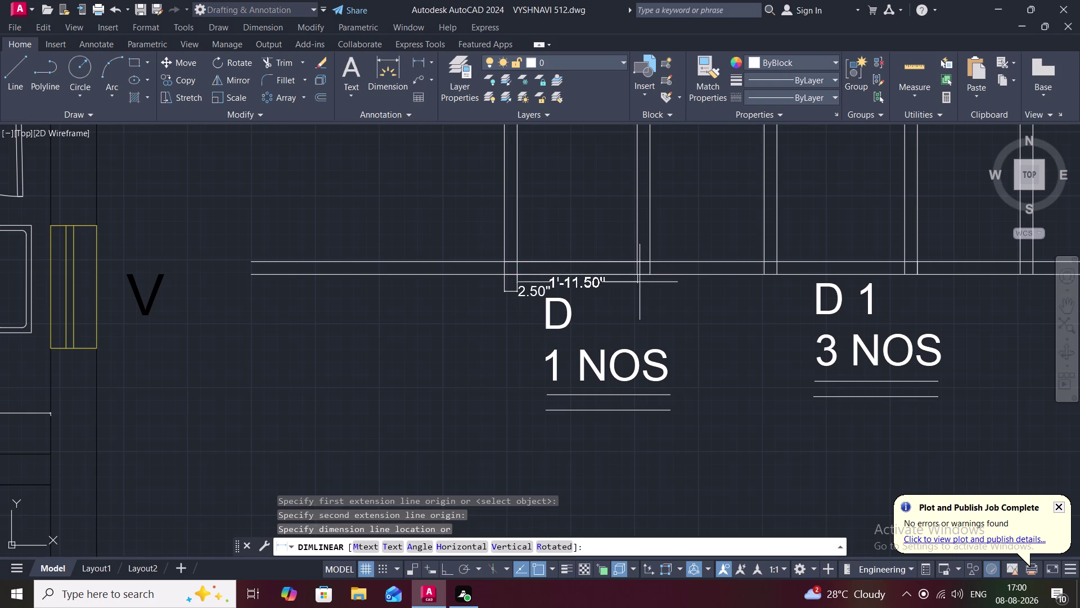
click(639, 285)
Dimension the right 2.50" frame at door D's base, then zoom out to the schedule.
key(space)
click(637, 275)
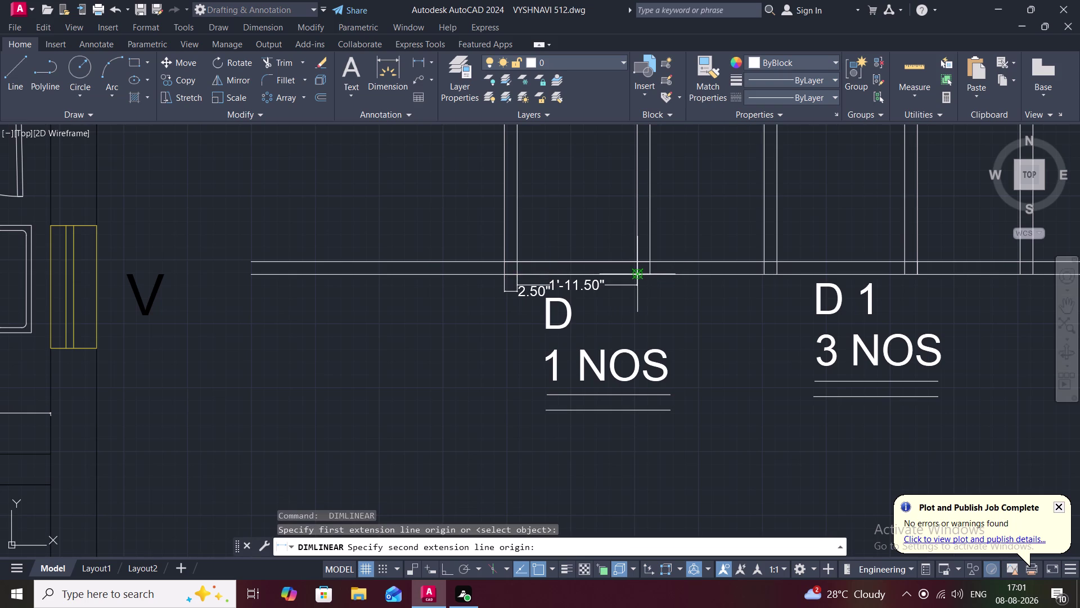
click(648, 276)
click(651, 293)
key(space)
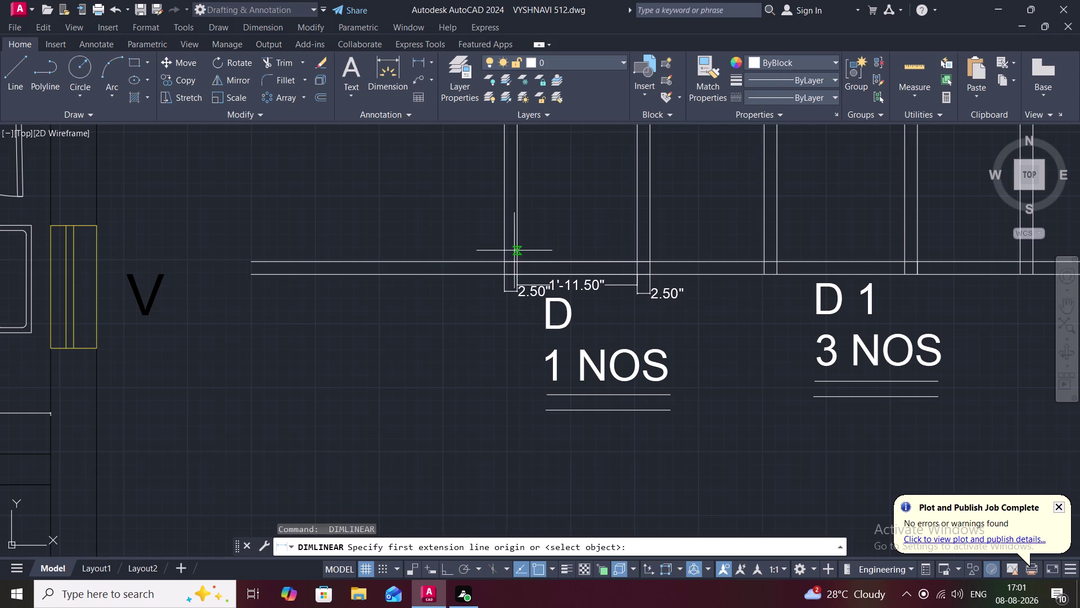
scroll(down, 3)
middle_drag(459, 221, 469, 333)
scroll(down, 3)
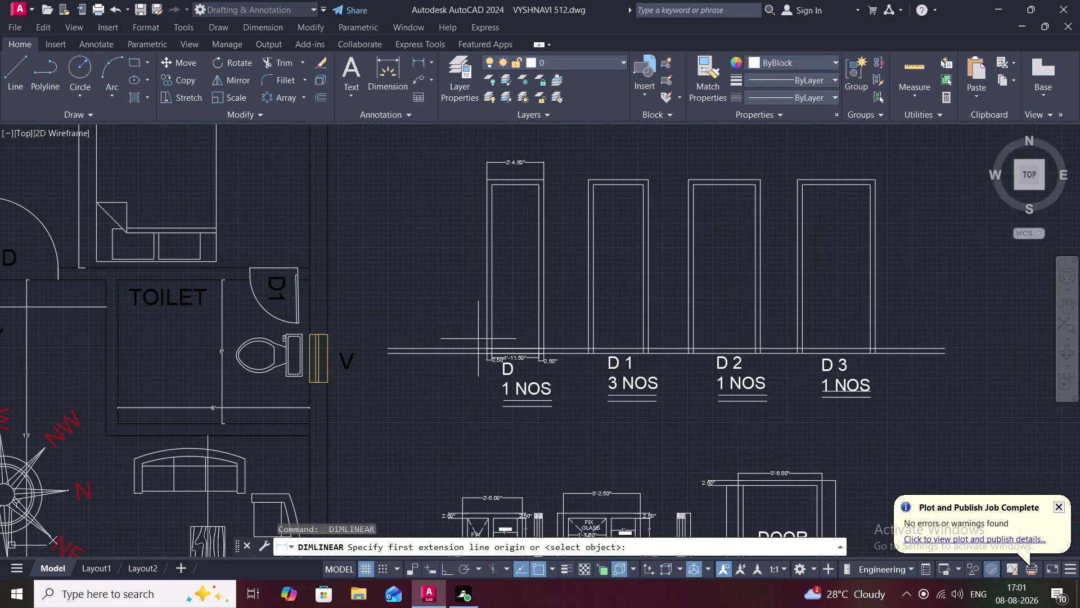
key(space)
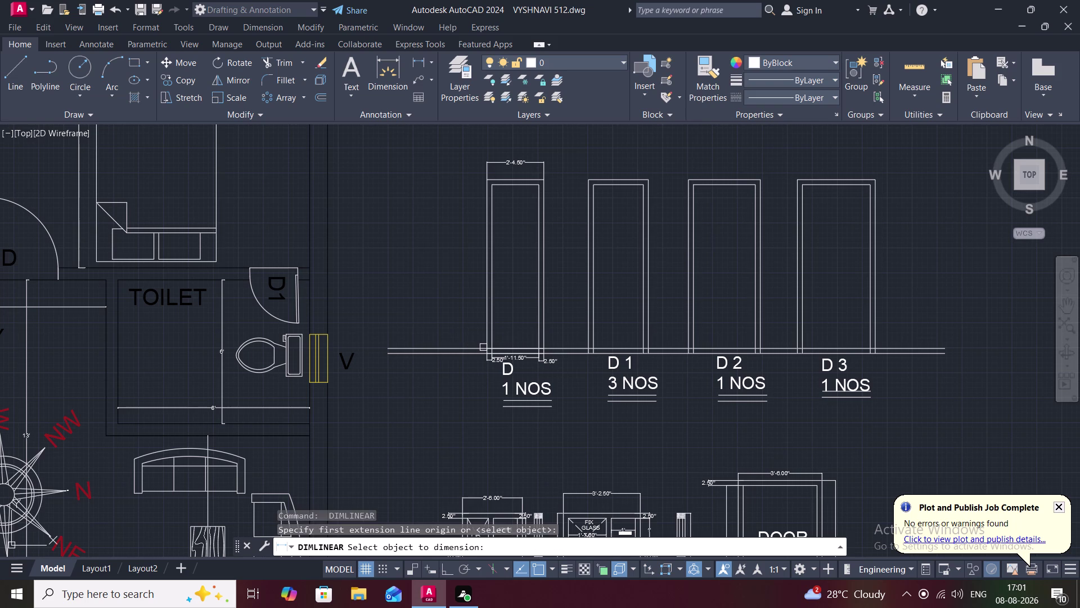
Start and cancel two height-dimension attempts on door D's frame.
key(space)
scroll(up, 3)
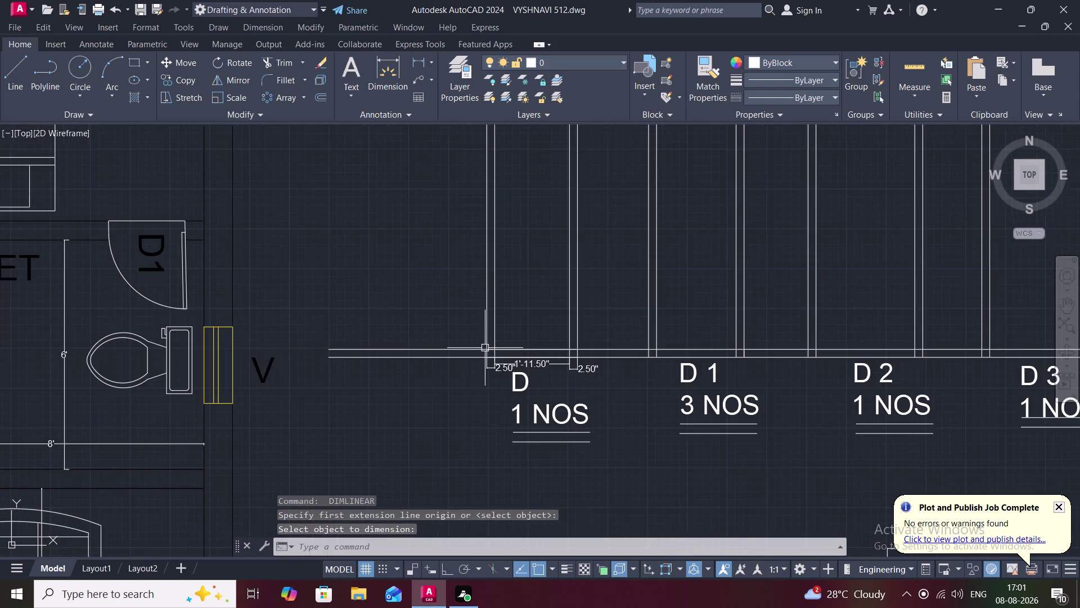
scroll(up, 3)
key(space)
click(485, 348)
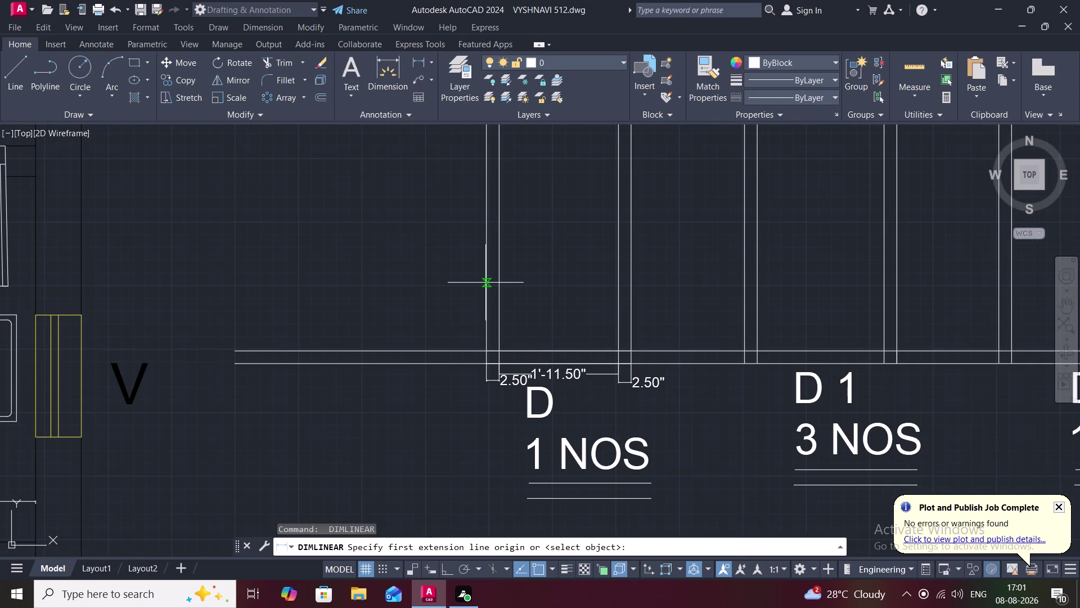
click(484, 351)
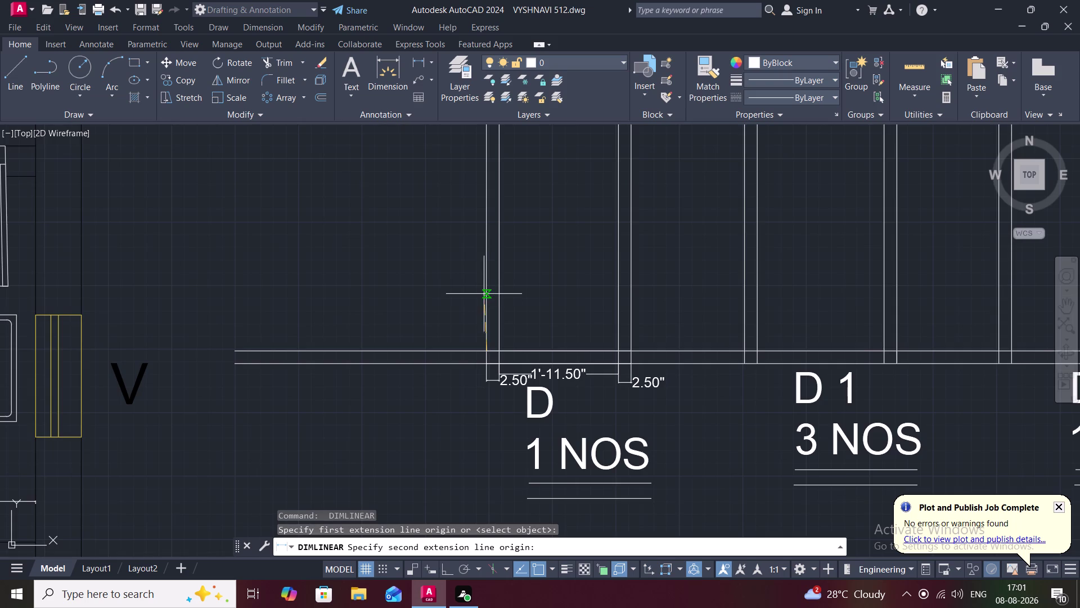
scroll(down, 3)
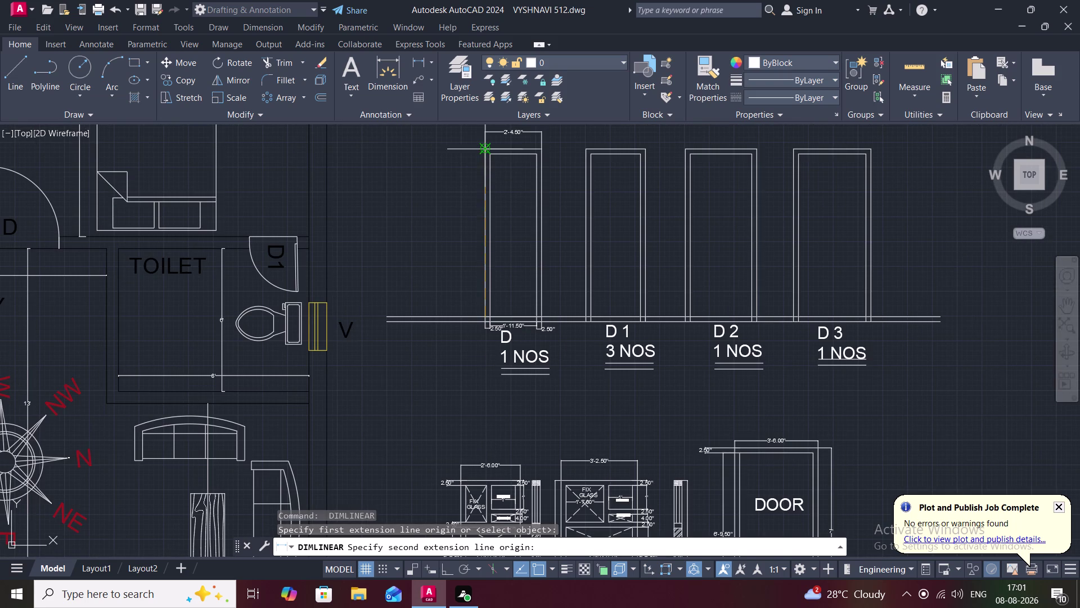
click(483, 148)
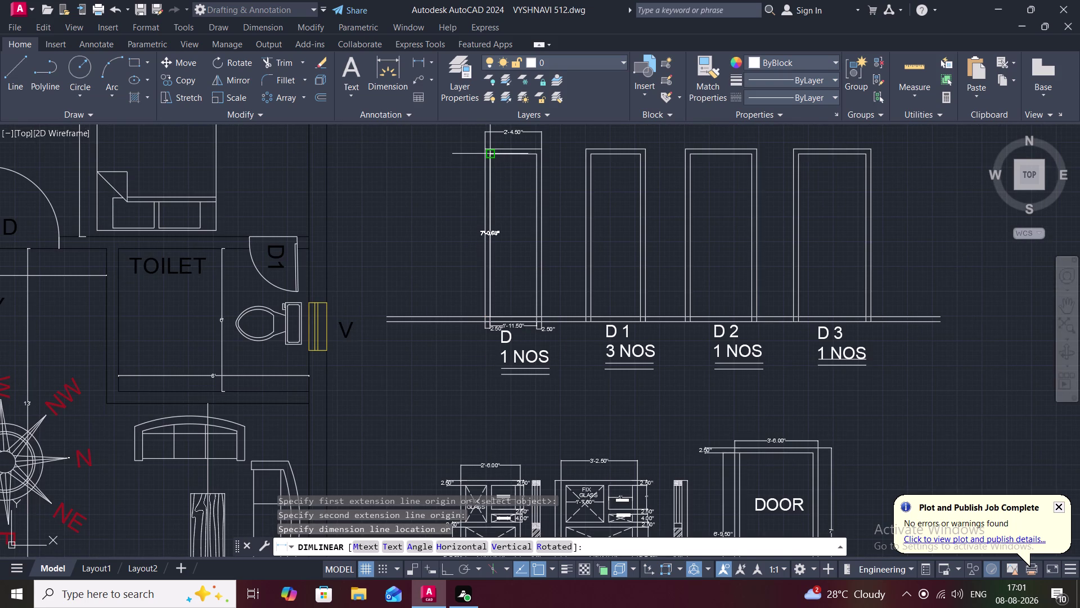
key(Escape)
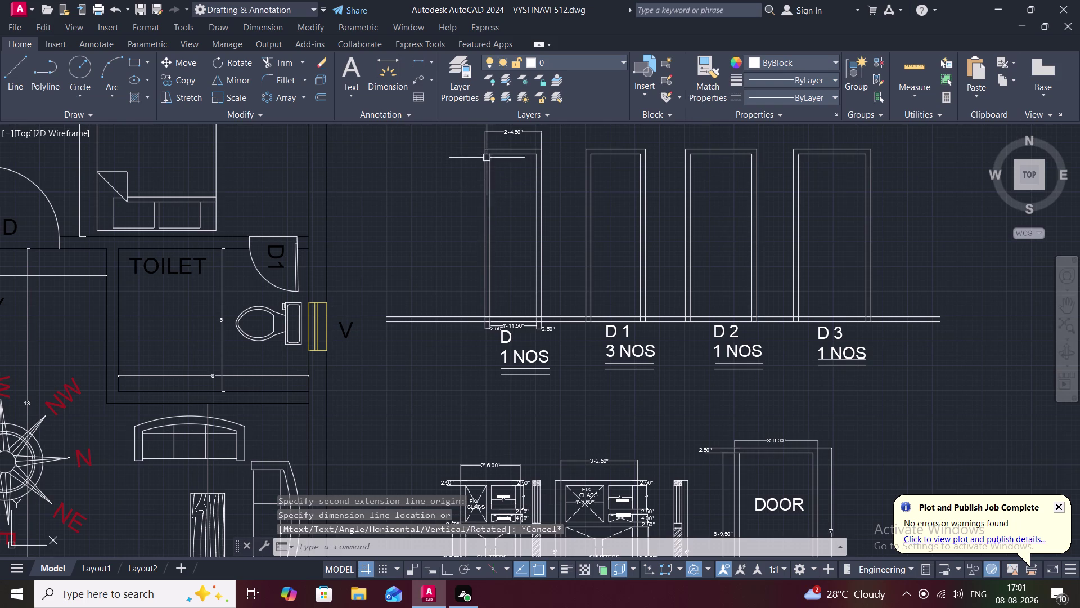
key(space)
click(489, 155)
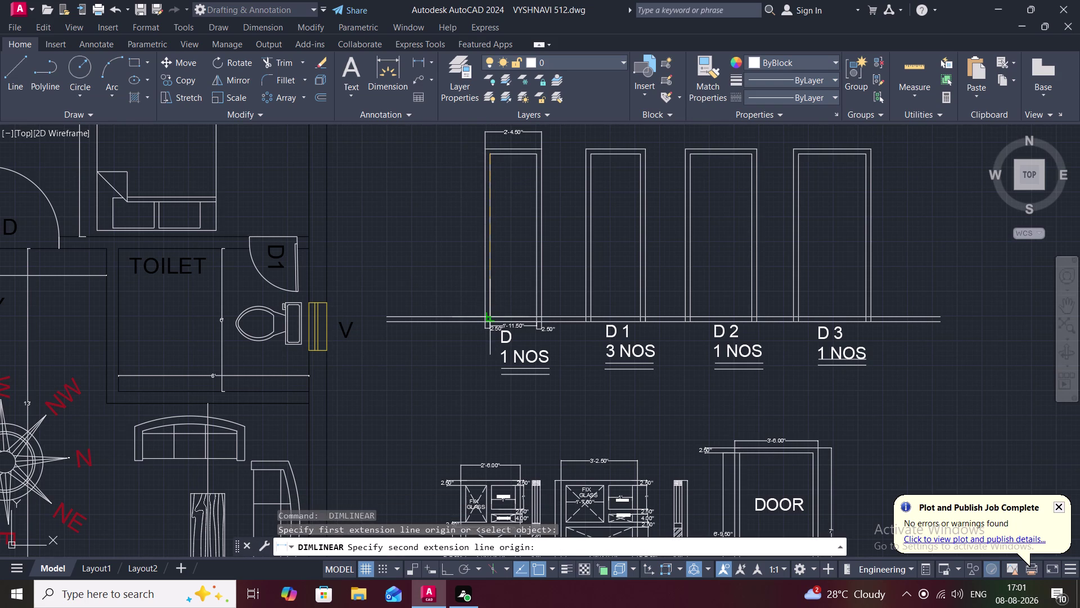
click(490, 316)
scroll(up, 3)
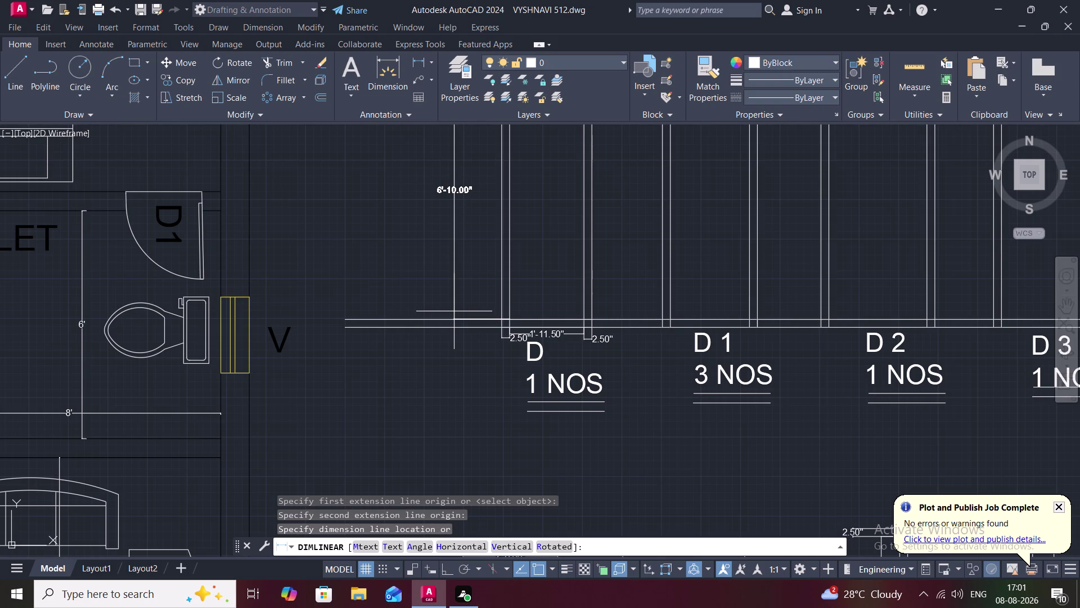
key(Escape)
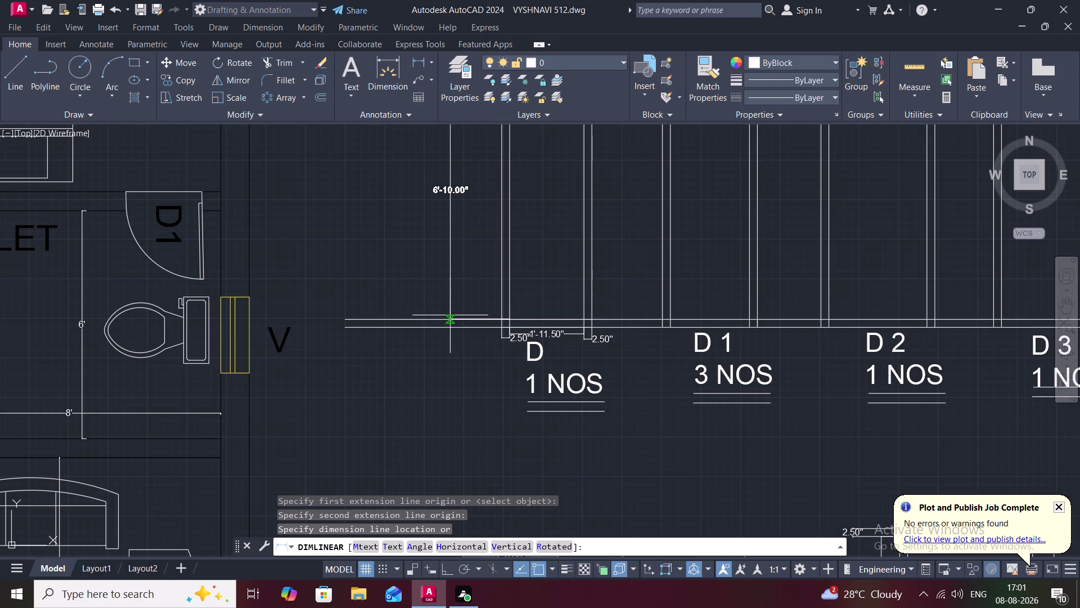
Re-center door D and cancel two more height-dimension attempts along its left frame edge.
middle_drag(478, 260, 468, 308)
scroll(down, 3)
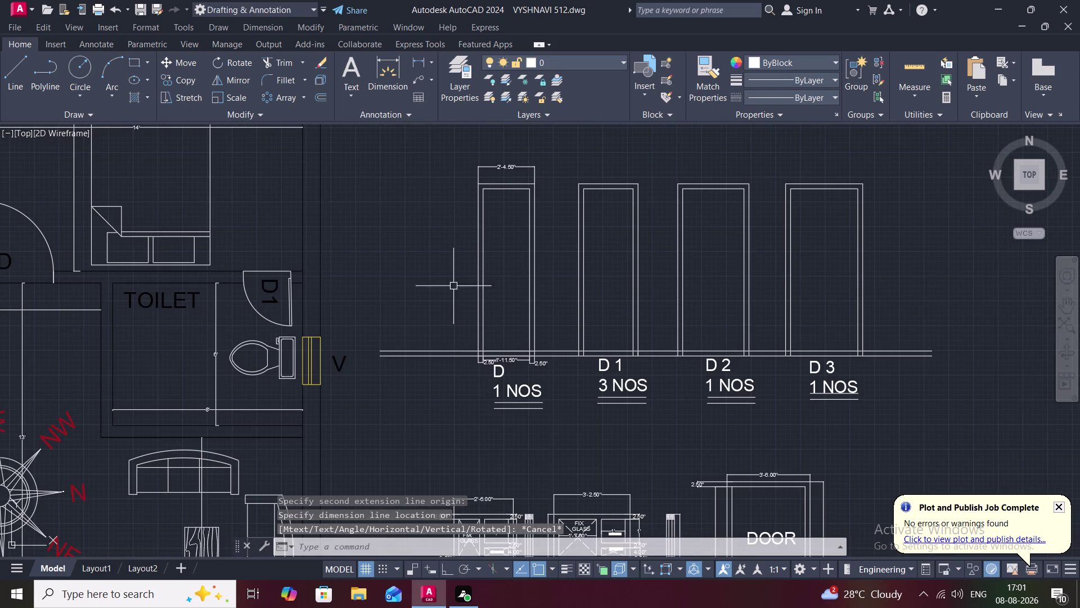
middle_drag(475, 188, 521, 387)
middle_drag(534, 378, 538, 354)
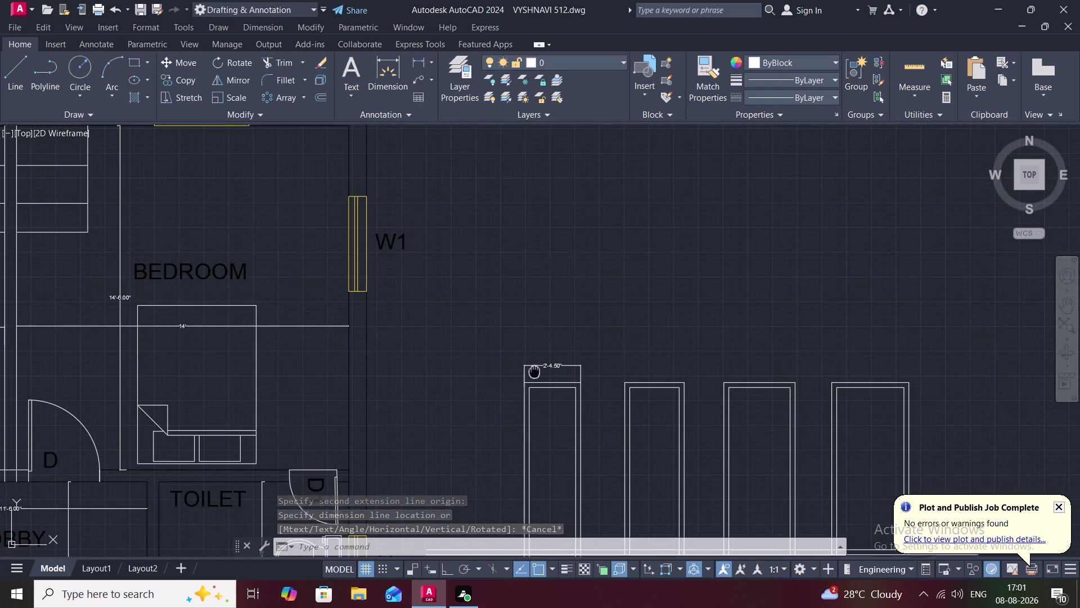
middle_drag(538, 354, 550, 290)
scroll(up, 3)
middle_drag(501, 314, 501, 227)
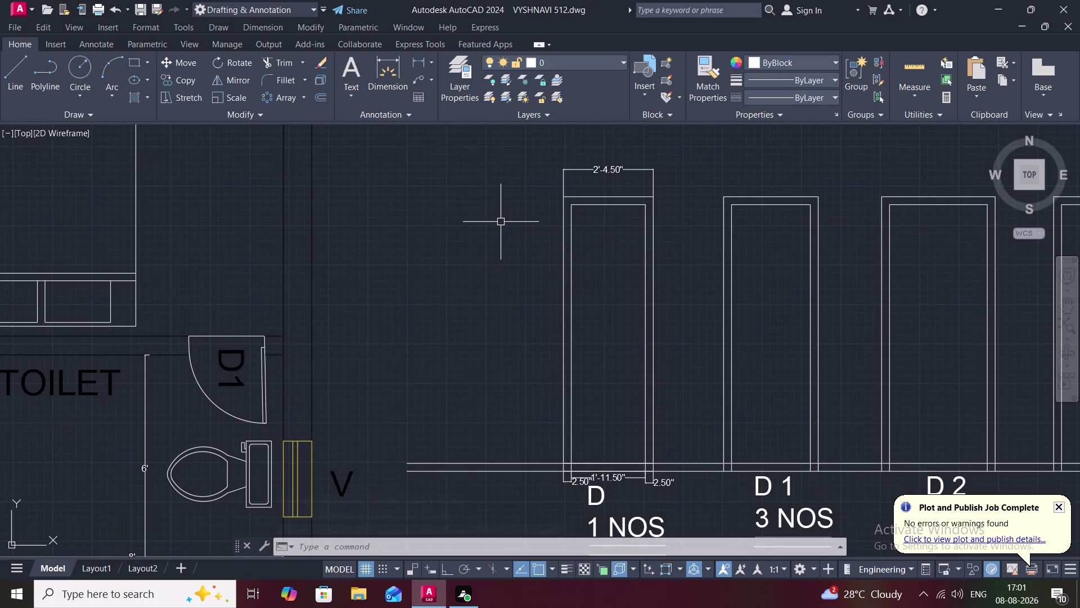
click(420, 60)
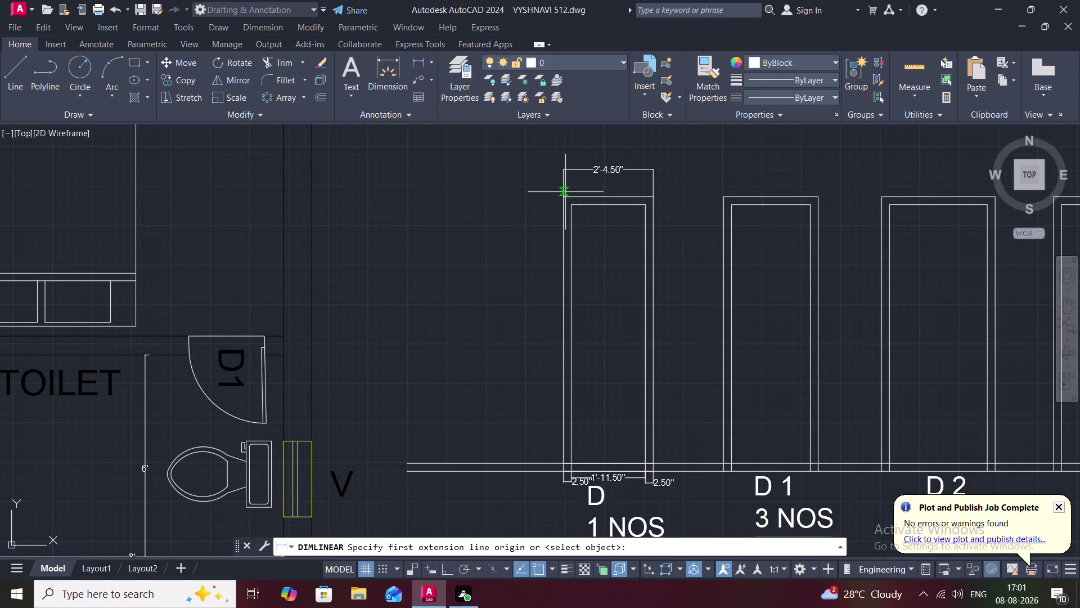
click(575, 208)
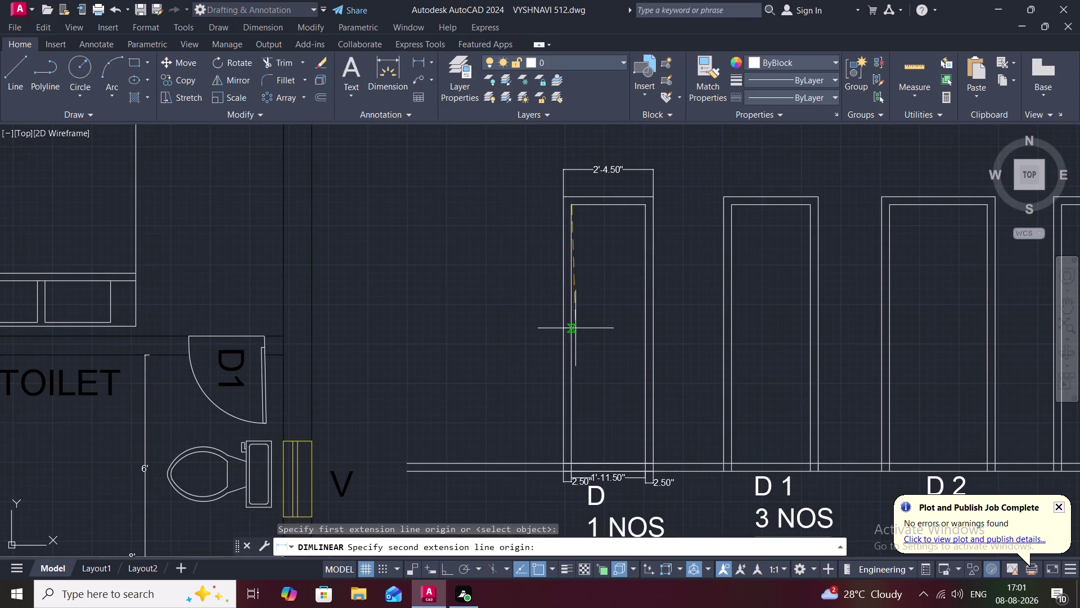
click(571, 462)
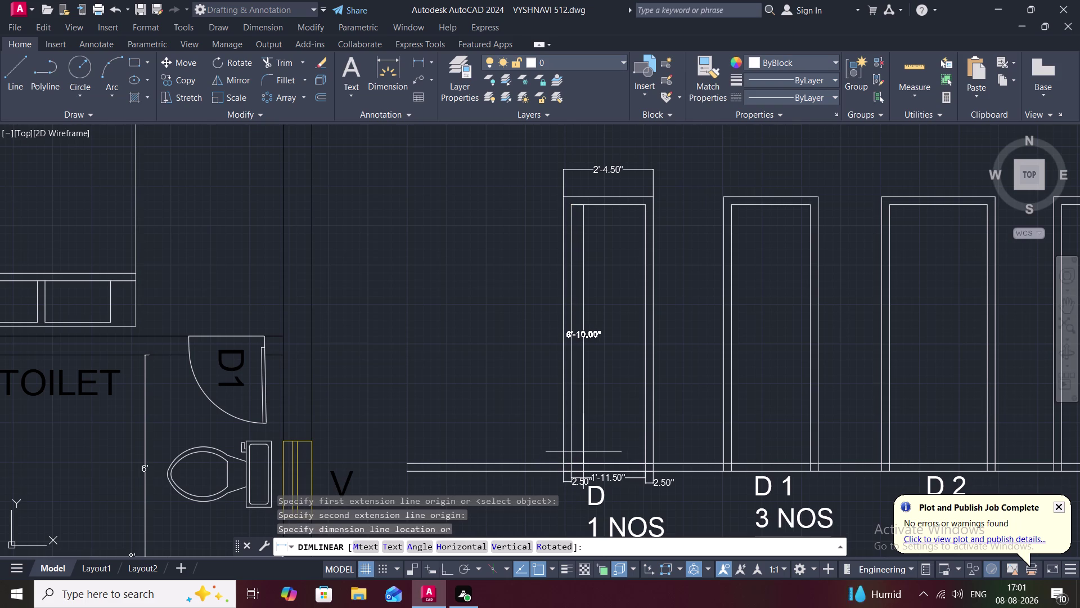
key(Escape)
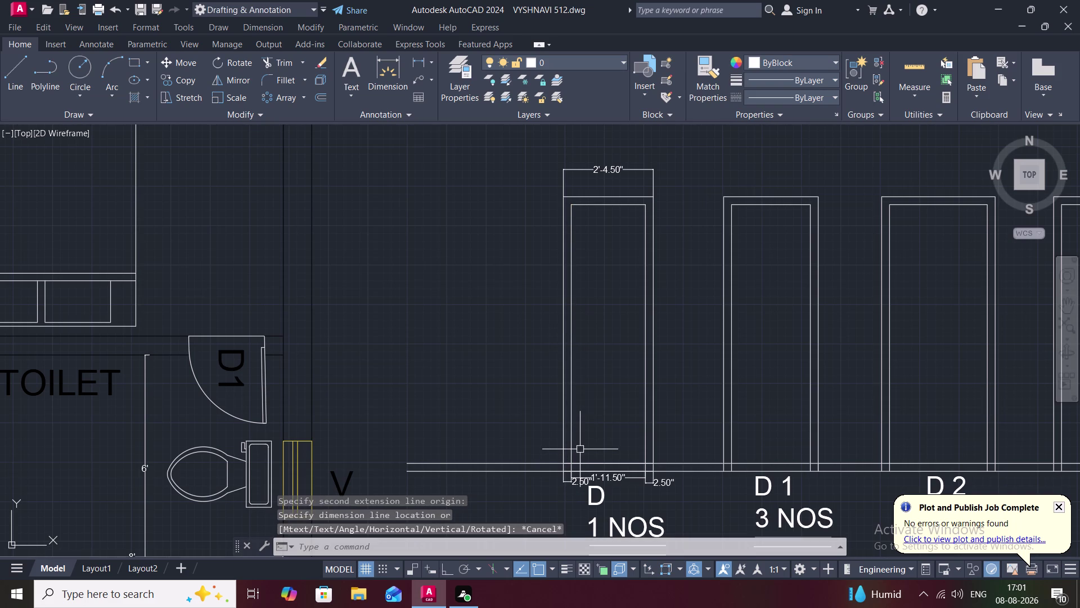
click(422, 61)
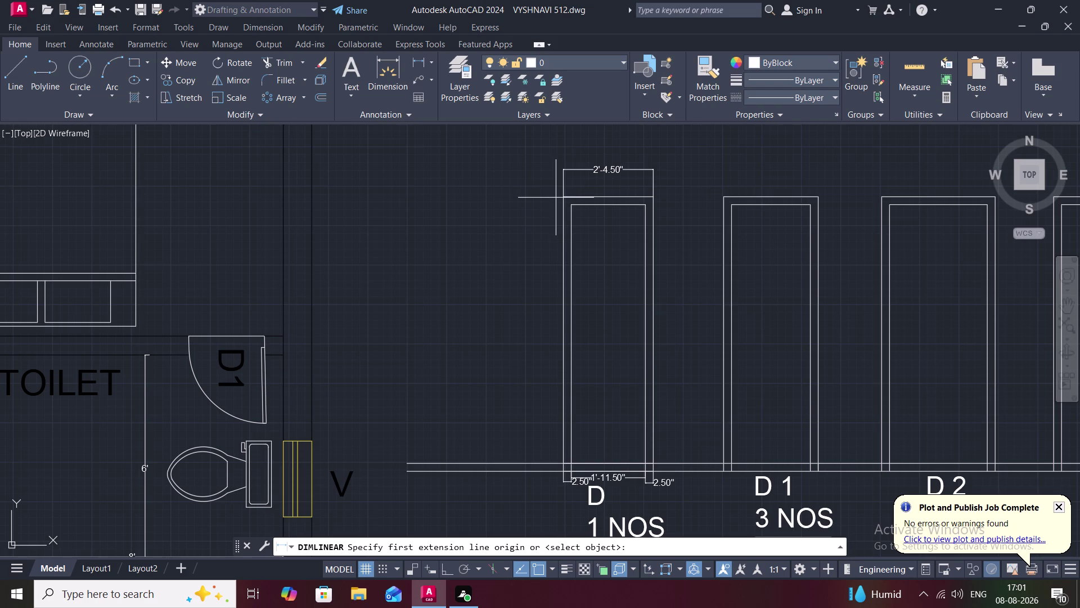
click(564, 199)
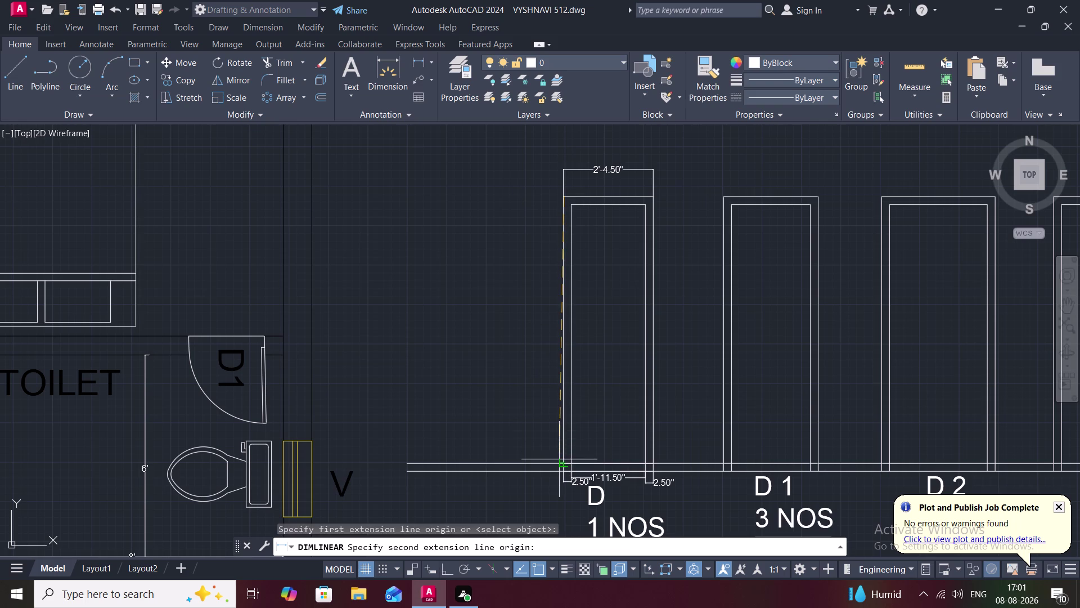
click(562, 463)
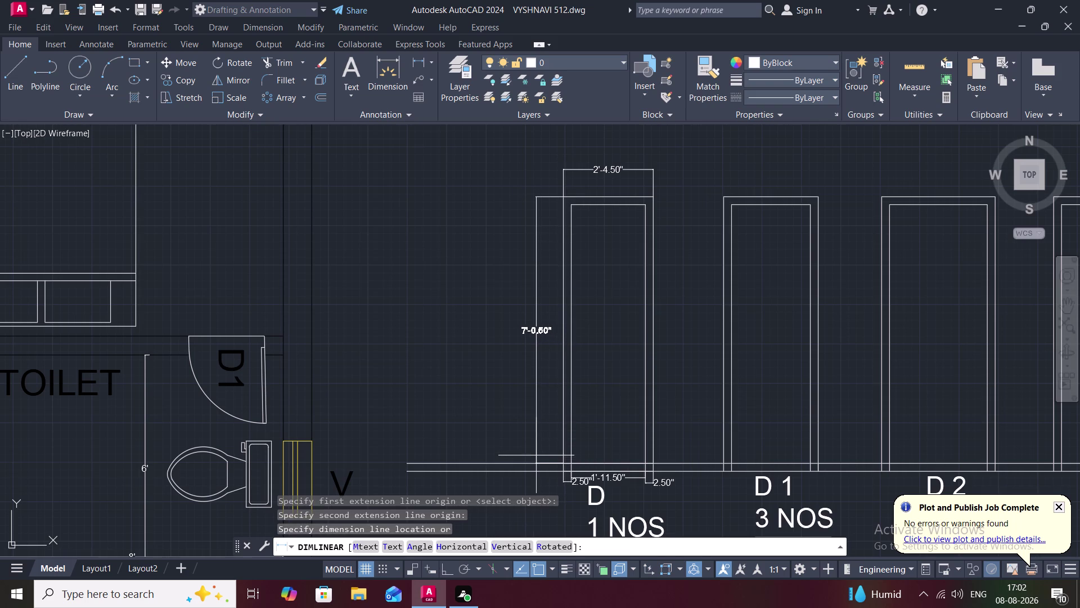
scroll(up, 3)
scroll(down, 3)
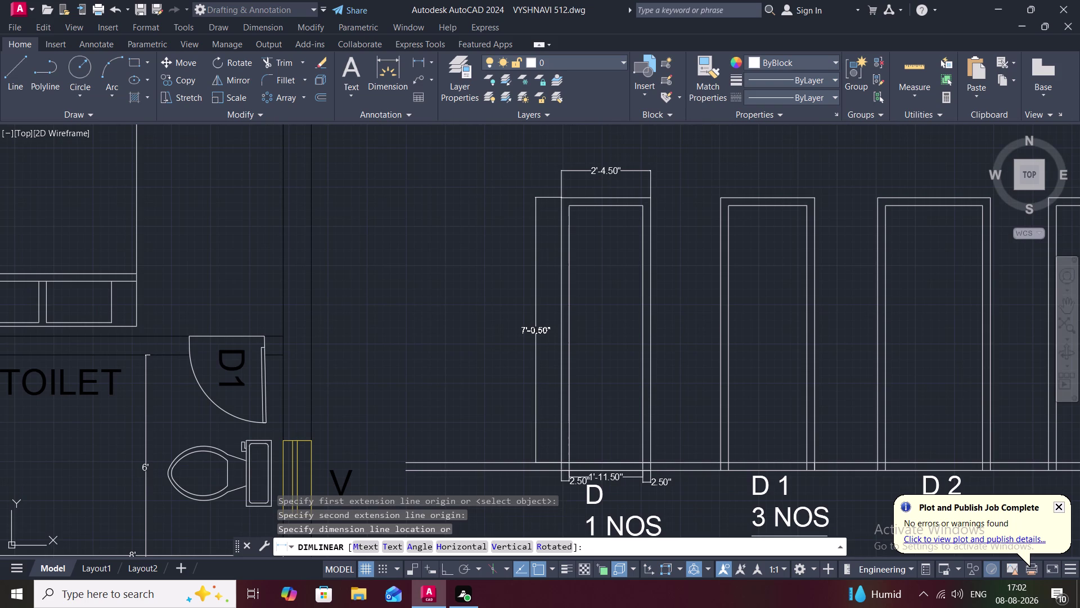
key(Escape)
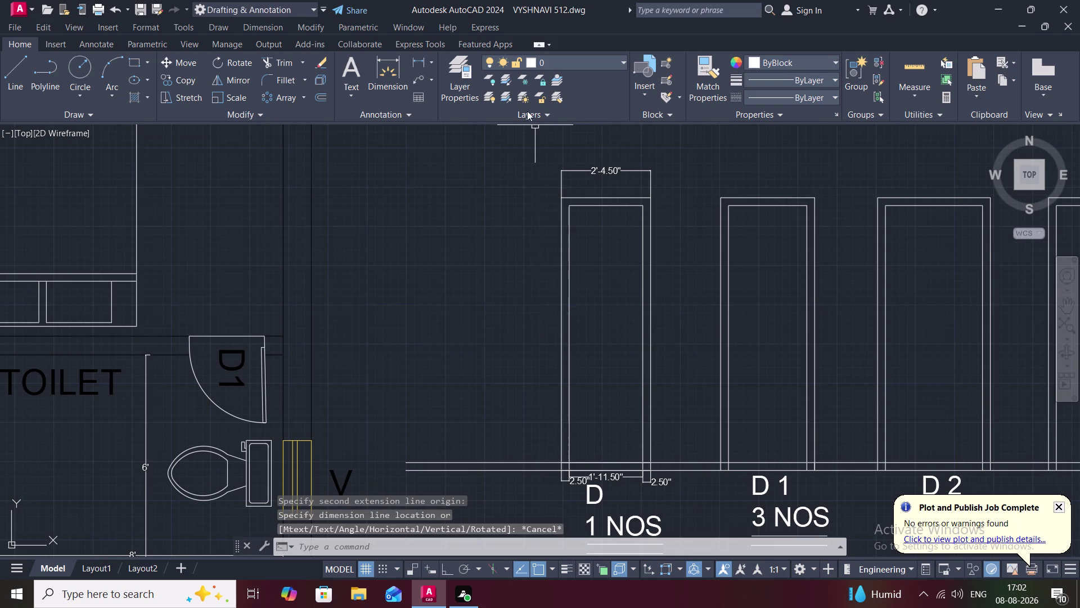
Dimension door D's 7'-3.00" overall height on the left and 6'-10.00" opening height on the right.
drag(412, 56, 418, 69)
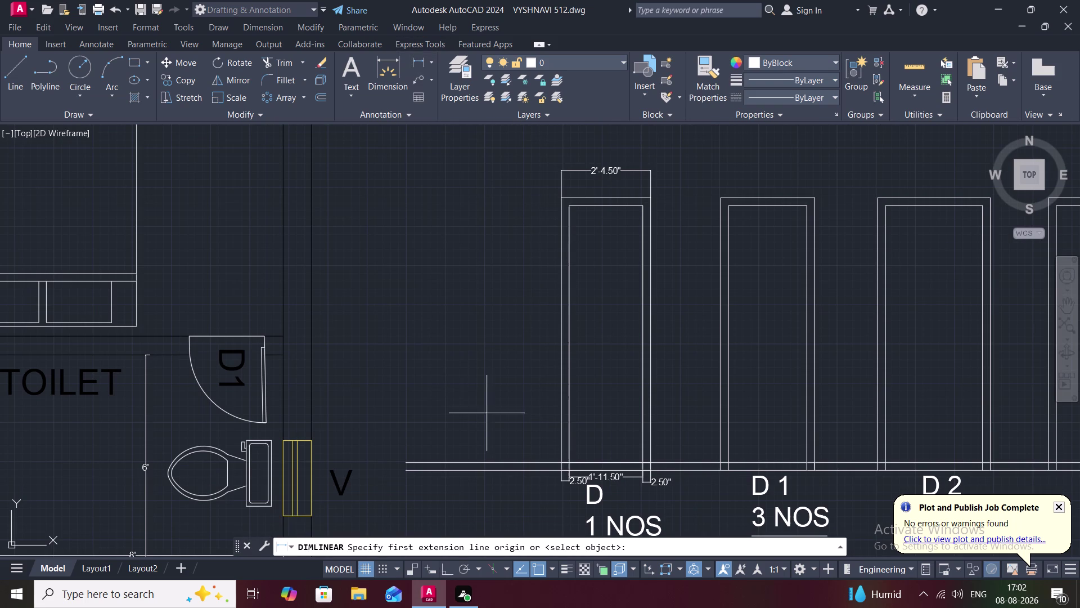
click(560, 470)
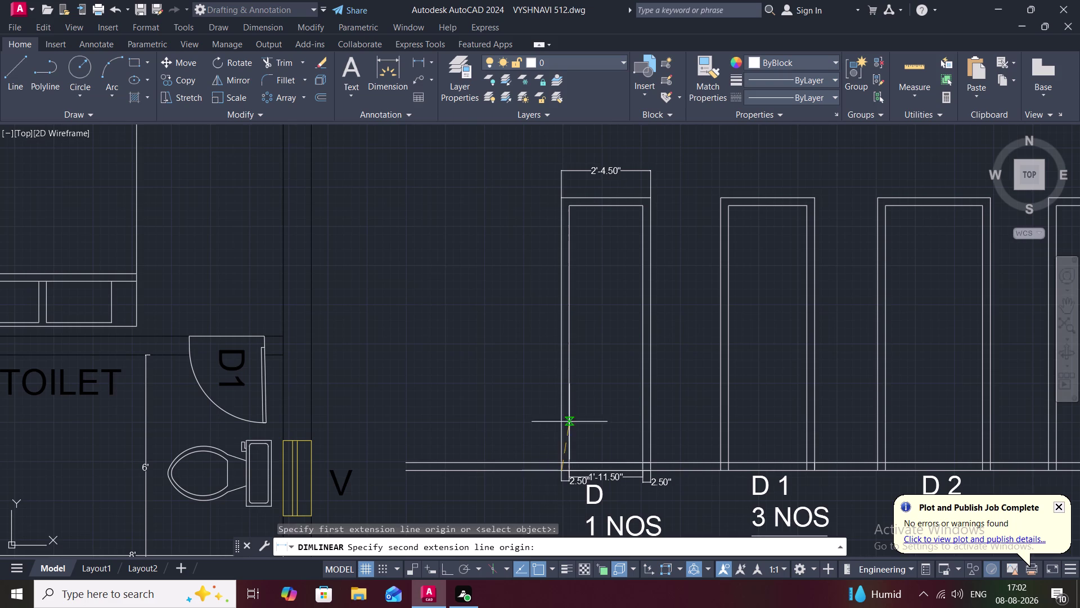
click(564, 198)
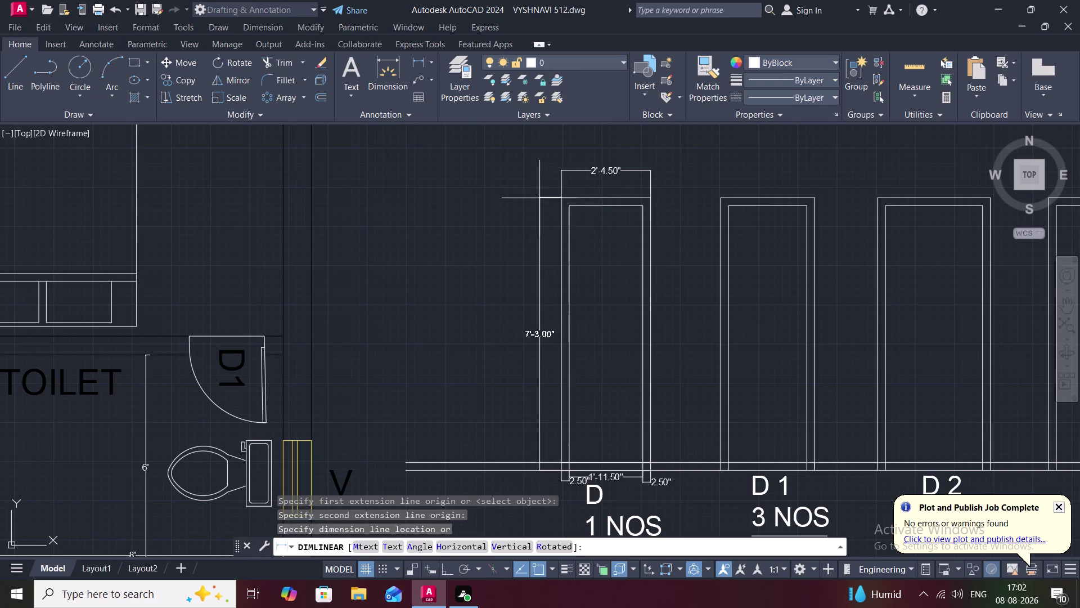
click(532, 198)
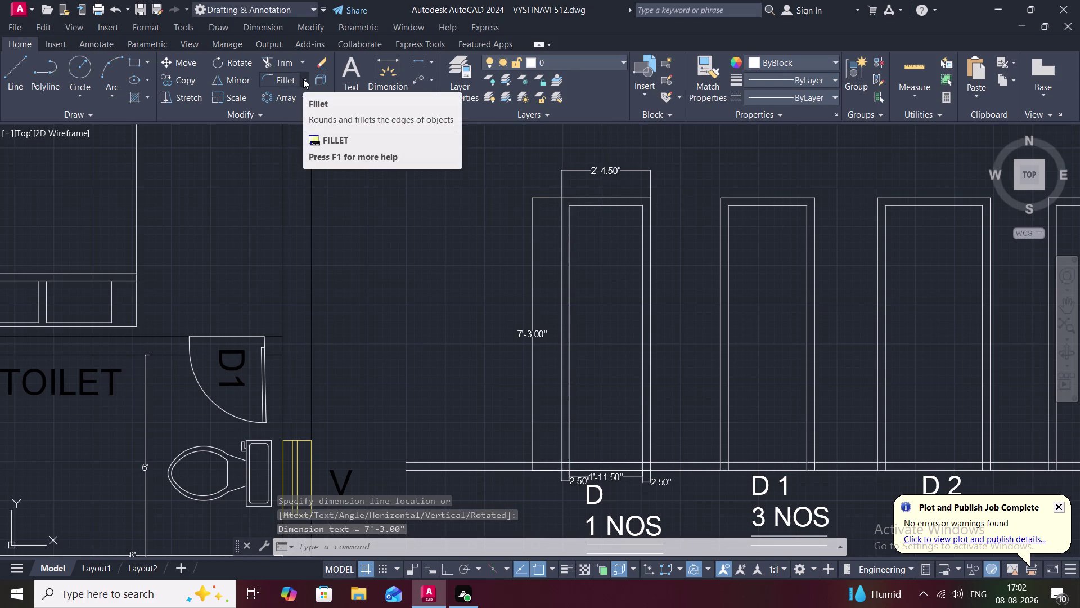
click(425, 65)
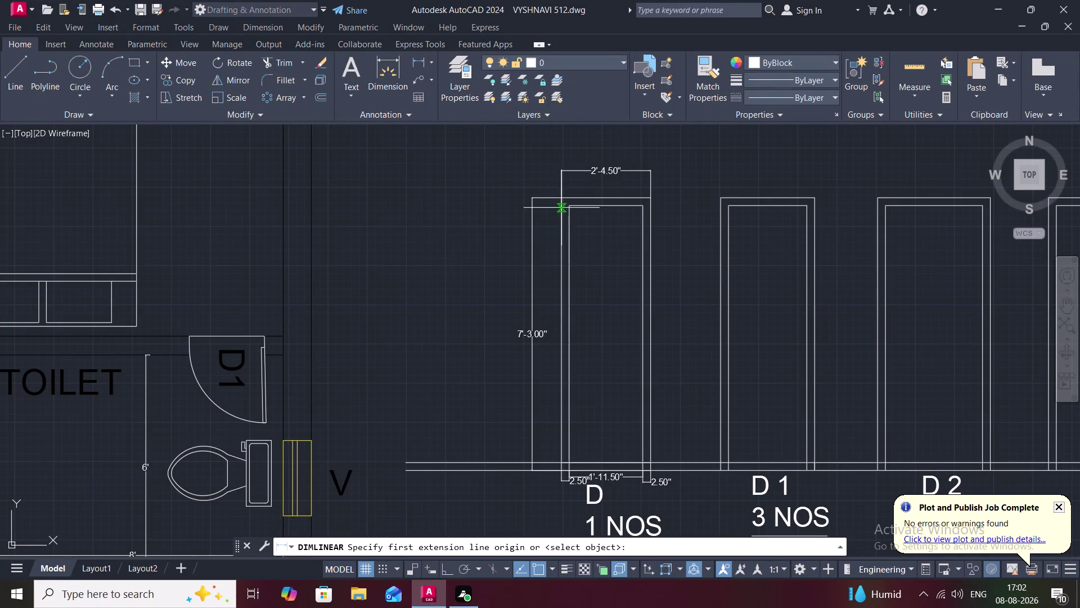
click(566, 208)
click(570, 459)
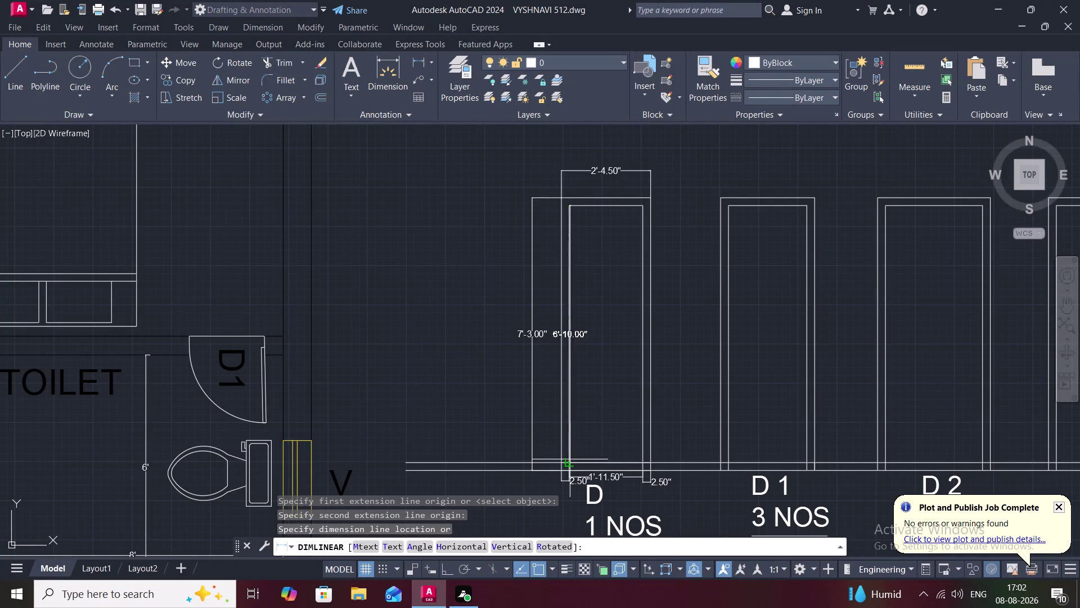
click(670, 445)
middle_drag(705, 409, 667, 400)
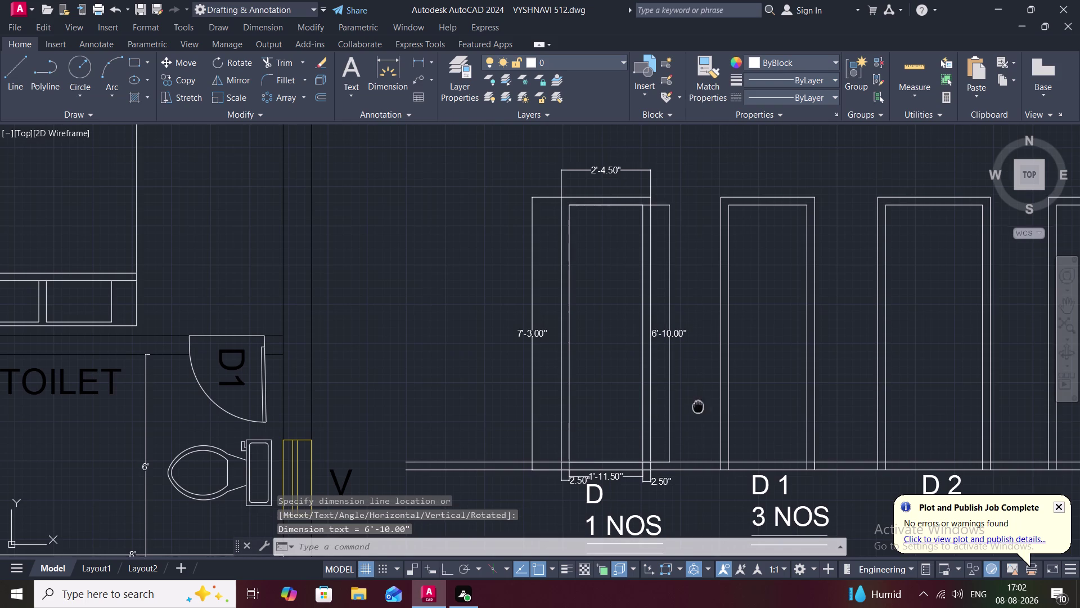
middle_drag(667, 399, 629, 395)
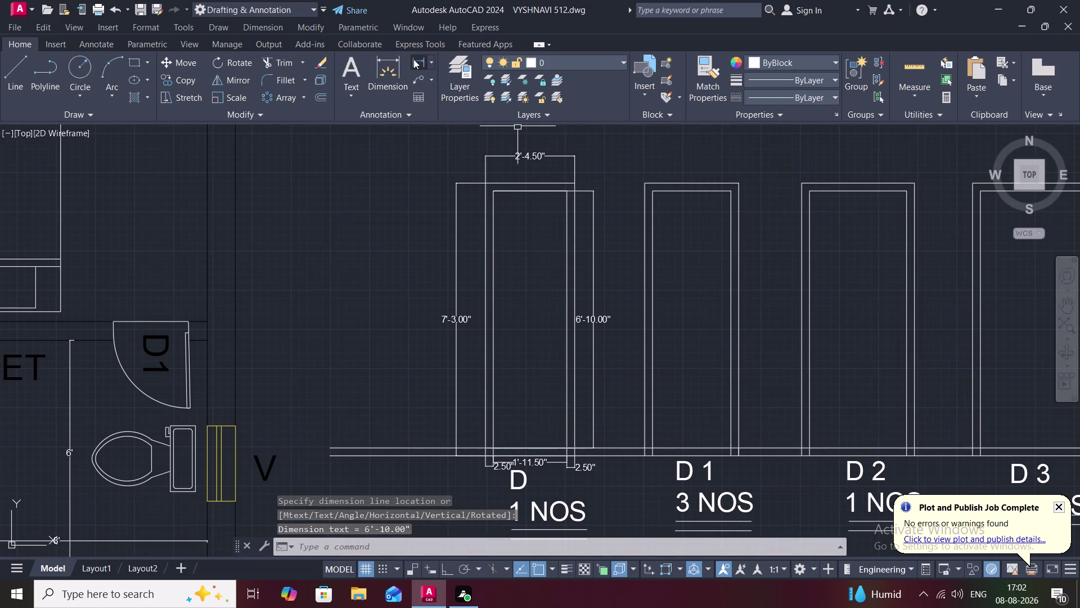
Discard a 7'-0.50" attempt and dimension door D1's 2'-6.00" width above it.
click(414, 59)
click(643, 185)
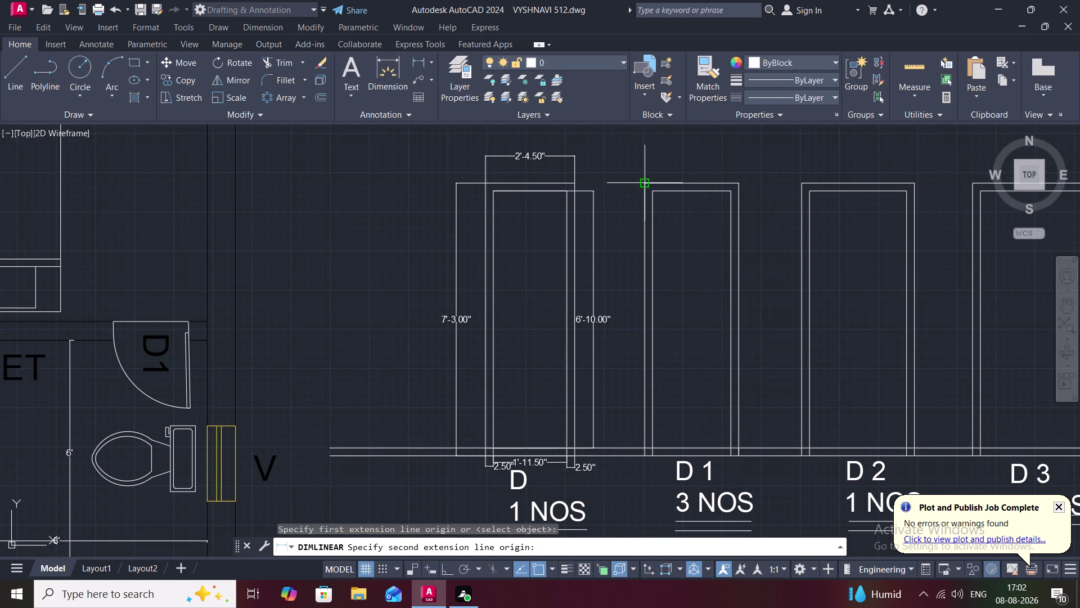
click(643, 443)
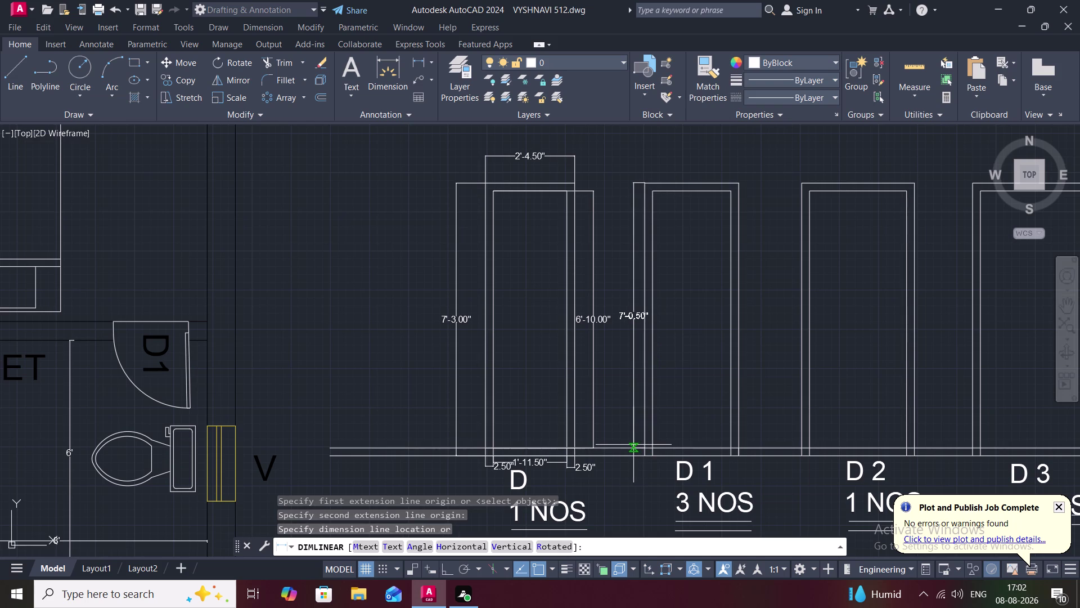
key(Escape)
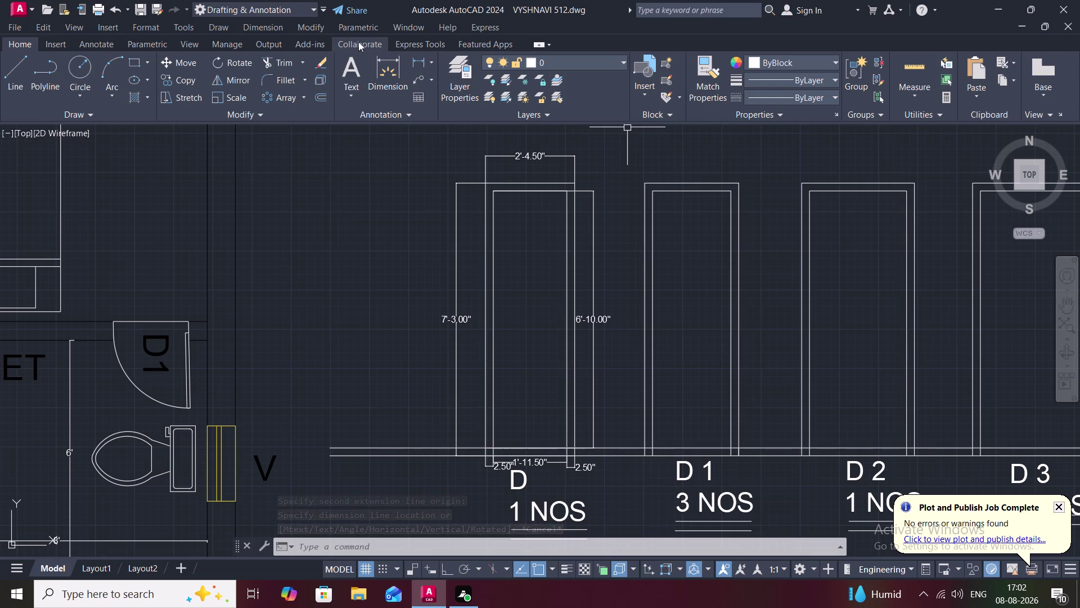
click(430, 63)
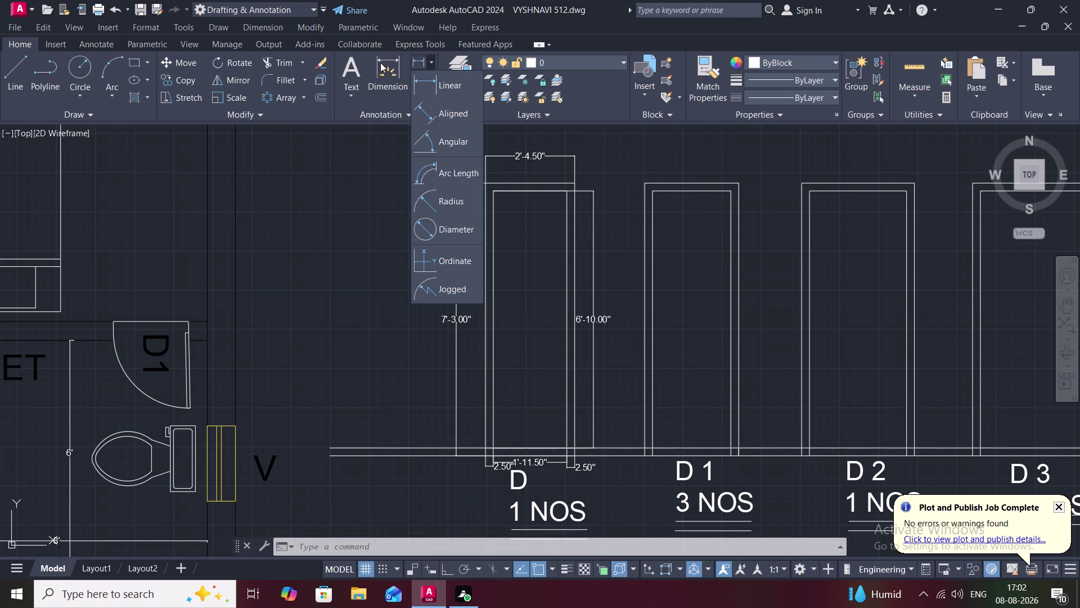
click(424, 83)
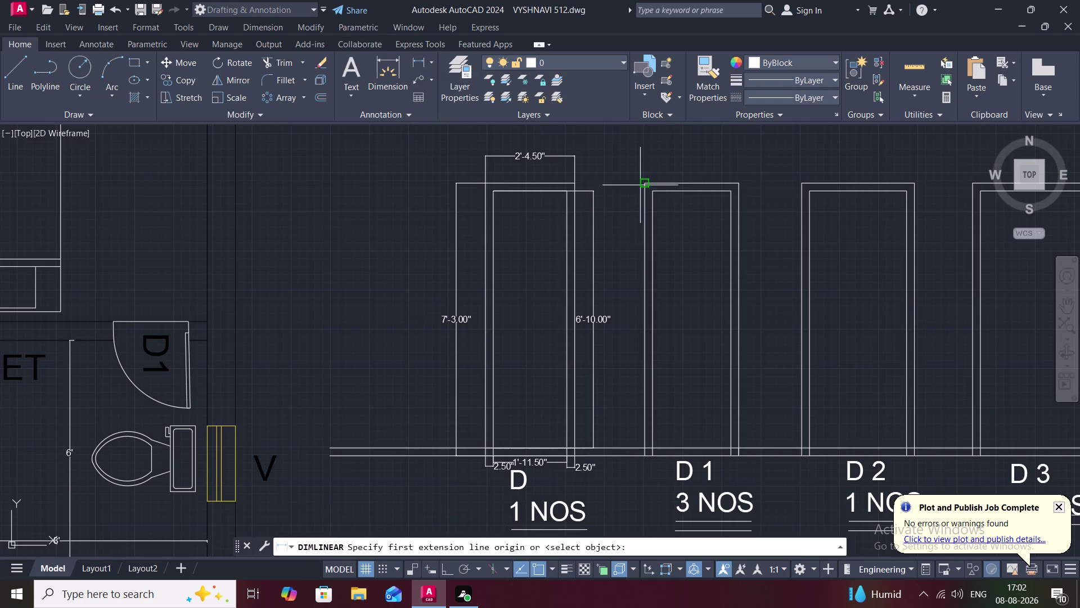
click(644, 185)
click(737, 183)
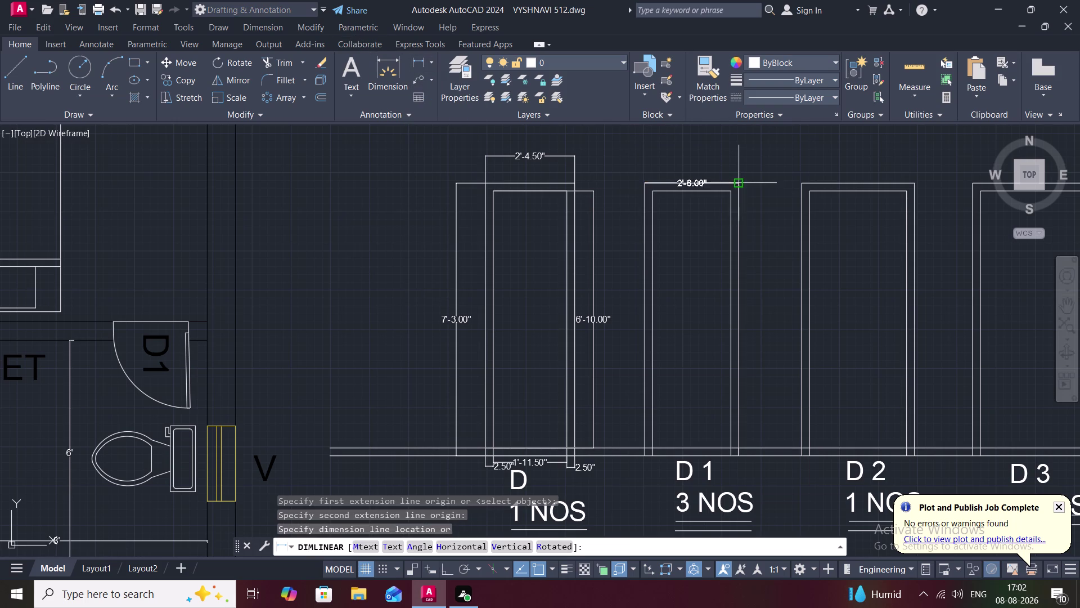
click(729, 166)
Add D1's 2.50" frame-thickness and 6'-10.00" opening-height dimensions.
click(424, 60)
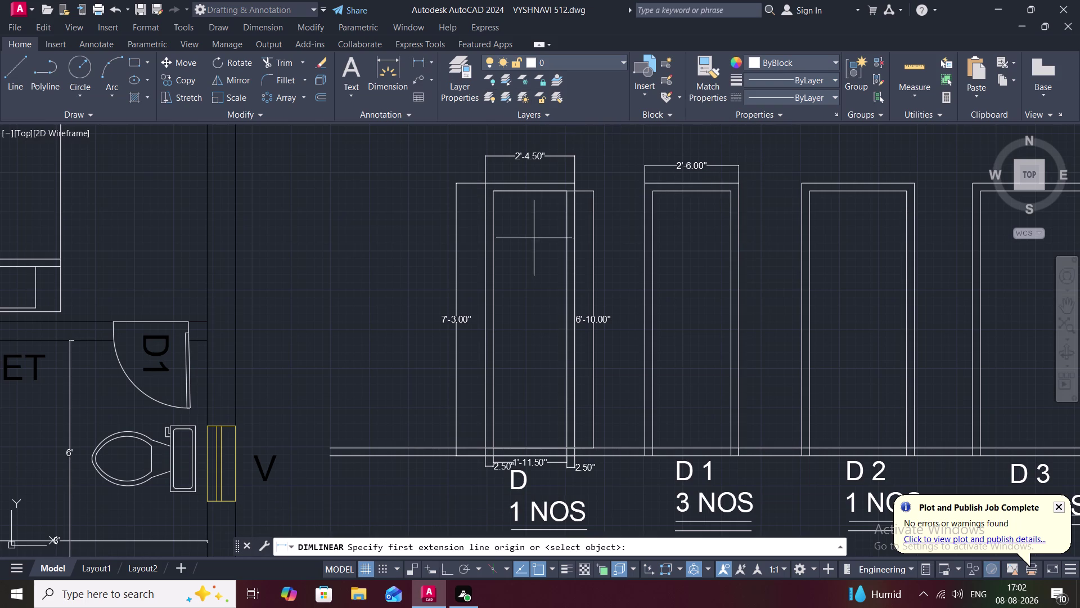
click(672, 182)
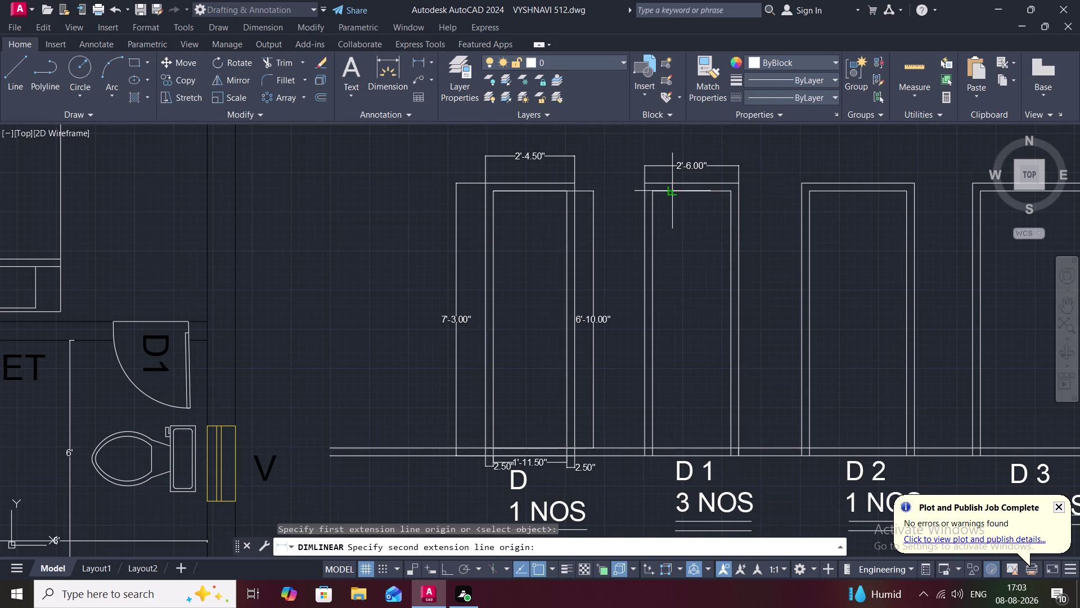
click(672, 190)
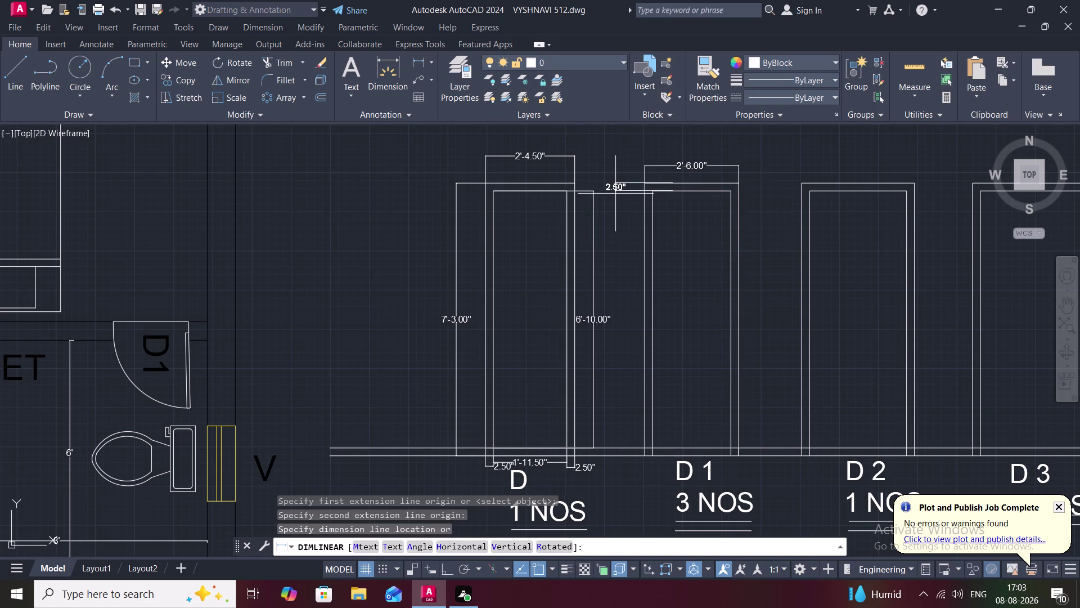
click(618, 194)
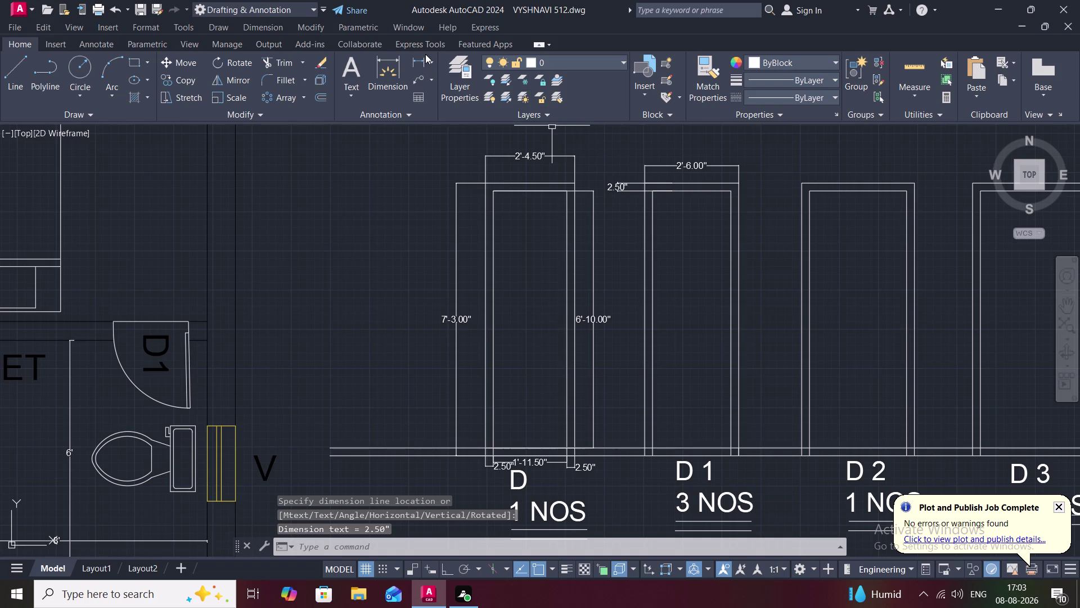
click(426, 54)
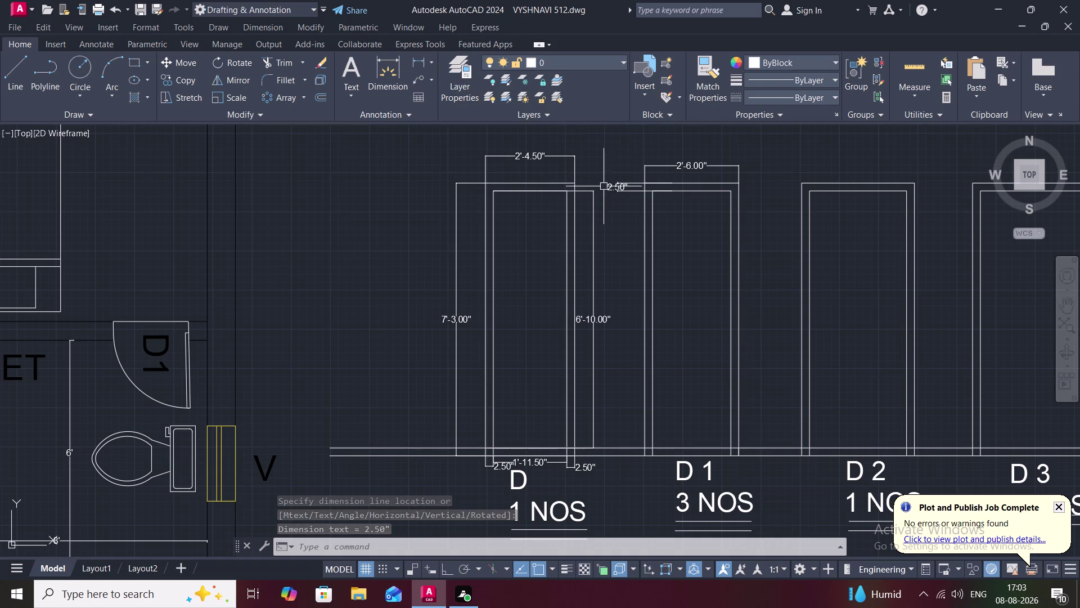
click(420, 64)
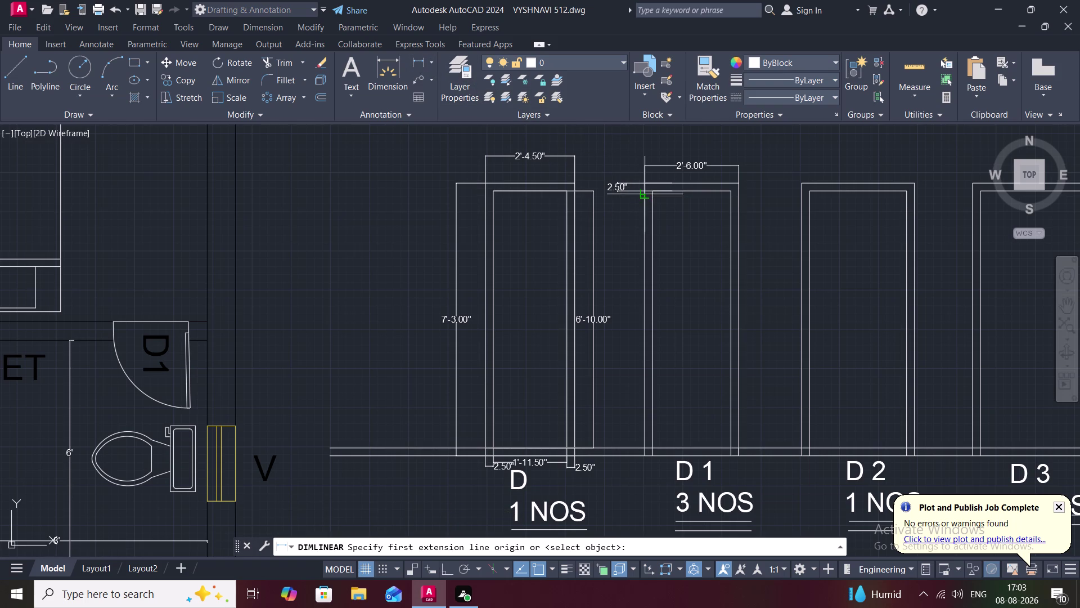
click(645, 190)
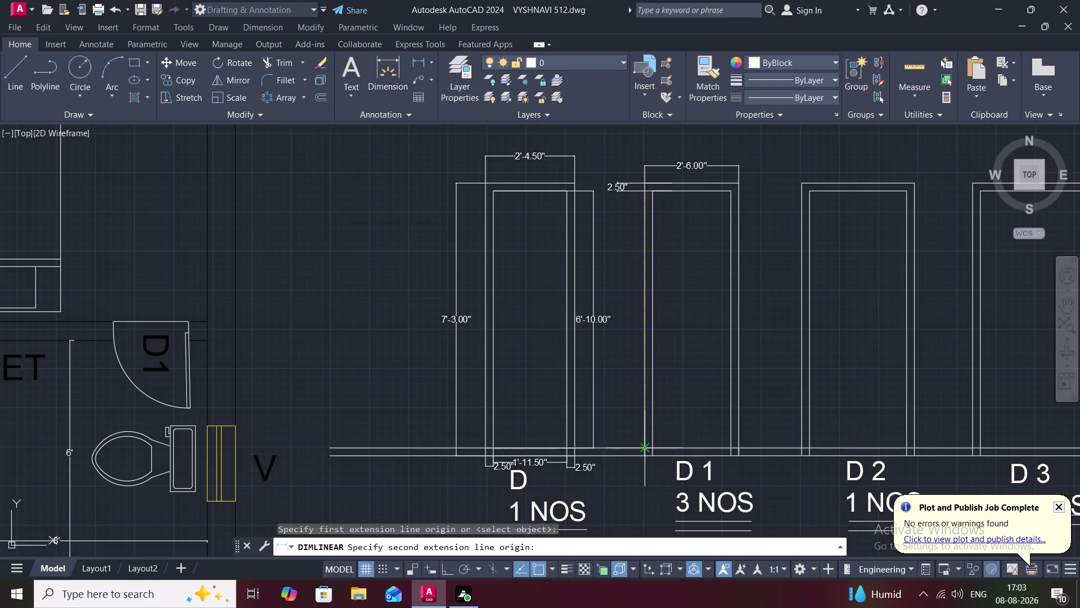
click(647, 448)
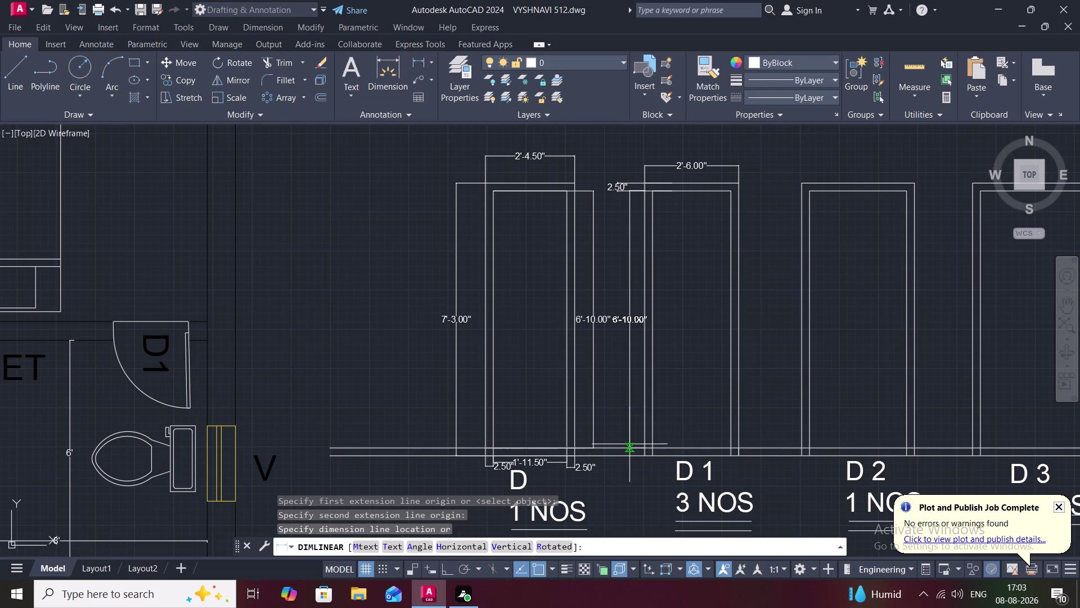
click(630, 444)
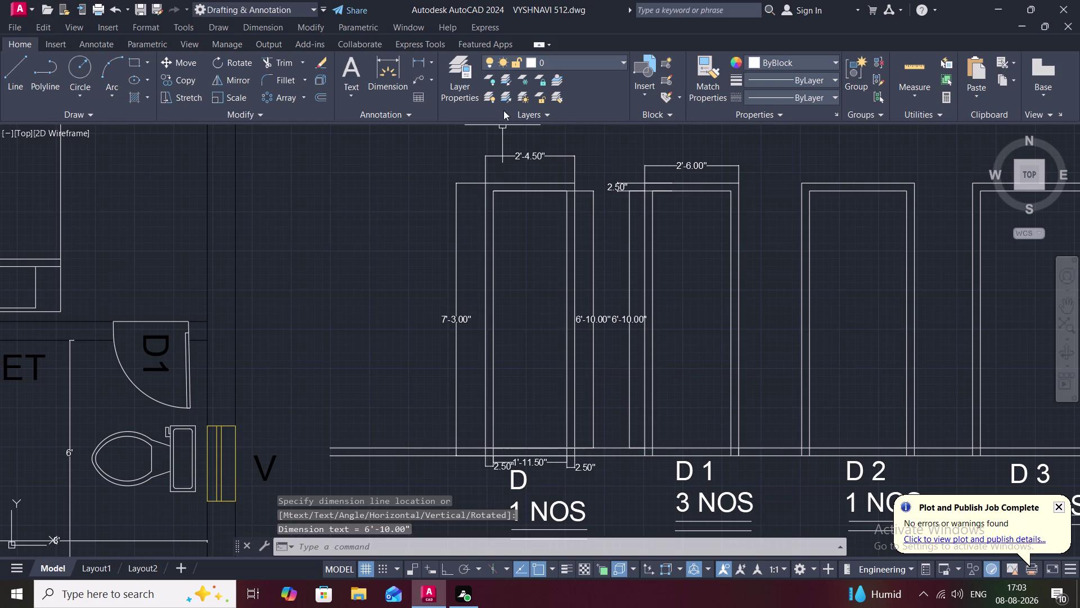
Place a stray 2.68" dimension near D1's base and delete it.
click(424, 62)
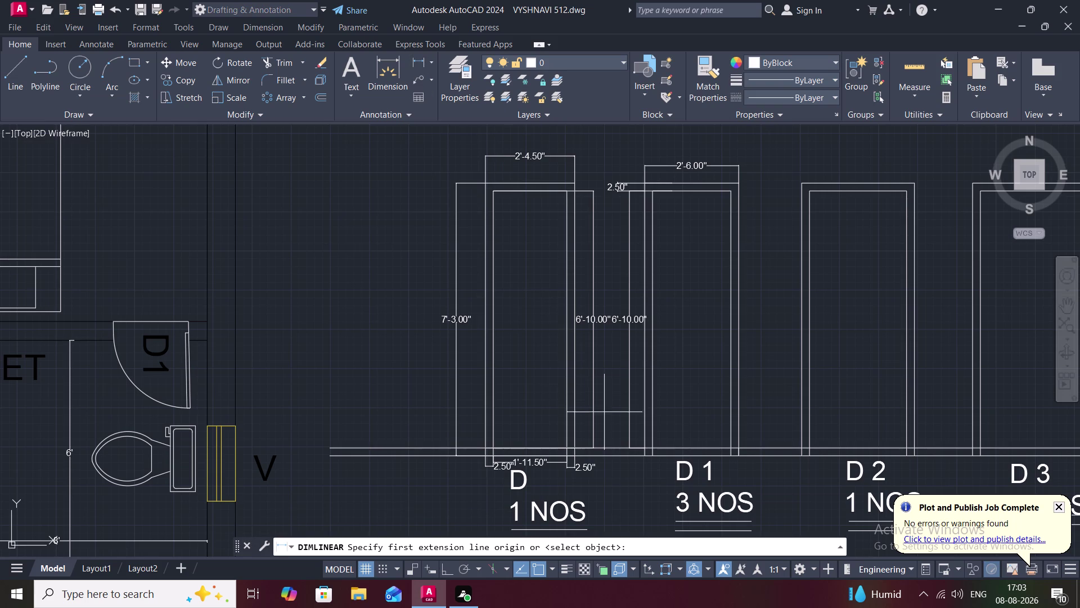
click(631, 449)
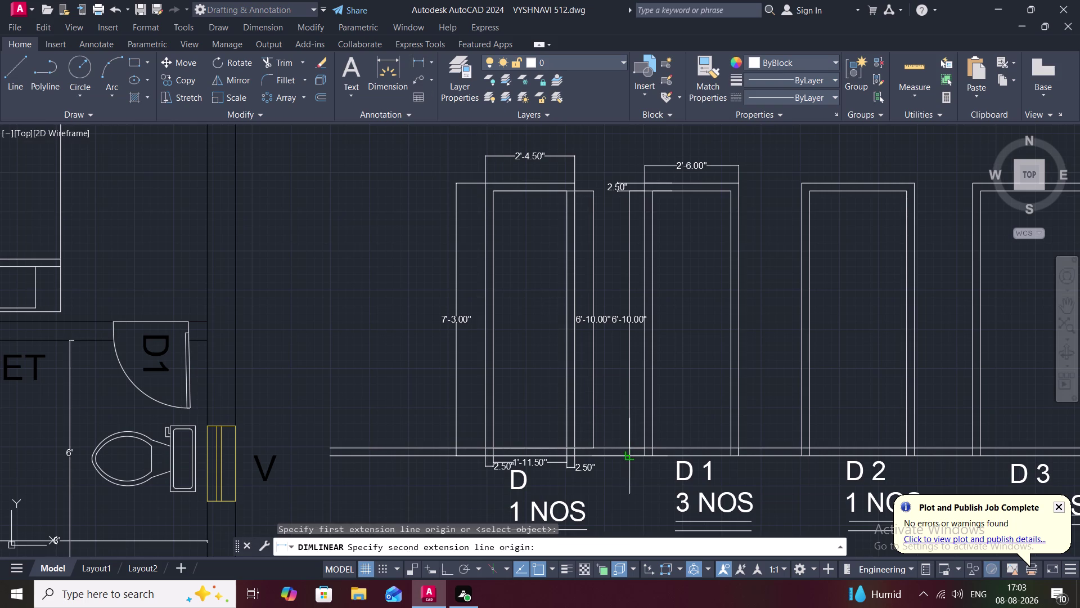
click(632, 458)
click(620, 459)
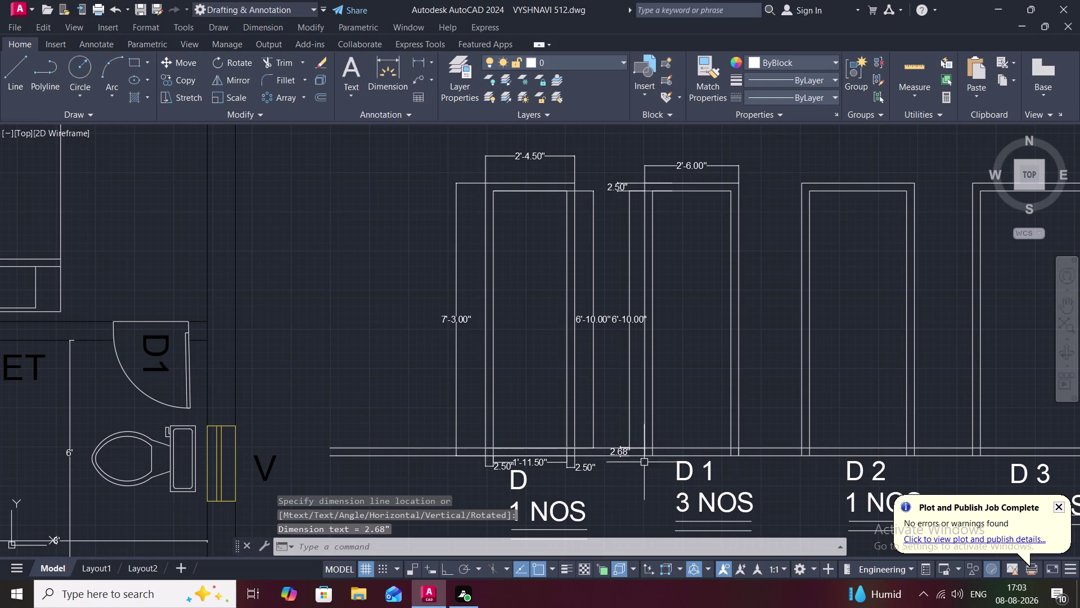
click(626, 453)
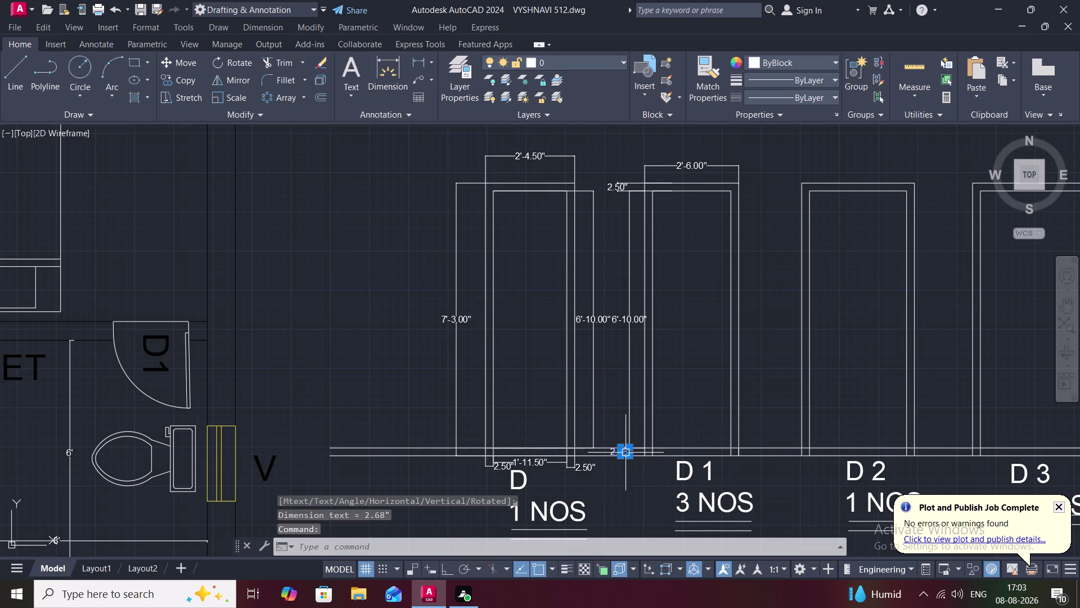
key(Delete)
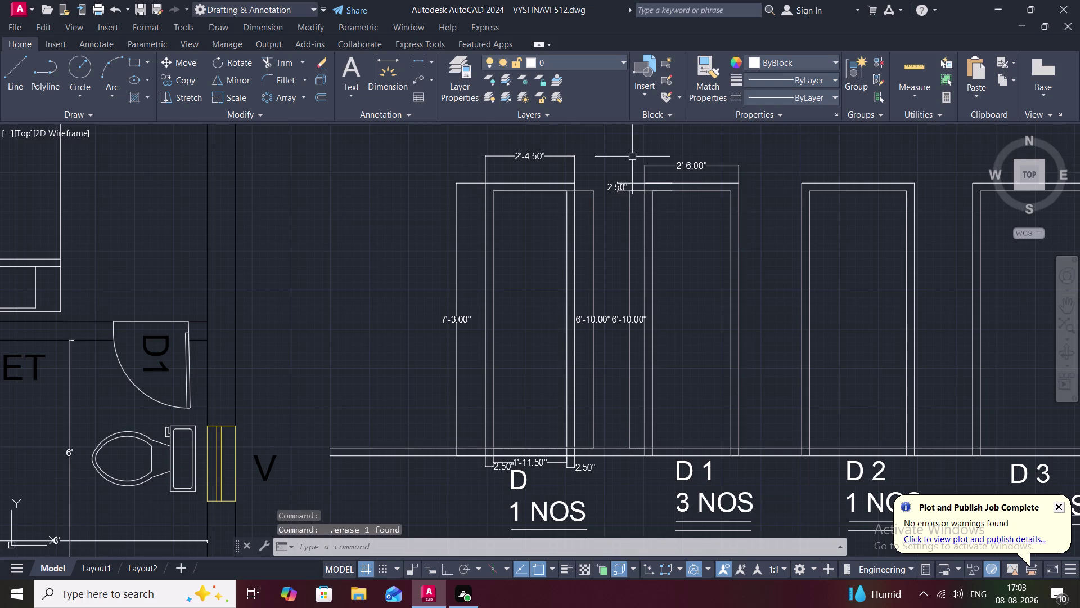
Dimension door D1's 7'-3.00" overall height along its right side.
click(421, 59)
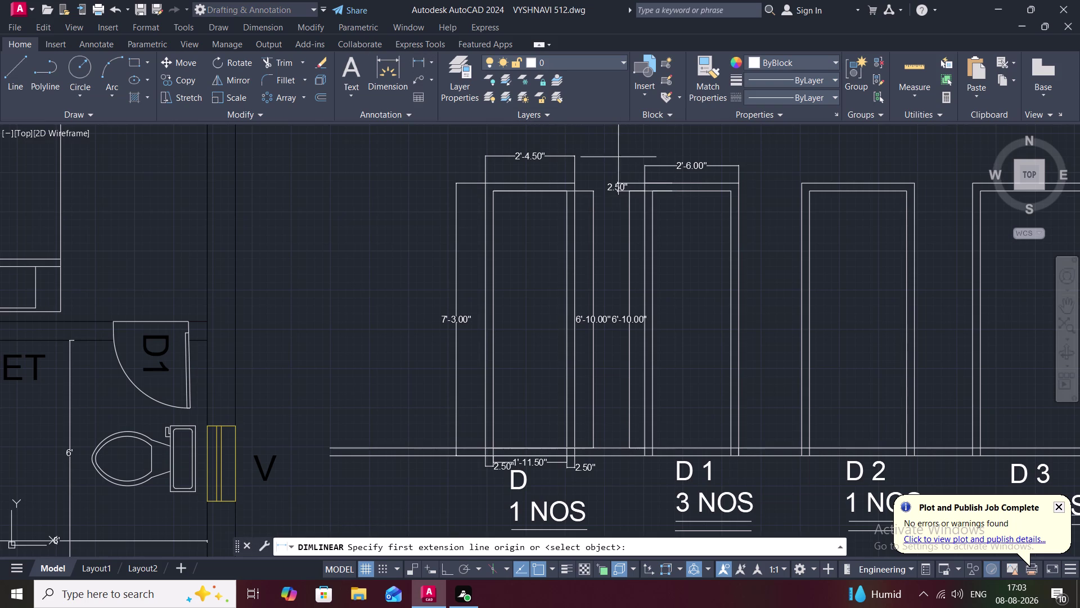
click(741, 186)
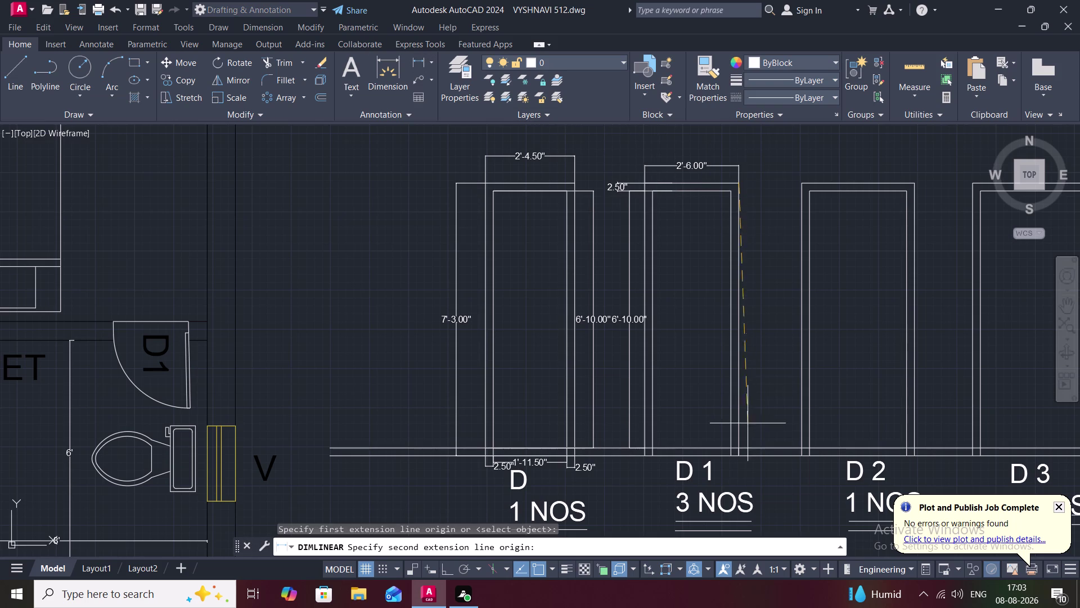
click(742, 454)
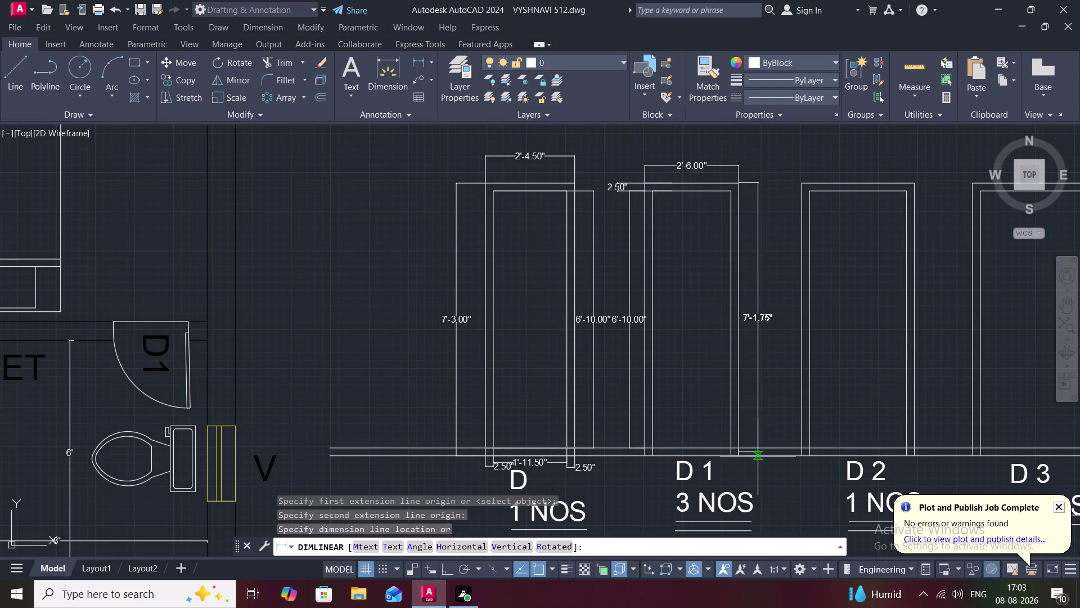
key(Escape)
key(space)
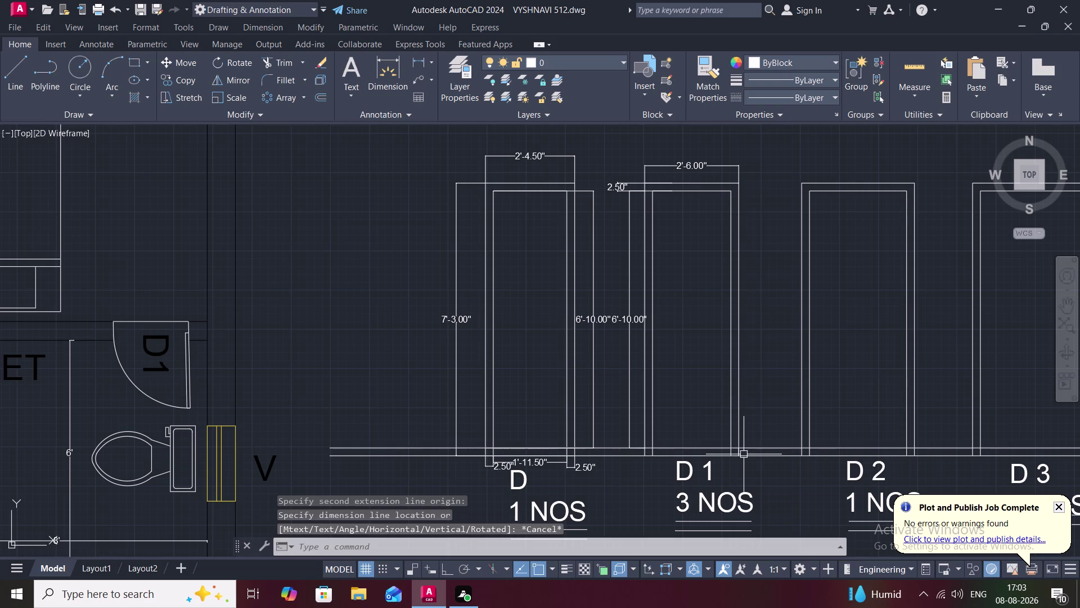
click(738, 458)
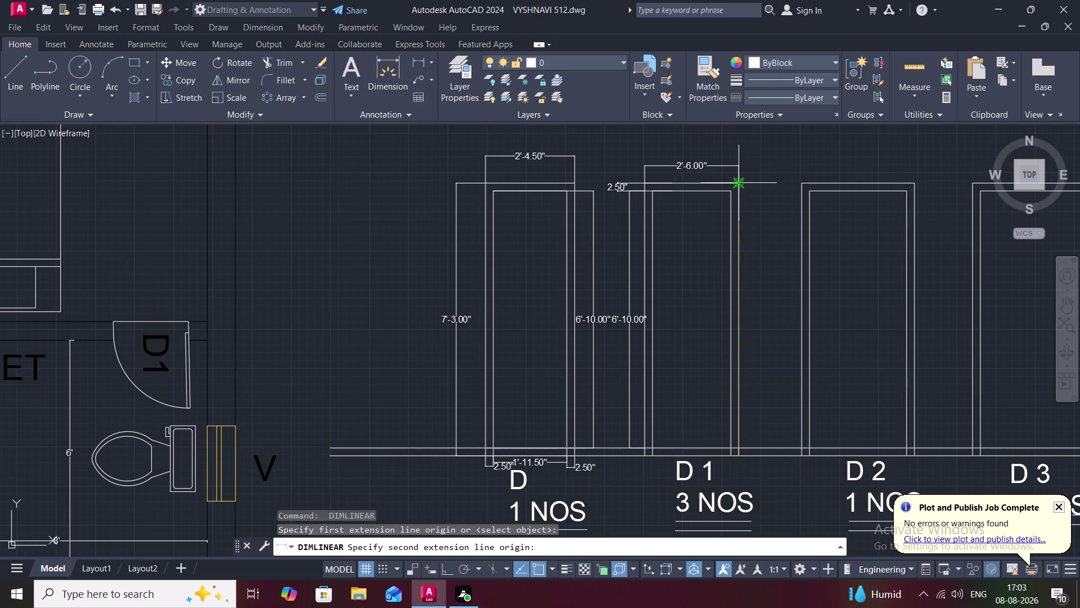
click(741, 187)
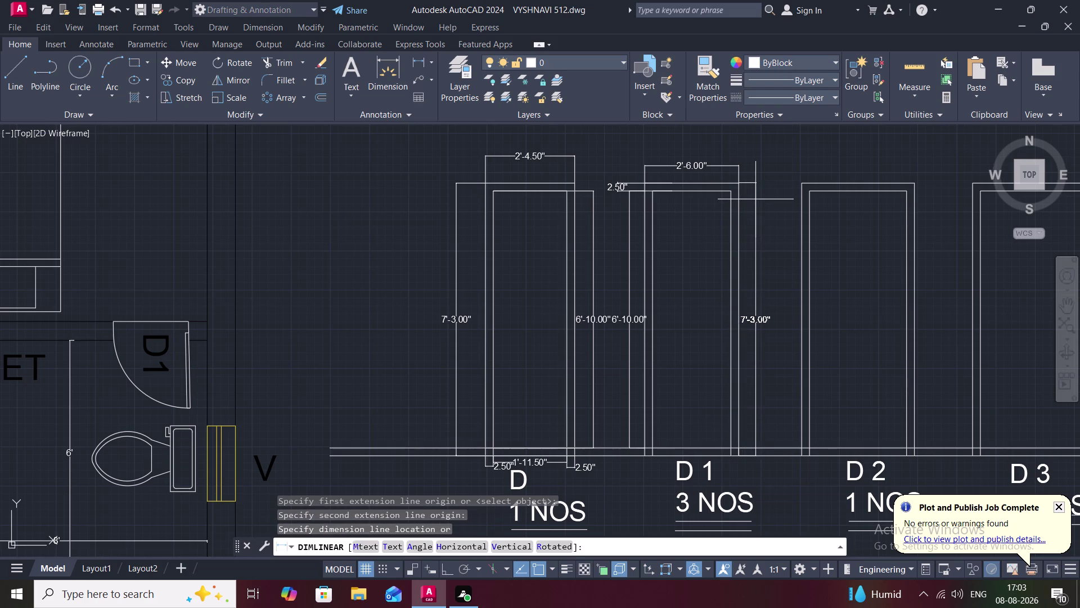
click(755, 199)
Dimension the D1 opening's 2'-1.00" base width just above the D 1 label.
middle_drag(754, 199, 716, 207)
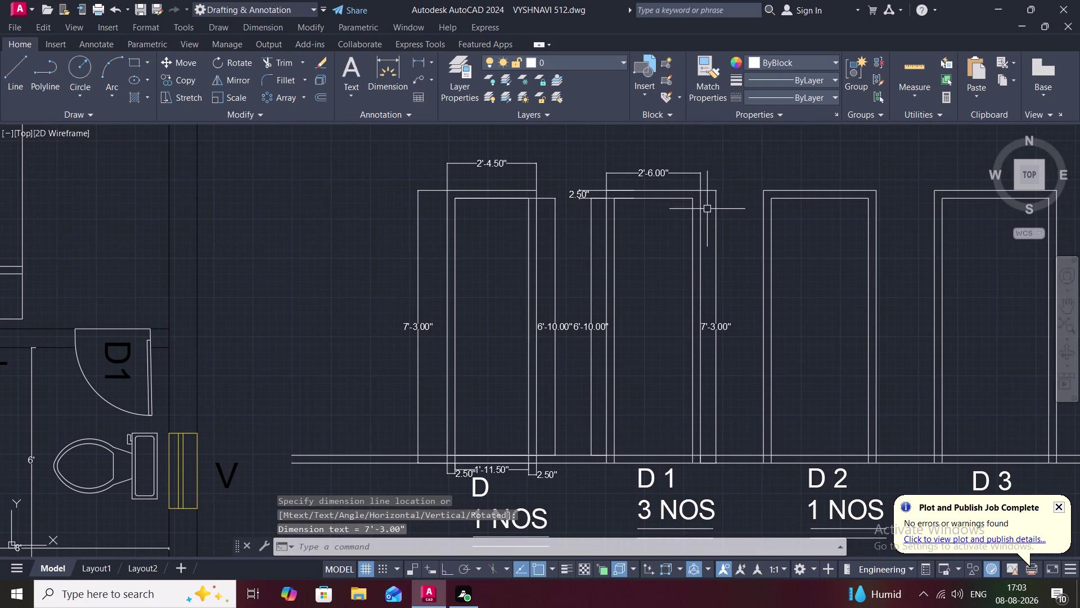
middle_drag(662, 297, 649, 135)
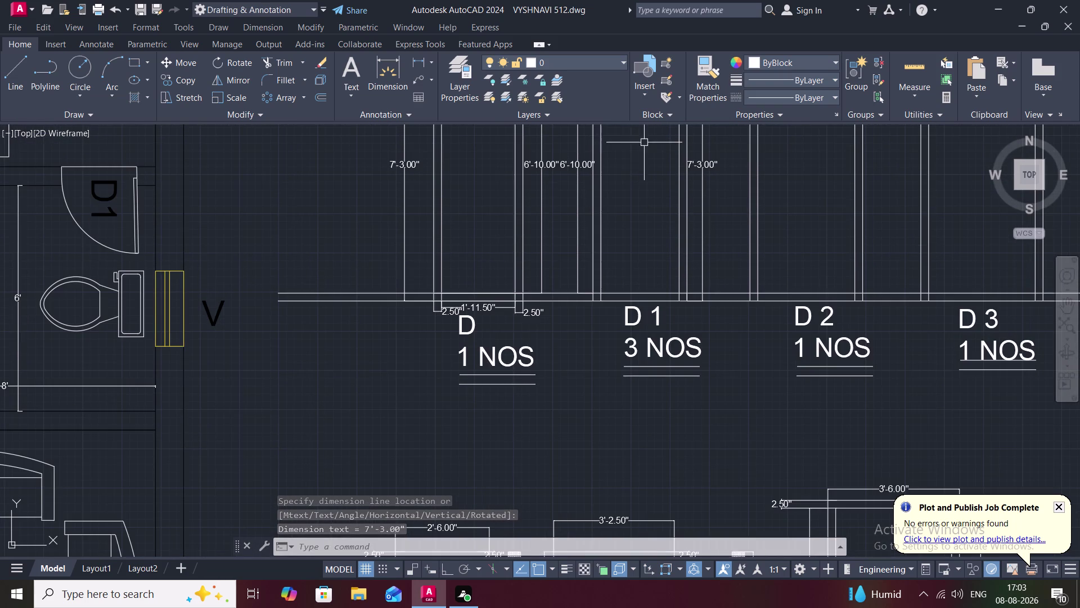
click(415, 60)
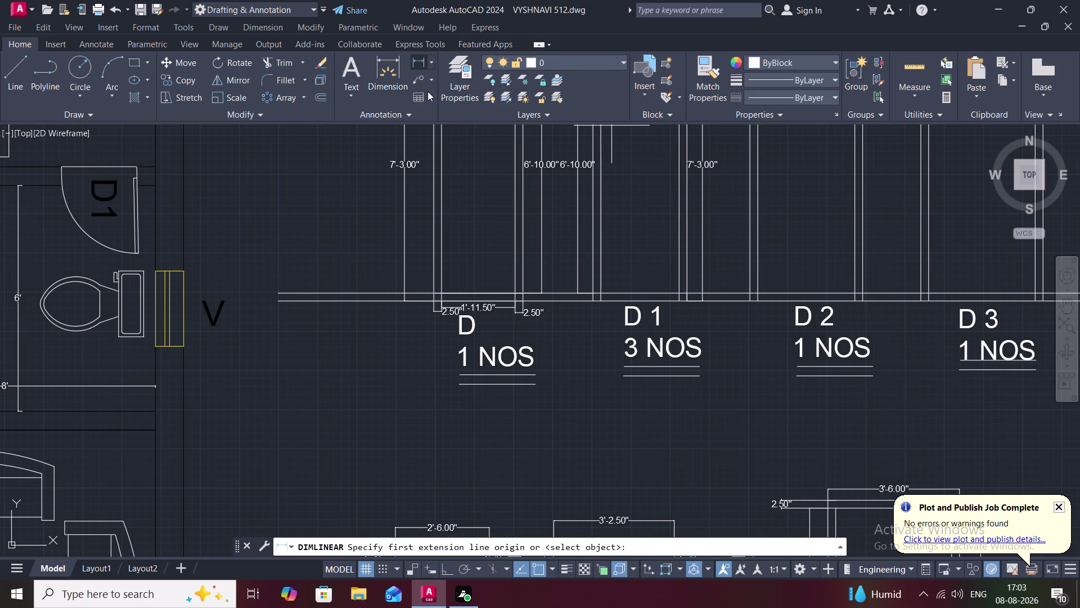
click(599, 292)
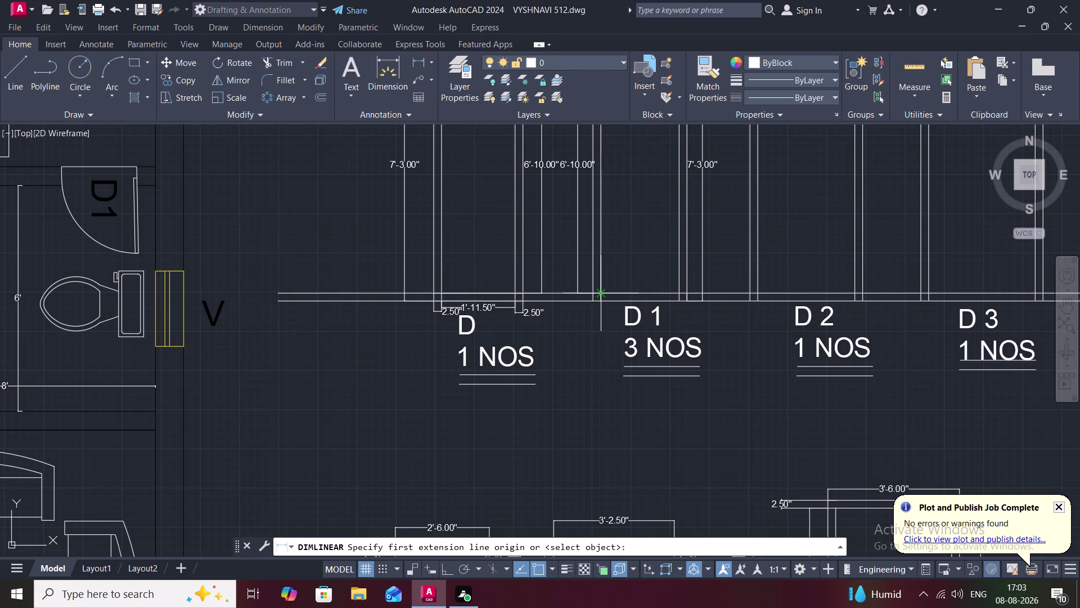
click(682, 291)
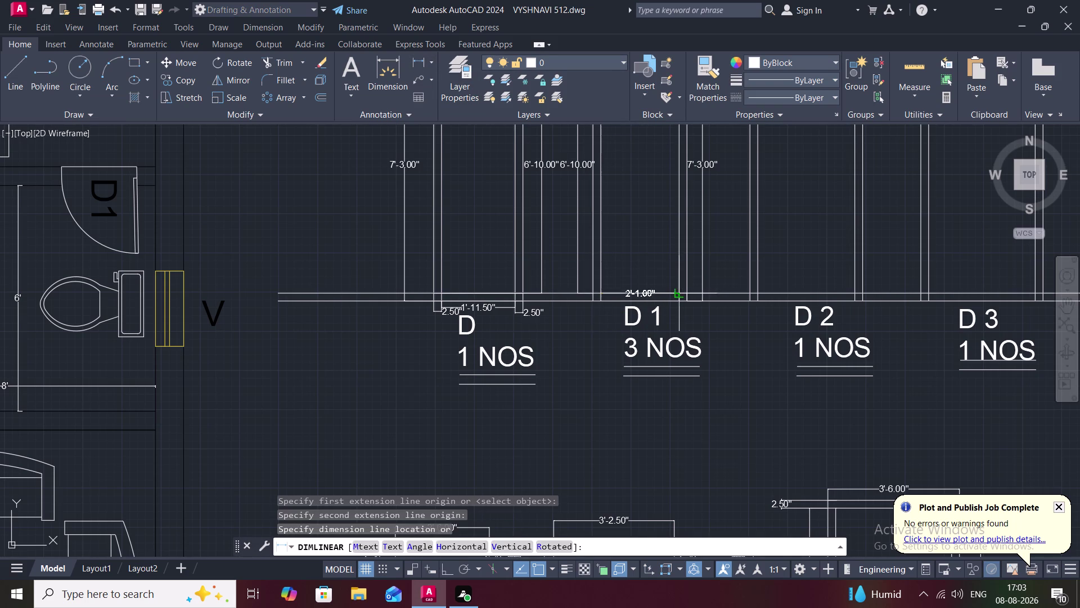
click(682, 311)
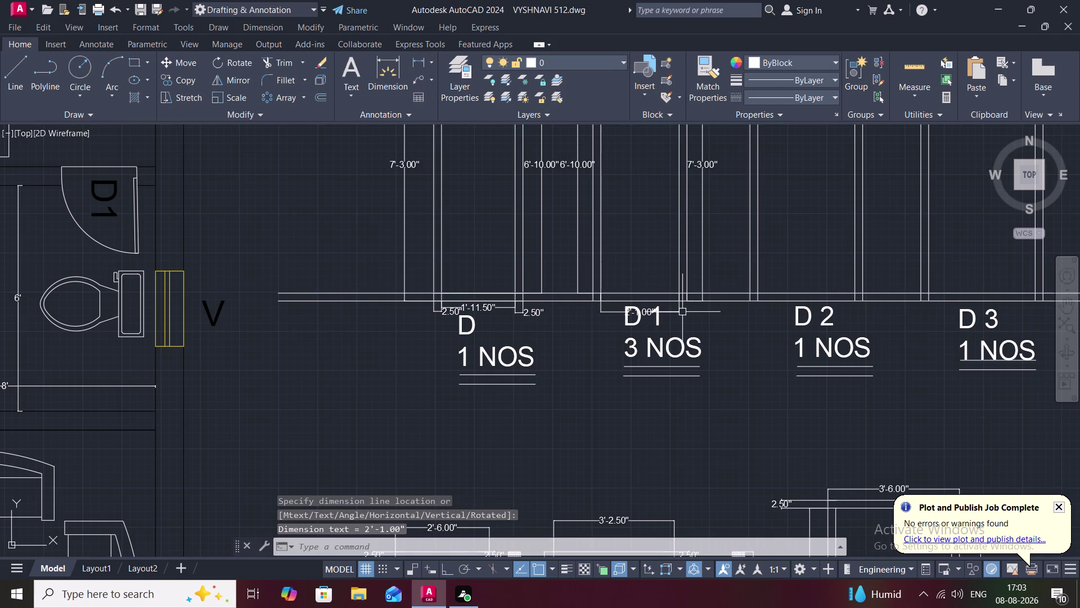
Move the D 1 / 3 NOS label down below the 2'-1.00" base dimension.
click(640, 320)
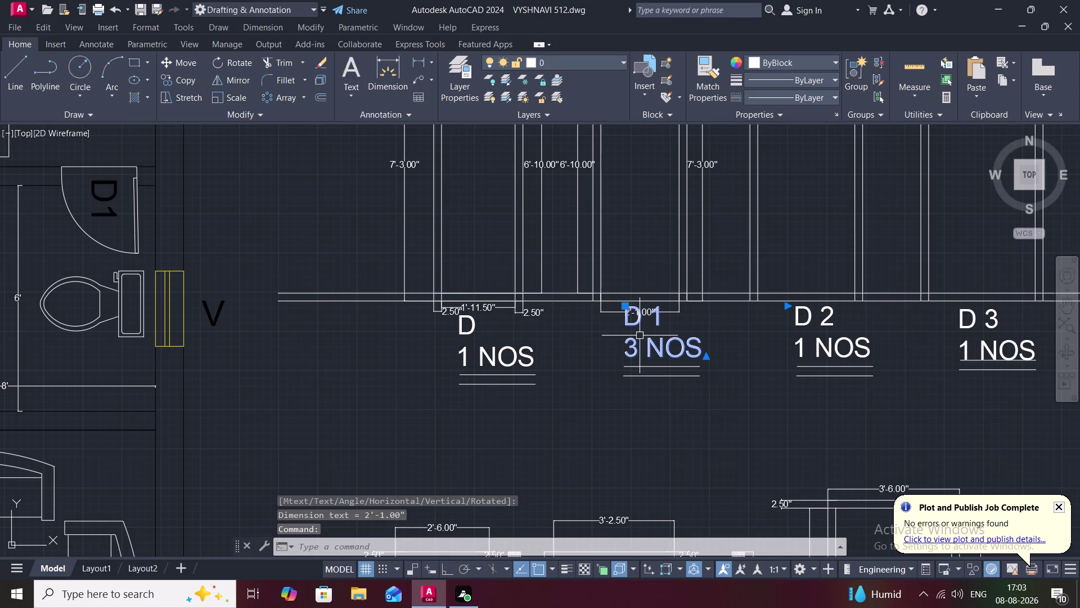
text(M)
key(space)
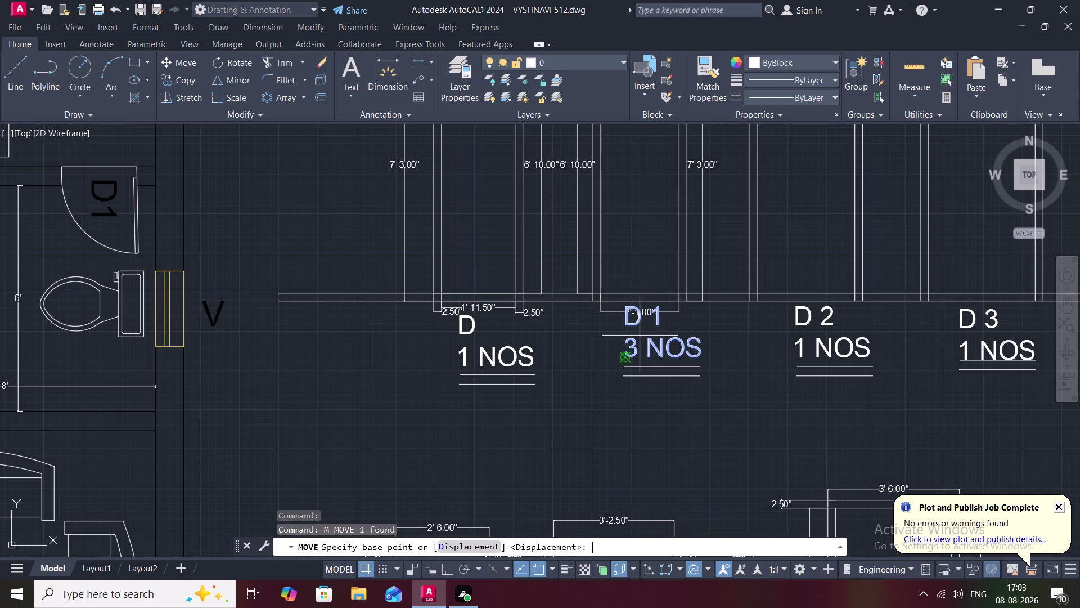
click(623, 358)
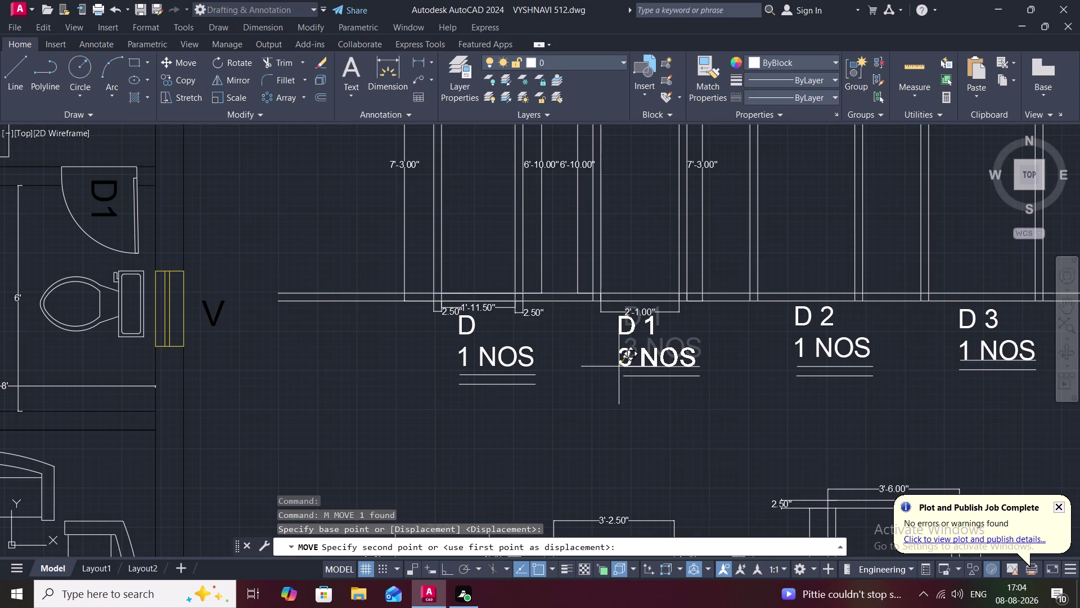
click(618, 367)
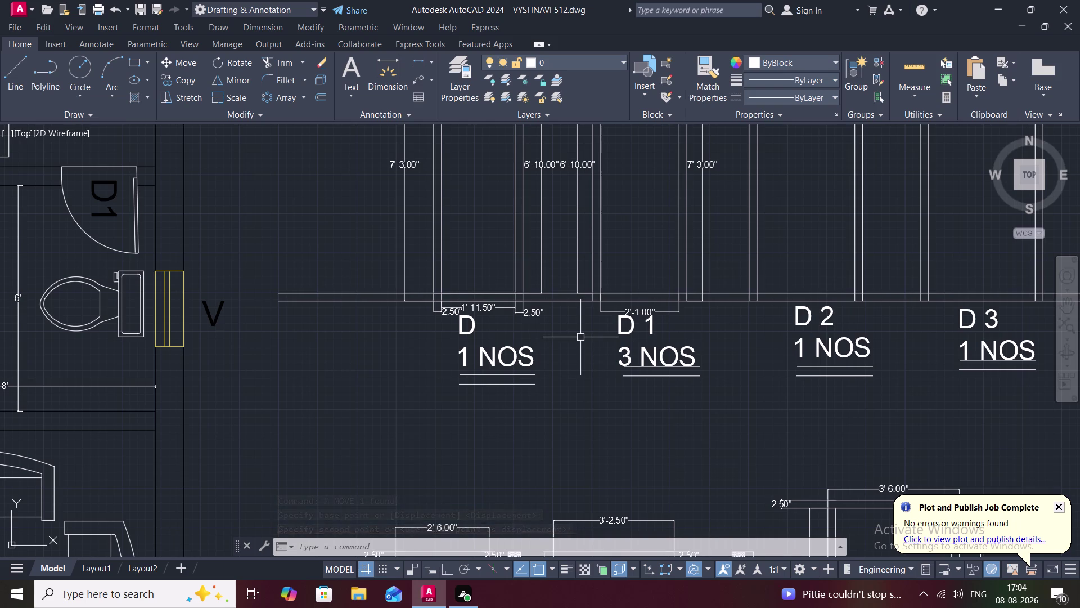
middle_drag(645, 254, 656, 306)
scroll(down, 3)
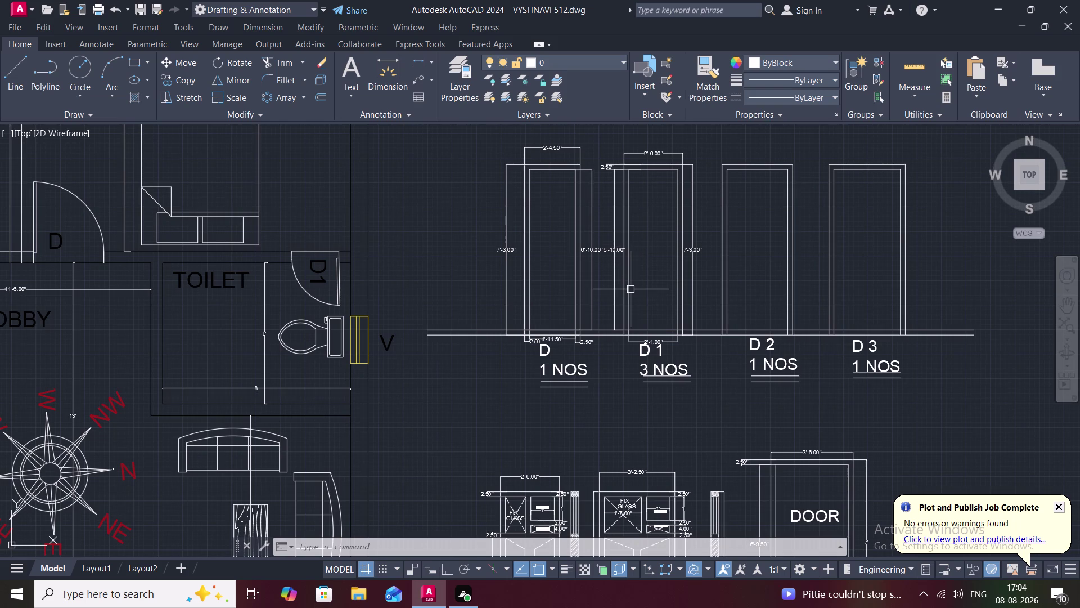
scroll(up, 3)
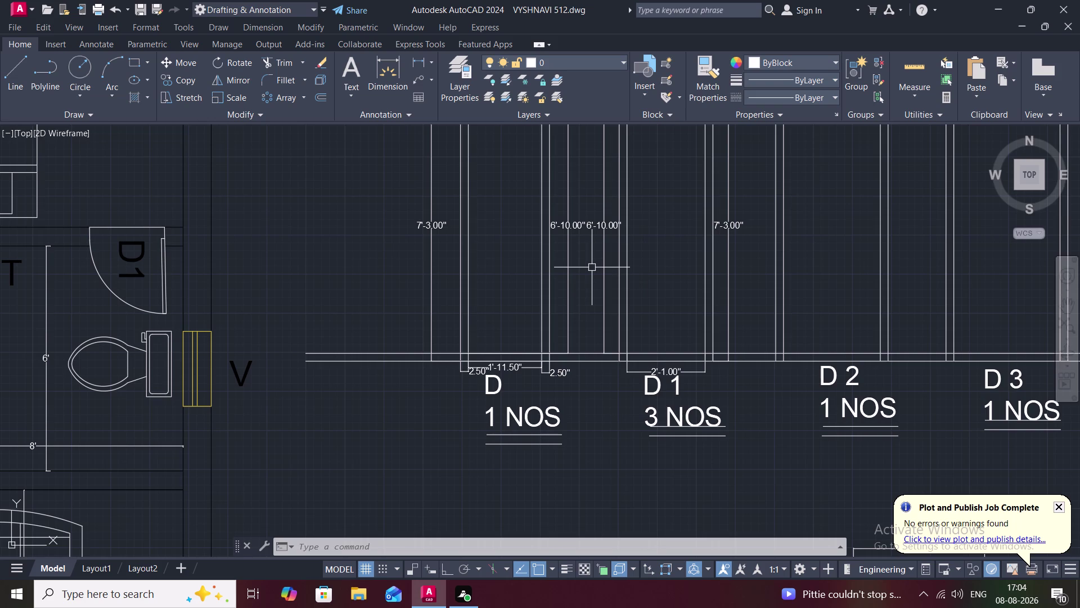
scroll(down, 3)
middle_drag(667, 283, 591, 277)
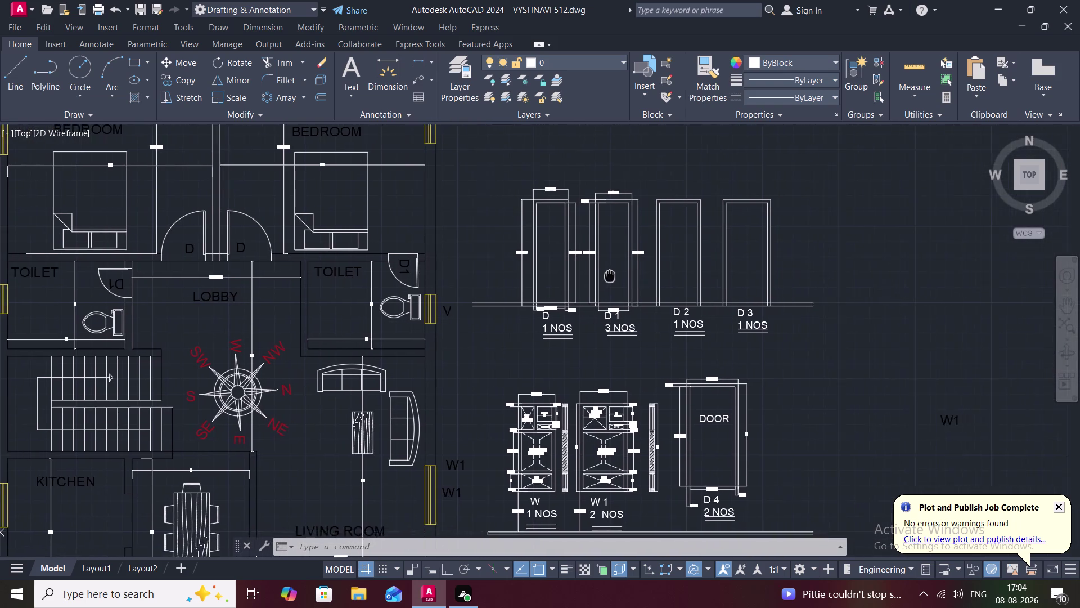
middle_drag(591, 277, 562, 285)
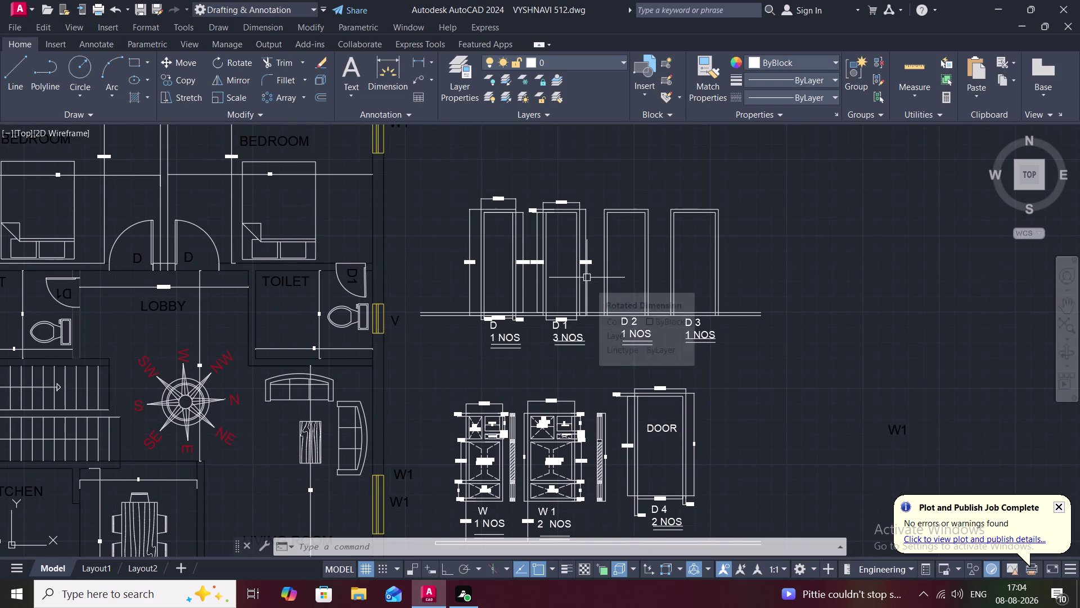
key(space)
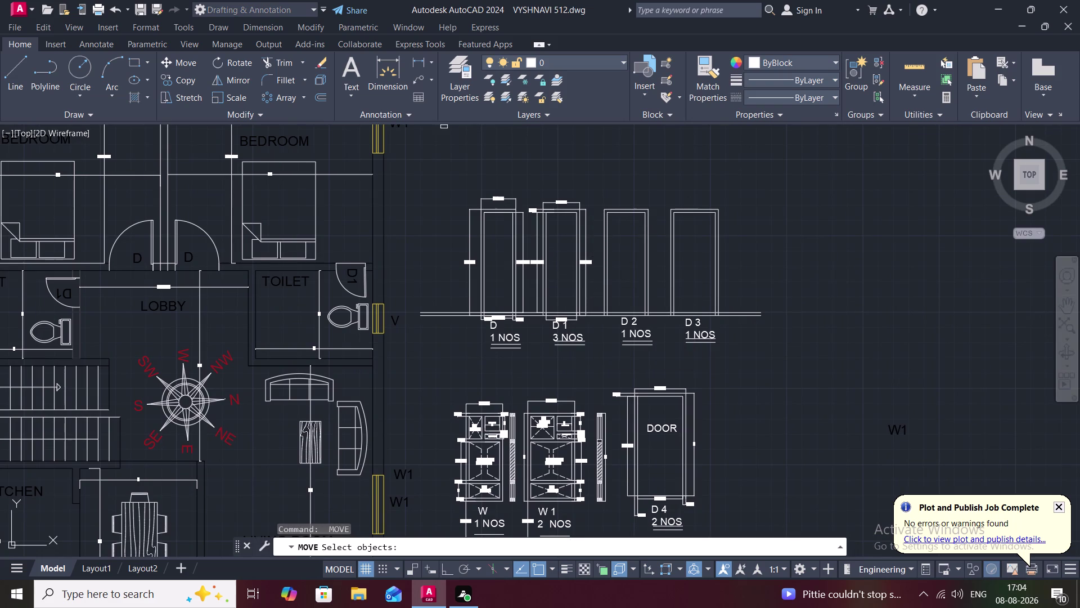
click(416, 59)
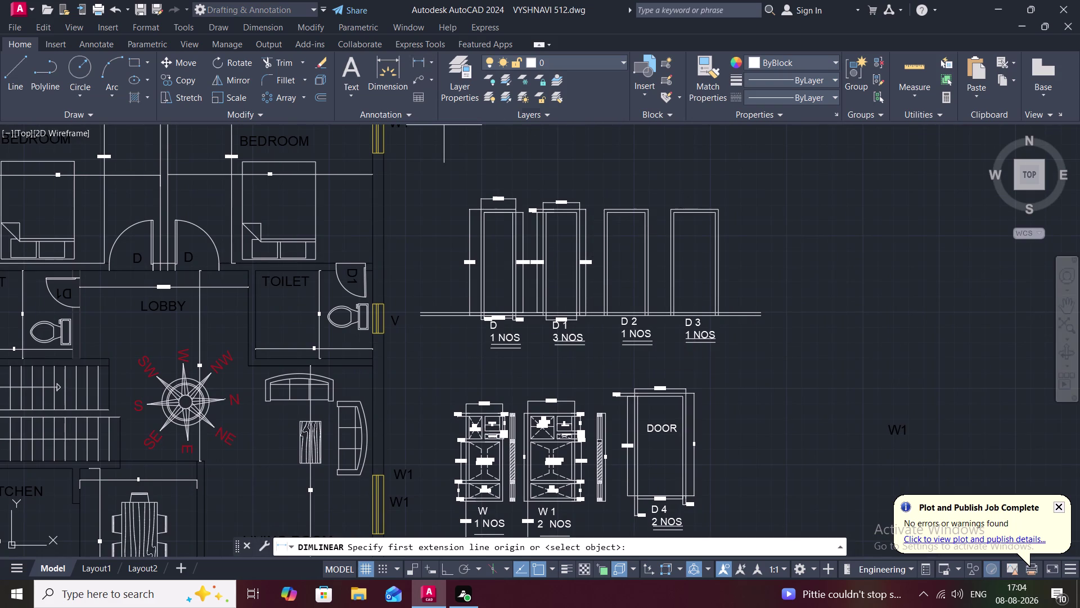
Dimension the D2 frame's top width as 3' above the door.
click(602, 209)
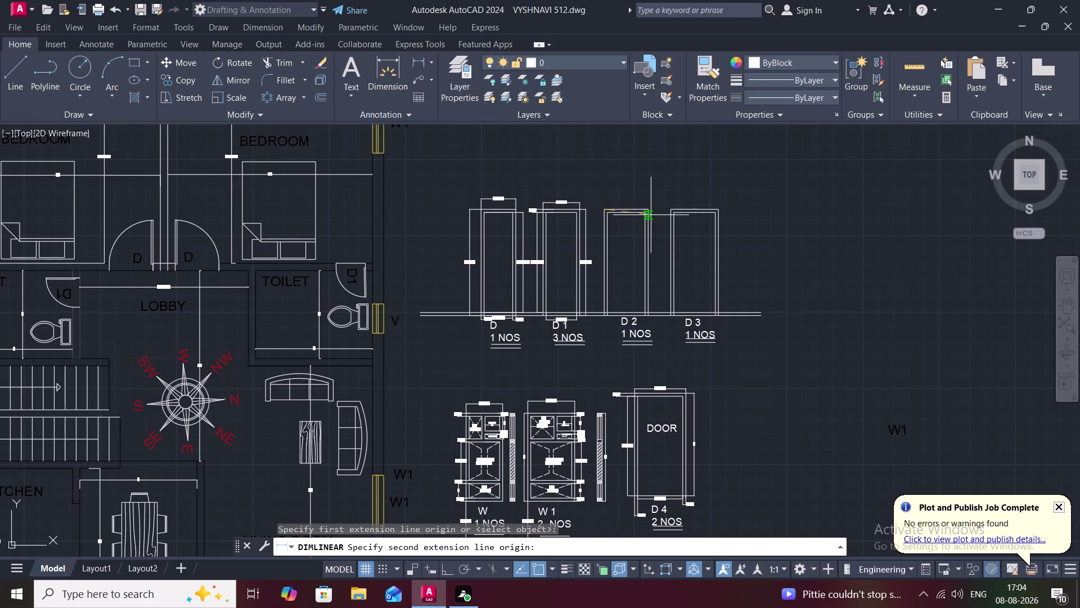
click(650, 212)
click(637, 182)
scroll(up, 3)
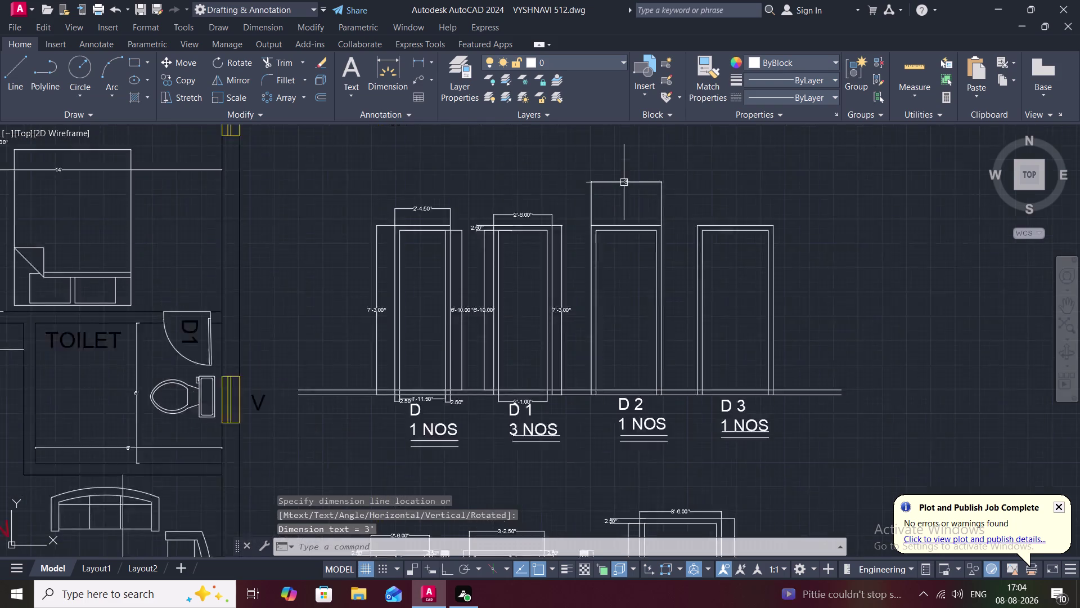
Add a 2.50" frame-thickness dimension on D2's left frame edge.
click(422, 55)
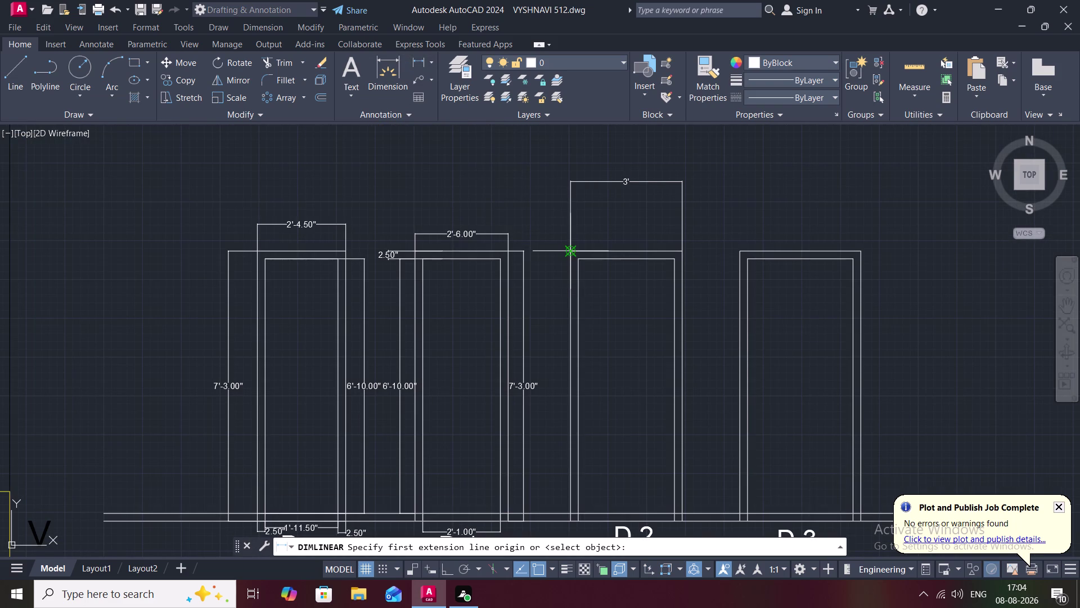
click(582, 253)
click(583, 259)
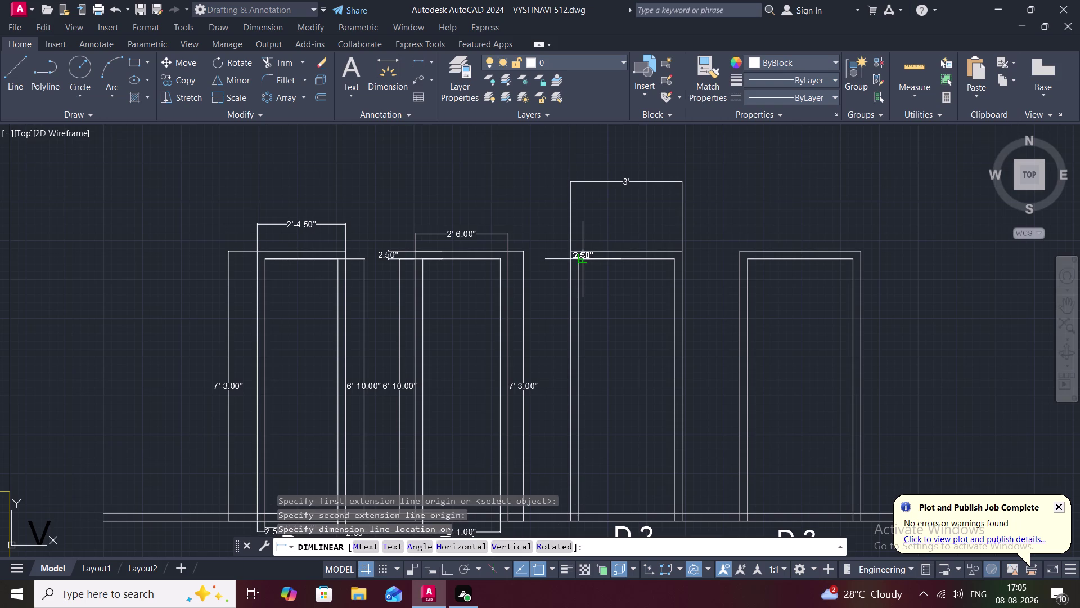
click(556, 257)
middle_drag(559, 280, 552, 230)
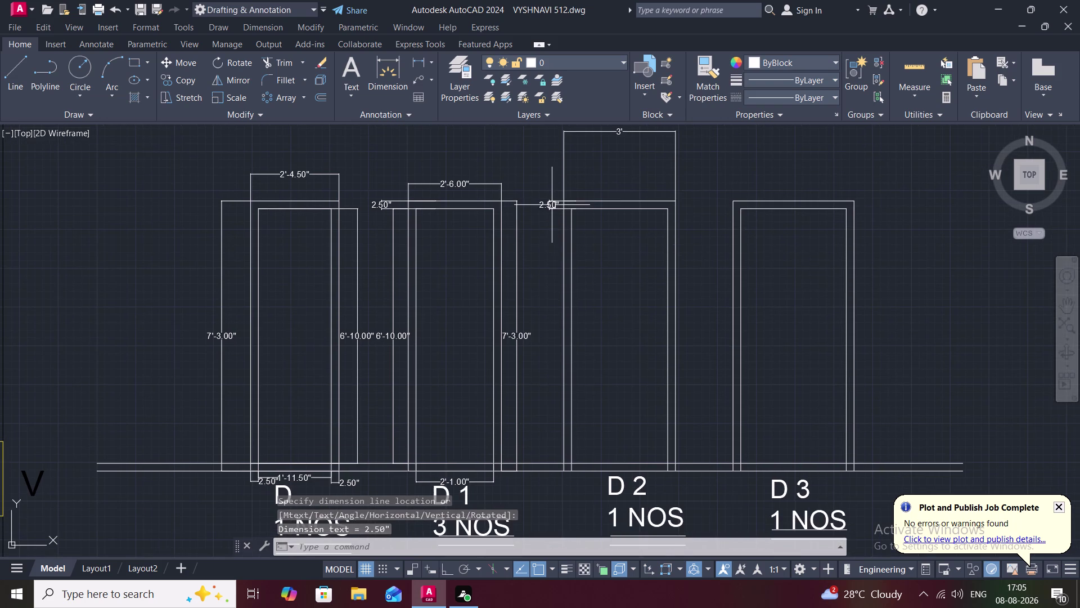
Start a D2 height dimension, then cancel it unfinished.
click(419, 59)
click(565, 207)
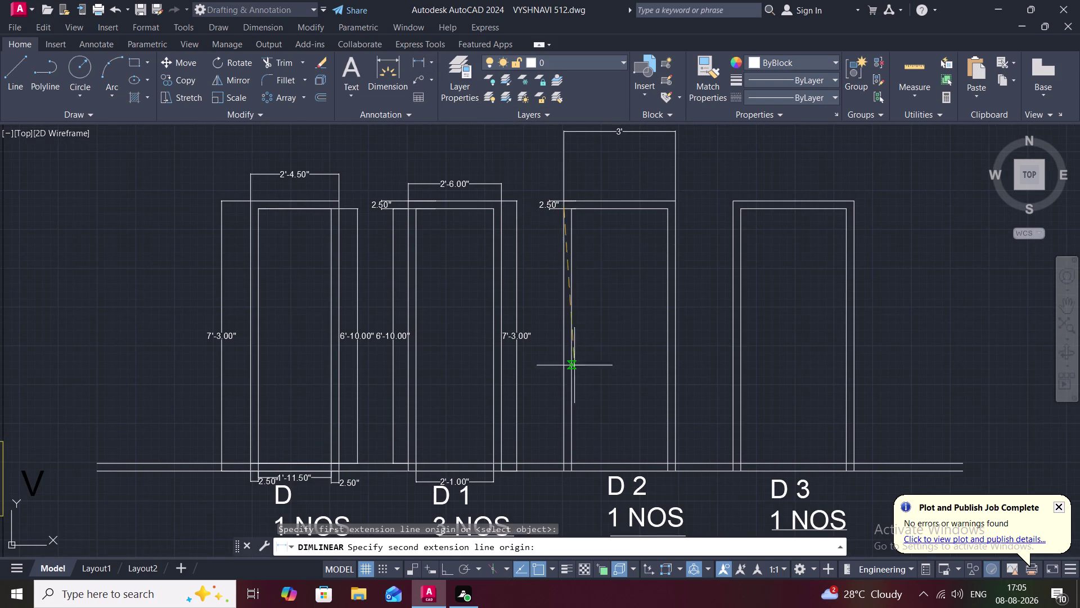
click(565, 459)
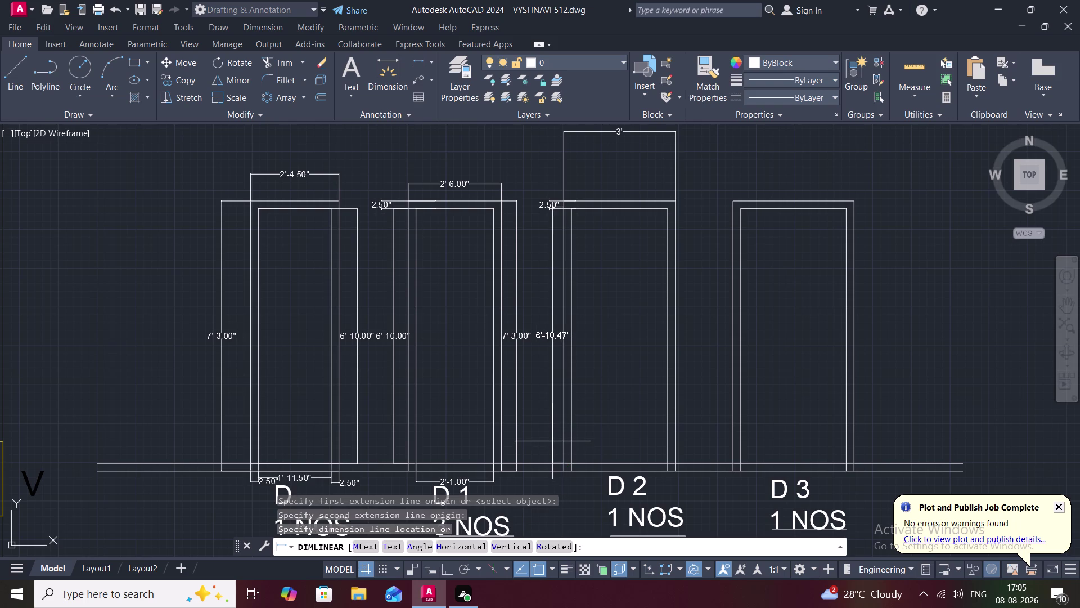
key(1)
key(Escape)
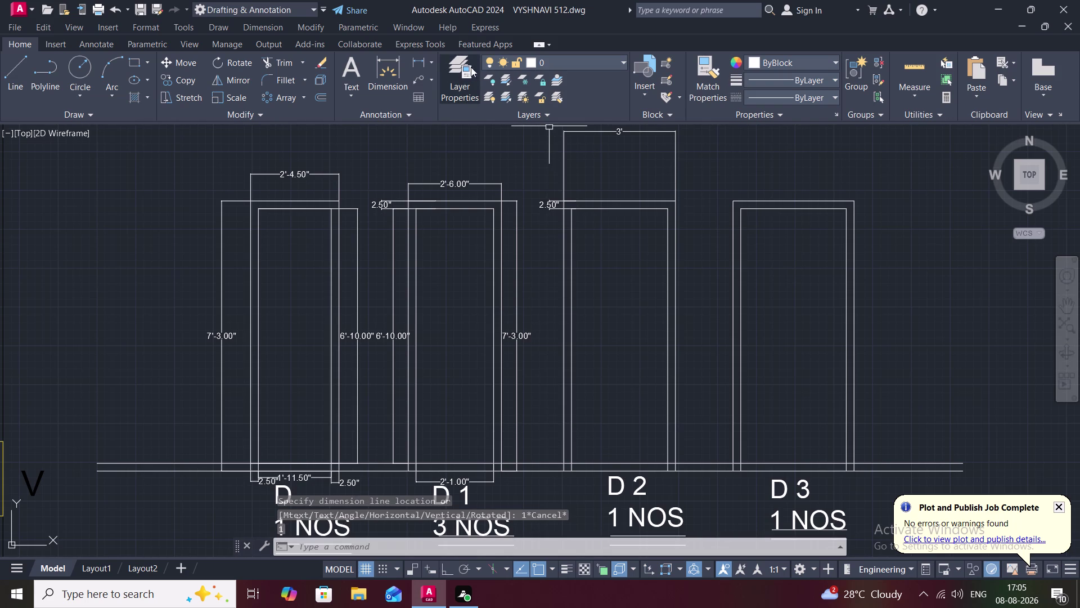
click(415, 59)
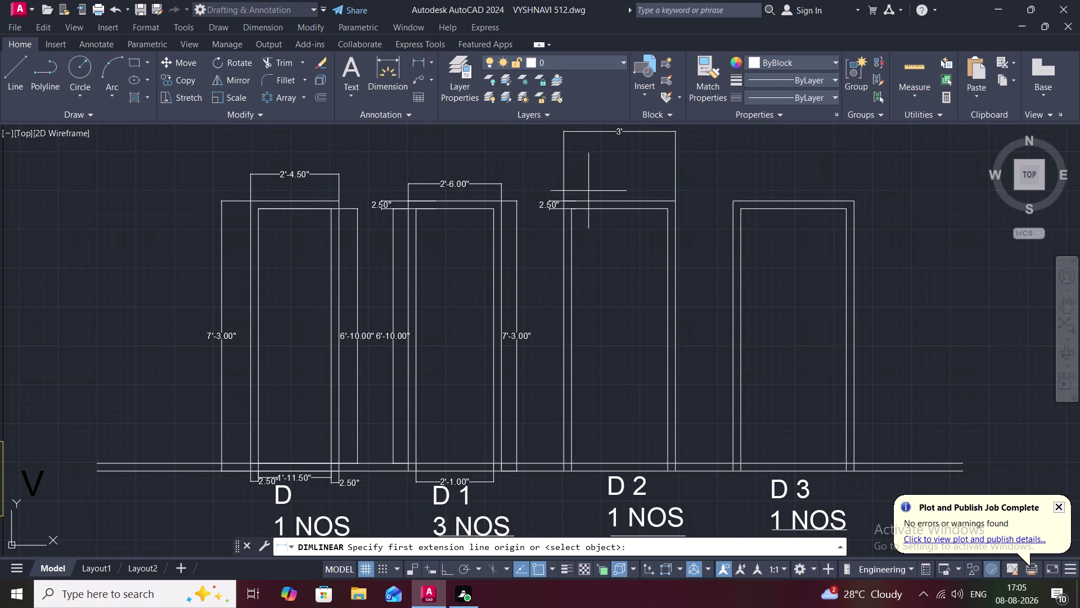
Dimension the D2 opening height at 6'-10.00".
click(599, 210)
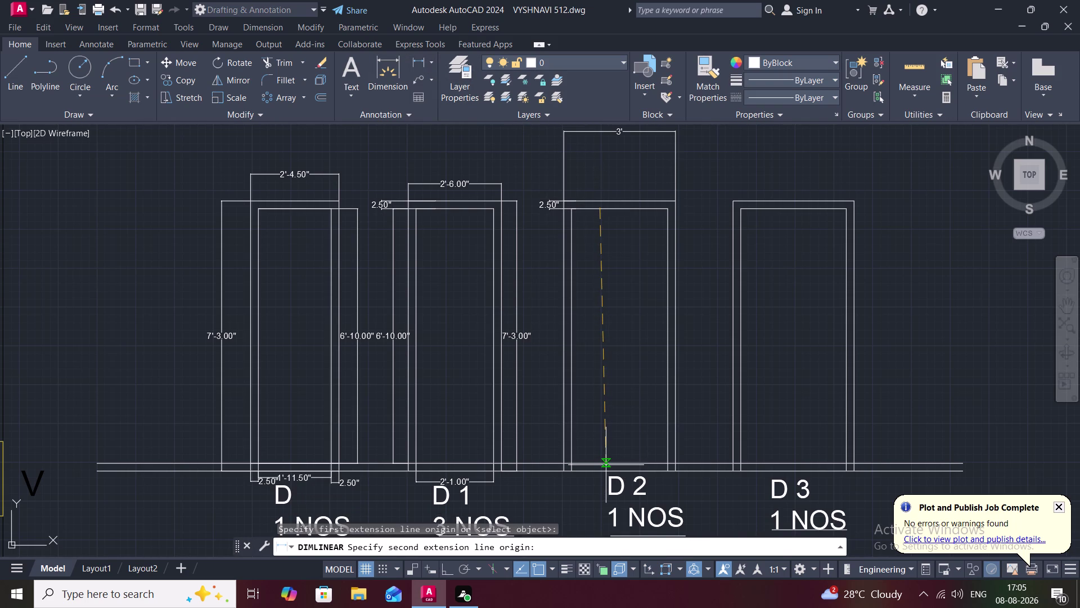
scroll(up, 3)
click(600, 460)
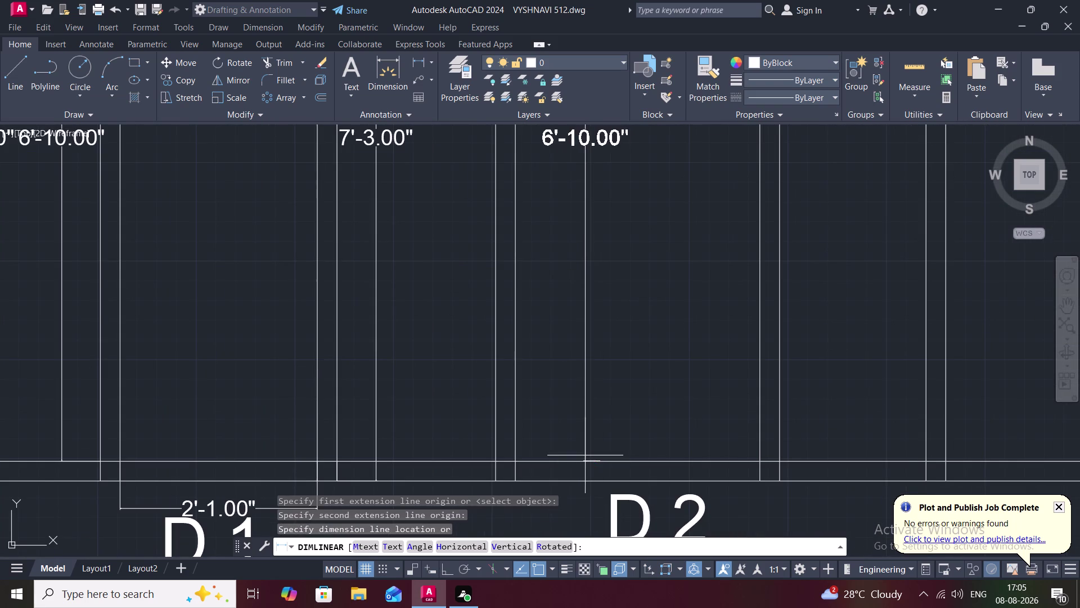
scroll(down, 3)
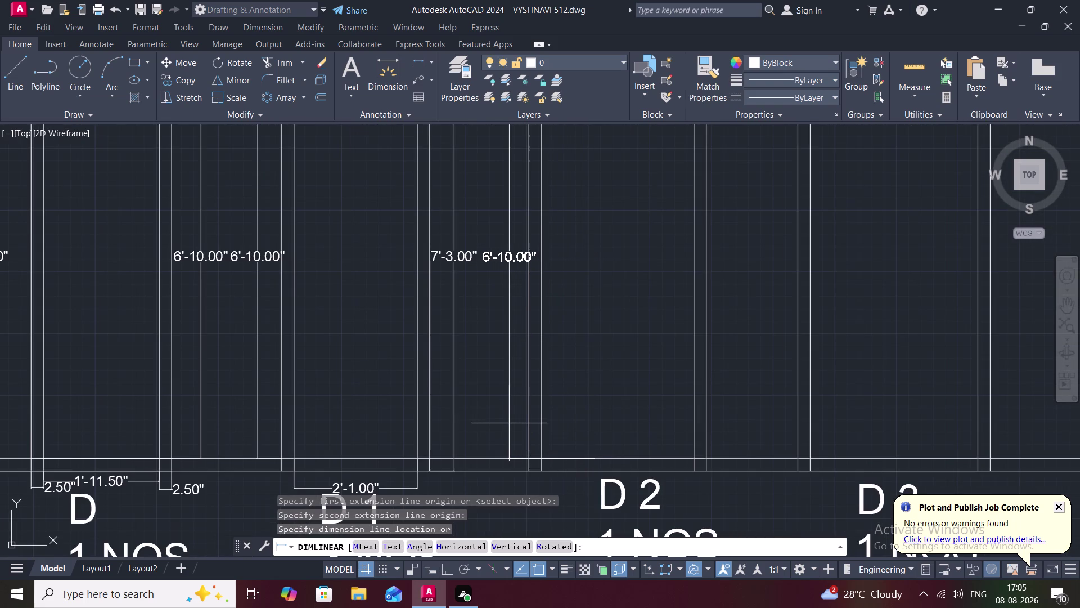
click(510, 423)
scroll(down, 3)
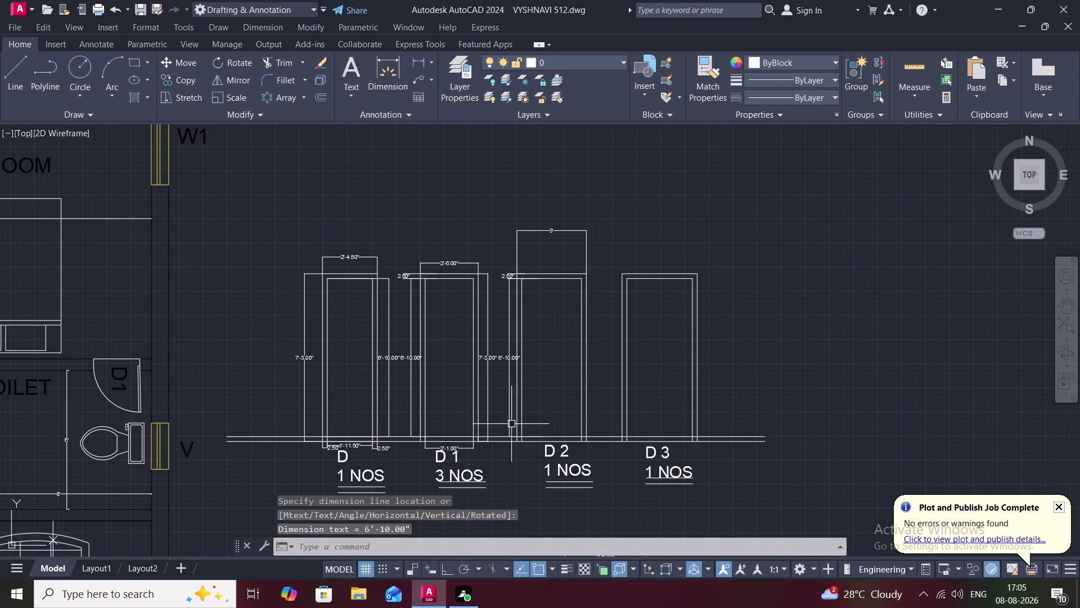
Add a 7'-3.00" height dimension beside D2's side edge.
click(423, 57)
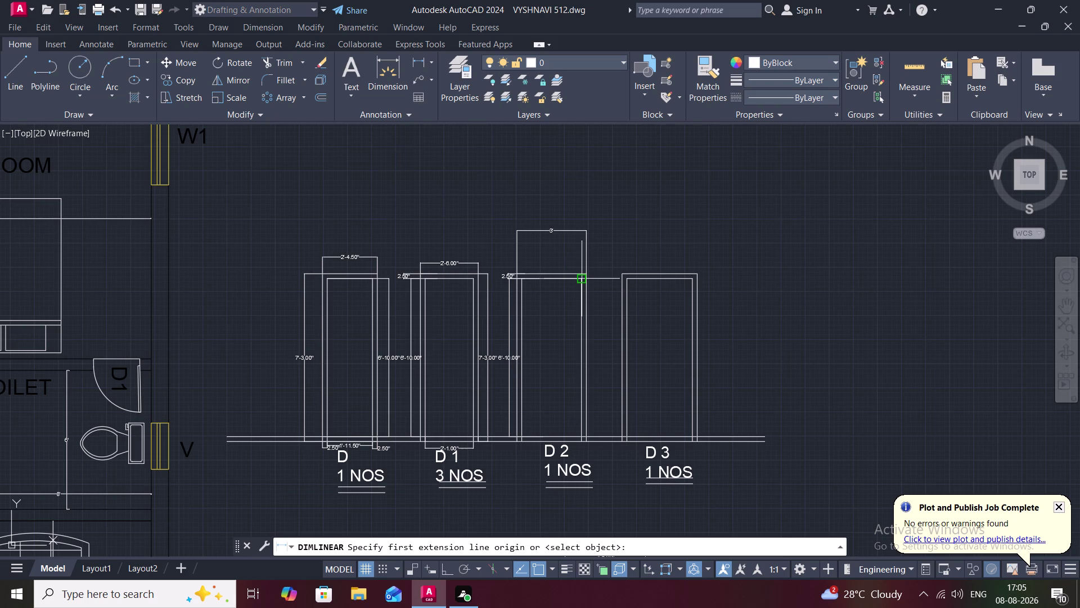
scroll(up, 3)
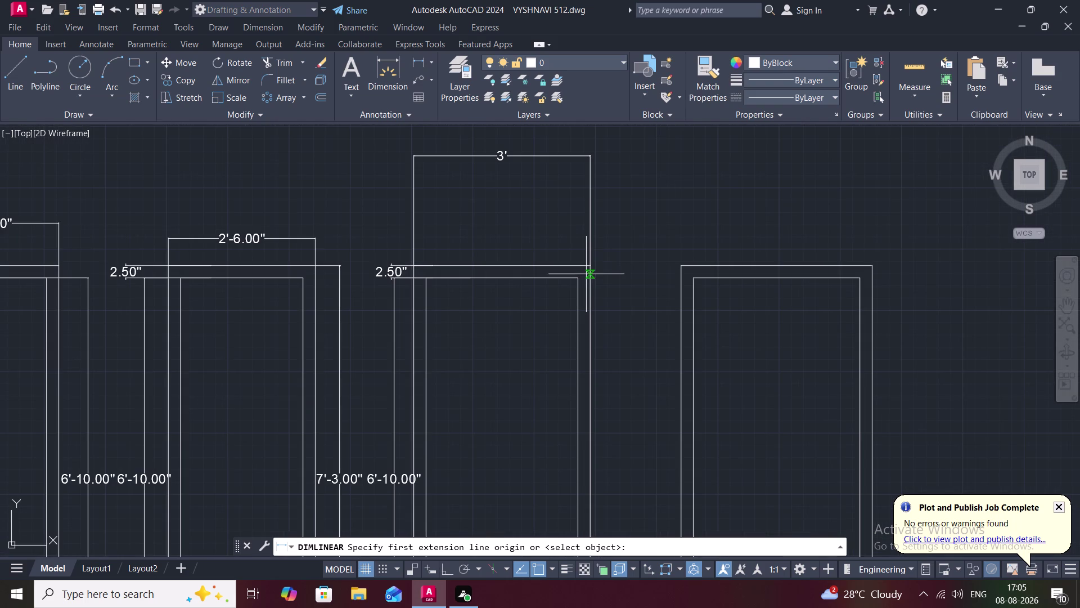
click(588, 266)
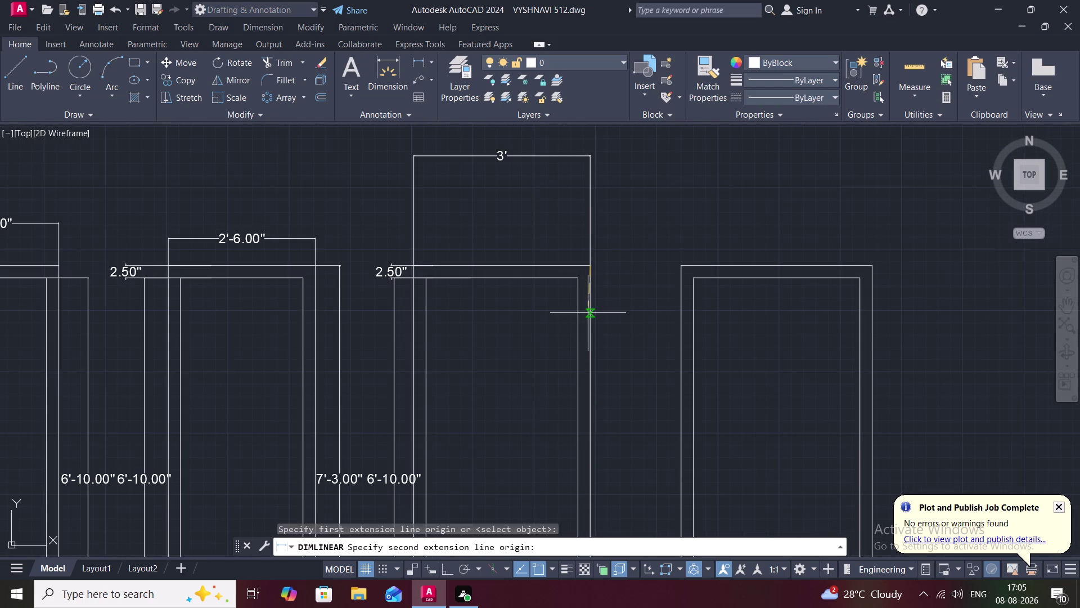
middle_drag(588, 312, 571, 212)
scroll(down, 3)
middle_drag(565, 310, 576, 231)
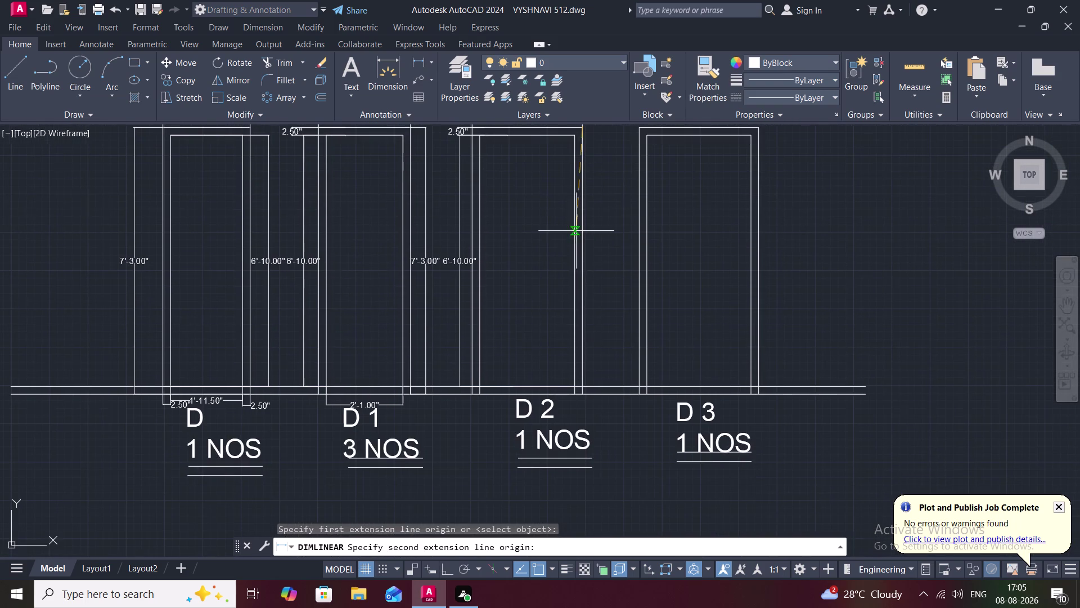
scroll(up, 3)
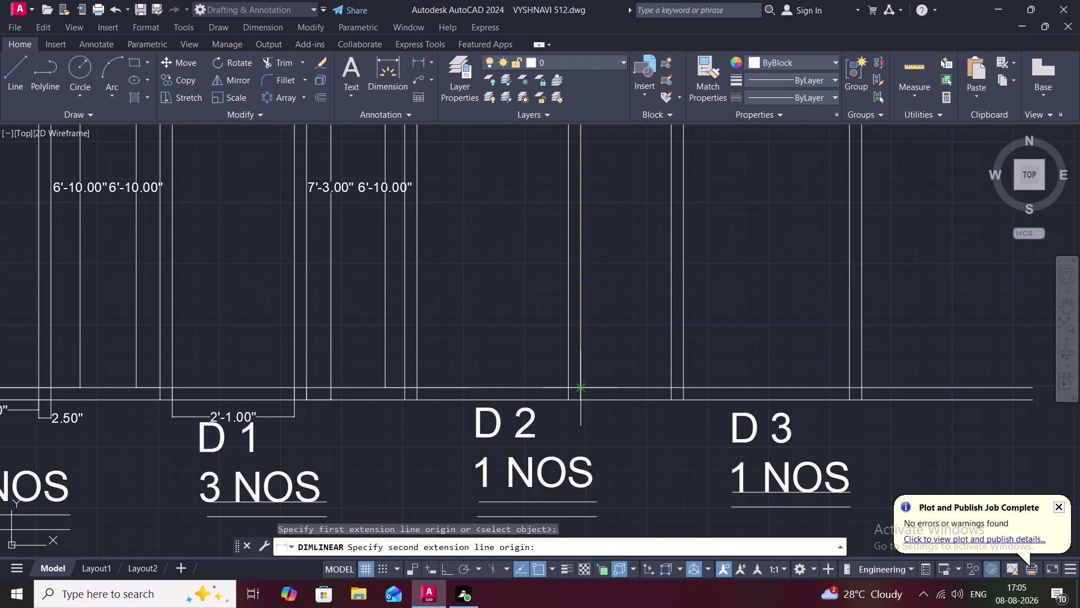
click(583, 397)
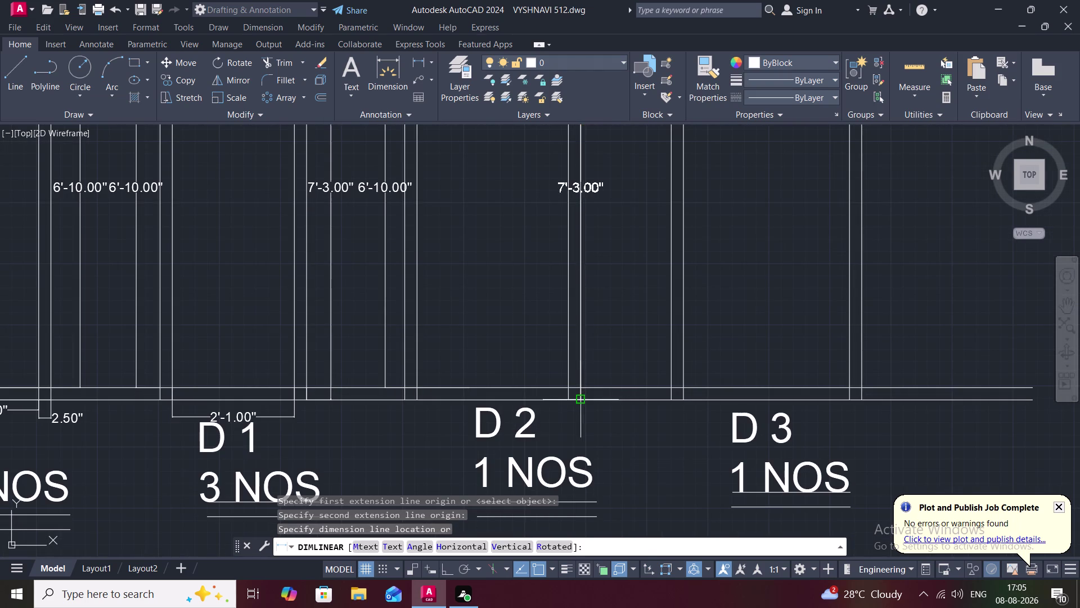
click(606, 399)
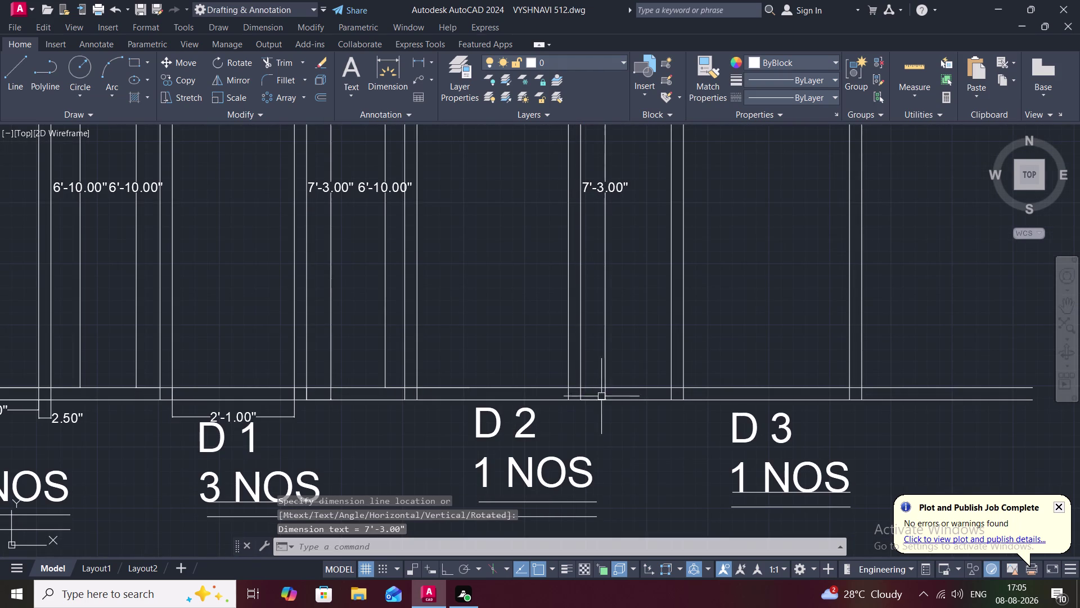
scroll(down, 3)
middle_drag(559, 332, 573, 237)
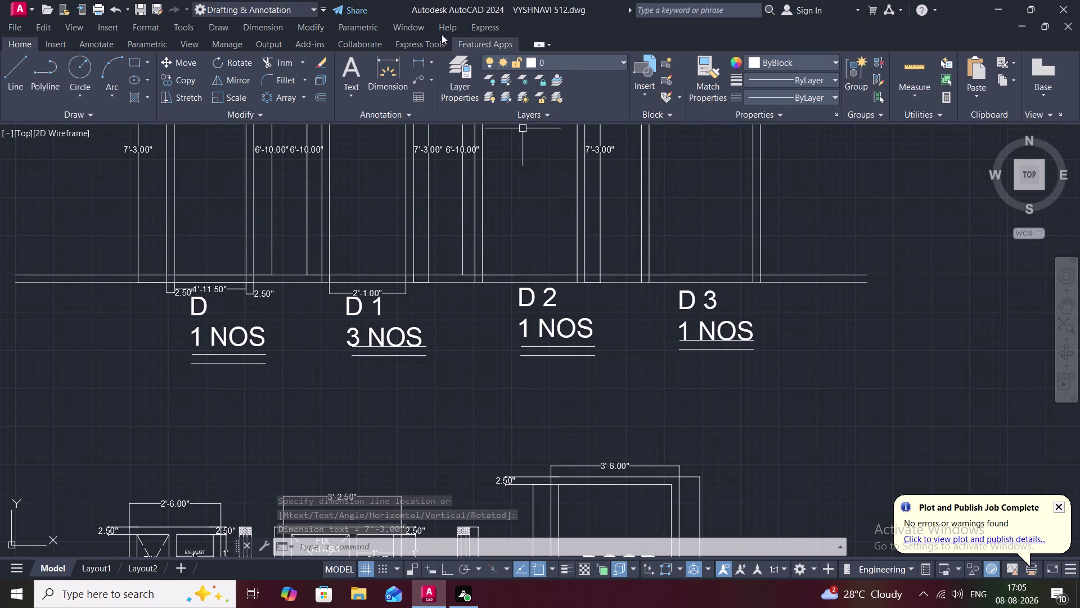
click(421, 55)
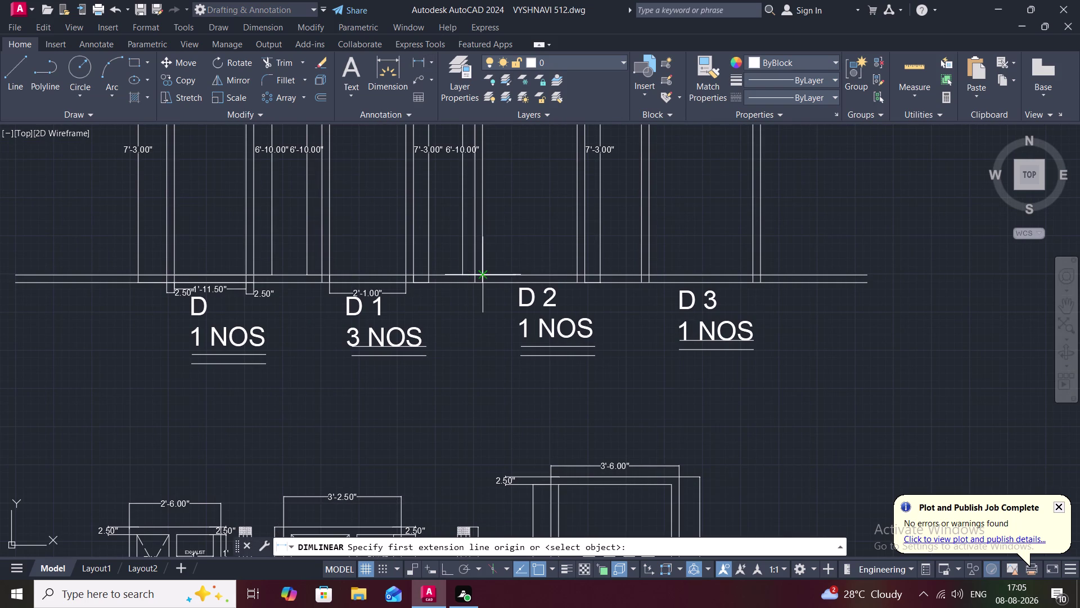
Dimension the D2 door's base width at 2'-7.00" just below the floor line.
click(481, 285)
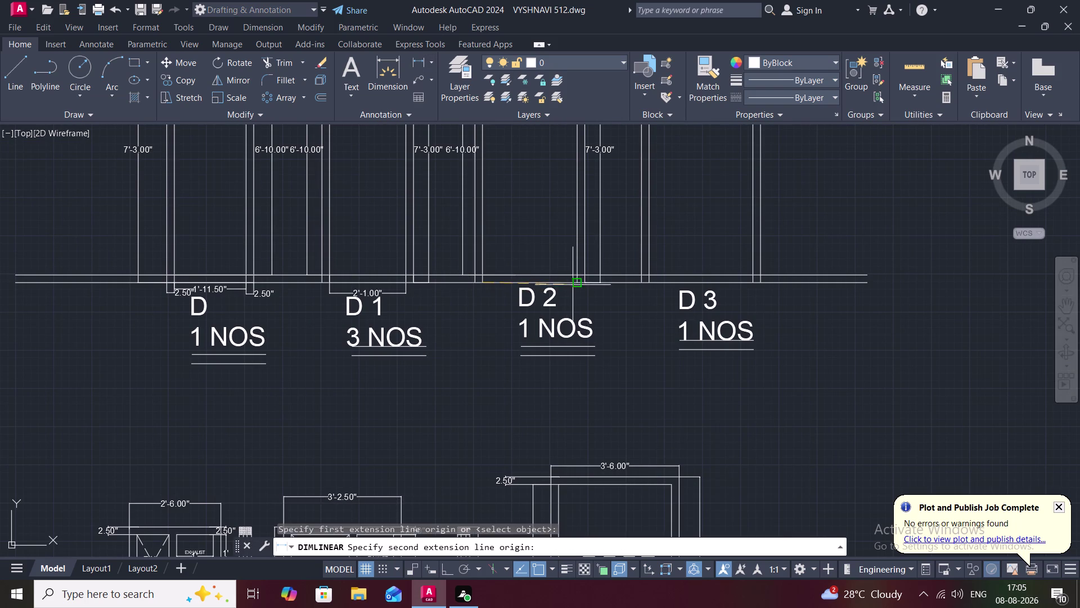
click(574, 285)
click(575, 292)
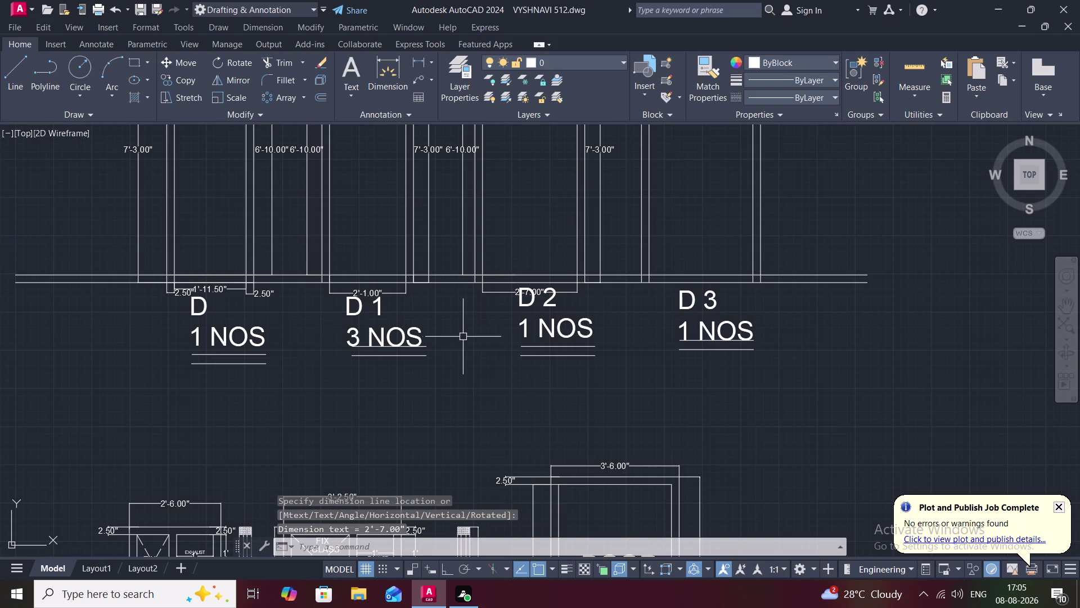
click(191, 310)
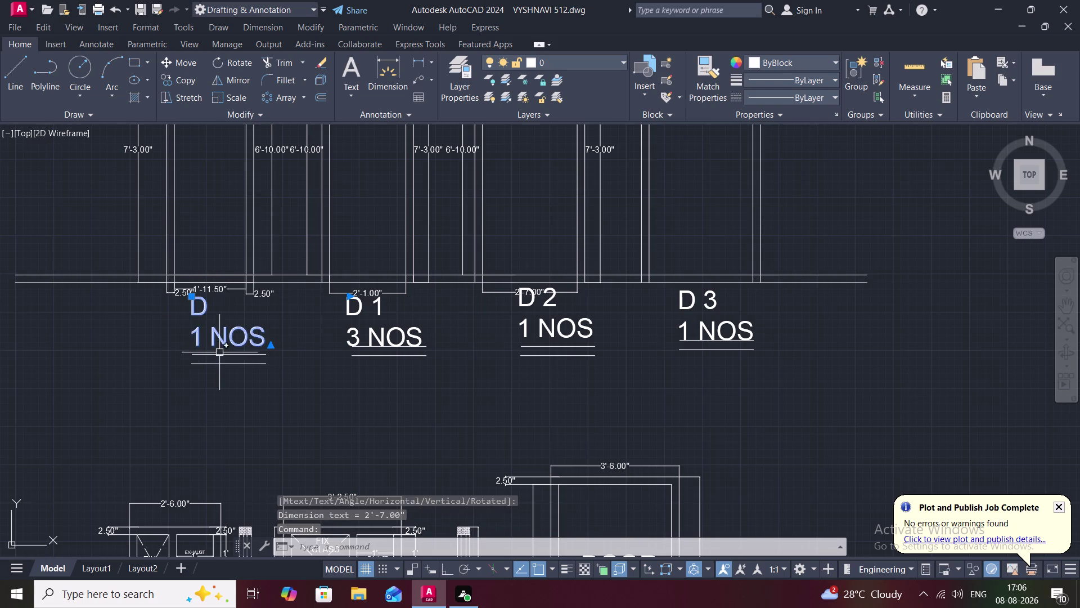
Move the D label and its two underlines lower.
click(220, 353)
click(222, 365)
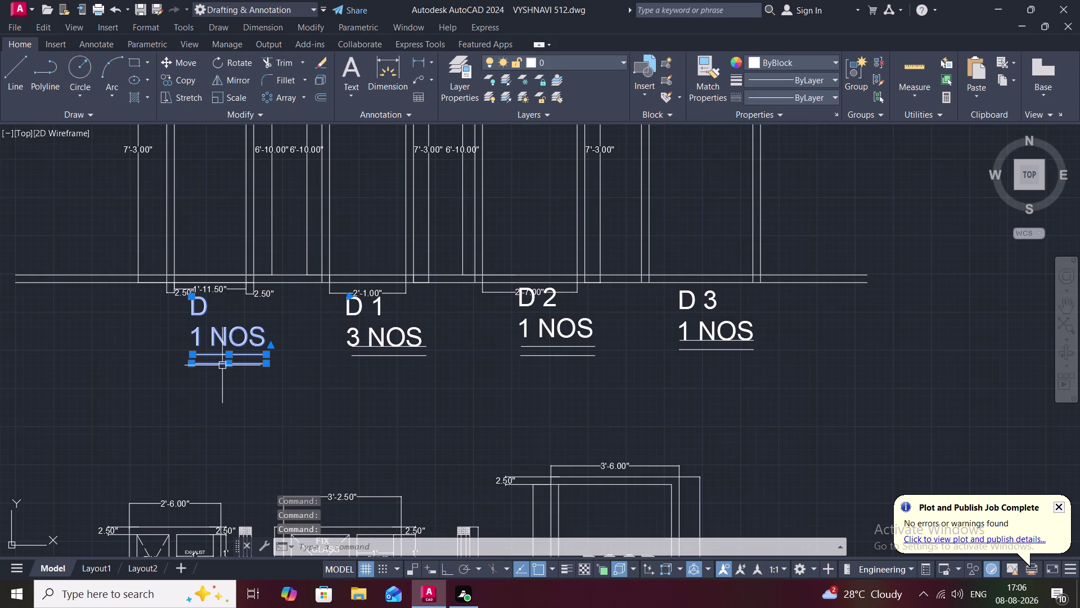
text(M)
key(space)
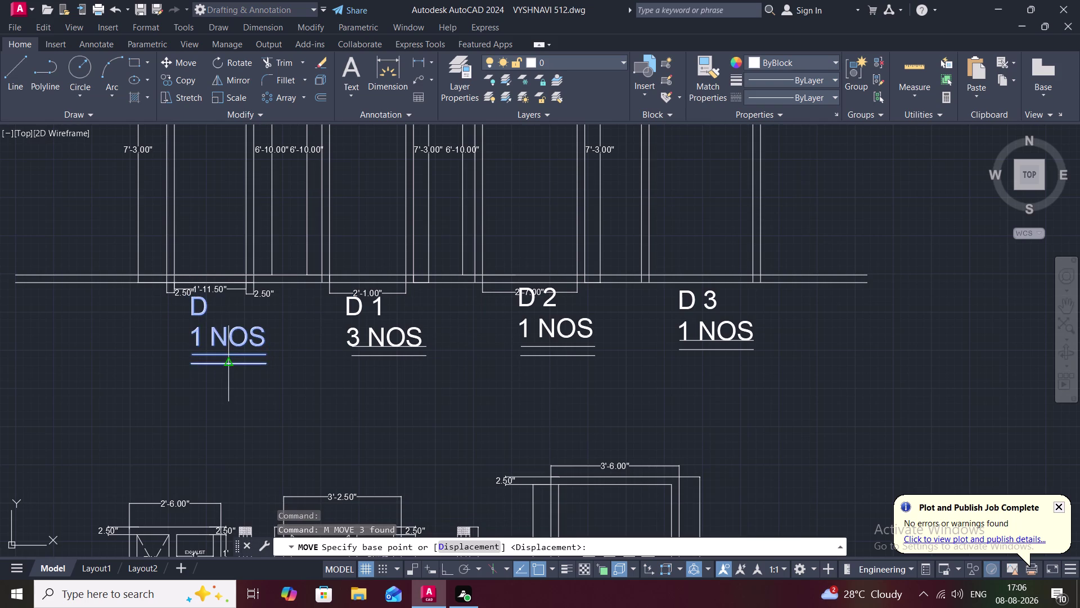
click(228, 364)
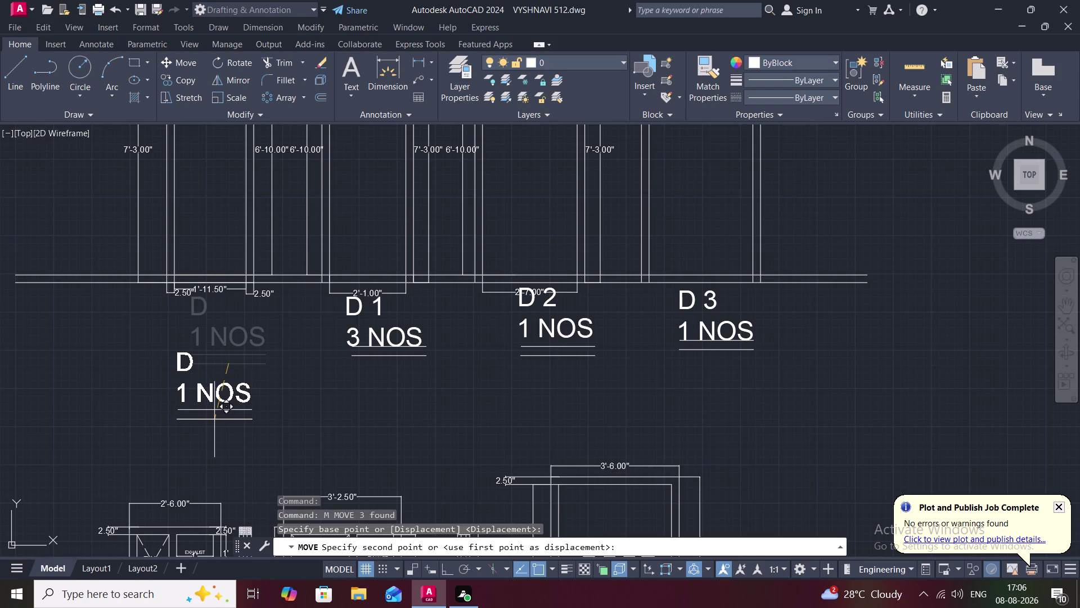
click(215, 419)
Move the D 1 label and its underlines lower.
click(353, 302)
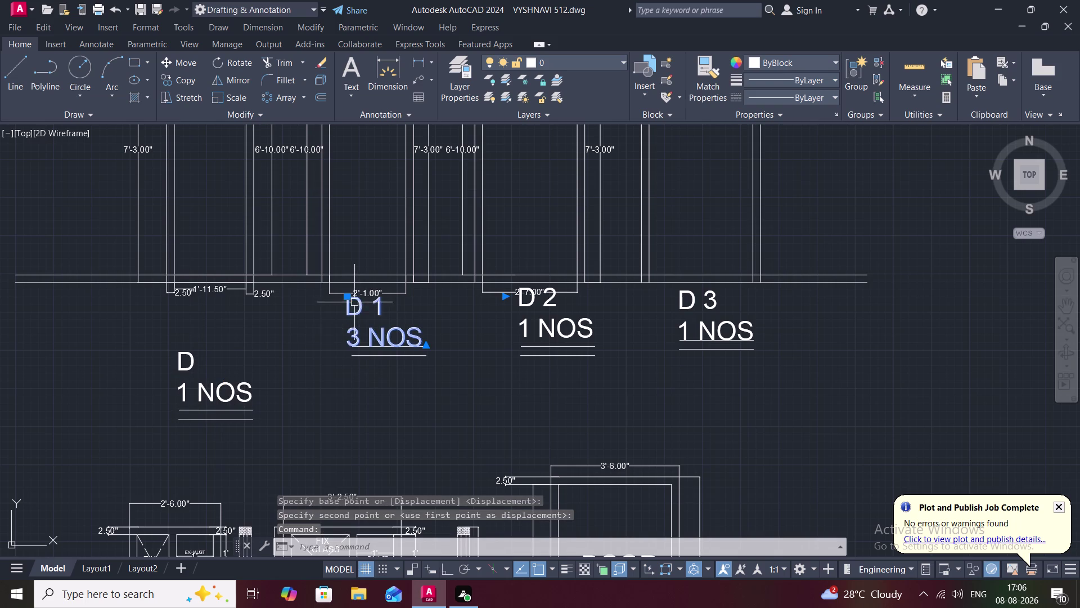
click(365, 356)
click(364, 346)
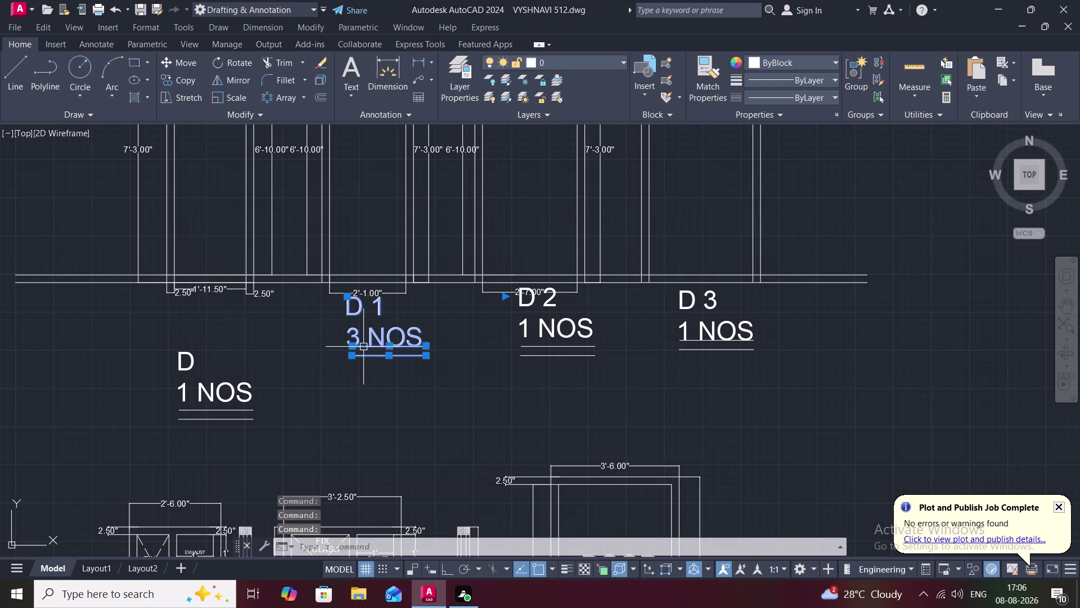
key(m)
key(space)
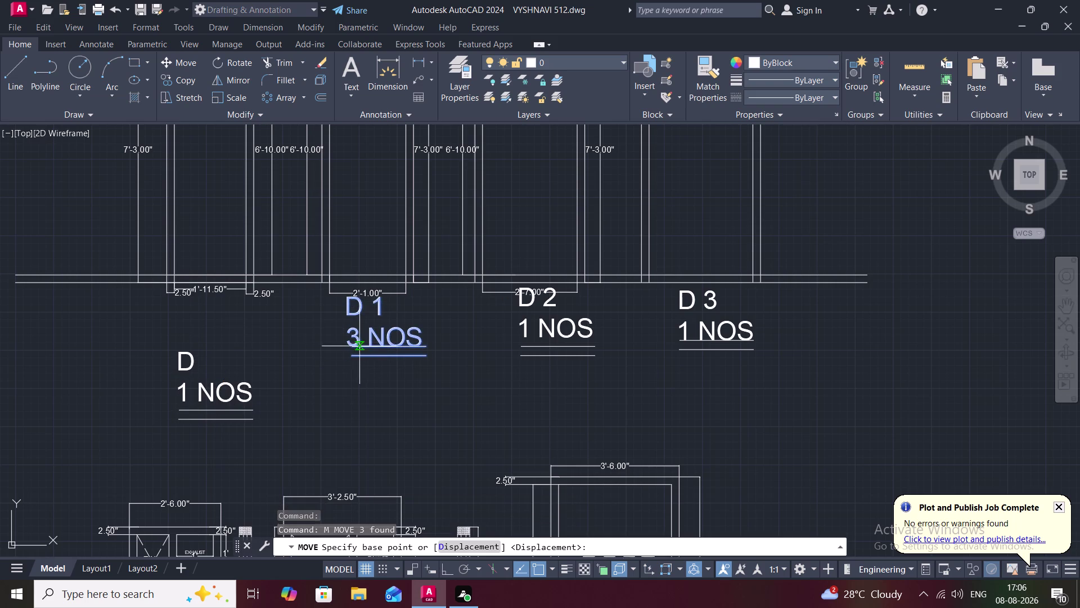
click(348, 354)
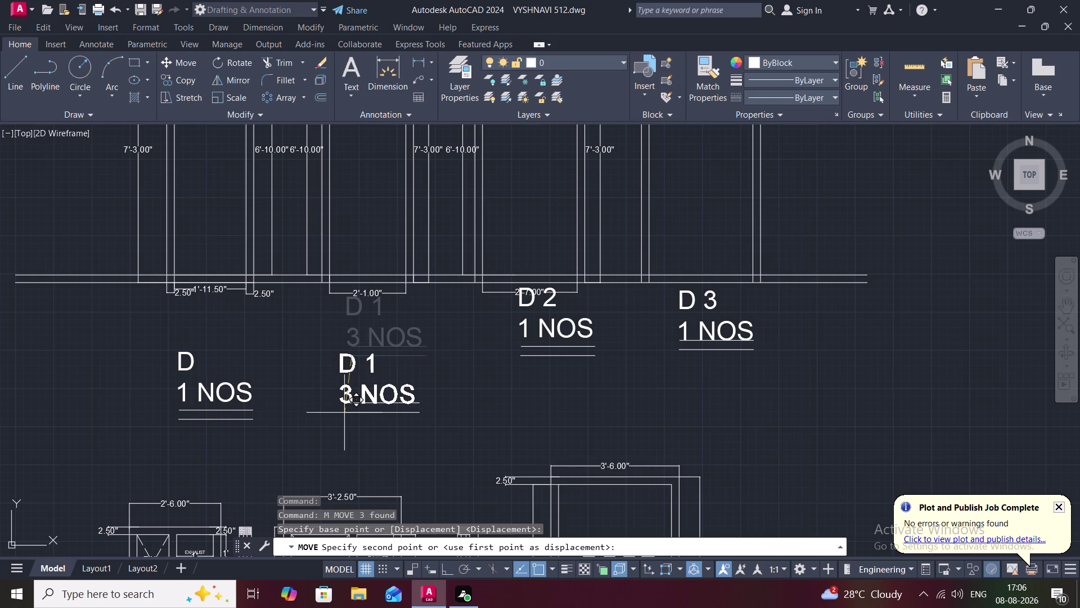
click(344, 413)
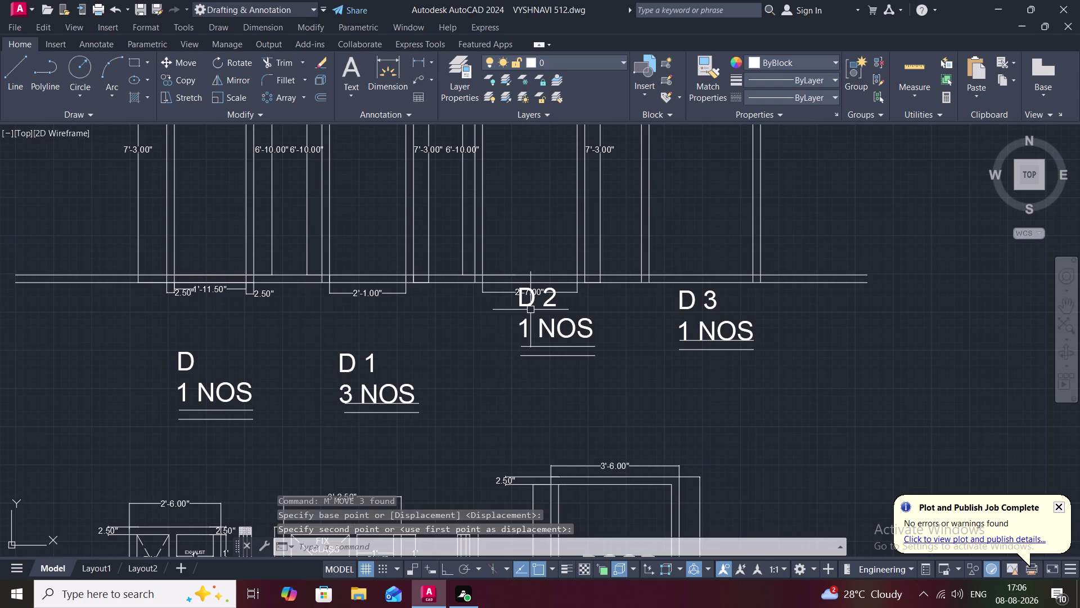
Move the D 2 label and its underlines lower.
click(531, 301)
click(534, 345)
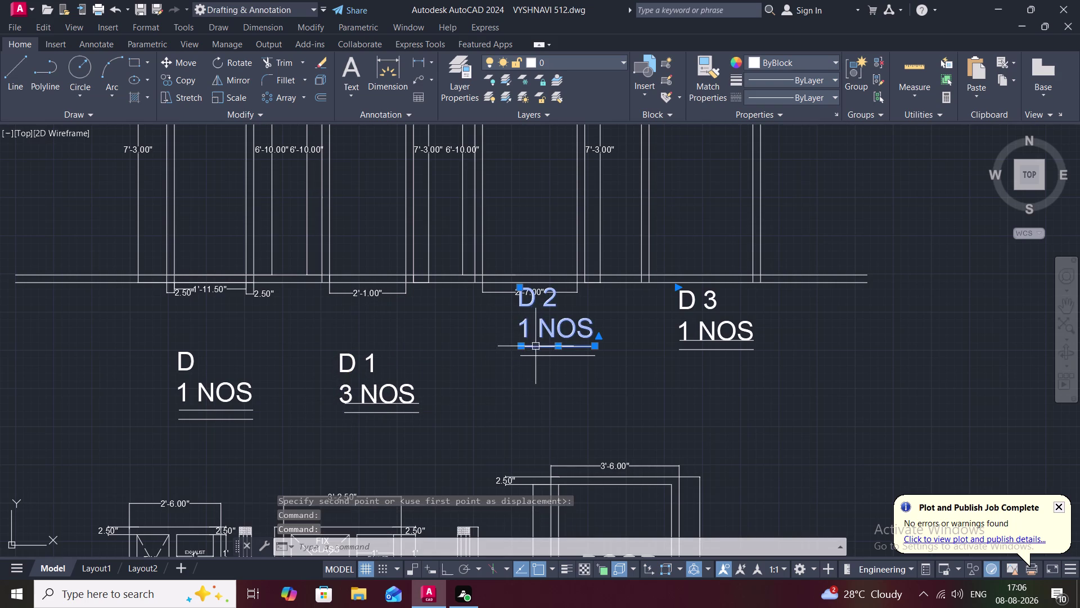
click(536, 357)
key(m)
key(space)
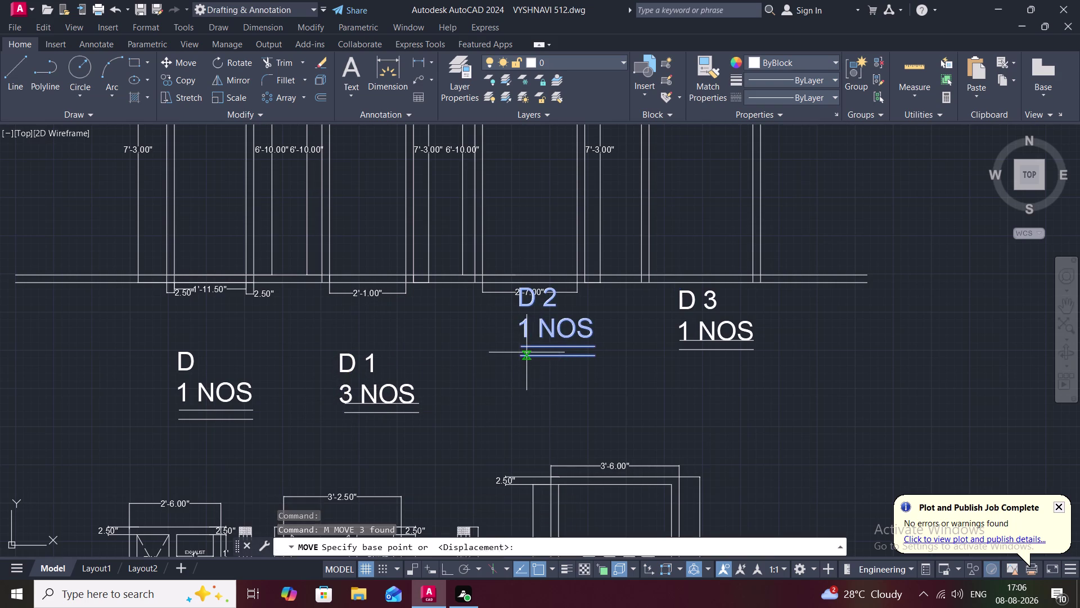
click(521, 351)
click(512, 410)
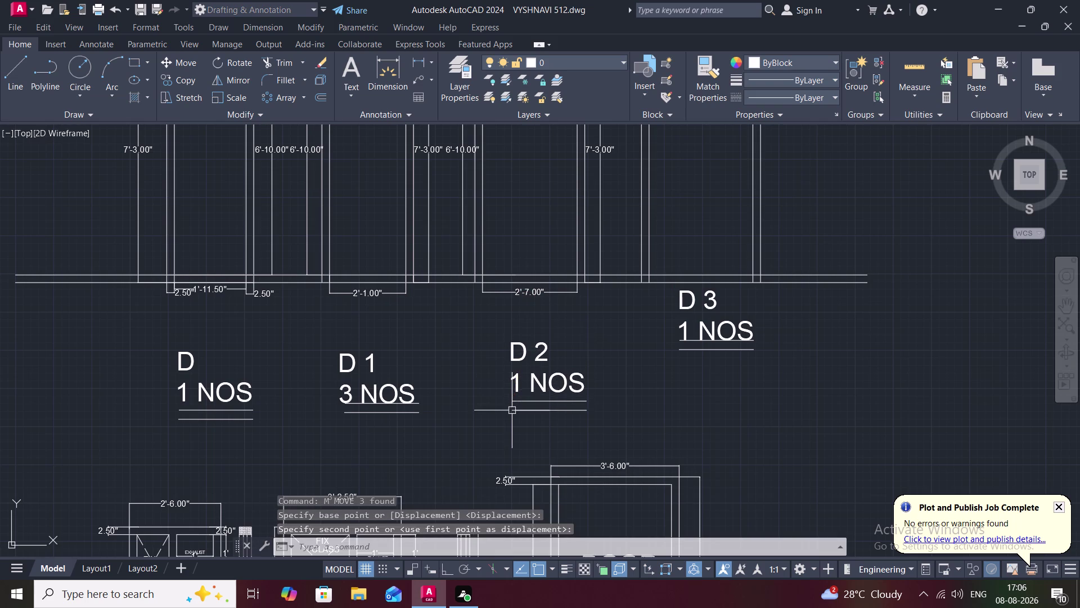
Select the D 3 label and underlines, abandoning an accidental grip stretch.
click(689, 305)
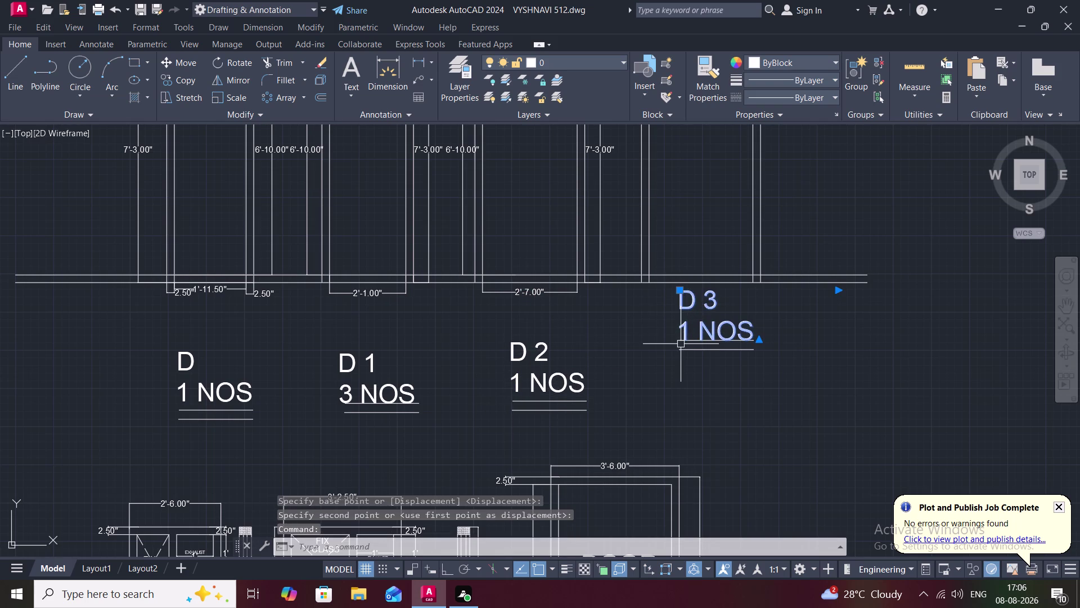
click(681, 344)
key(Escape)
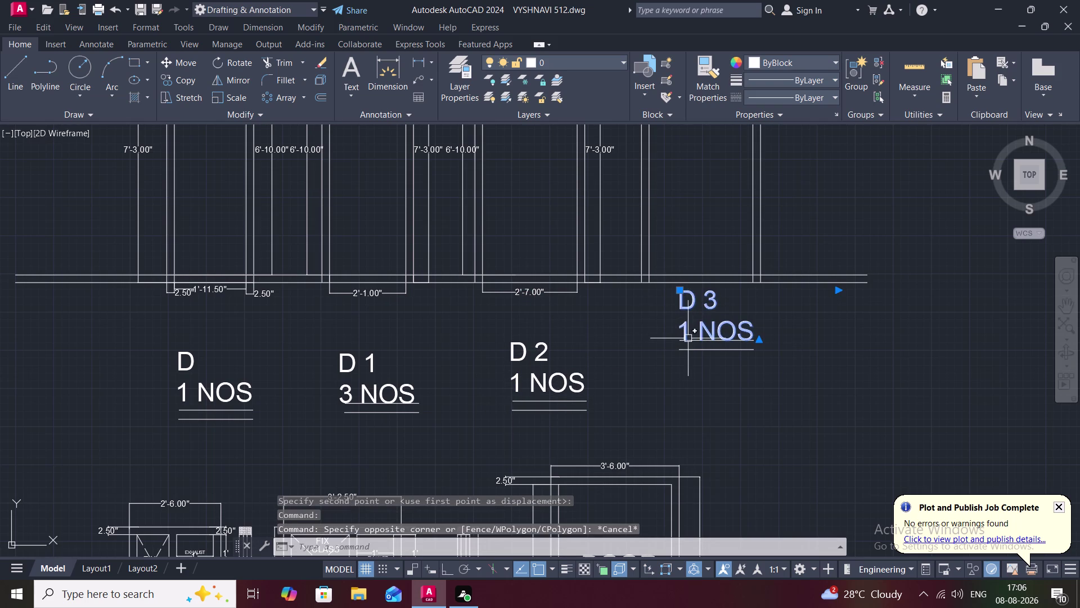
click(693, 340)
click(694, 347)
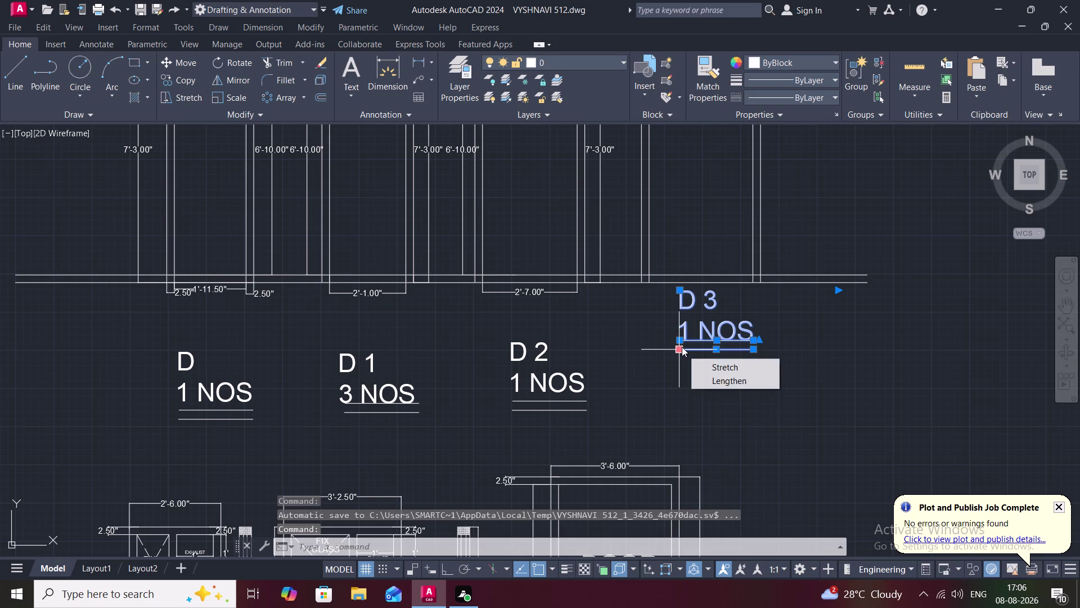
key(Return)
click(682, 346)
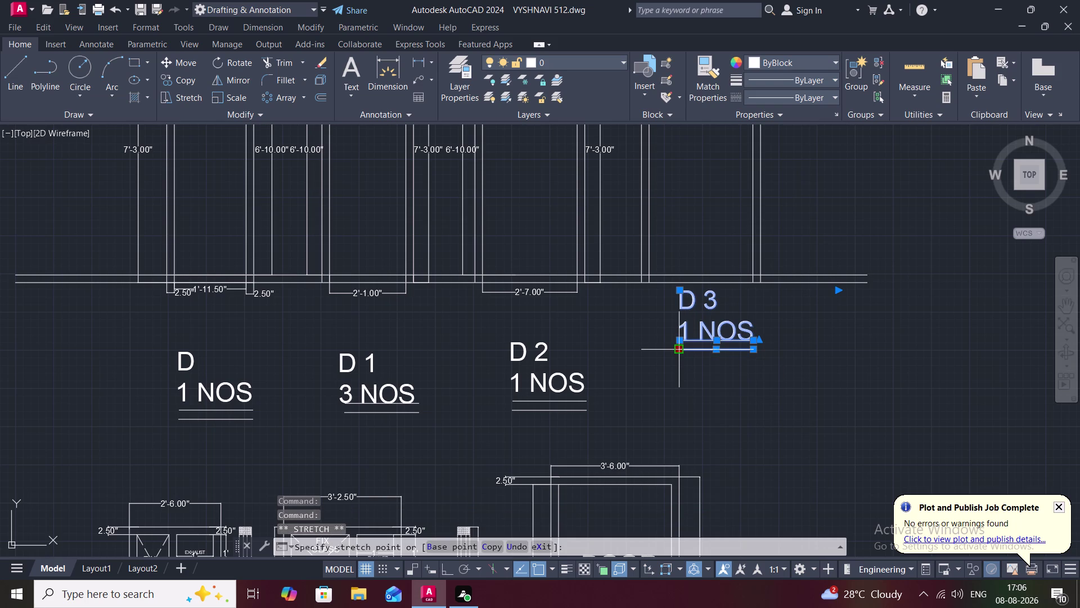
key(Escape)
key(Escape)
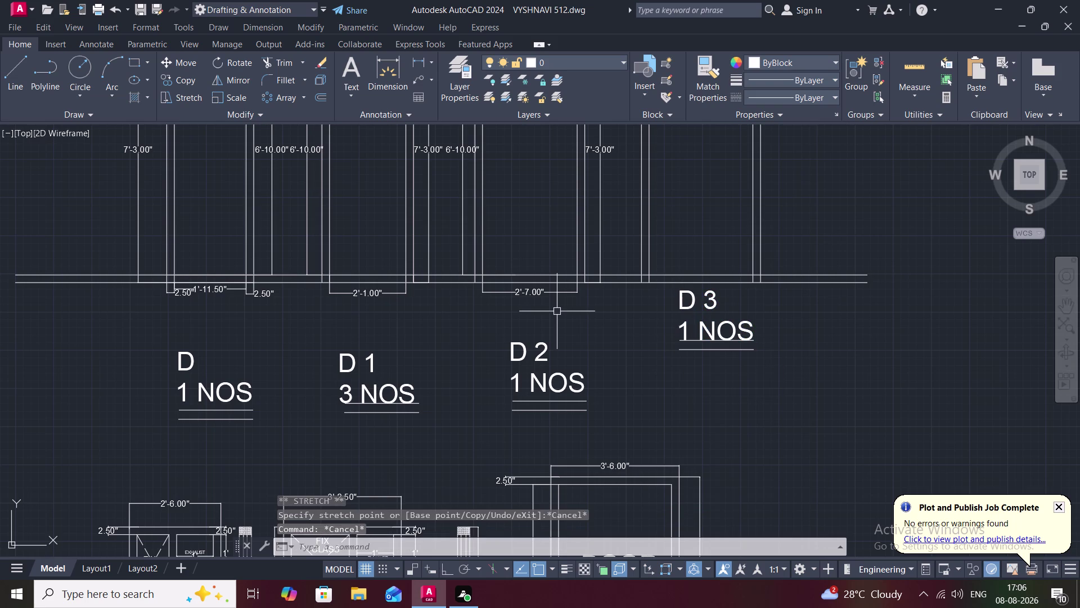
Move the D 3 label and underlines down, level with the D 2 label.
click(704, 299)
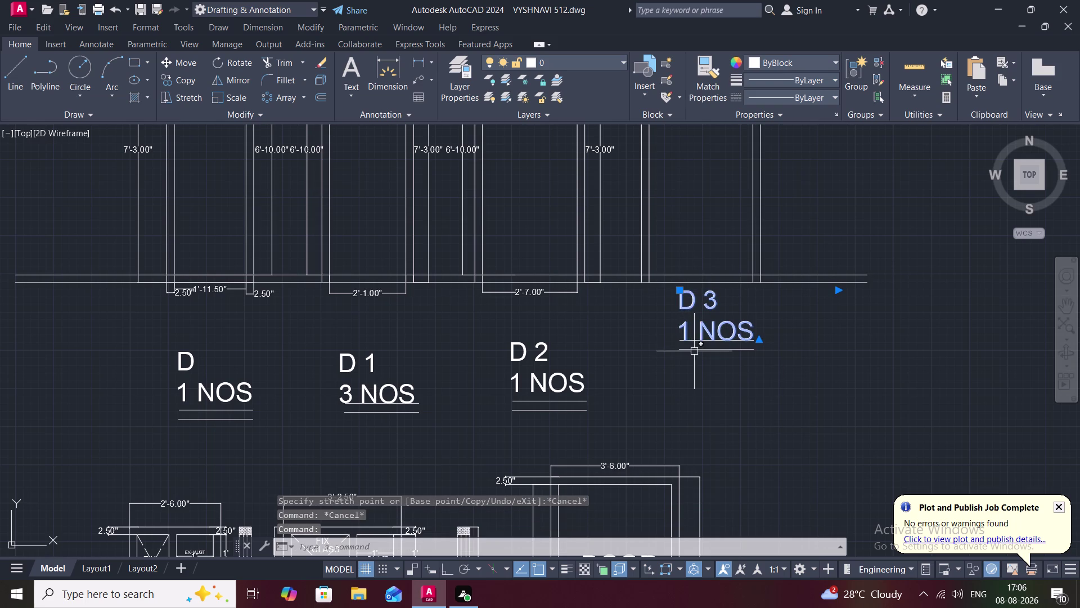
click(694, 351)
click(695, 340)
text(M)
key(space)
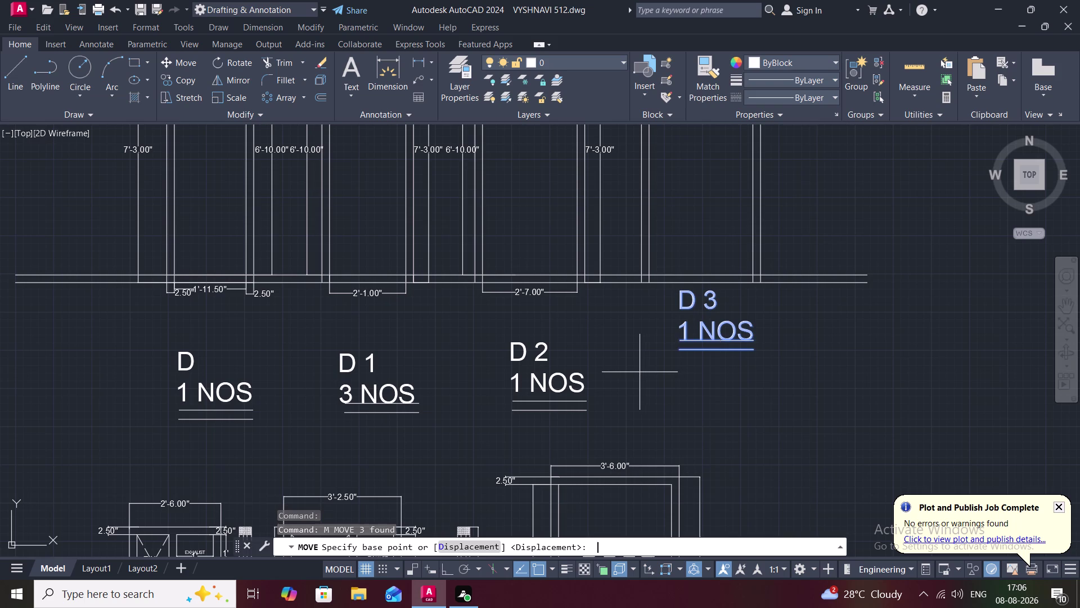
click(682, 349)
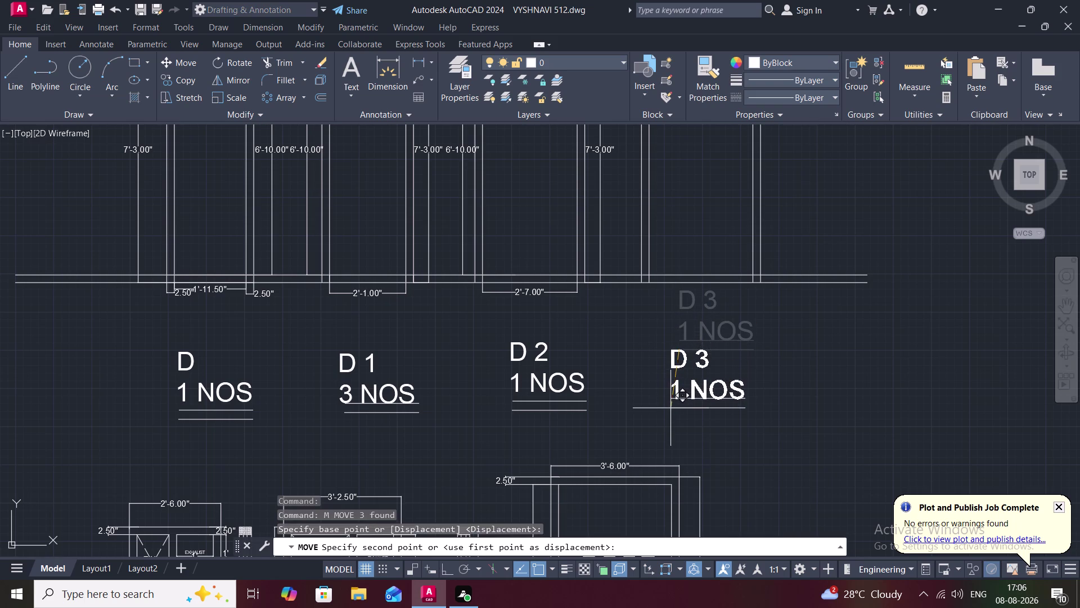
click(667, 406)
key(Escape)
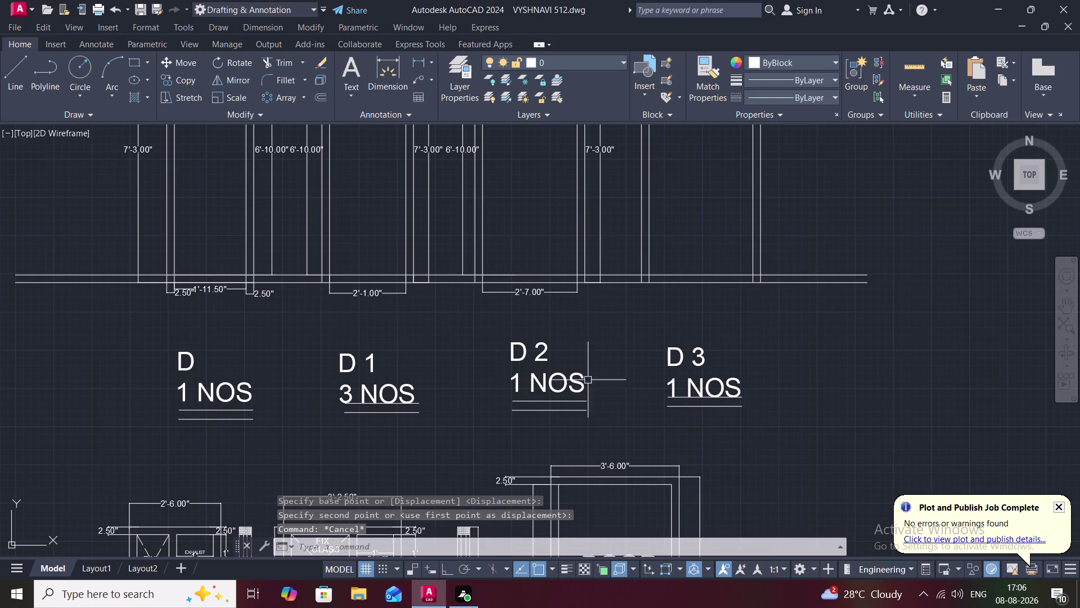
click(528, 295)
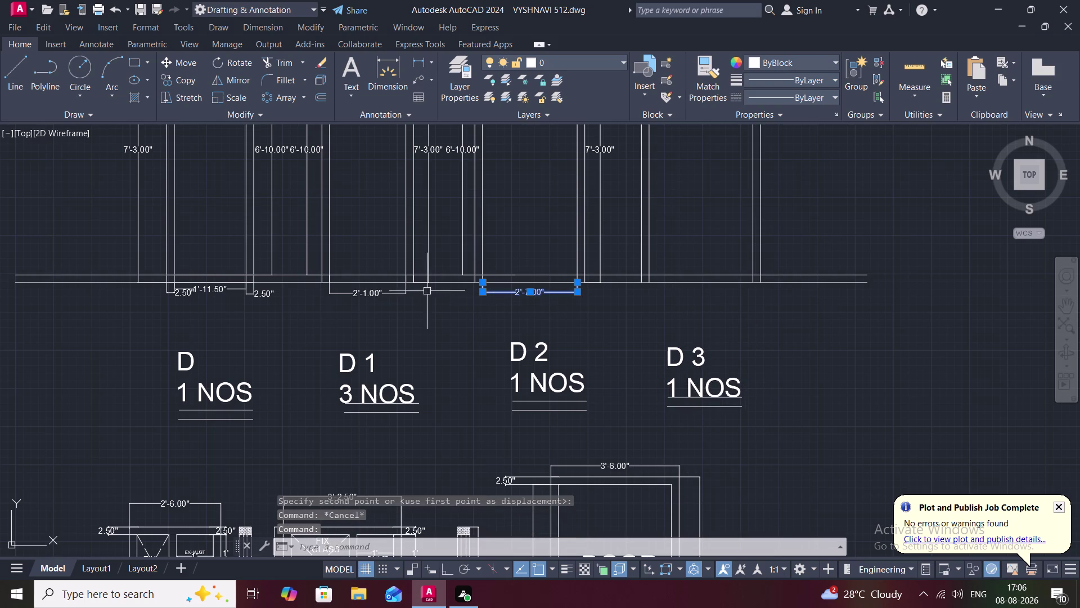
Erase the old base width dimensions under doors D, D1 and D2.
click(361, 294)
key(Delete)
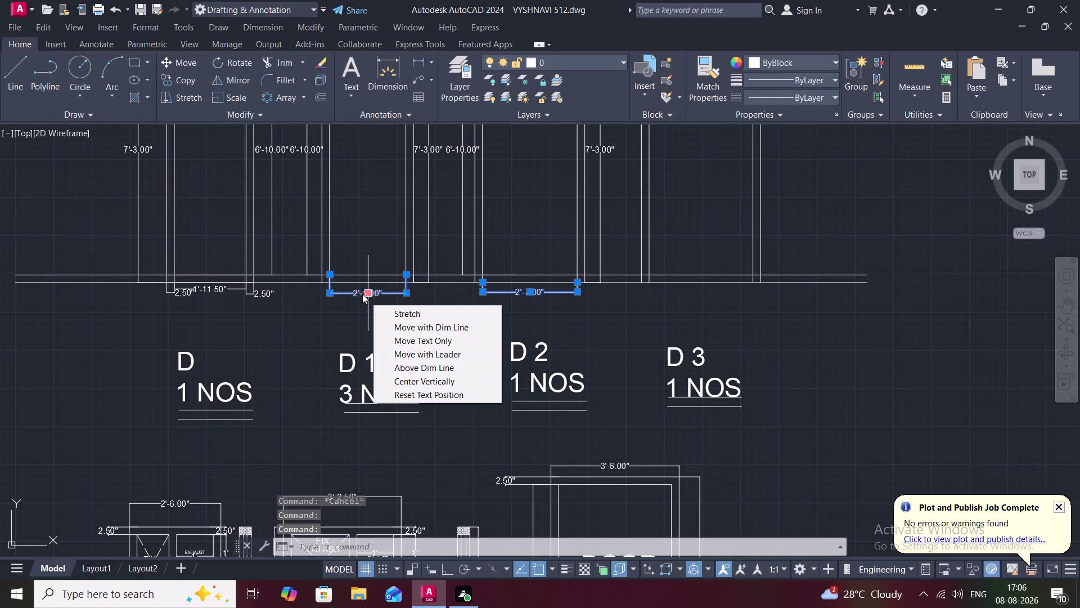
key(Delete)
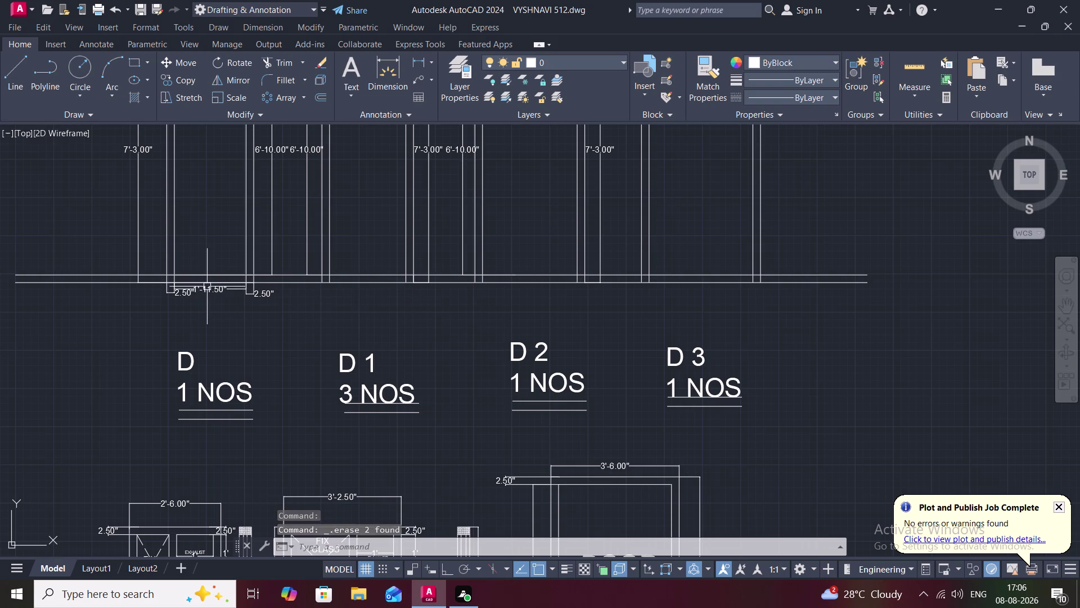
click(208, 287)
key(Delete)
click(428, 57)
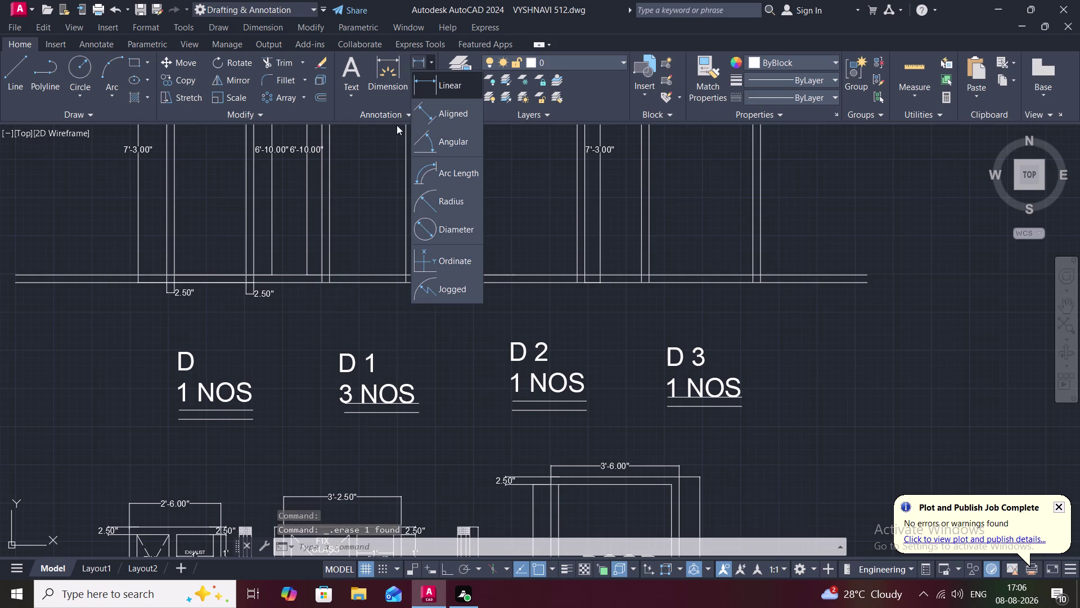
Dimension door D's base width at 1'-11.50".
click(453, 87)
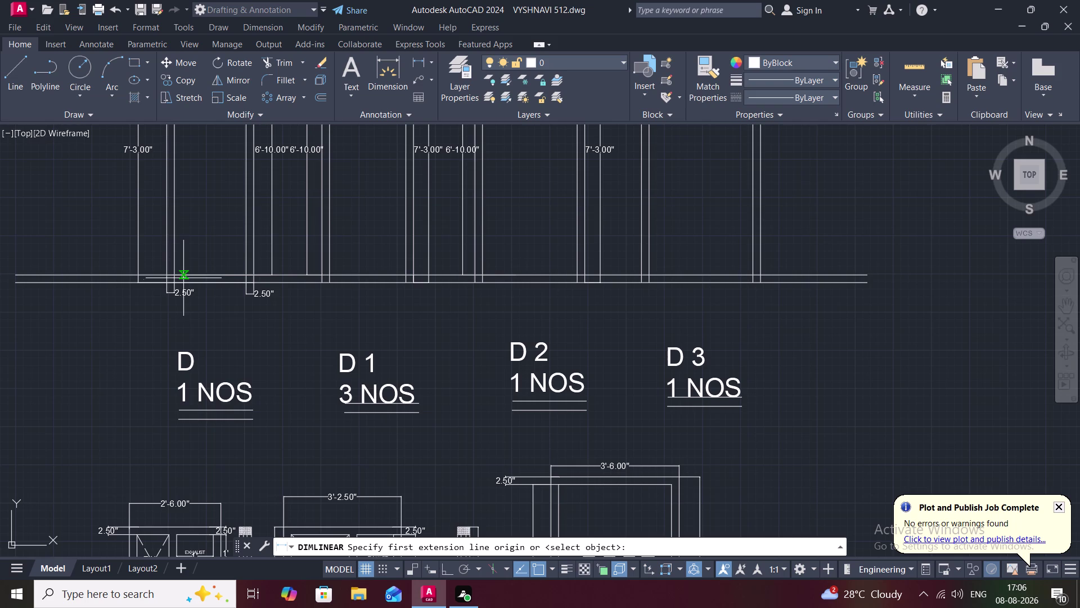
click(171, 282)
click(248, 283)
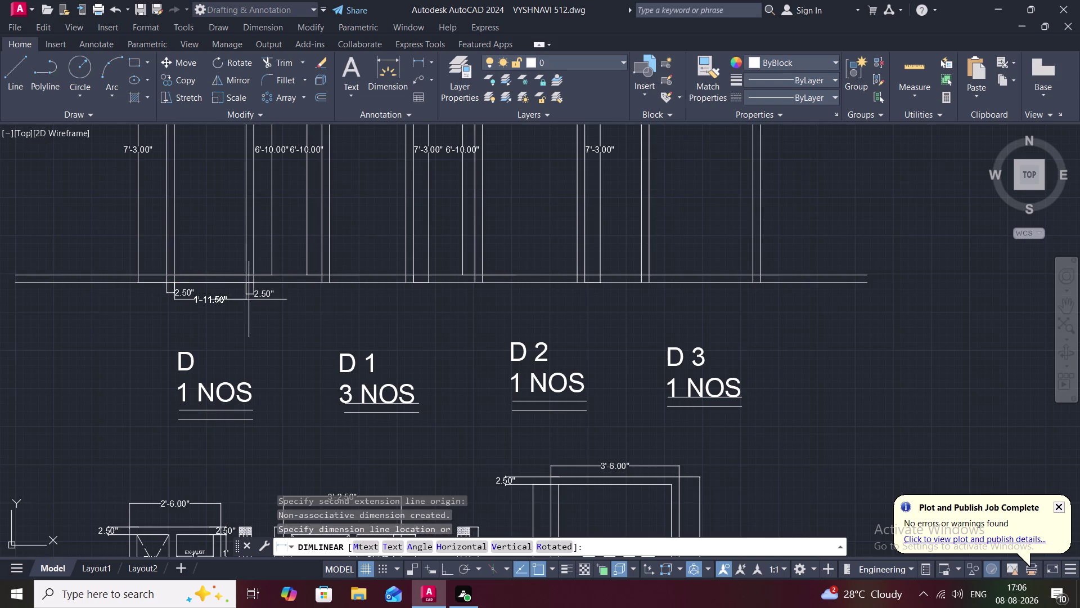
click(245, 315)
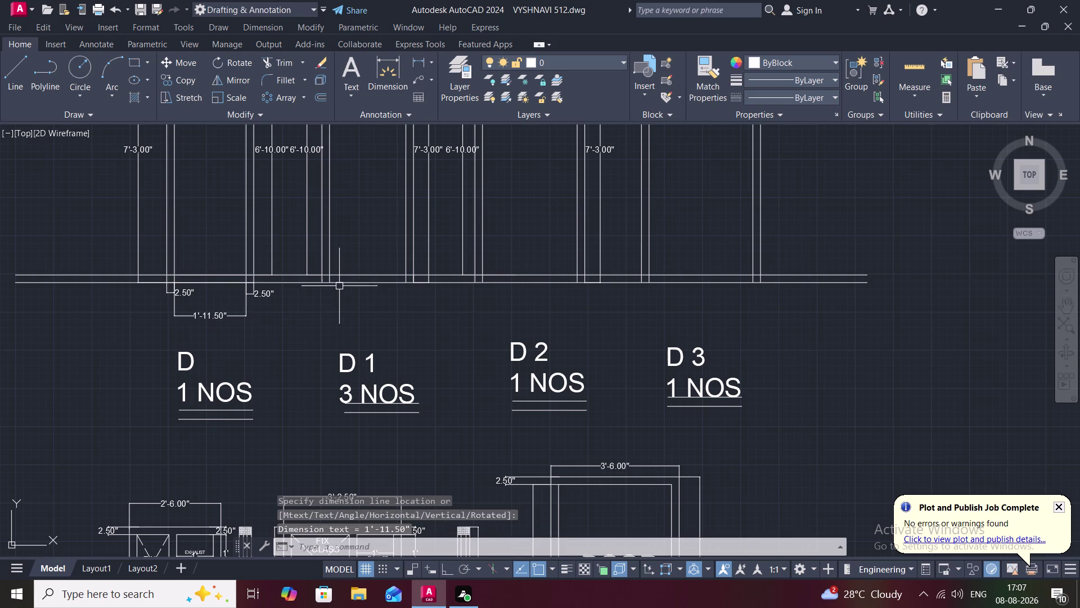
key(space)
Dimension D1's base: 2'-1.00" width plus 2.50" left and right frames.
click(332, 281)
click(404, 285)
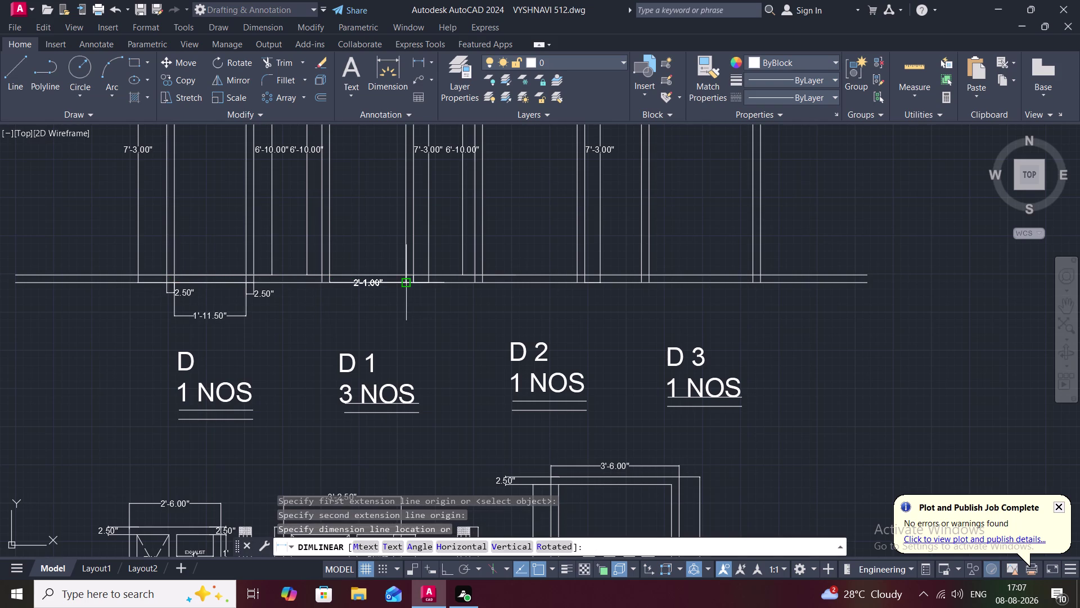
click(403, 319)
key(space)
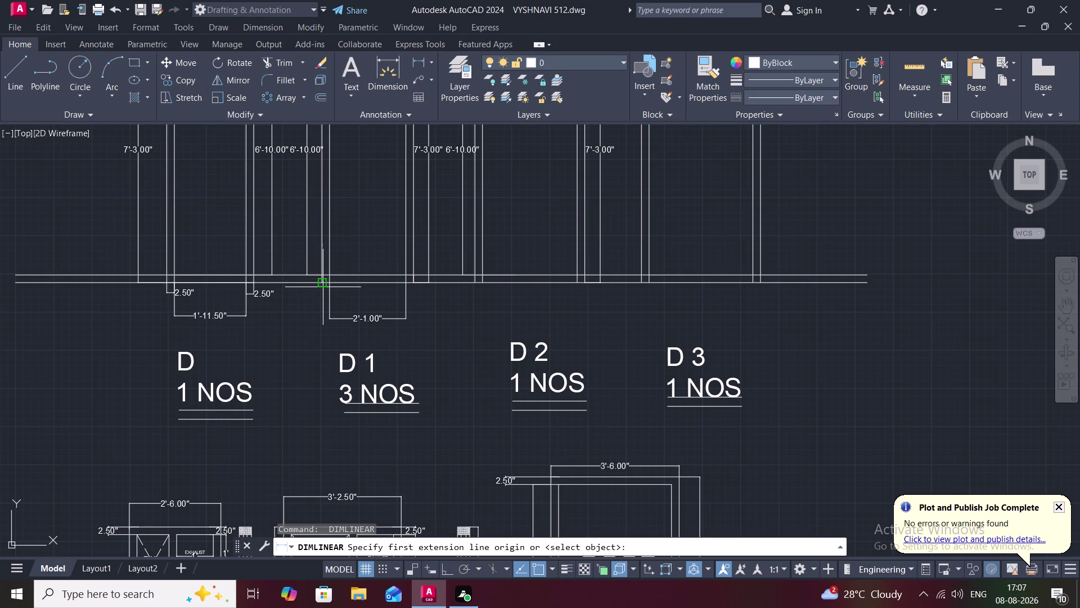
click(320, 281)
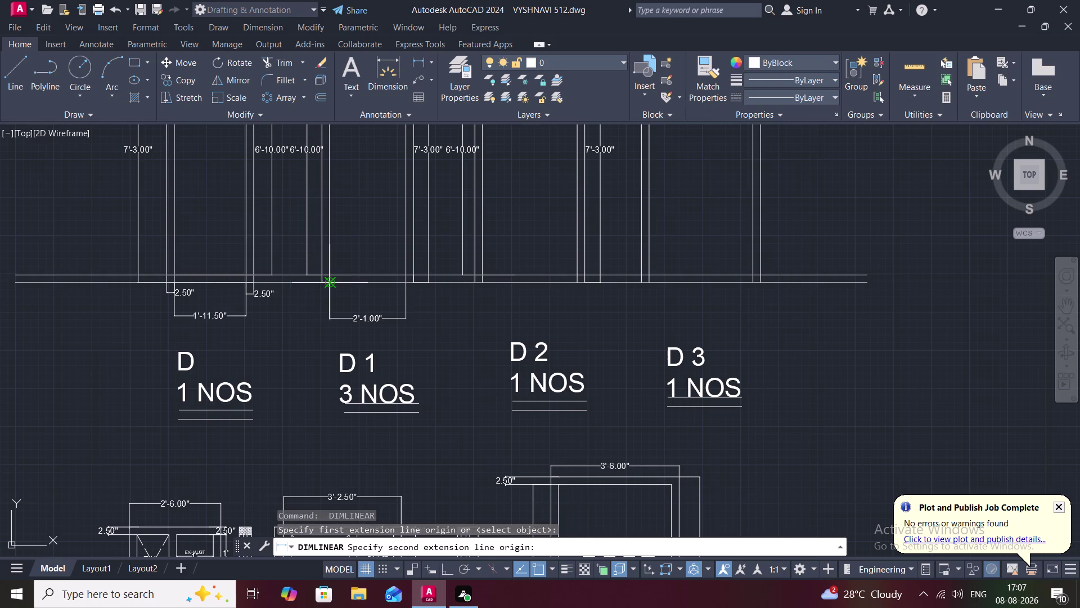
click(328, 281)
click(321, 330)
key(space)
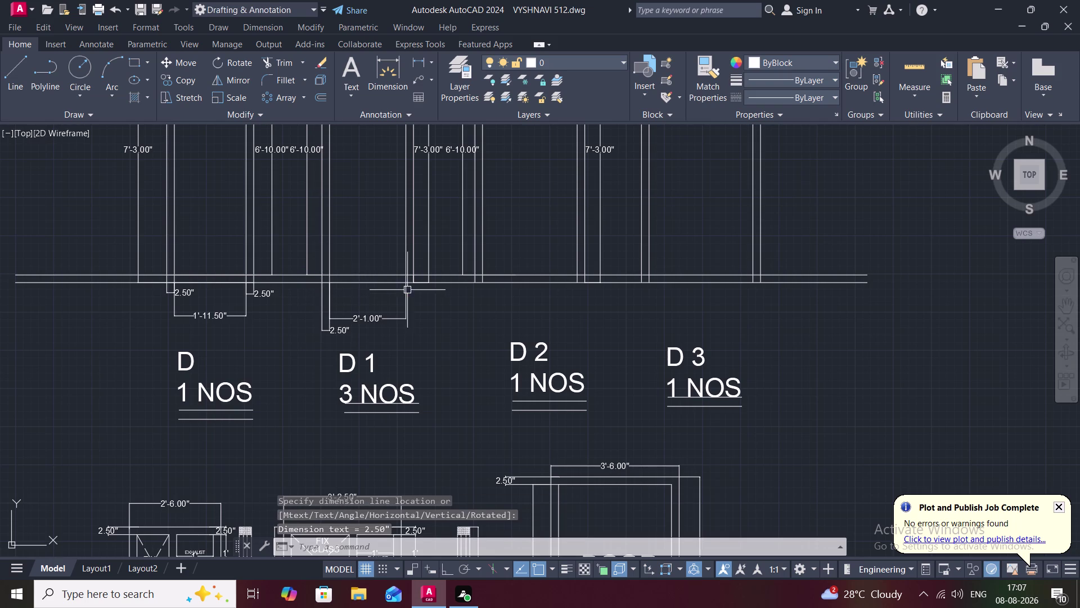
click(408, 282)
click(414, 286)
click(415, 328)
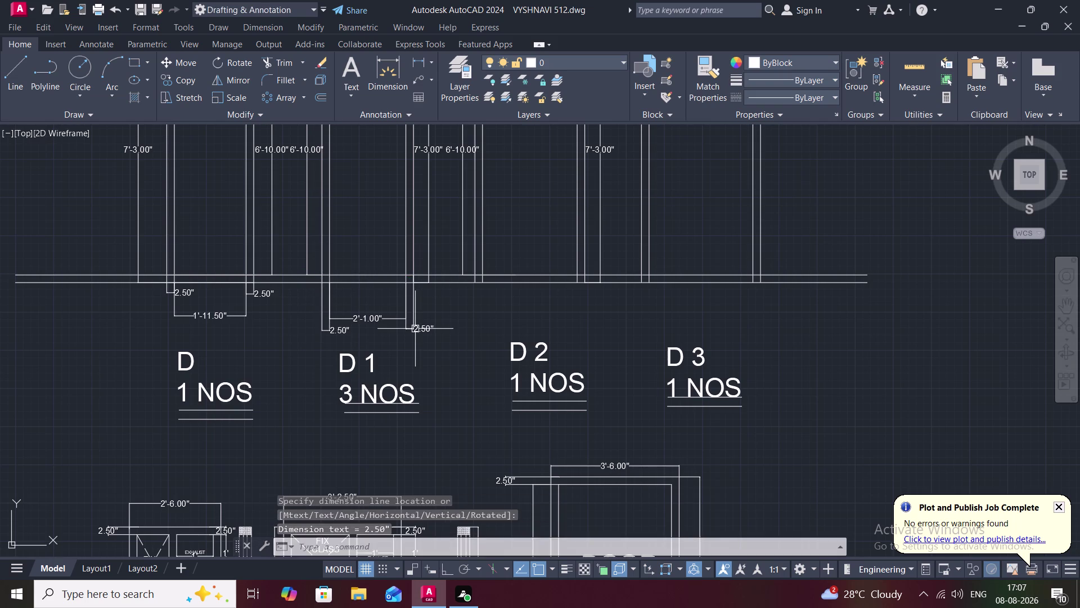
key(space)
Dimension D2's base: 2'-7.00" width plus 2.50" left and right frames.
click(484, 281)
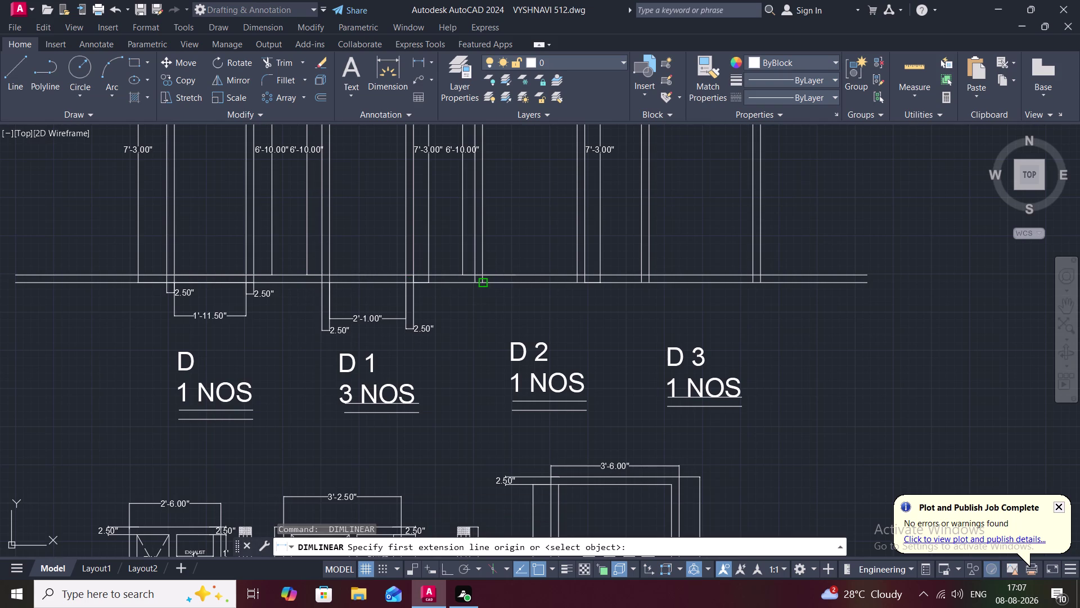
click(579, 284)
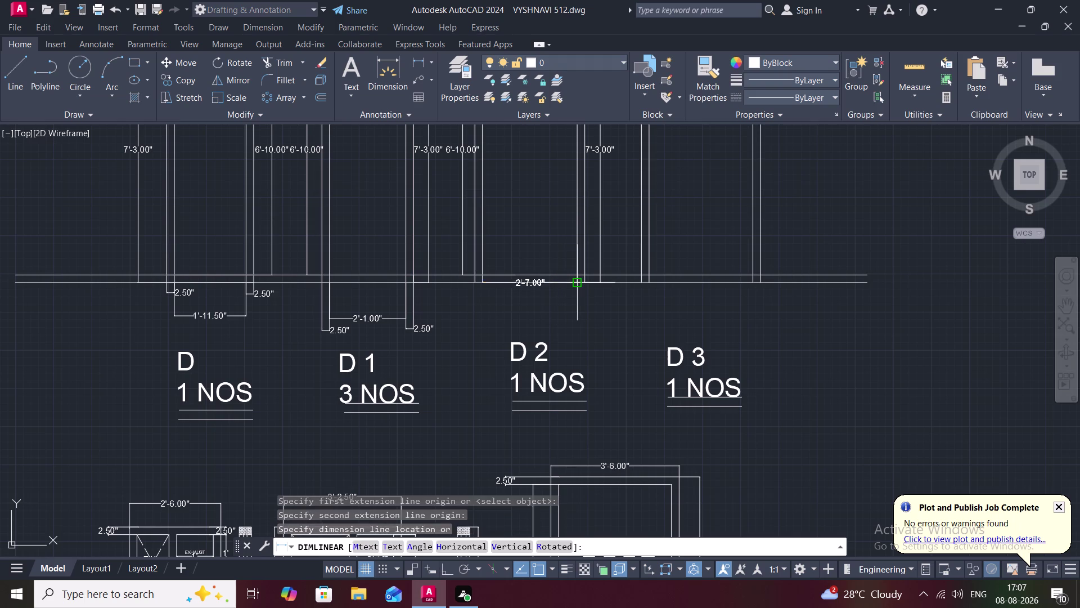
click(579, 306)
key(space)
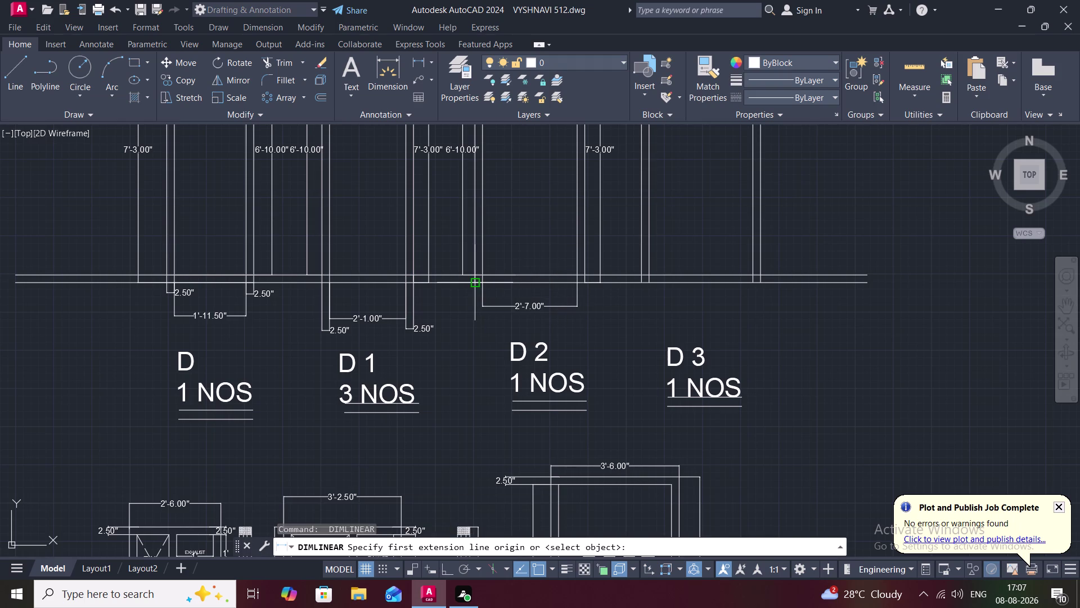
click(472, 279)
click(482, 285)
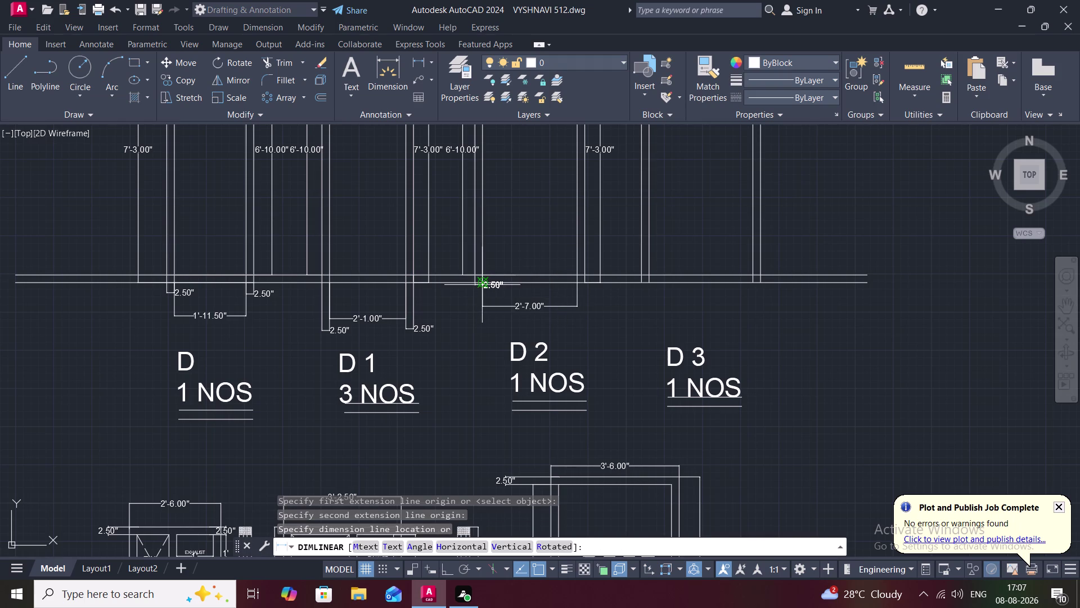
click(483, 331)
key(space)
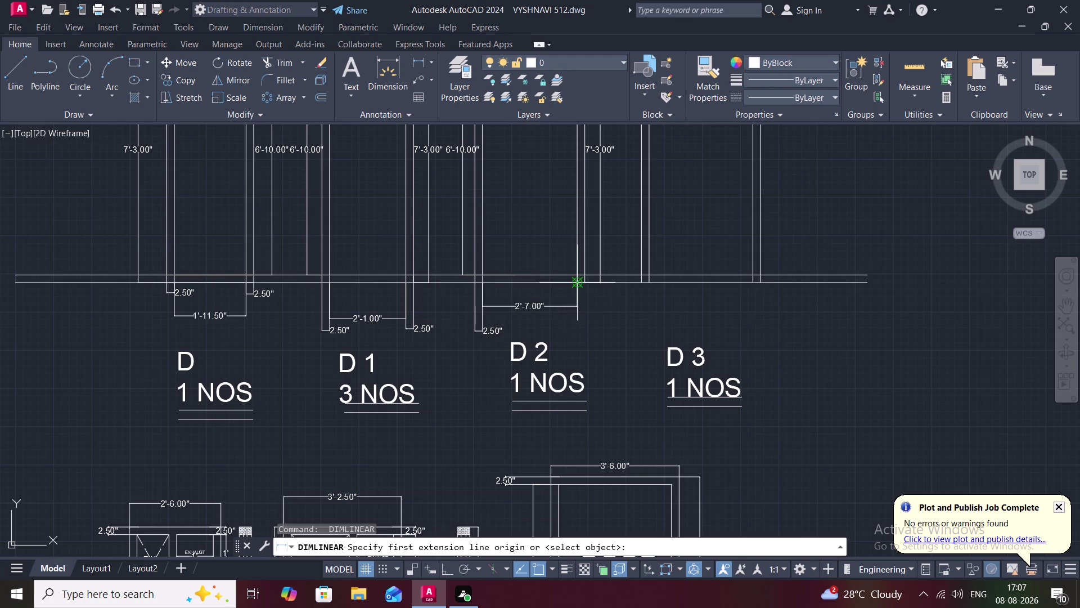
click(577, 283)
click(588, 287)
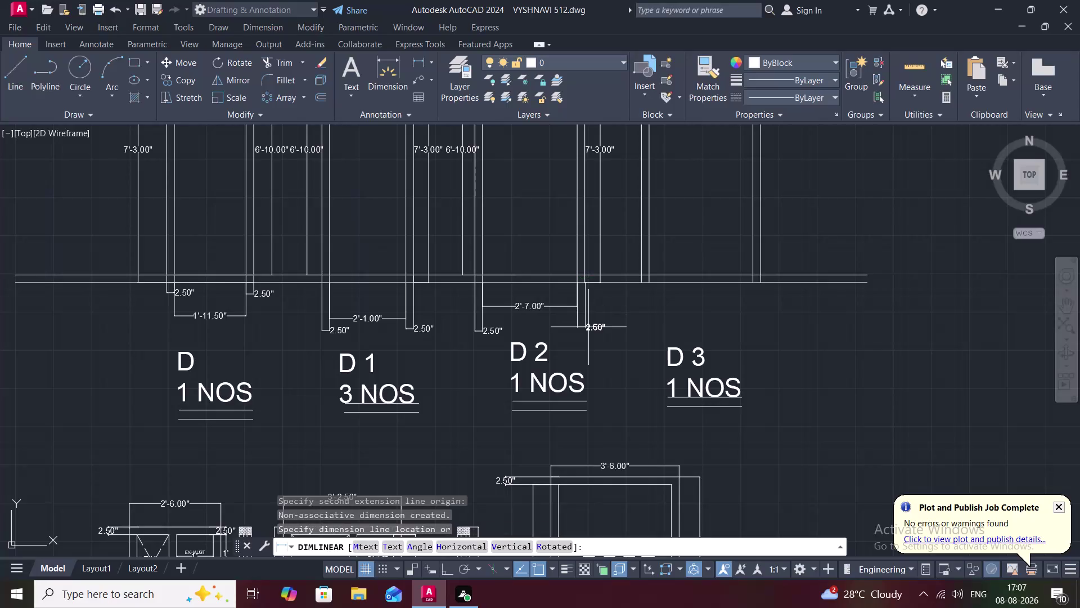
click(589, 327)
key(space)
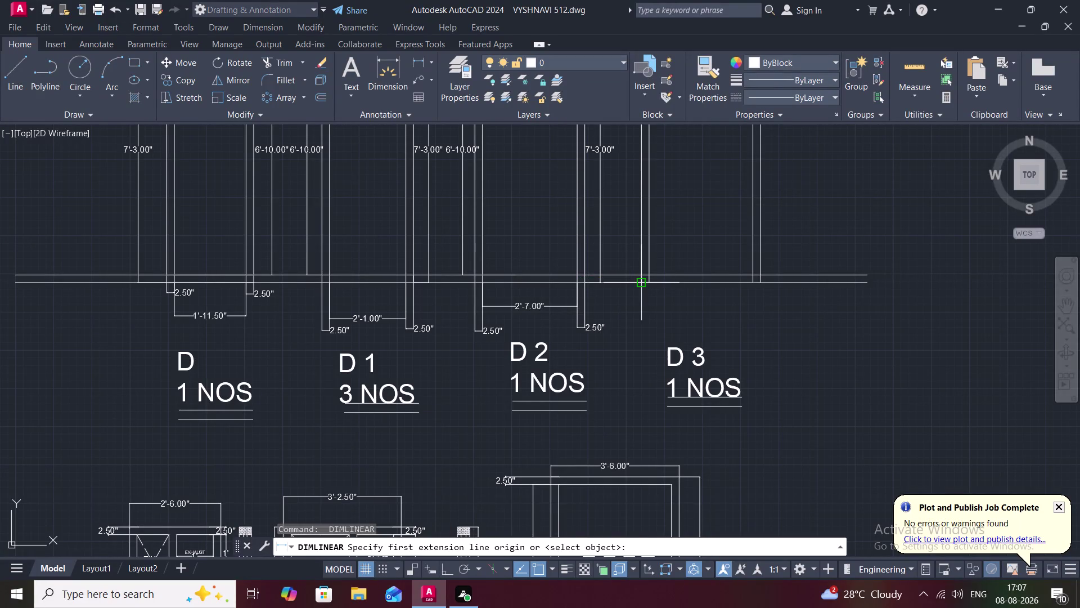
Dimension D3's base: 2.50" left frame and 2'-10.00" width.
click(640, 284)
click(649, 287)
click(649, 324)
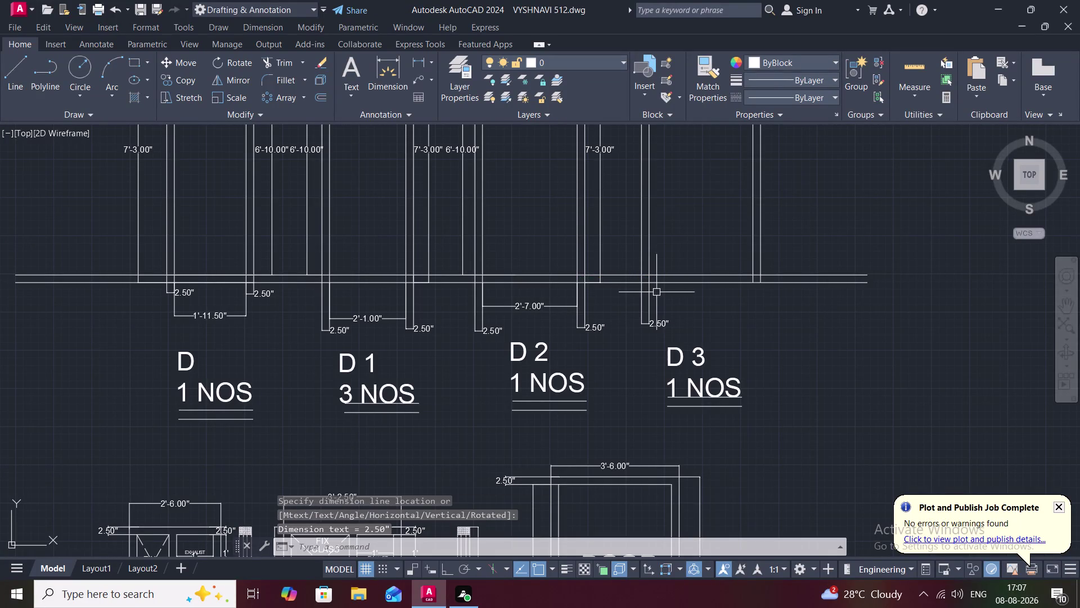
key(space)
click(653, 282)
click(752, 280)
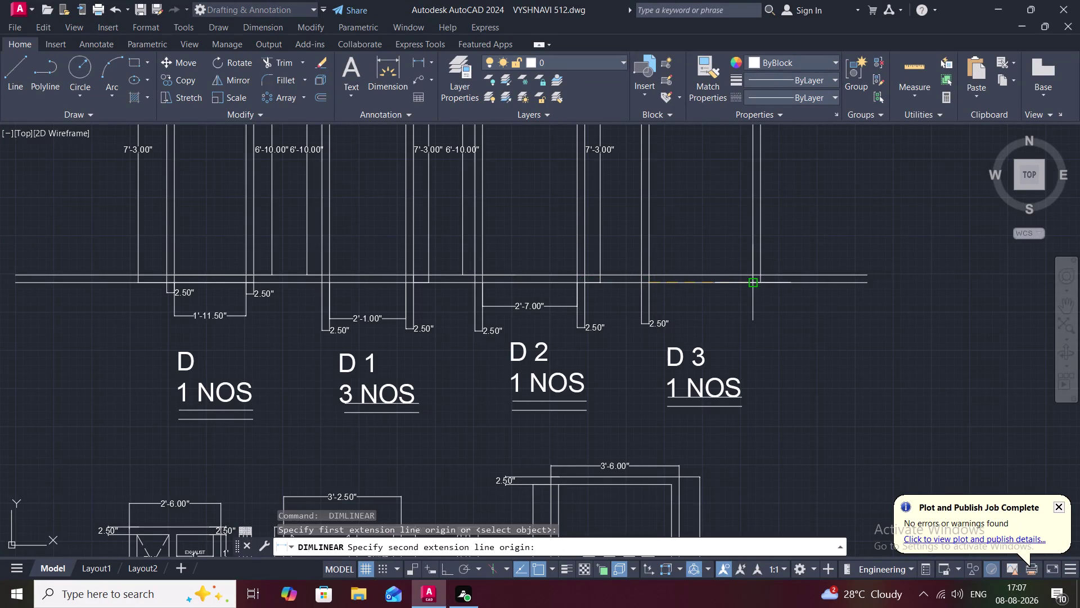
click(751, 304)
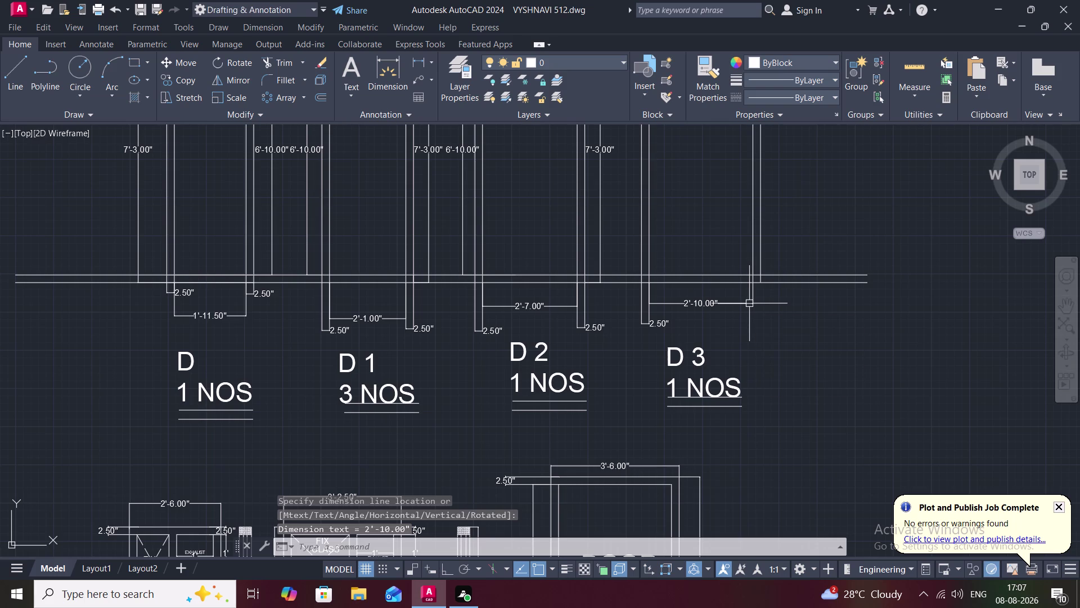
key(Escape)
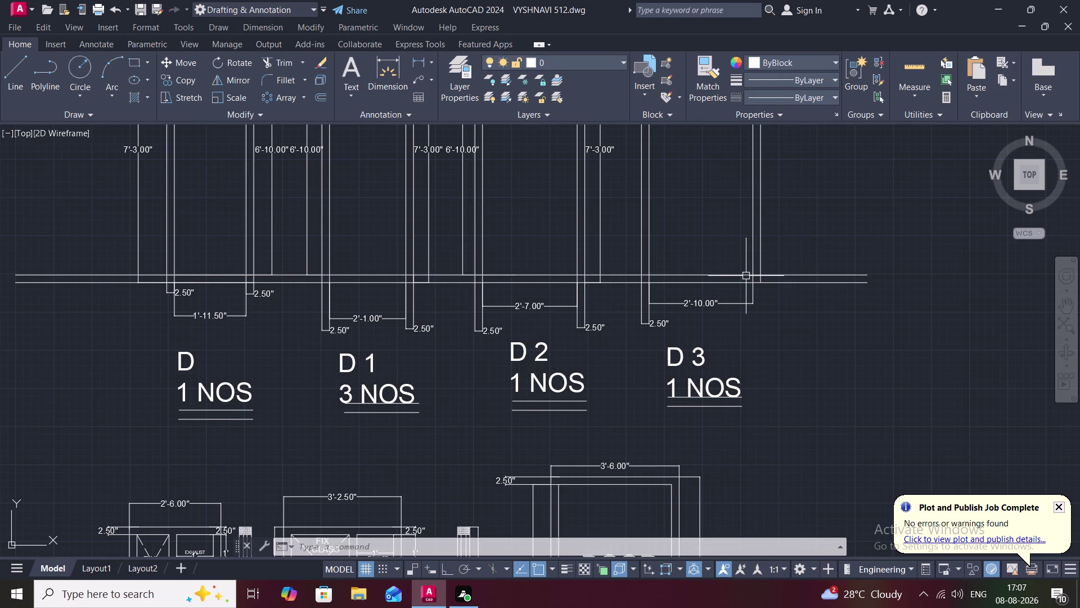
Add a 2.50" linear dimension under D3's right frame.
key(space)
click(757, 283)
drag(760, 283, 760, 289)
click(756, 320)
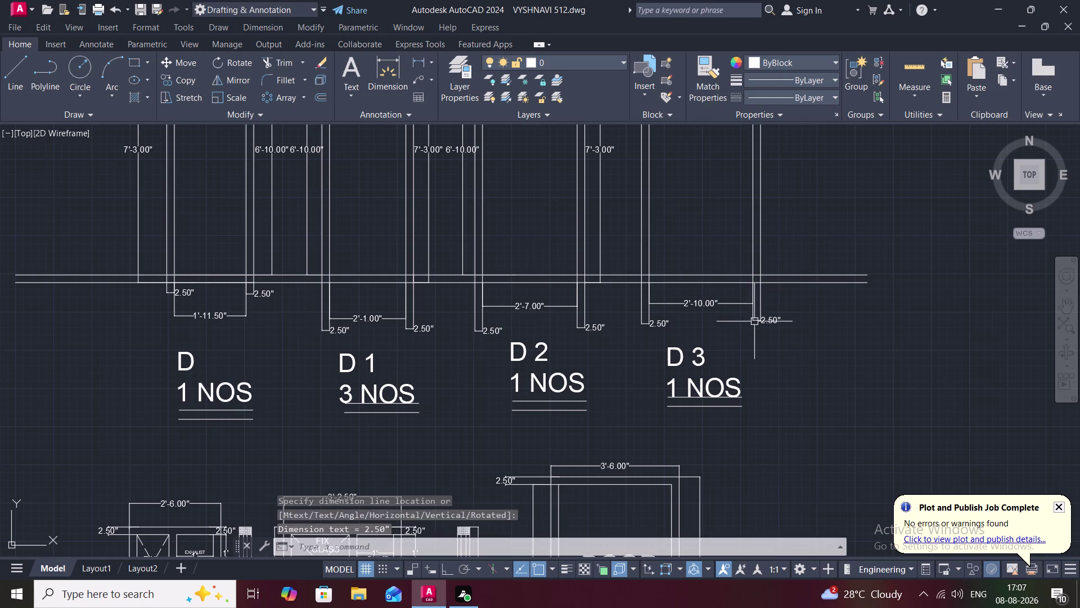
Pan over the door elevations, then dimension across D3's top and delete that incorrect 3'-0.50" dimension.
scroll(down, 3)
middle_drag(714, 204, 702, 353)
scroll(down, 3)
key(space)
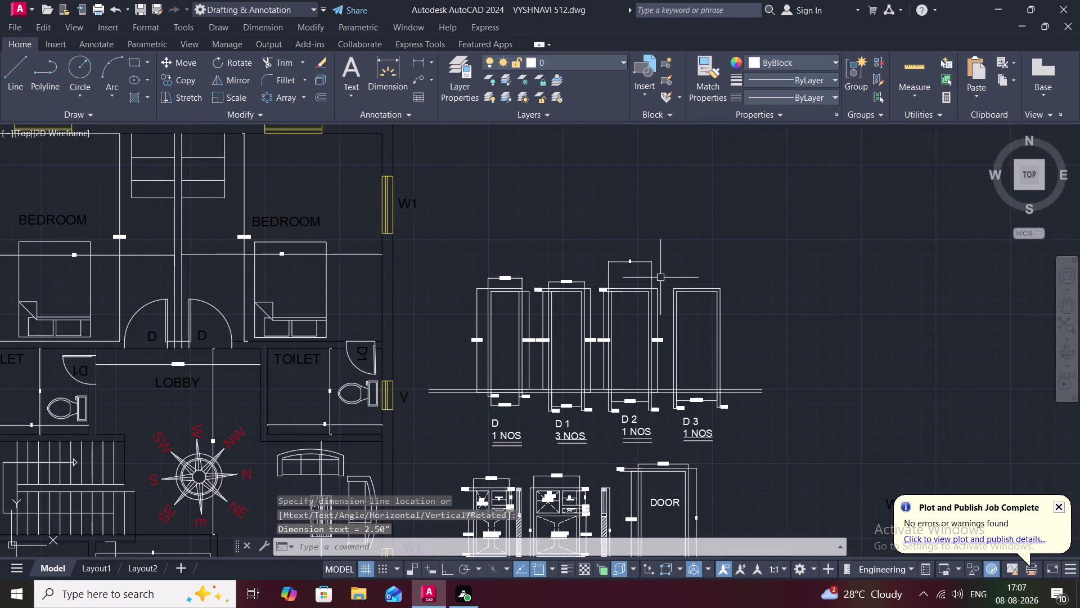
click(672, 287)
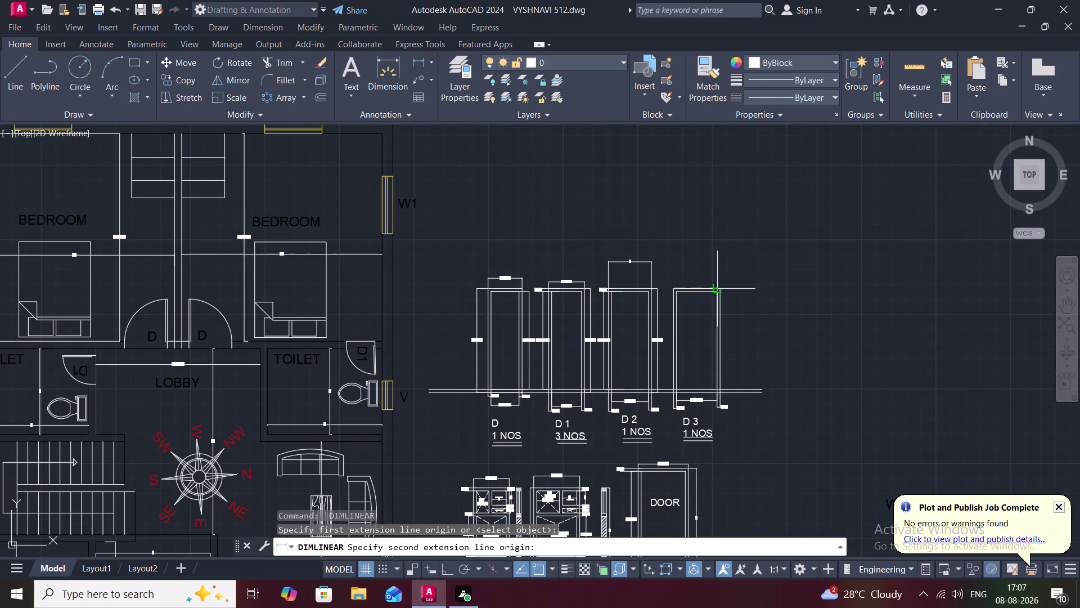
click(720, 289)
click(718, 273)
scroll(up, 3)
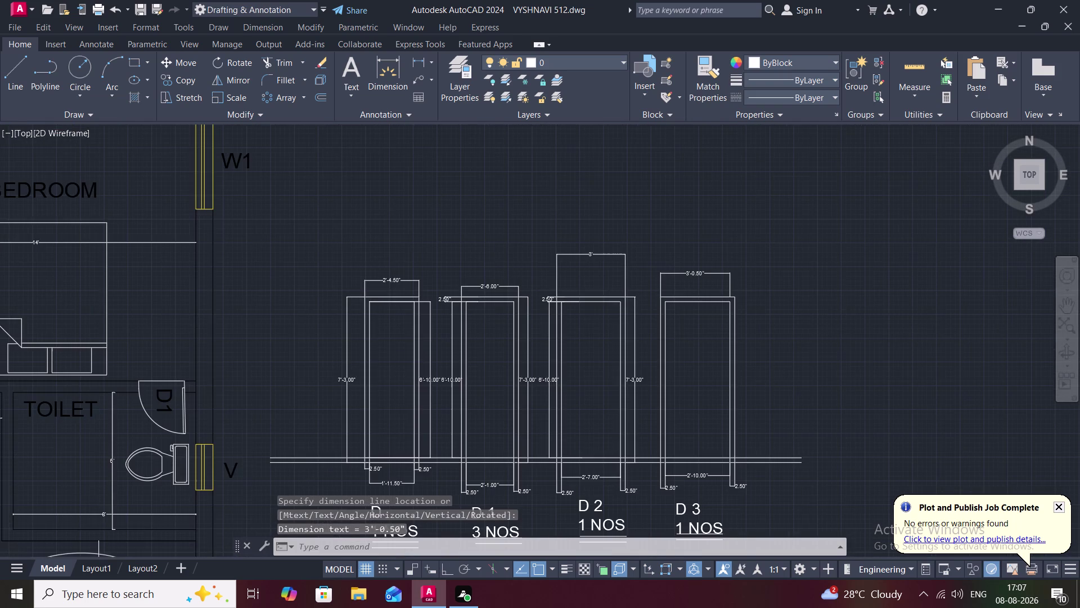
scroll(up, 3)
click(710, 269)
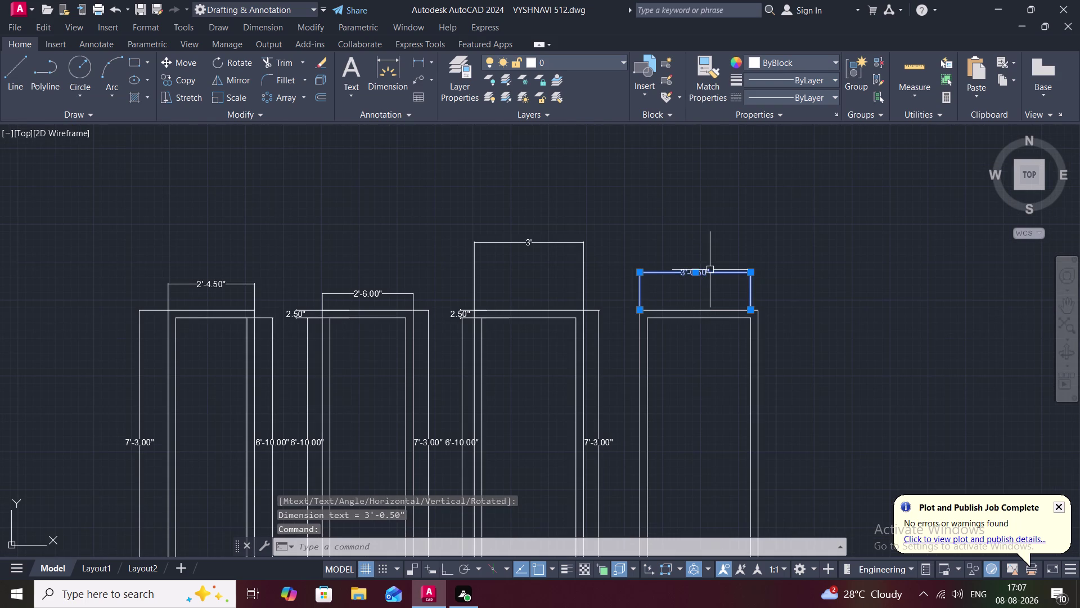
key(Delete)
Dimension D3's outer top corners with a 3'-3.00" width dimension placed above.
key(space)
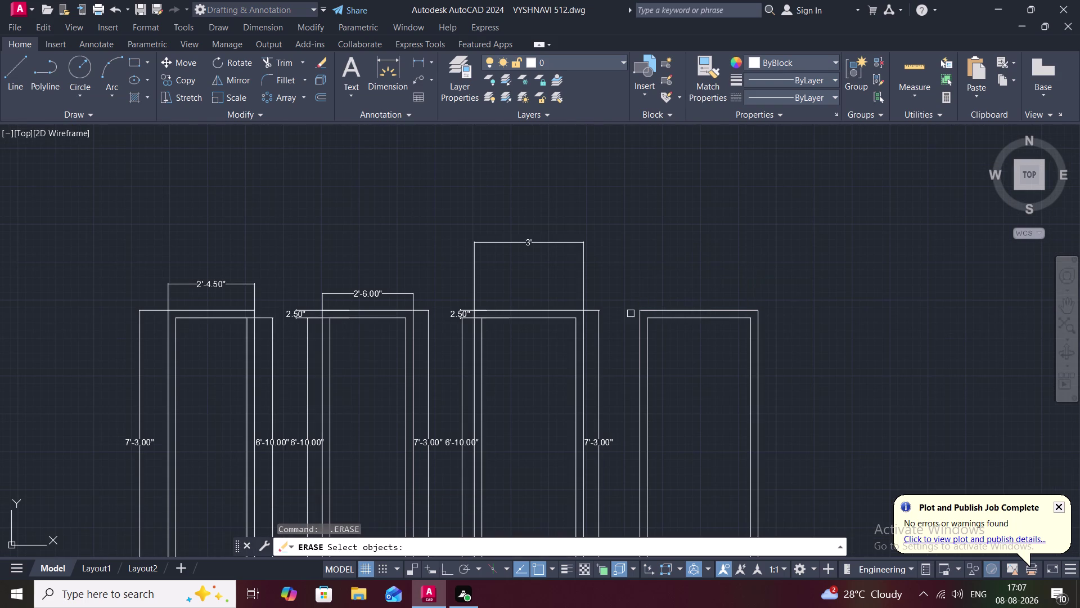
click(414, 59)
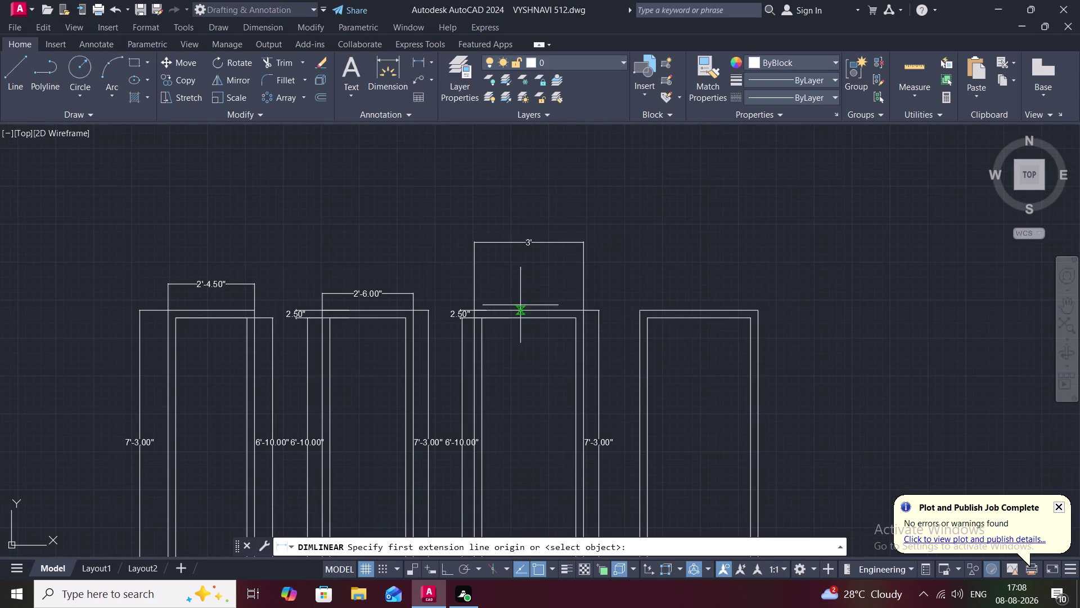
click(639, 312)
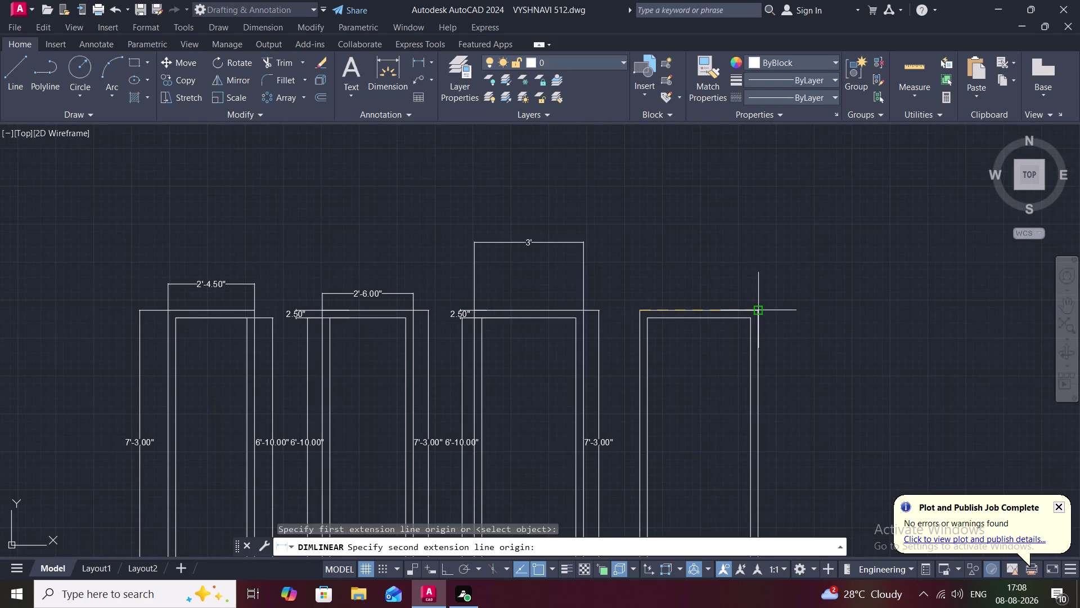
click(759, 313)
click(755, 289)
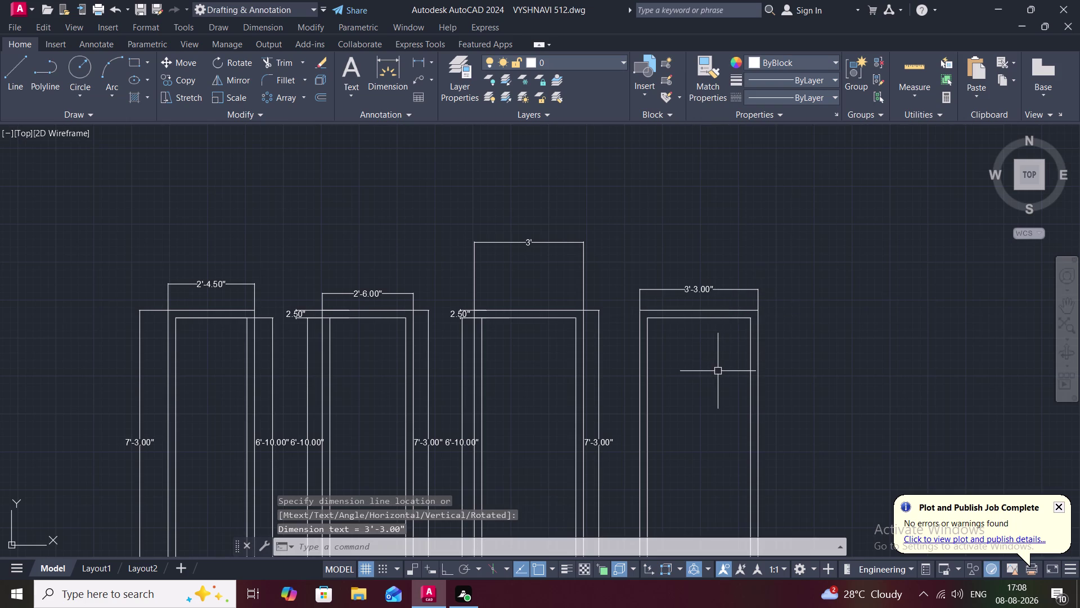
scroll(down, 3)
middle_drag(716, 371, 705, 308)
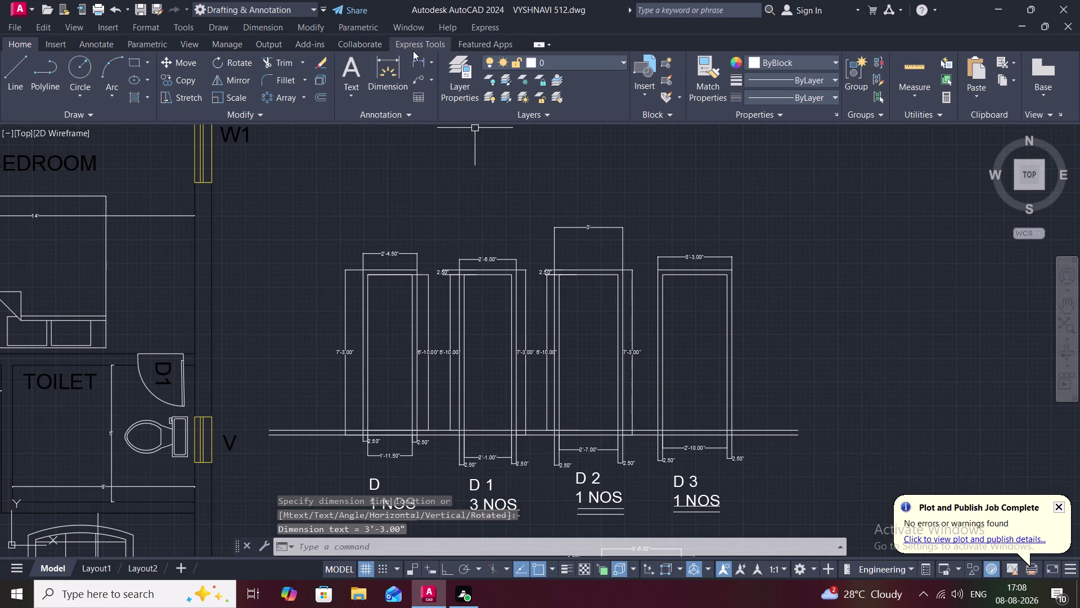
Start a height dimension along D3's left edge, cancel it, and pick its corners again.
click(424, 63)
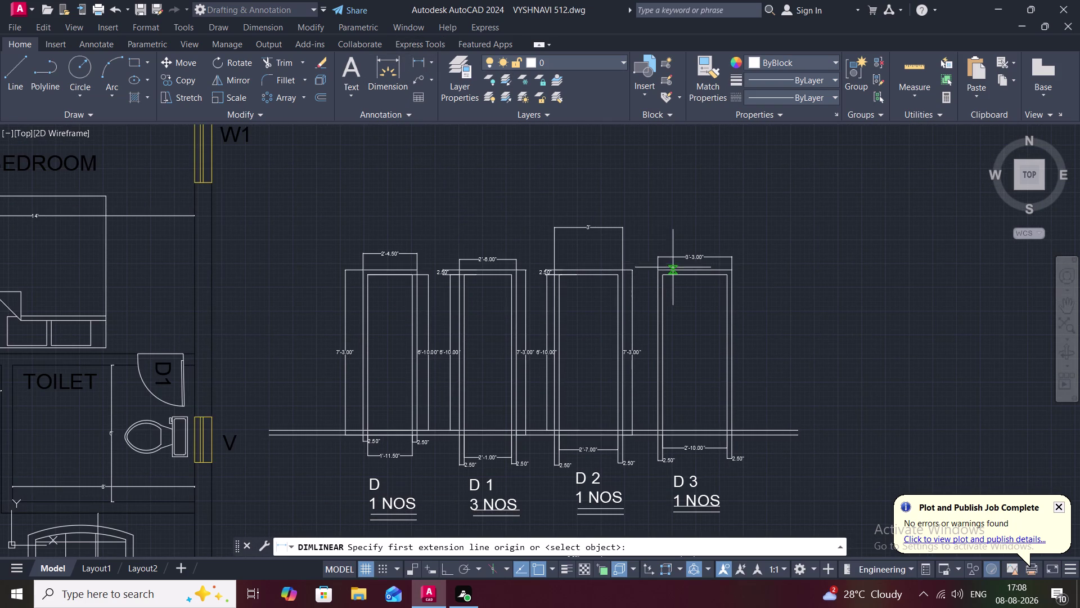
click(660, 270)
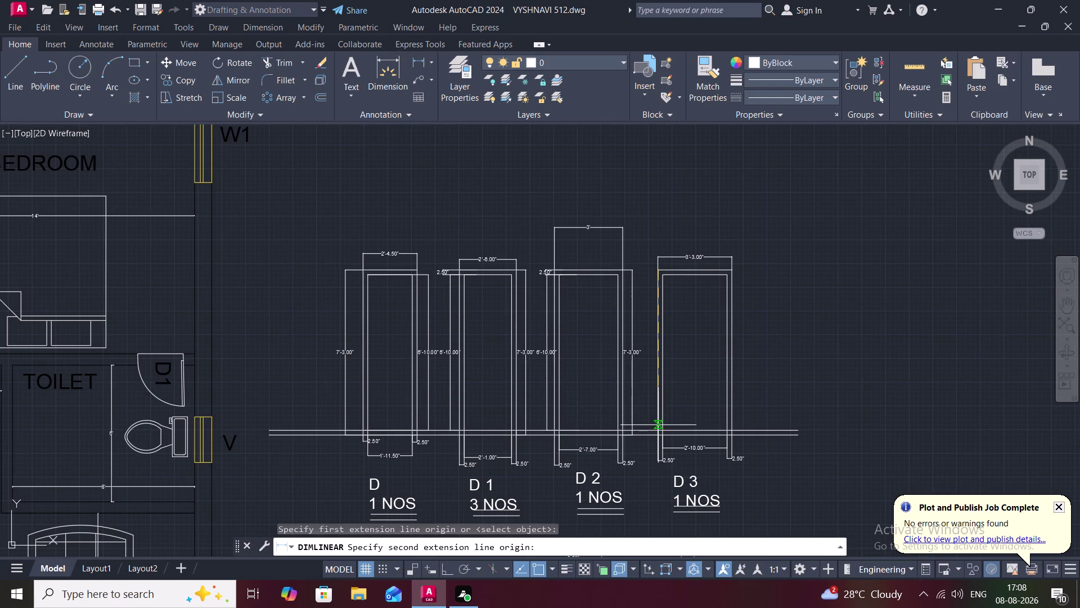
click(659, 429)
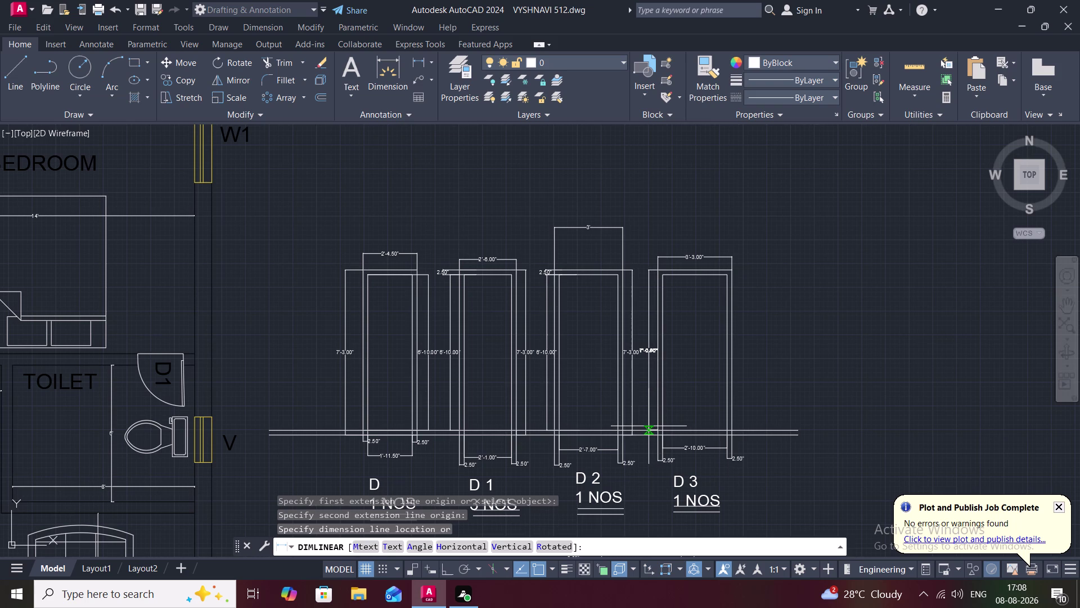
scroll(up, 3)
key(Escape)
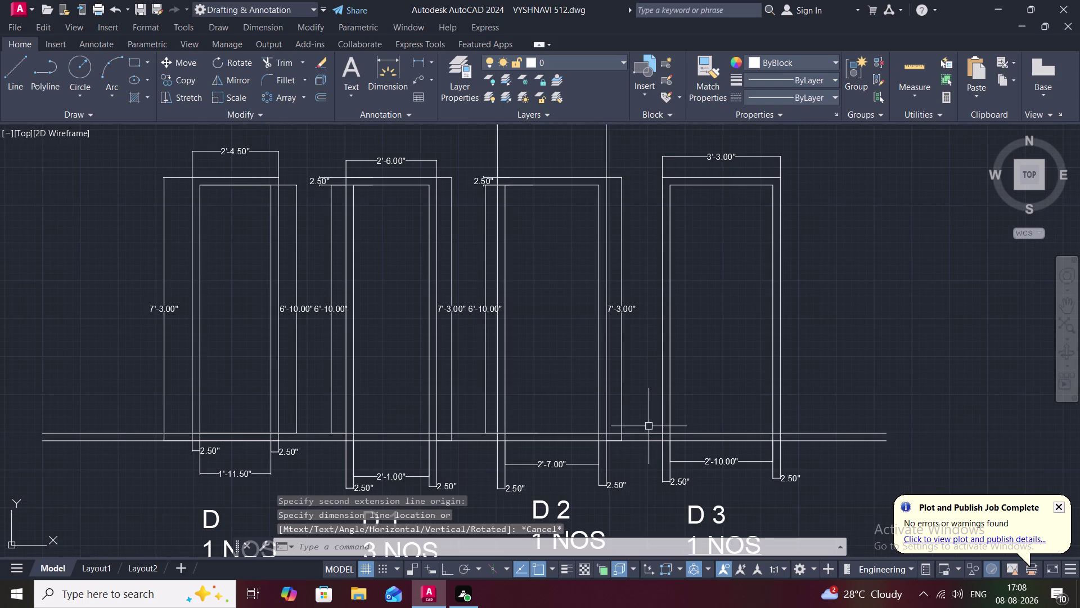
click(415, 58)
click(664, 432)
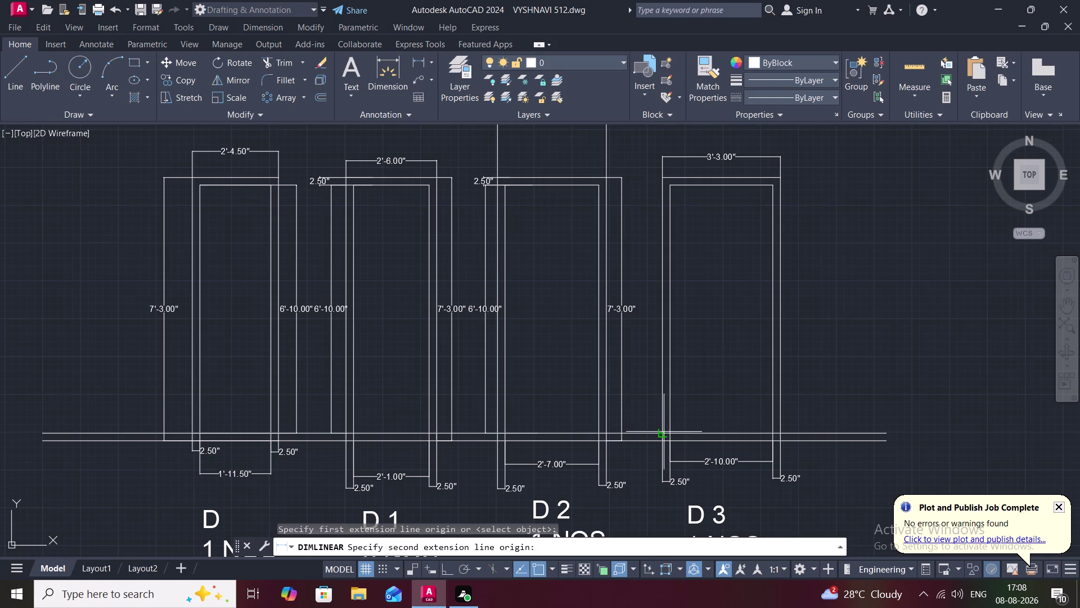
click(663, 178)
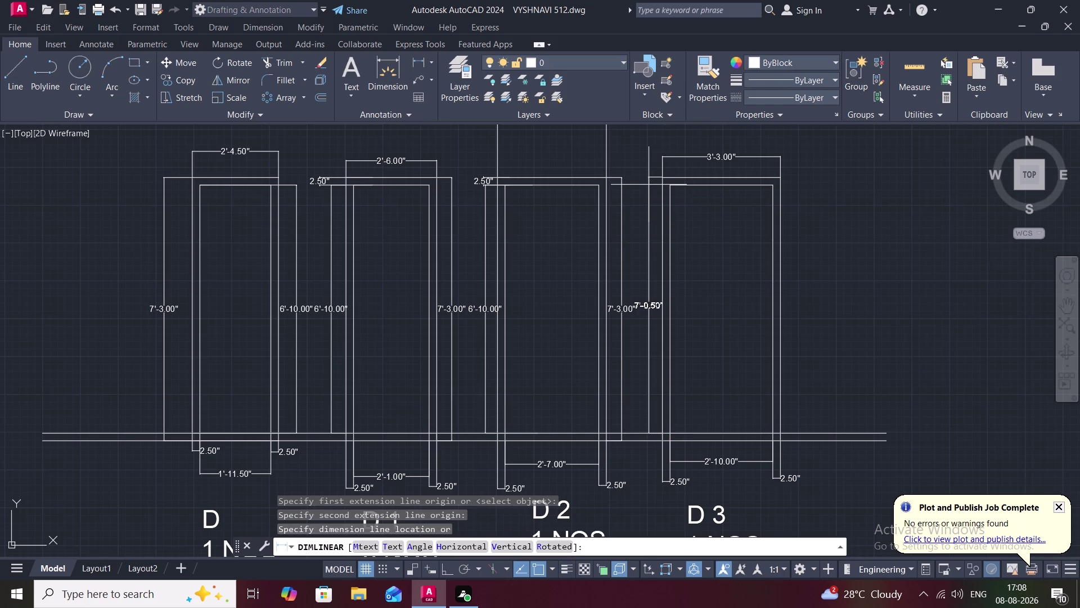
Place a 7'-3.00" height dimension along D3's right side.
key(Escape)
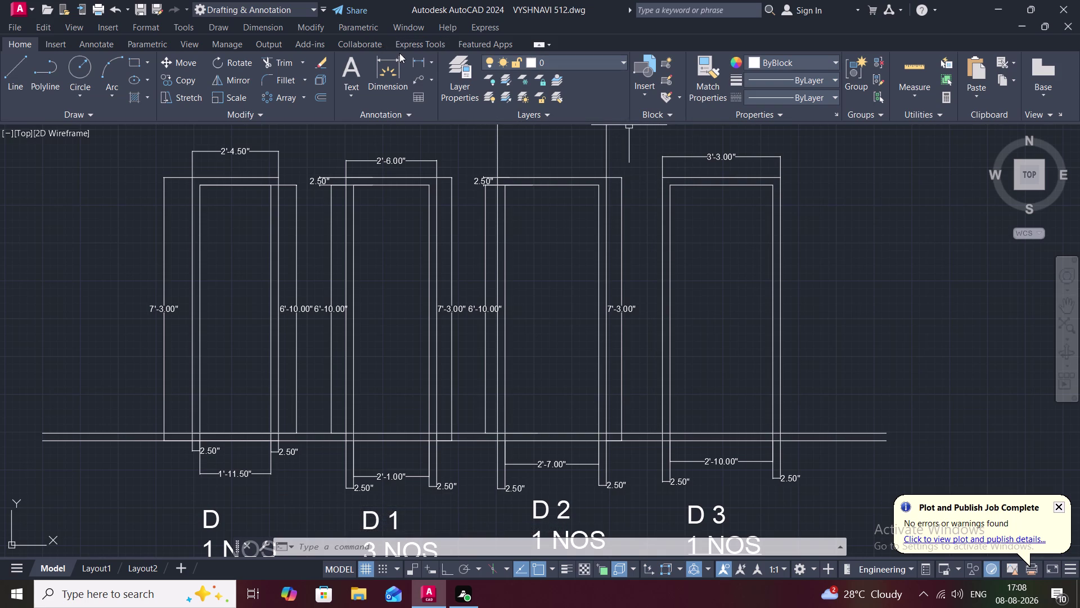
click(420, 61)
click(781, 181)
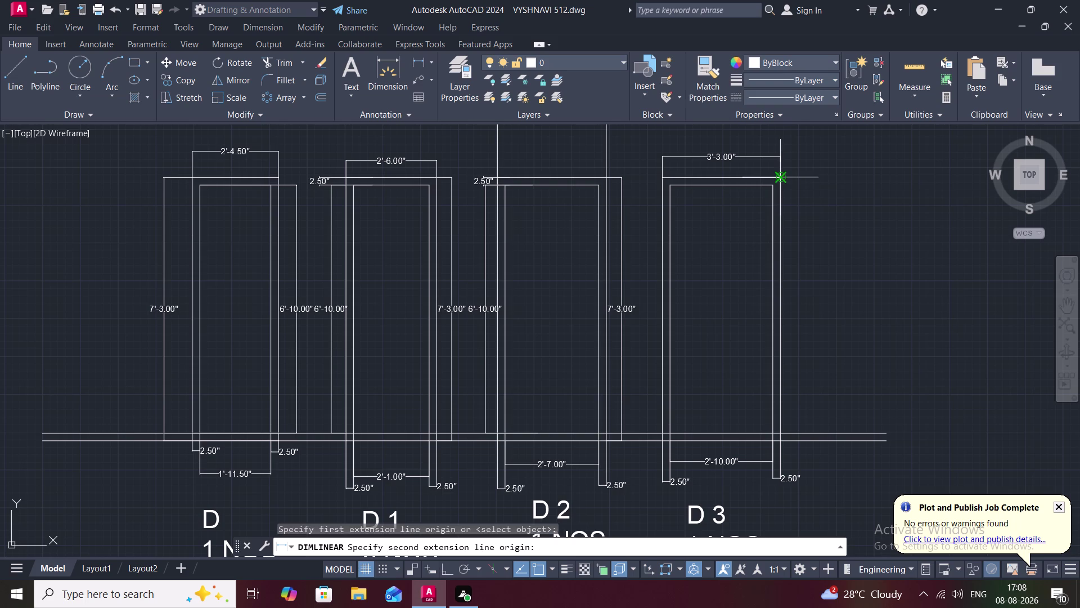
click(783, 443)
click(801, 446)
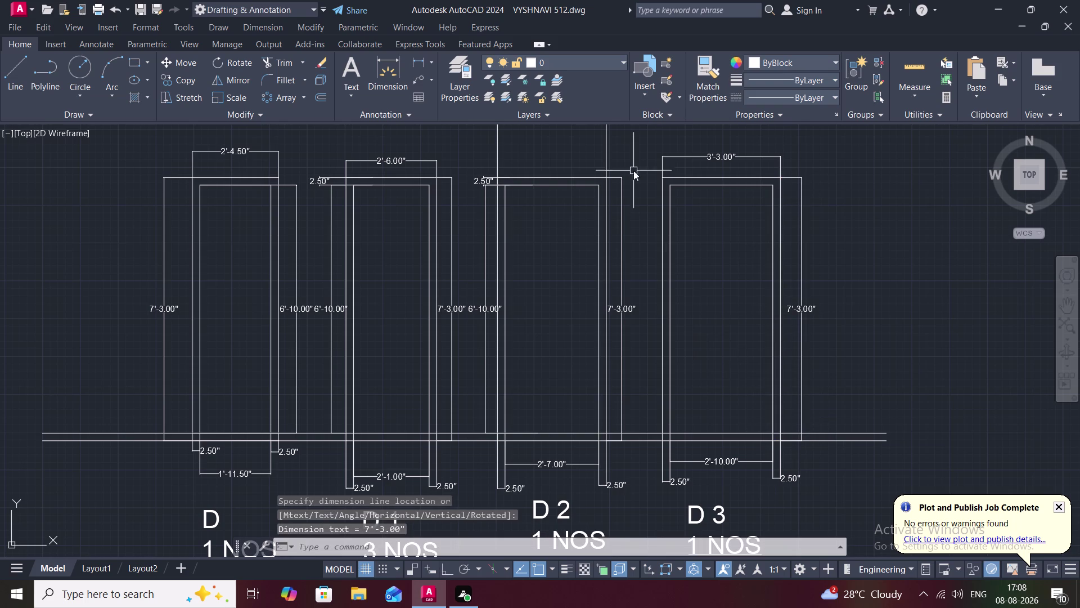
Start further height dimensions on D3's left edge and middle, cancelling each.
click(425, 59)
click(662, 180)
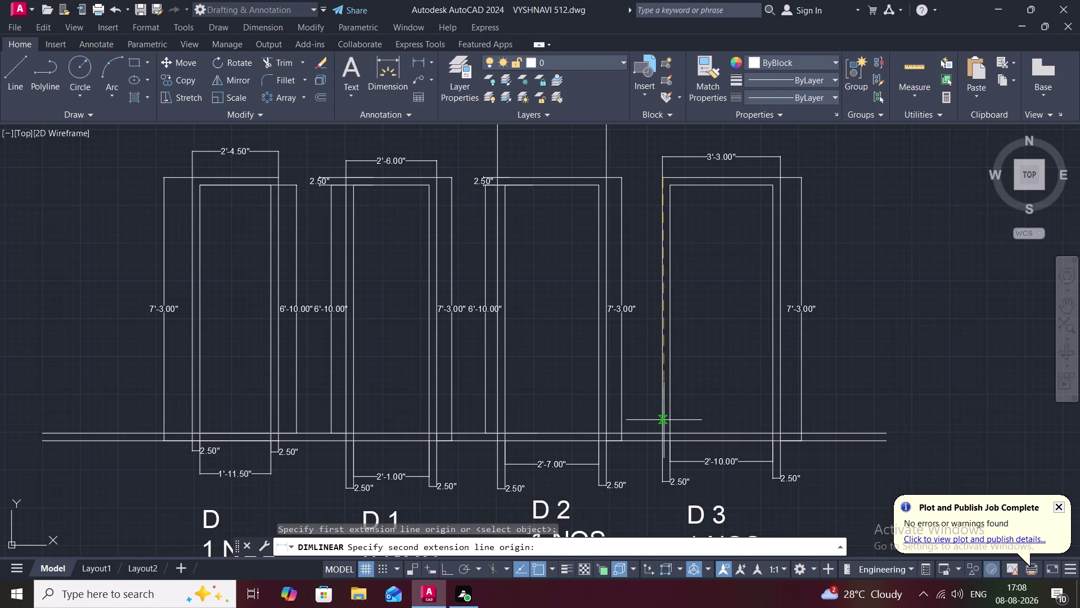
click(662, 431)
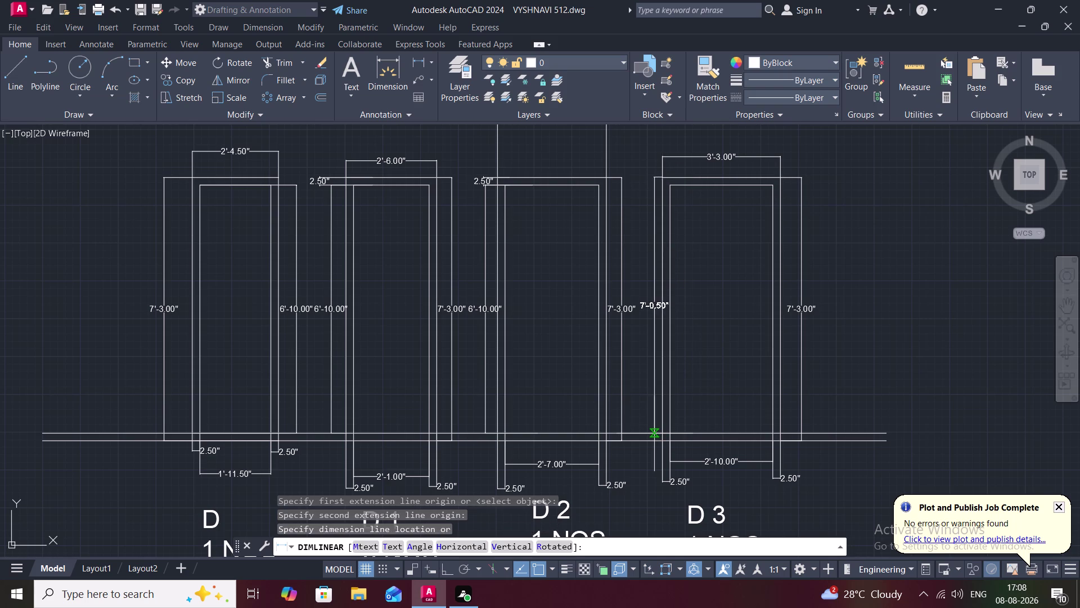
key(Escape)
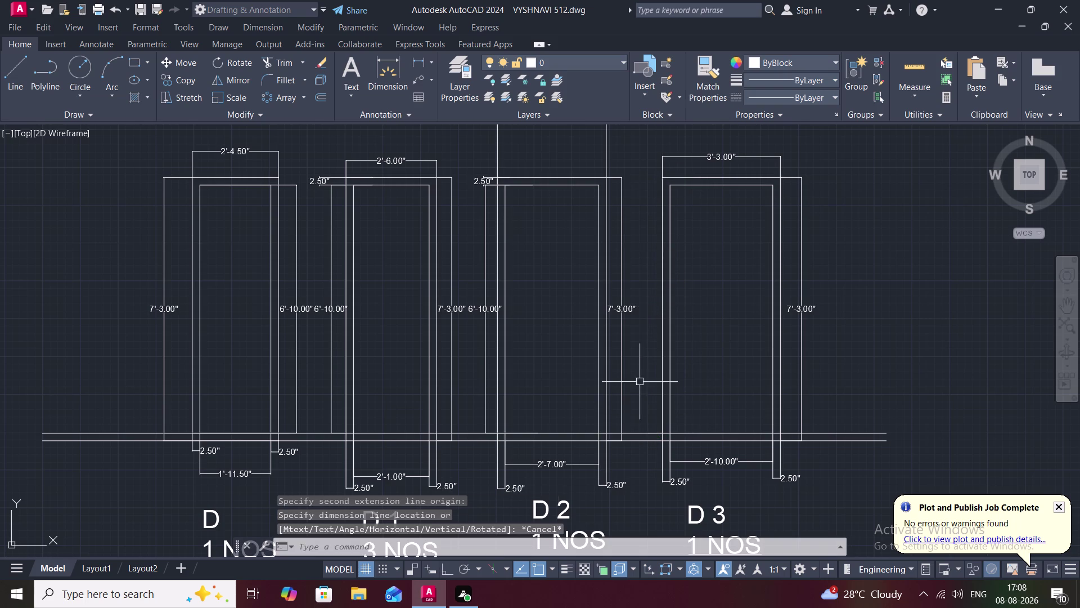
click(424, 58)
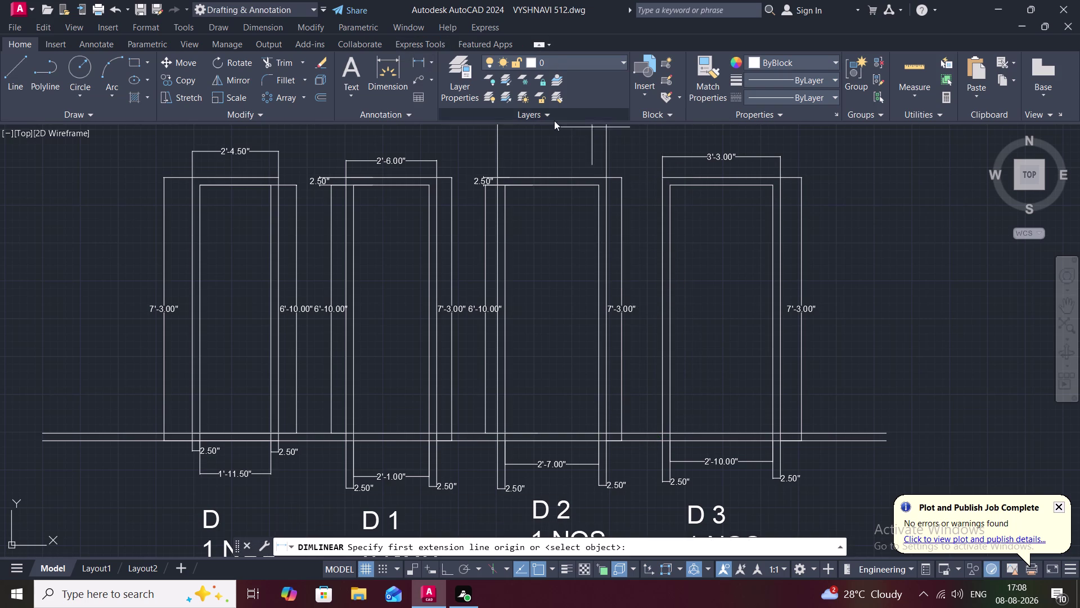
drag(724, 176, 723, 186)
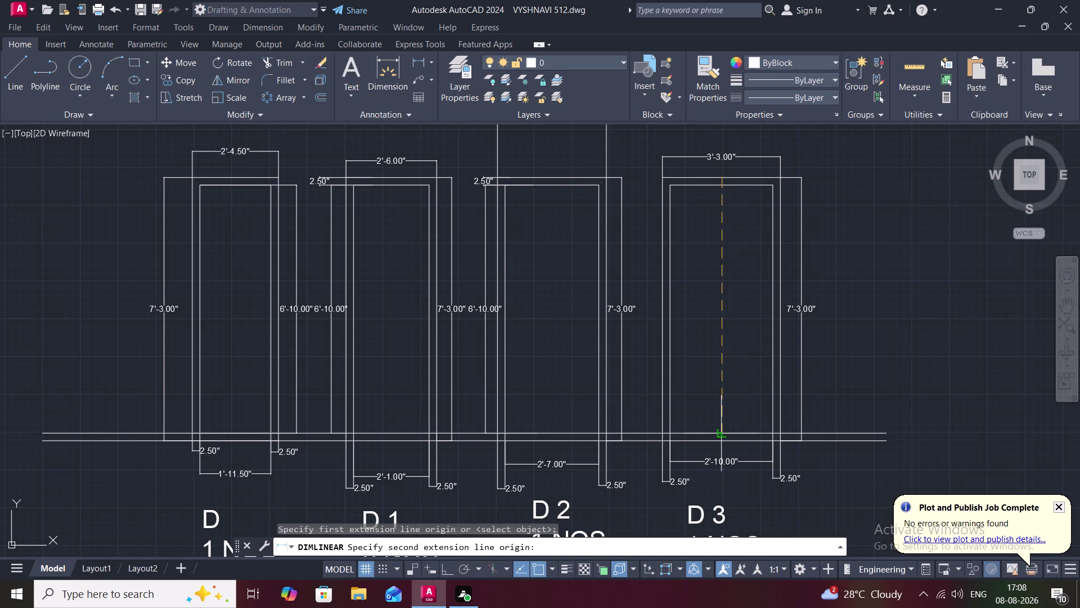
click(725, 432)
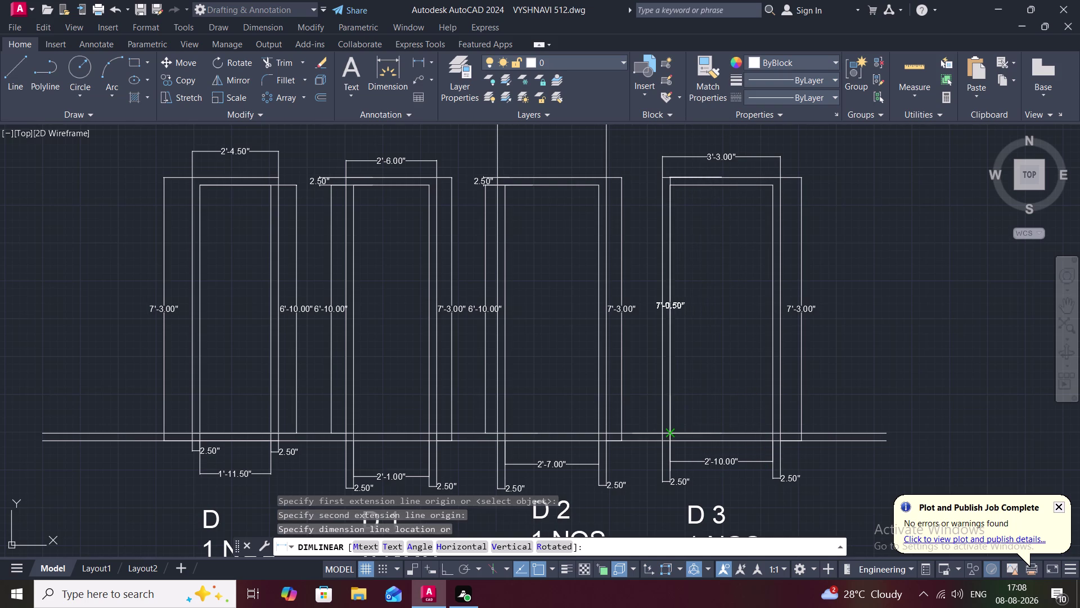
key(Escape)
key(Escape)
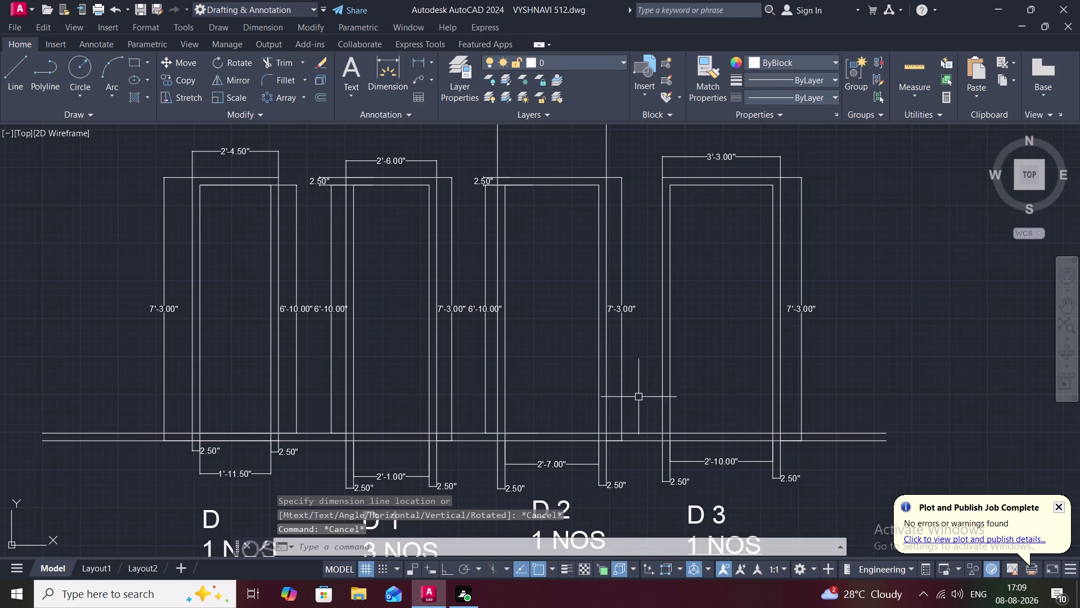
Copy the D 1 NOS label to a spot above the door elevations.
scroll(down, 3)
scroll(down, 3)
middle_drag(646, 399, 749, 239)
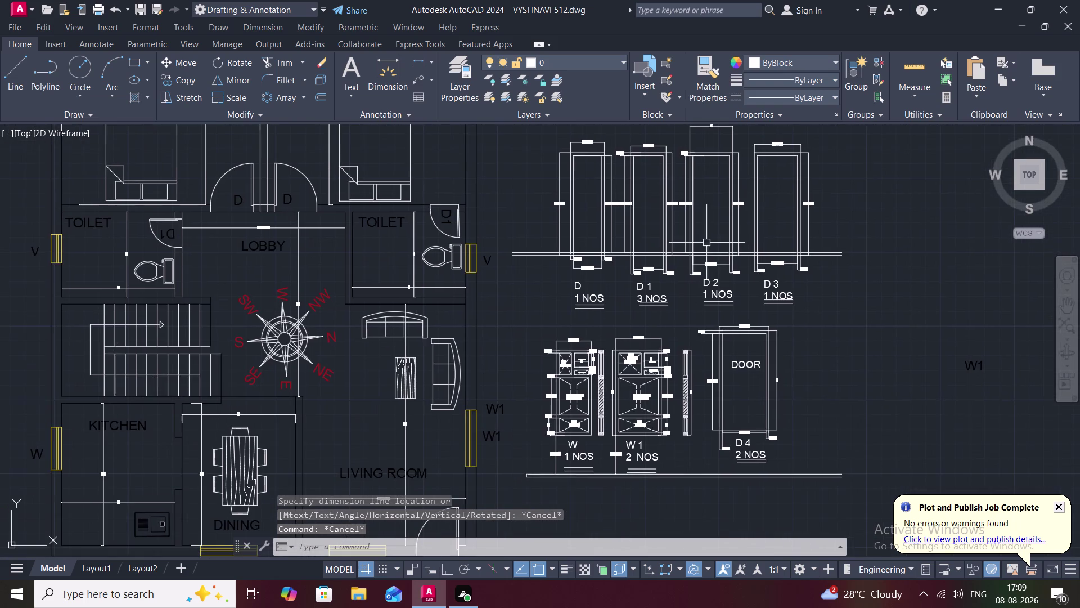
middle_drag(698, 242, 699, 312)
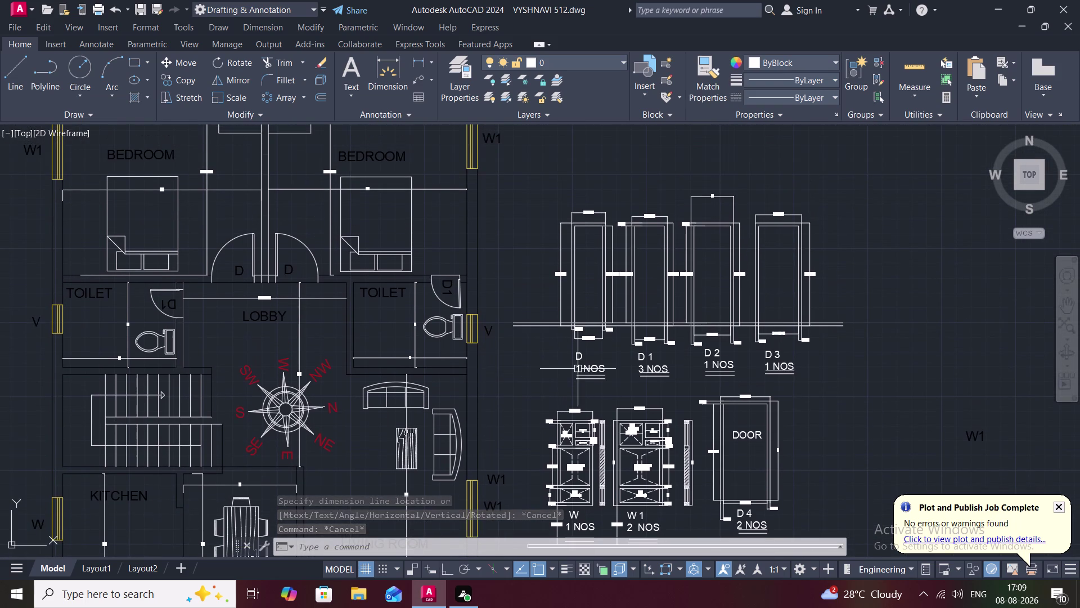
click(578, 368)
key(c)
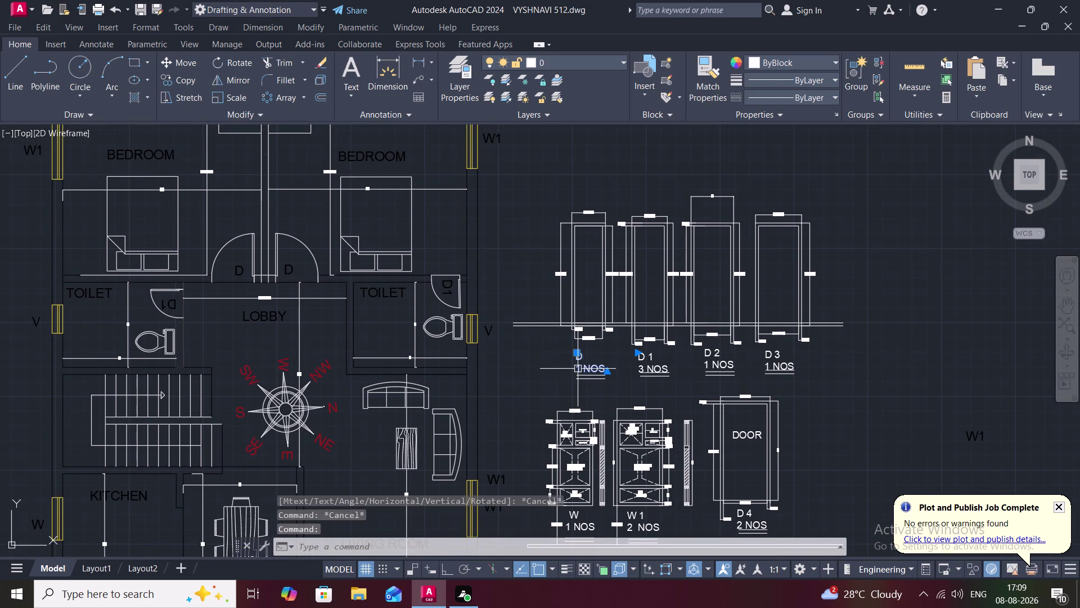
text(O)
key(space)
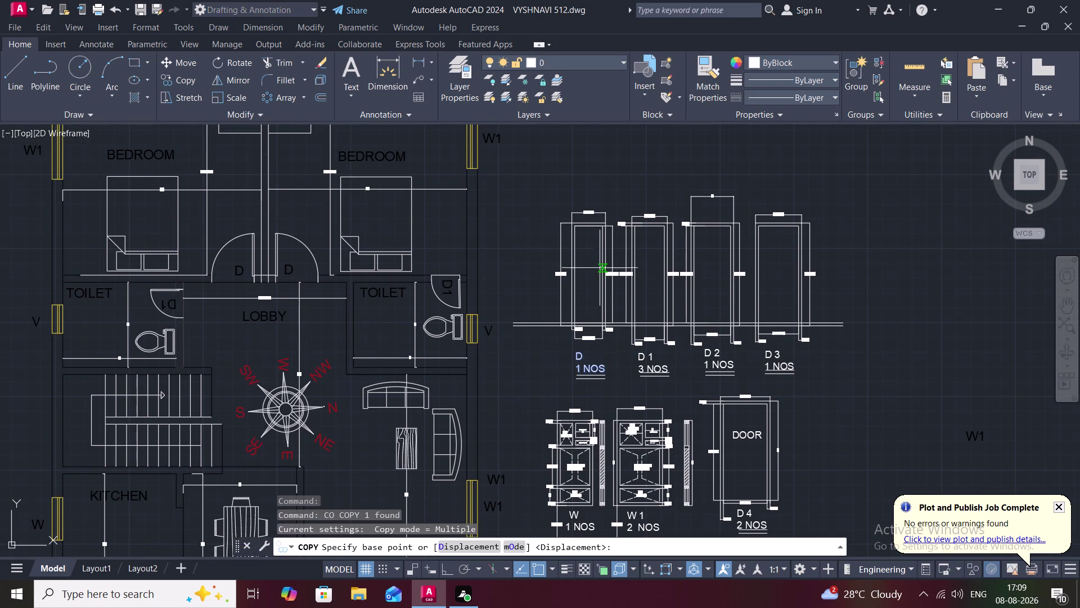
click(599, 360)
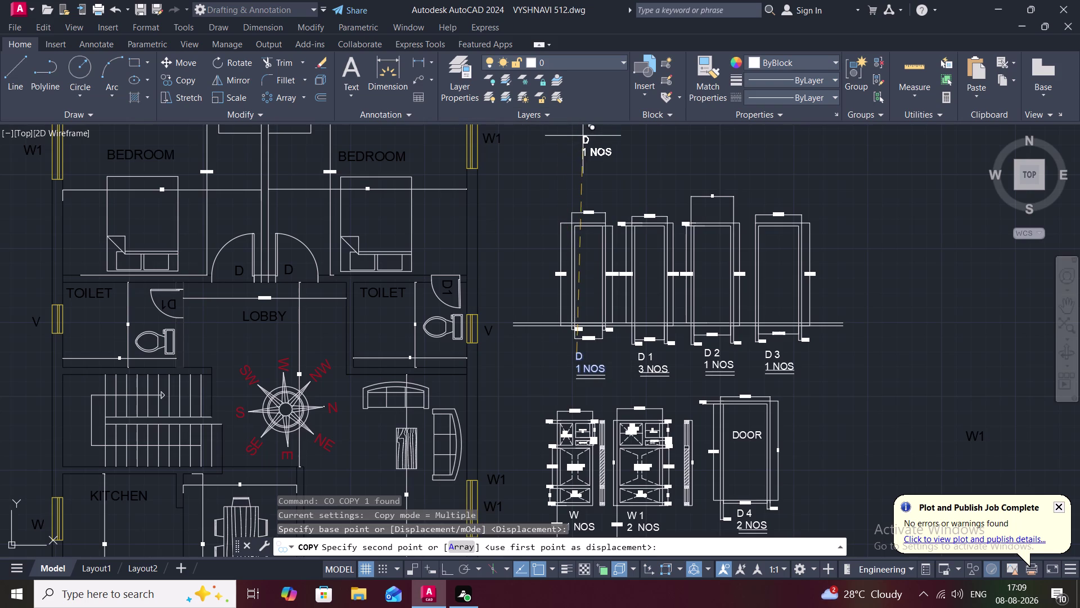
click(574, 140)
key(Escape)
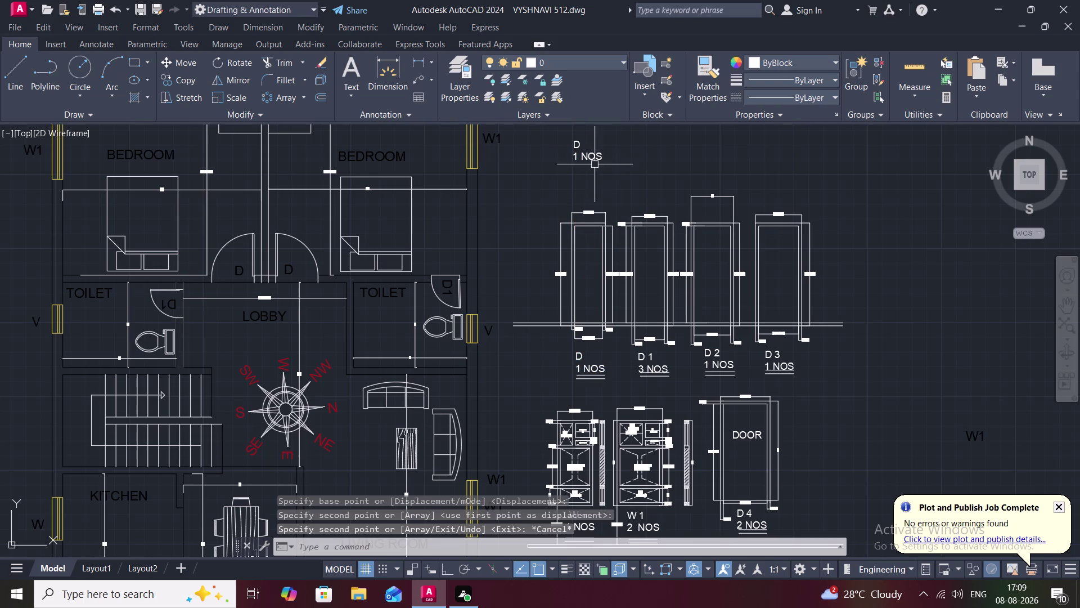
Edit the copied label's text to read DOOR WINDOW SCHEDULE.
double_click(588, 156)
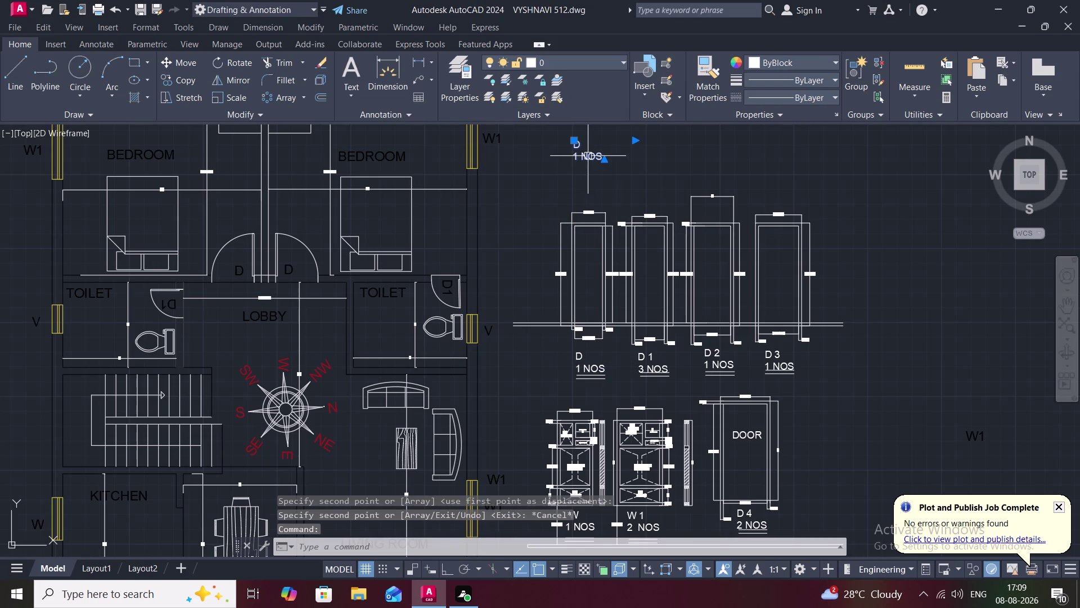
click(608, 157)
key(BackSpace)
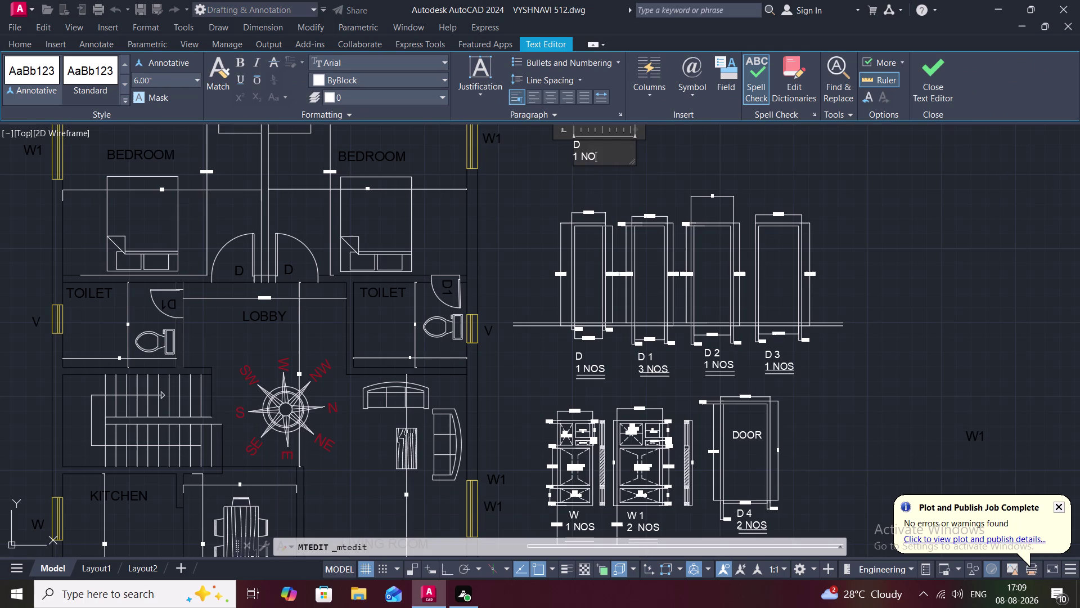
key(BackSpace)
key(BackSpace)
key(BackSpace)
key(BackSpace)
key(BackSpace)
text(00)
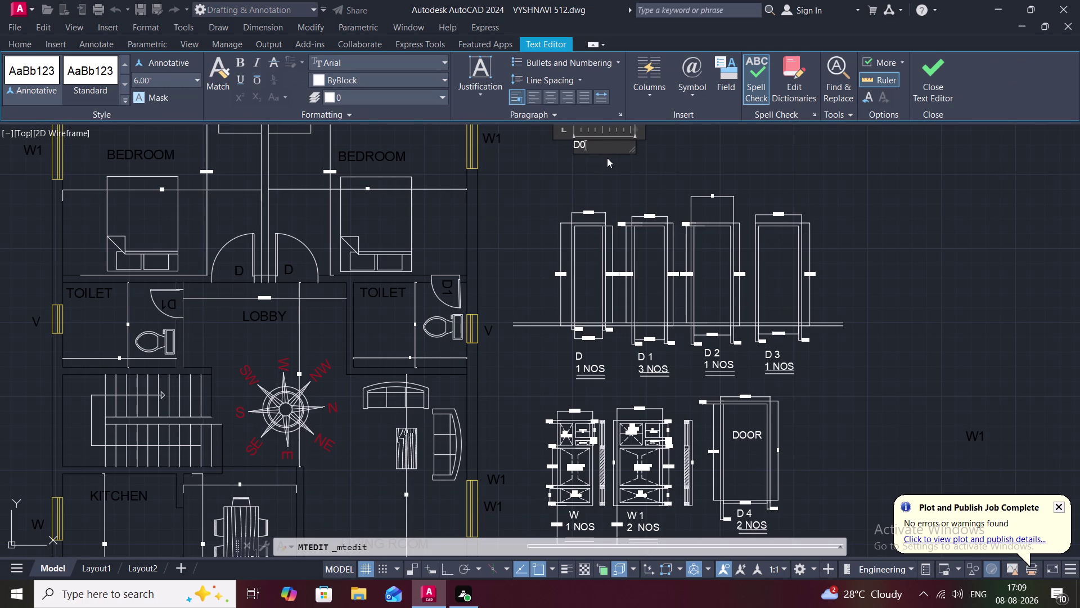
key(BackSpace)
key(BackSpace)
text(OO)
text(R W)
text(INDO)
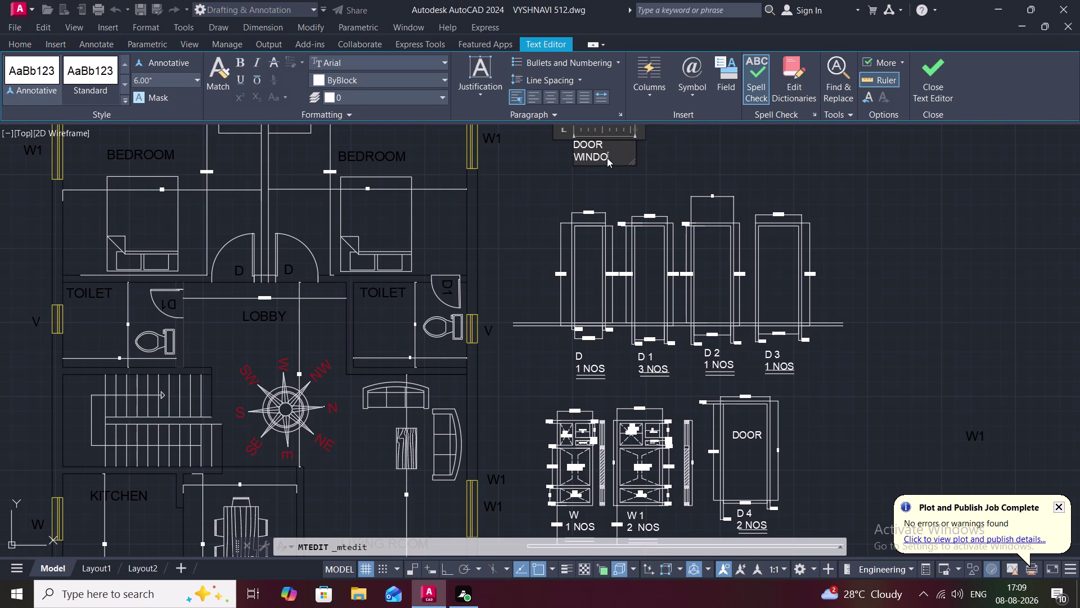
text(W)
key(space)
text(SC)
text(HED)
text(UL)
key(r)
key(BackSpace)
key(e)
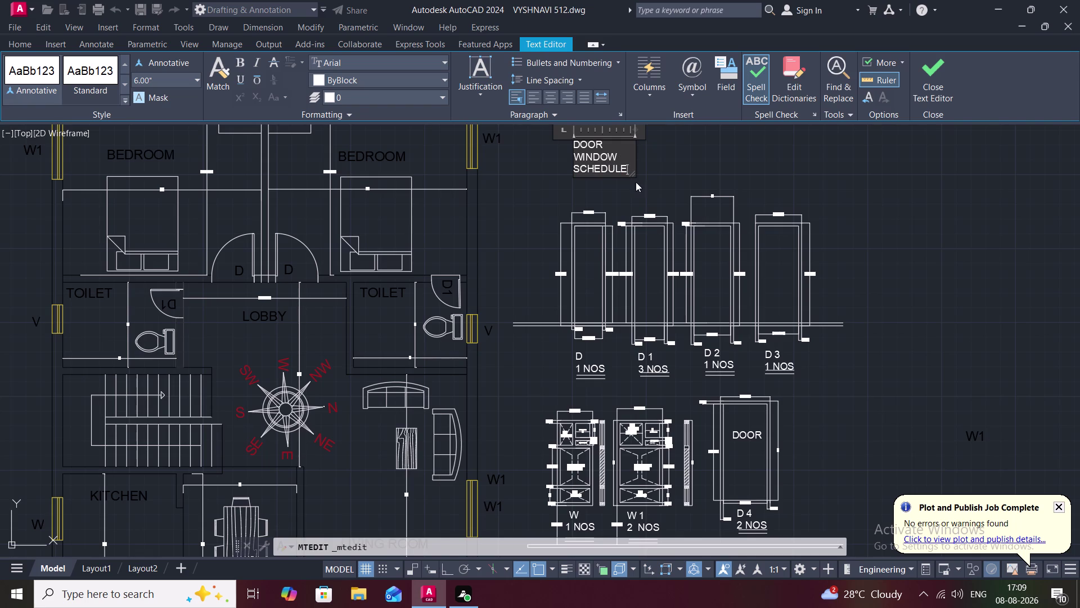
click(636, 182)
Stretch the title's width grip so DOOR WINDOW SCHEDULE fits on one line.
click(600, 160)
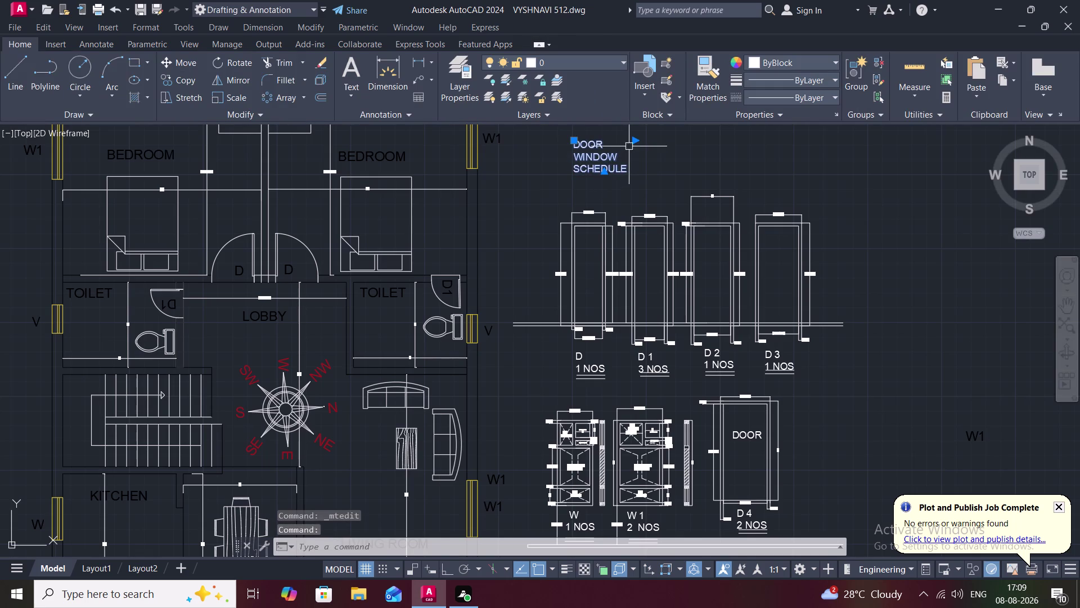
click(636, 142)
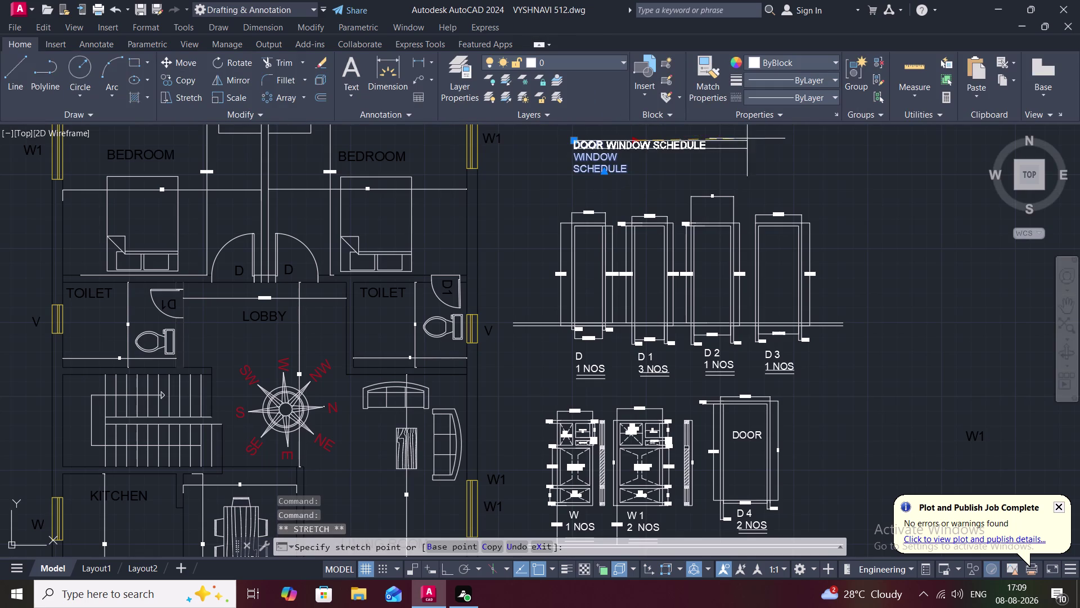
click(777, 140)
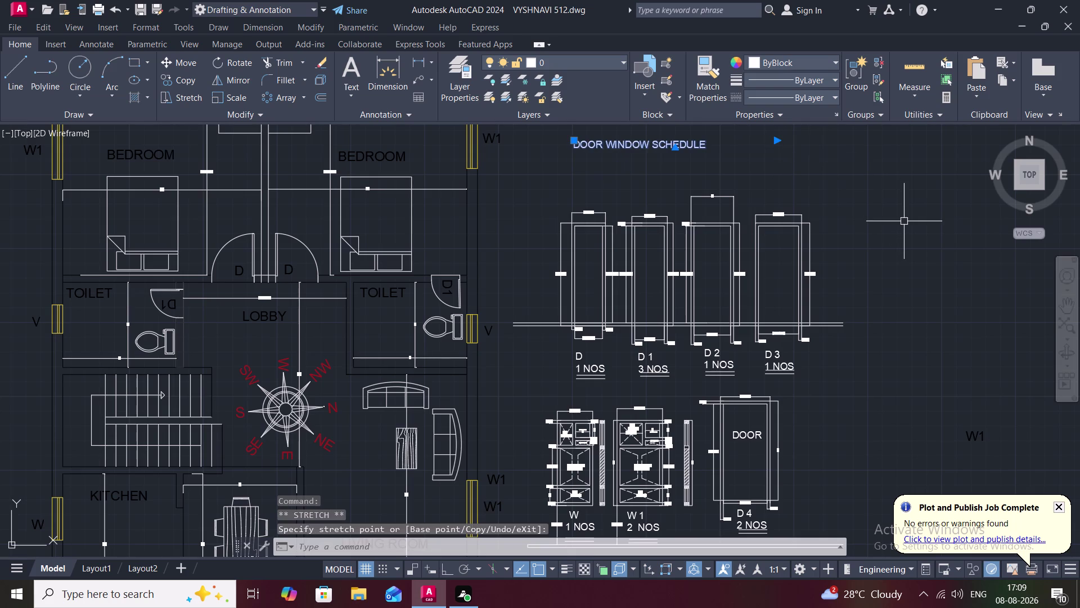
key(Escape)
scroll(down, 3)
Zoom in on the W2, W3 and W4 window elevations and start a multileader.
middle_drag(831, 354, 784, 267)
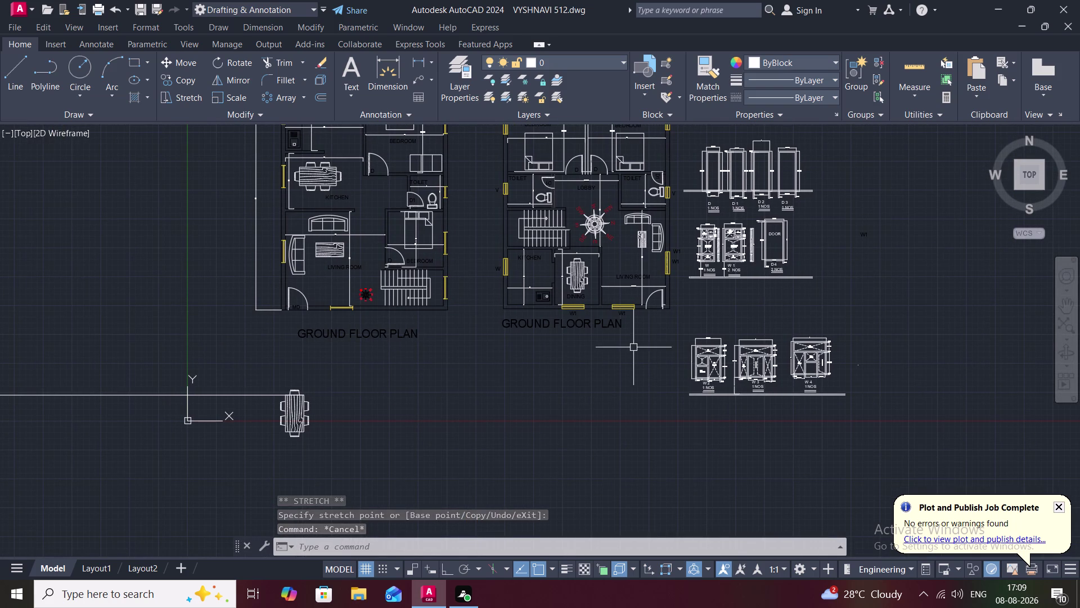
scroll(down, 3)
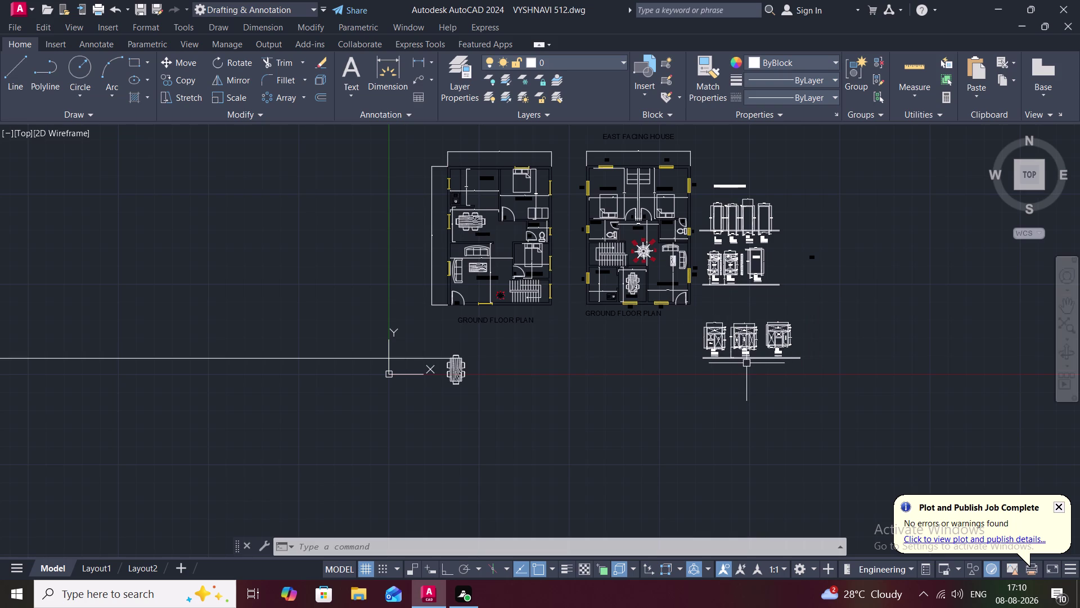
scroll(up, 3)
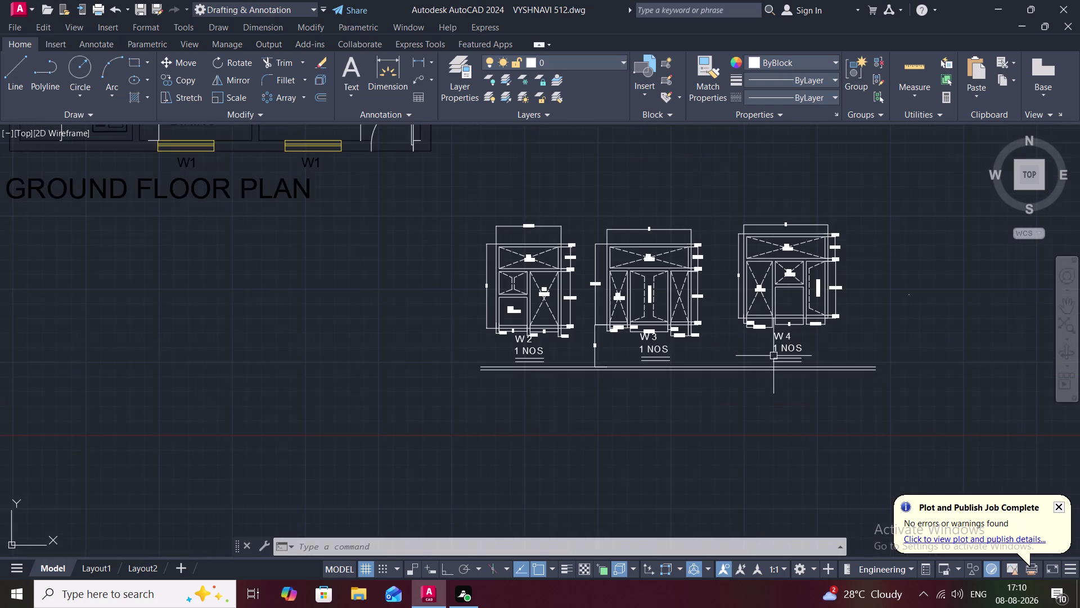
scroll(up, 3)
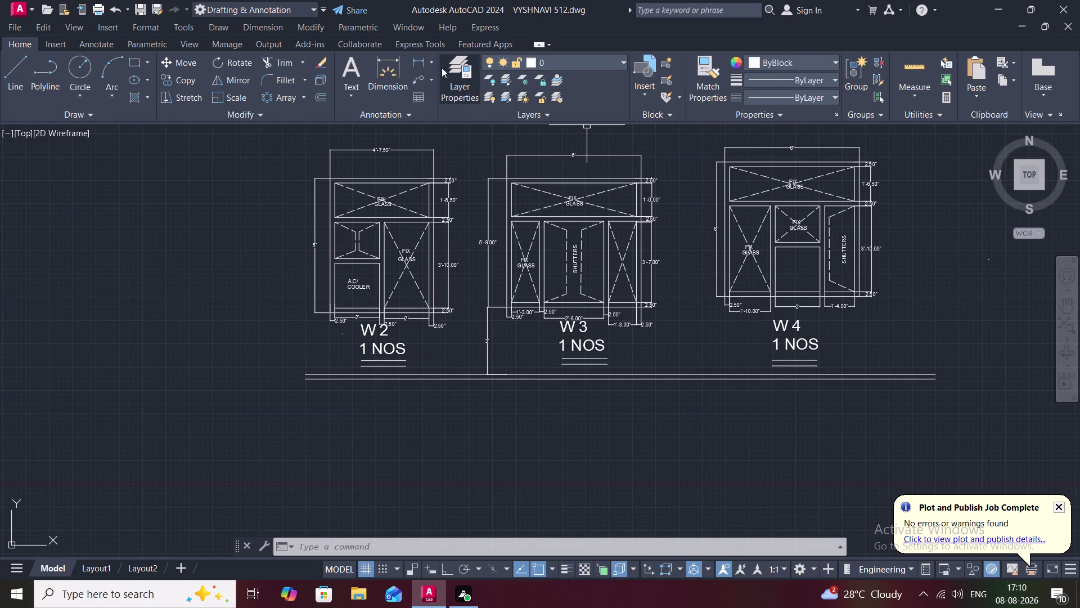
click(412, 82)
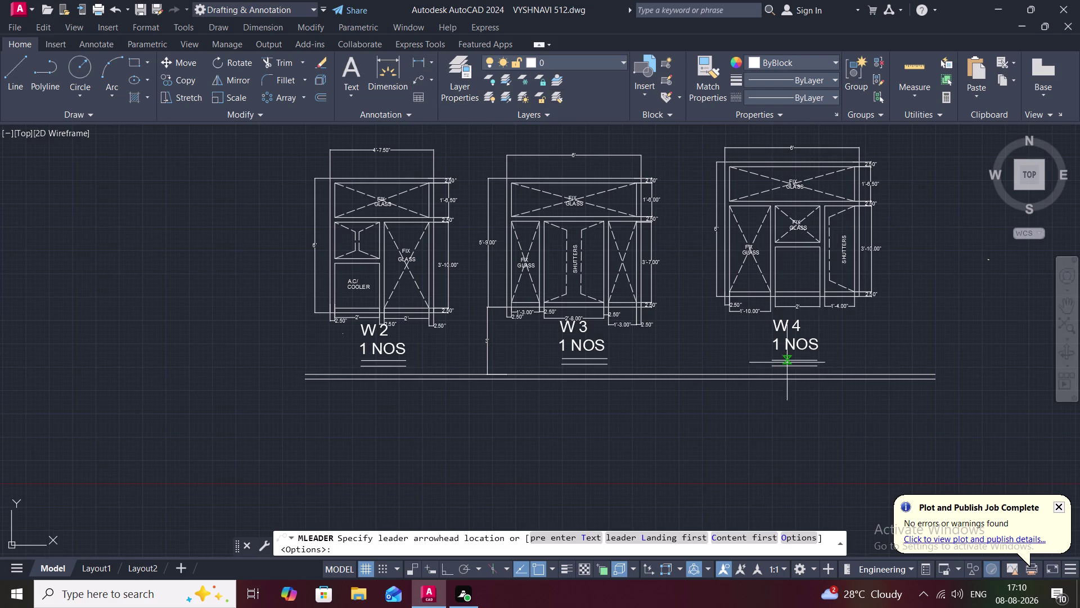
Label the upper ground line below W4 with a FINISH FLOOR LVL. leader.
middle_drag(836, 366, 729, 321)
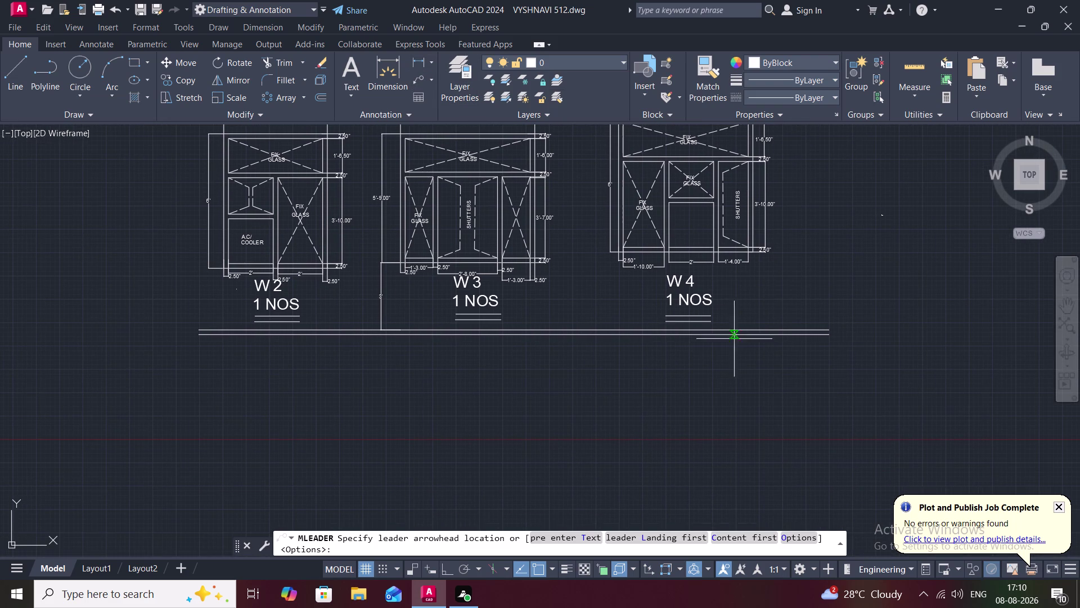
scroll(up, 3)
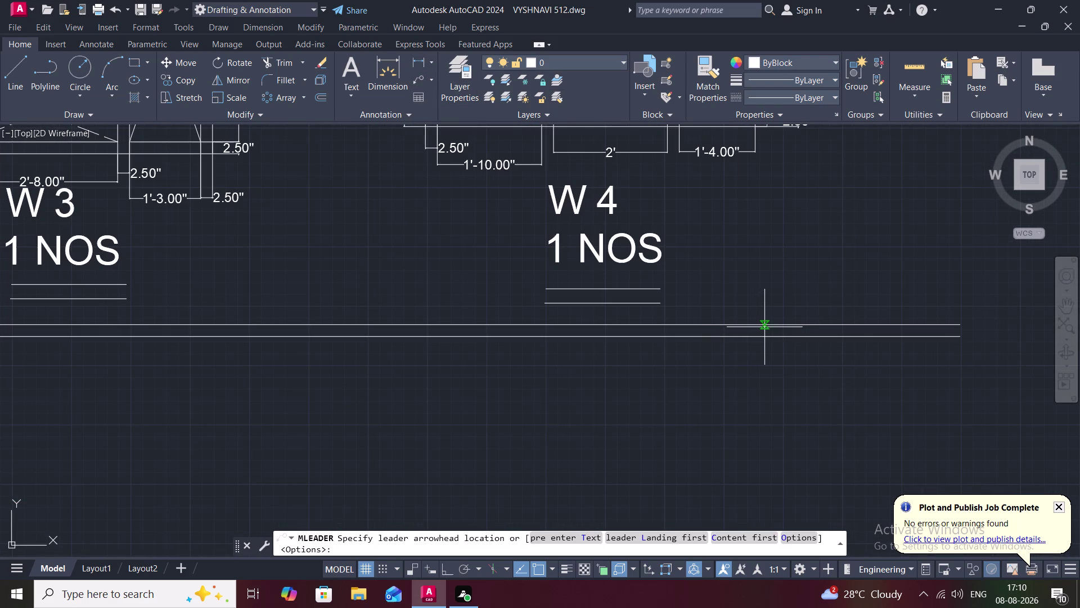
click(769, 324)
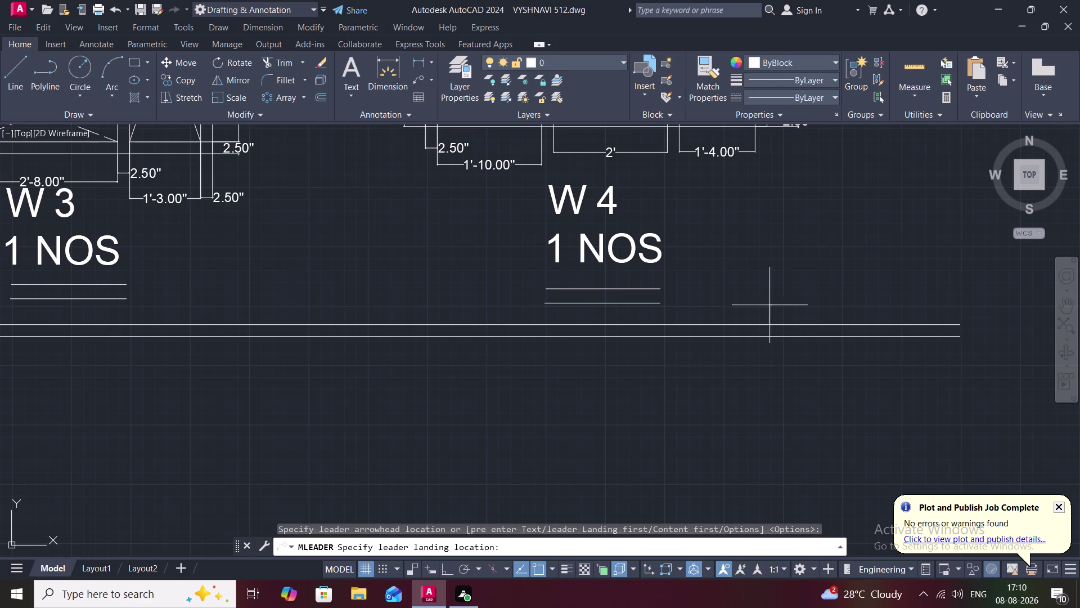
click(774, 298)
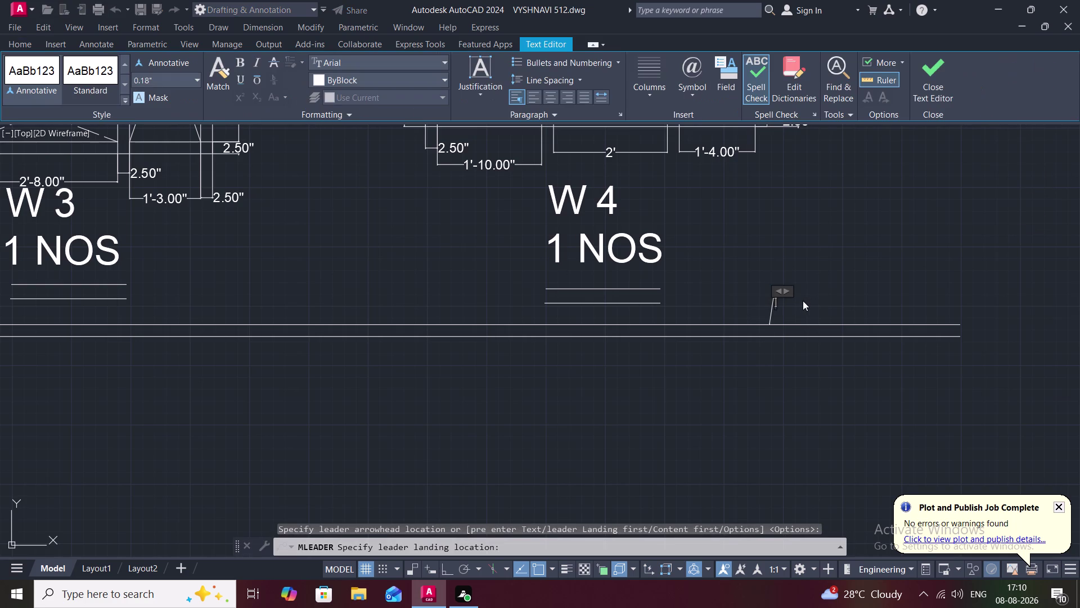
text(F)
text(INID)
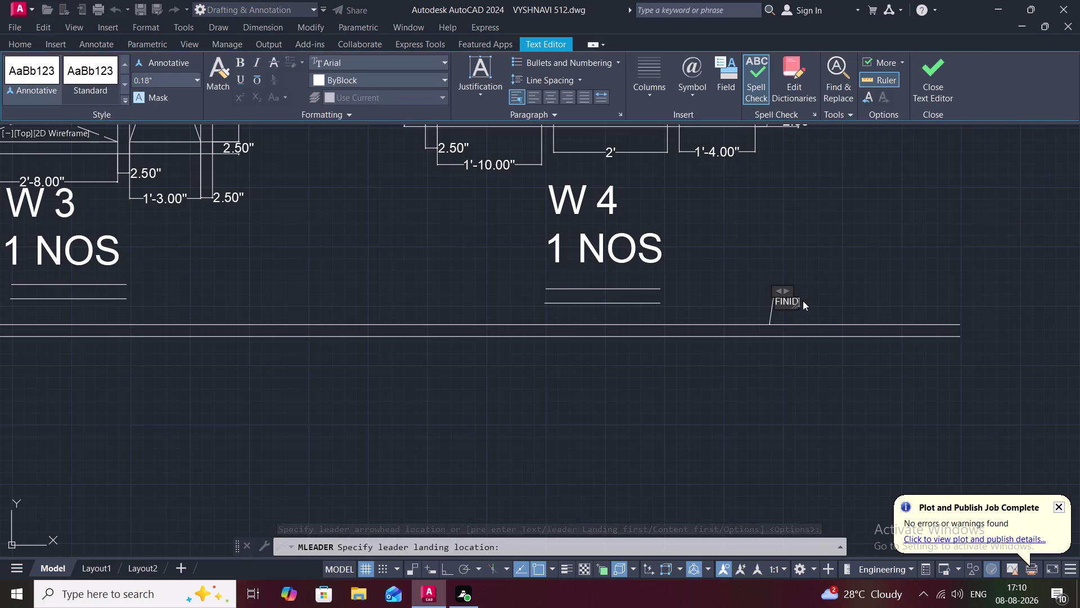
key(BackSpace)
text(S)
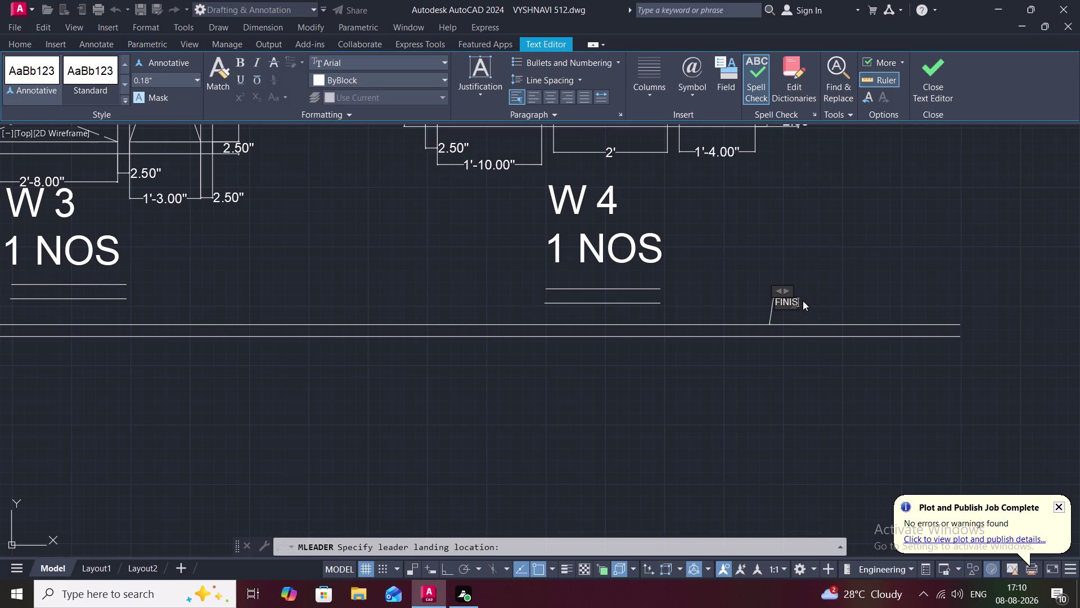
text(H)
key(space)
key(f)
text(LOO)
text(R)
key(space)
key(l)
key(v)
key(l)
key(period)
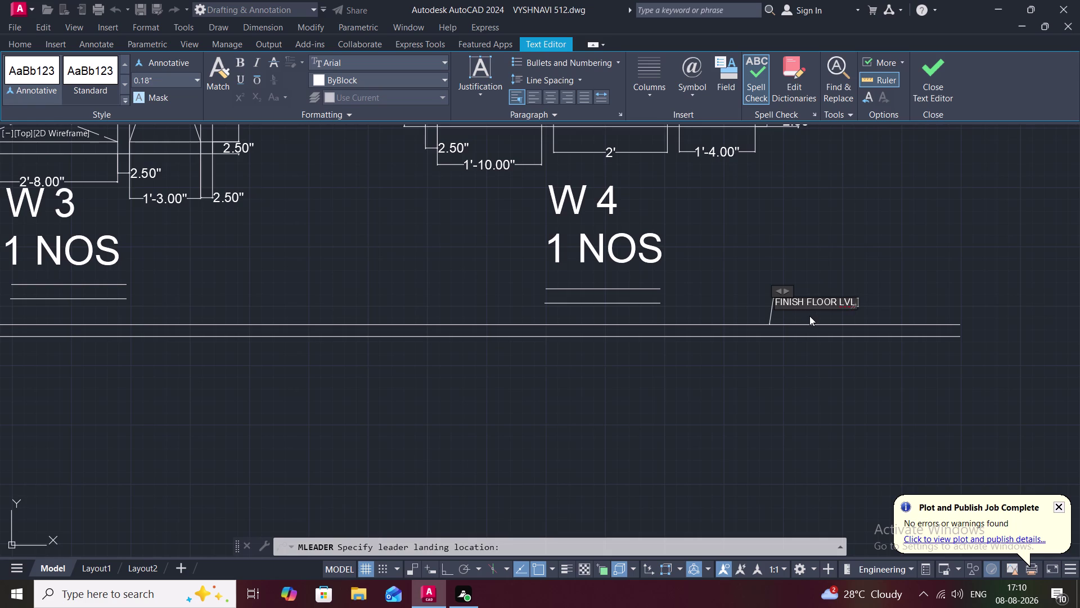
click(809, 316)
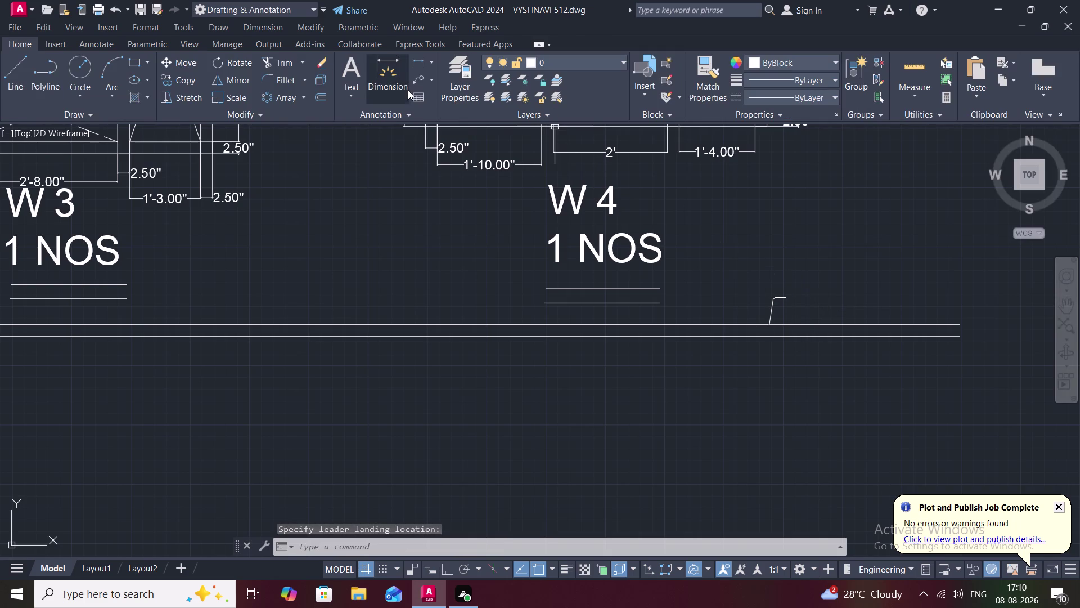
Label the lower ground line with a P.C.C LVL. leader.
click(419, 77)
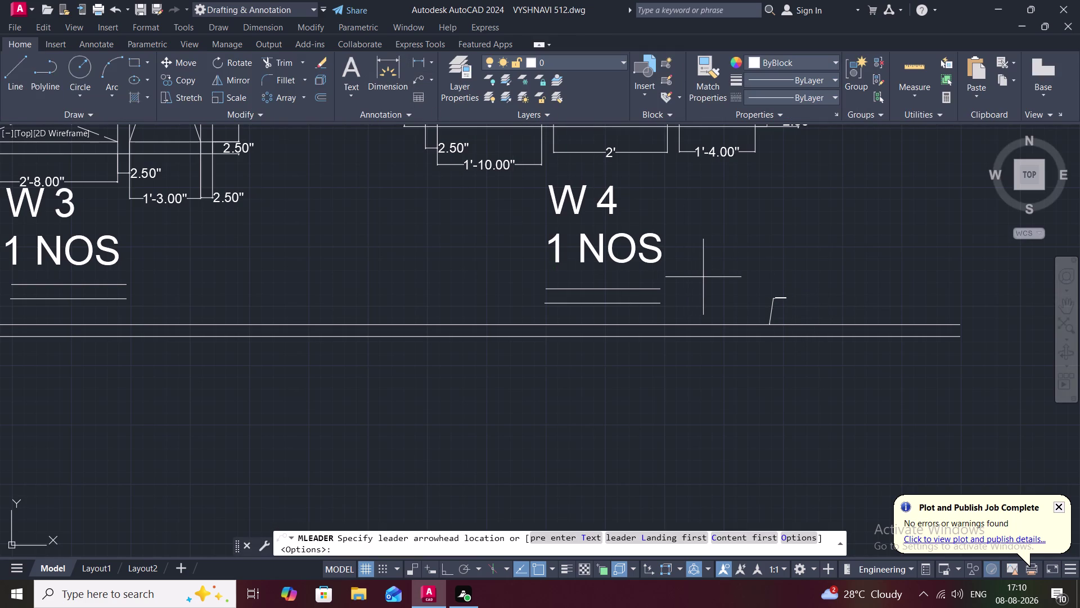
click(791, 335)
click(796, 316)
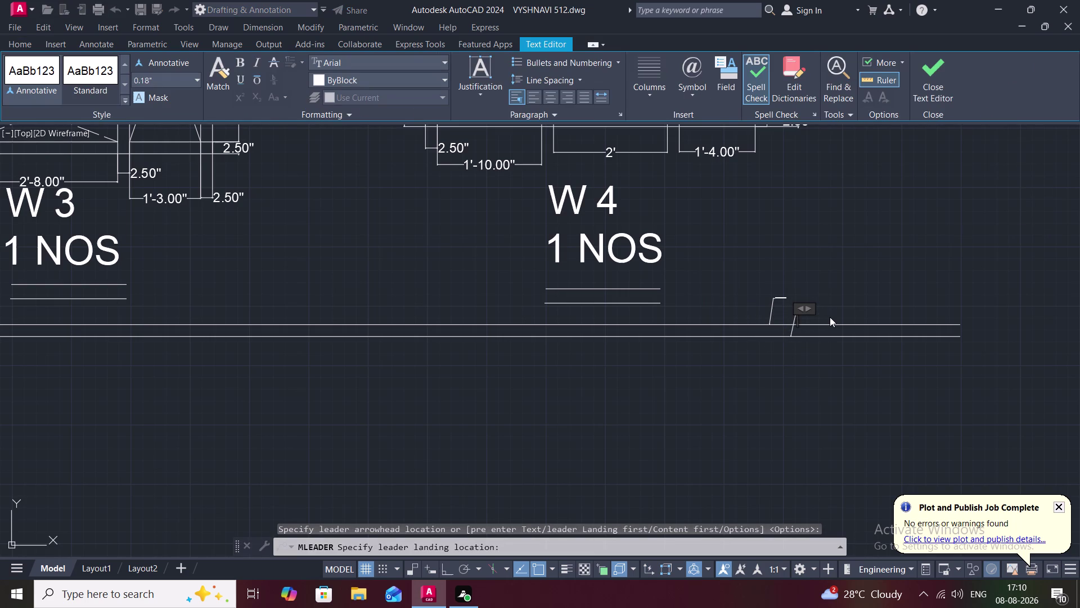
key(p)
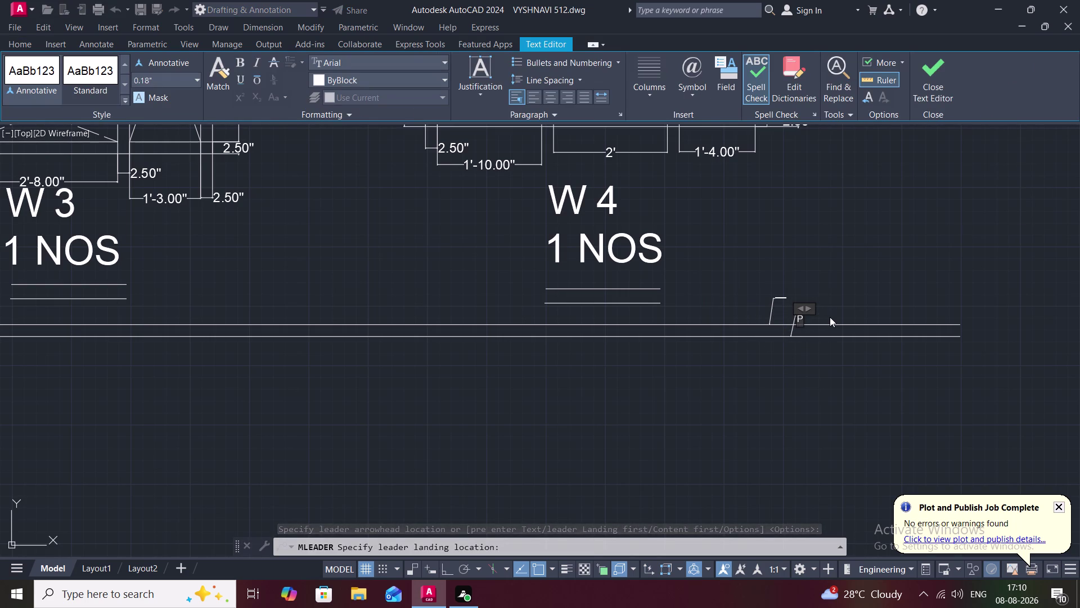
text(.C)
text(.C)
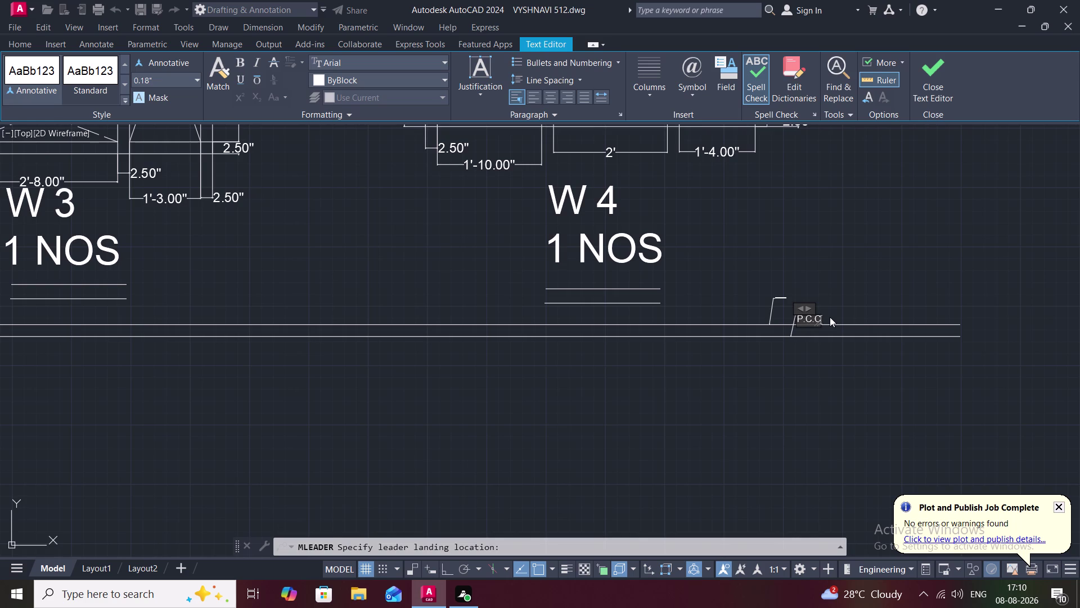
key(space)
key(l)
text(V)
text(L)
key(comma)
key(BackSpace)
key(period)
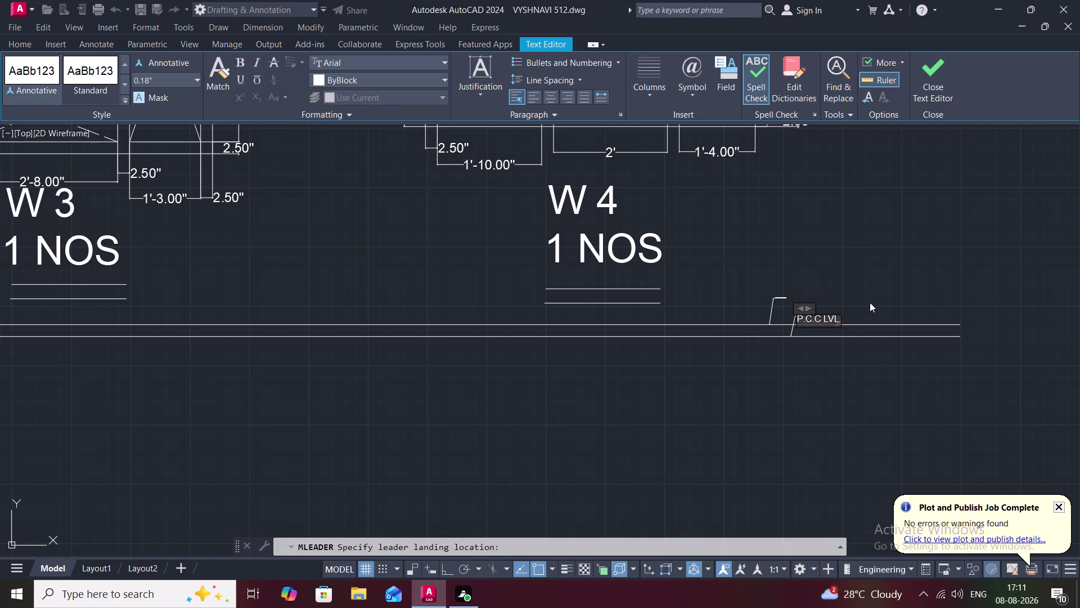
click(870, 302)
Set both leaders' arrowhead size and text height to 4" in Properties.
scroll(up, 3)
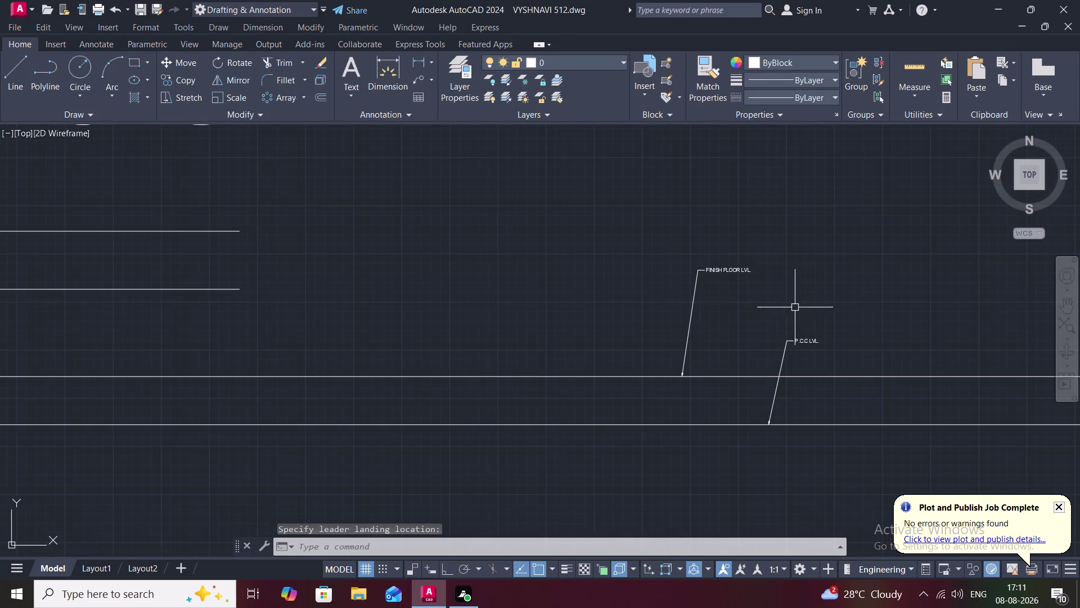
click(717, 272)
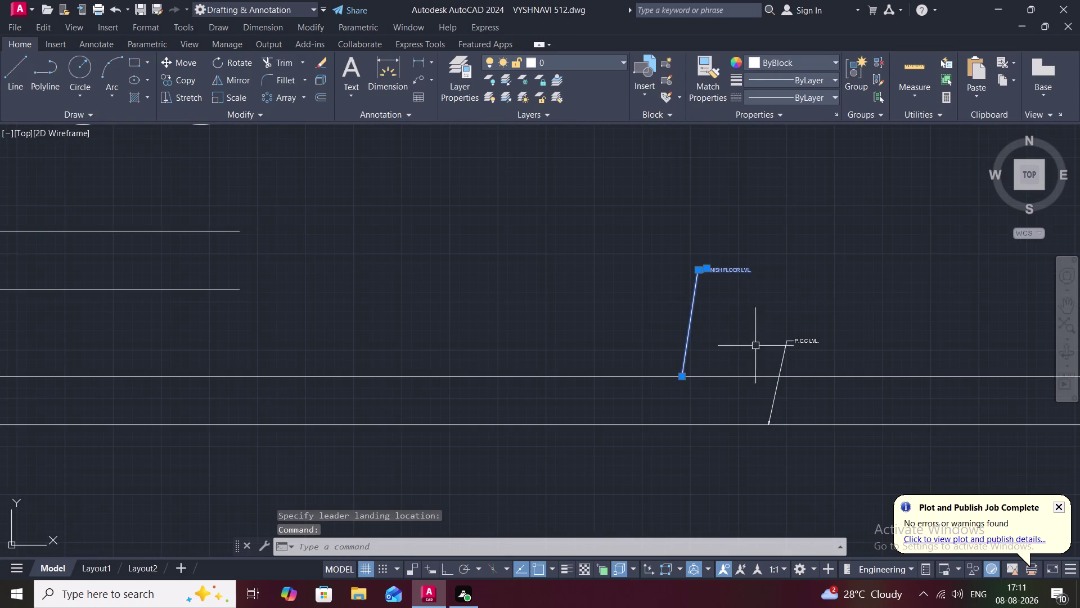
click(783, 361)
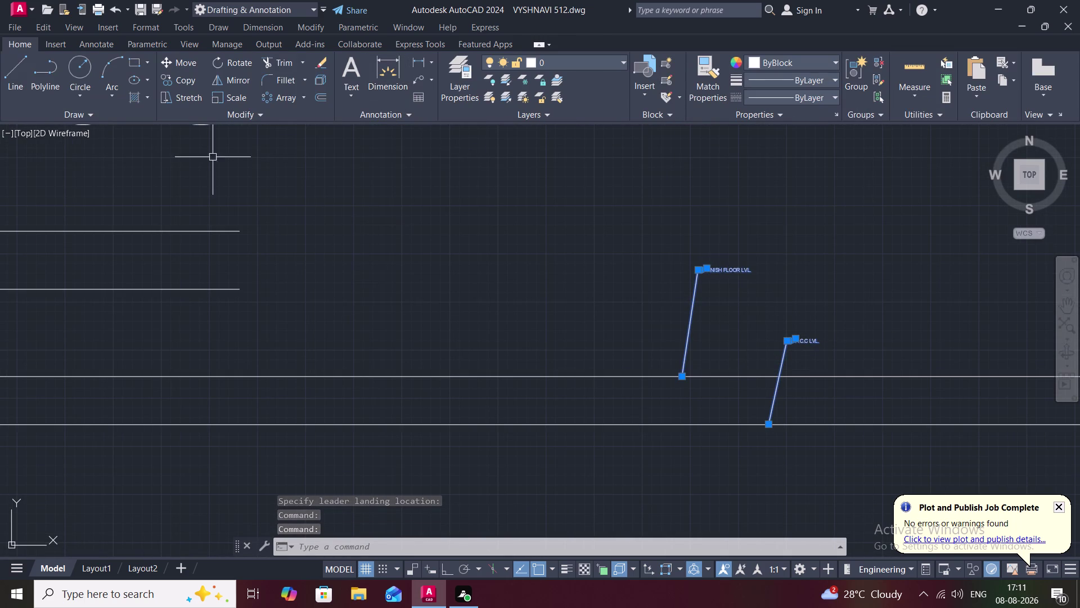
text(PR)
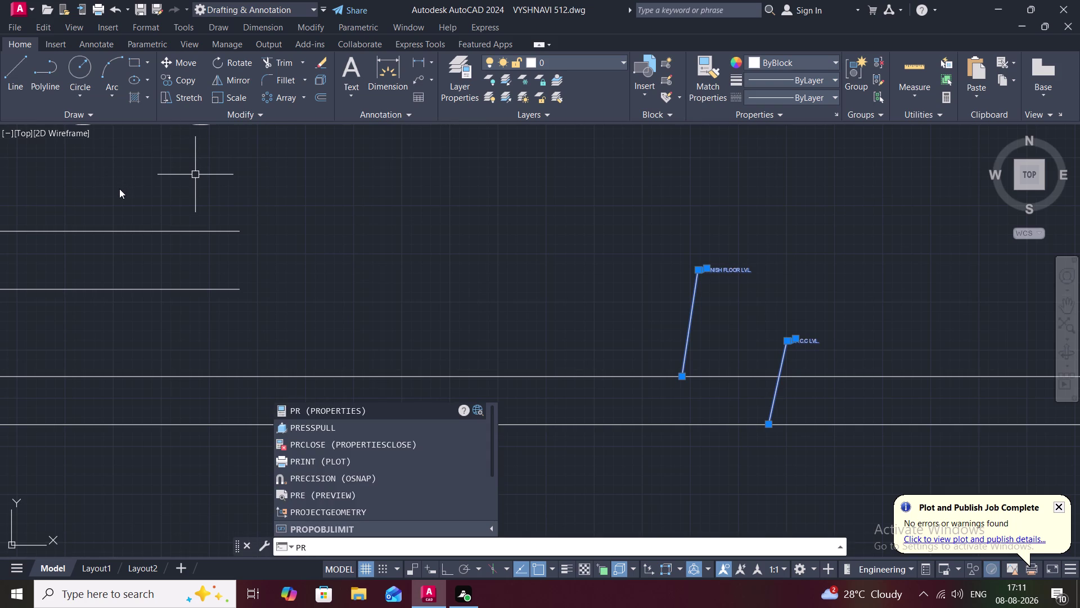
key(Return)
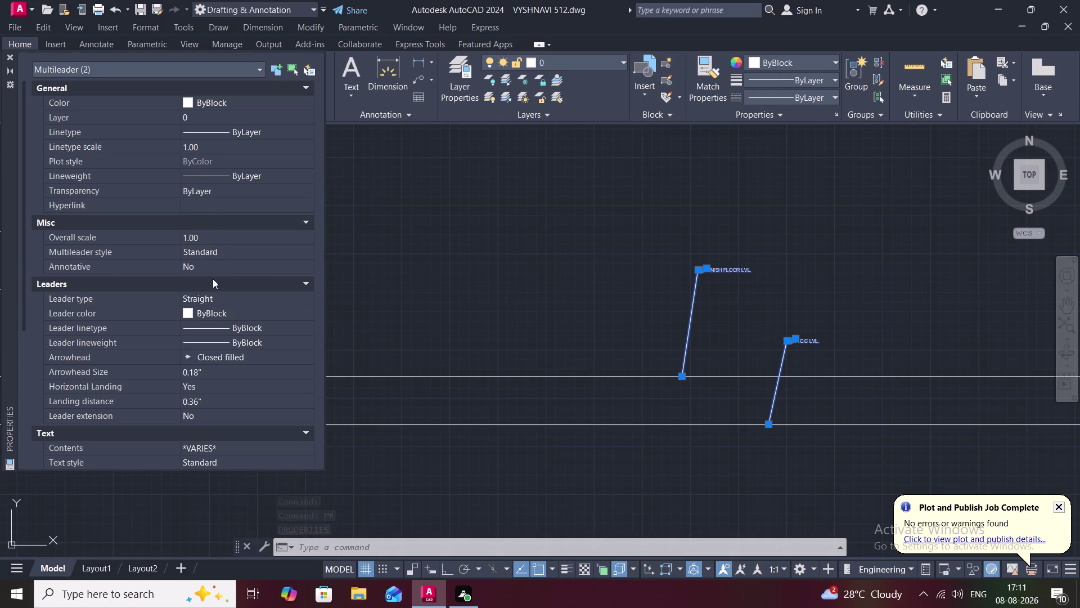
click(207, 372)
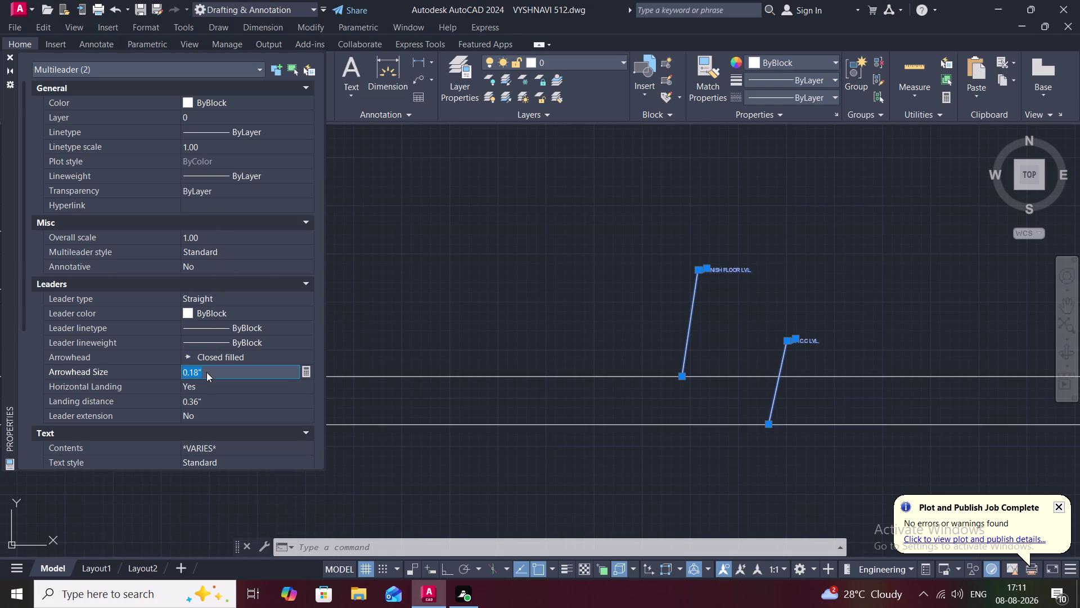
key(BackSpace)
text(4")
scroll(down, 3)
scroll(down, 3)
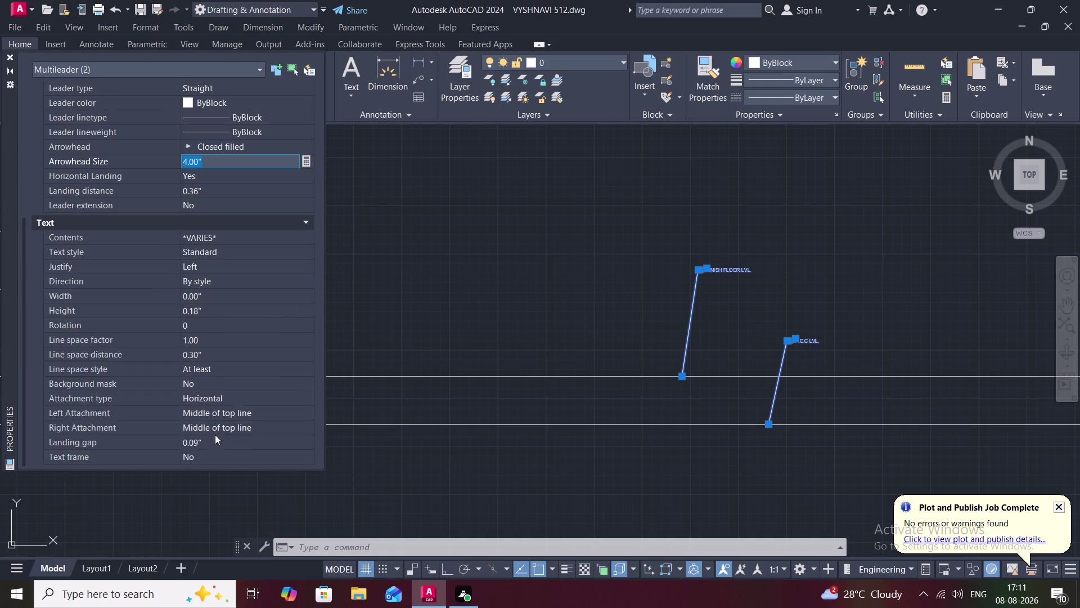
scroll(down, 3)
click(208, 308)
key(BackSpace)
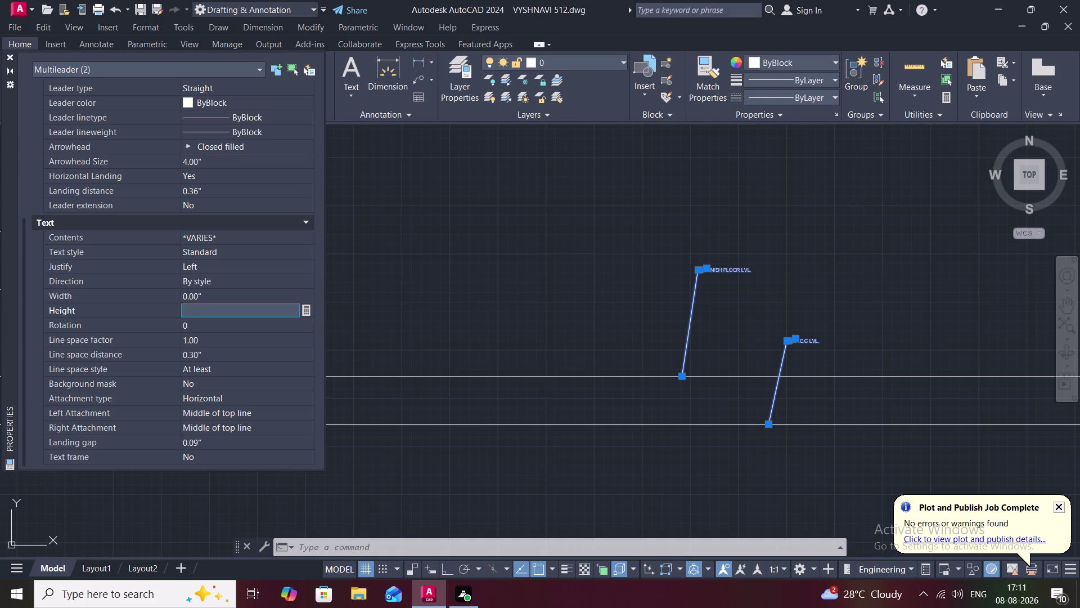
text(4")
key(Return)
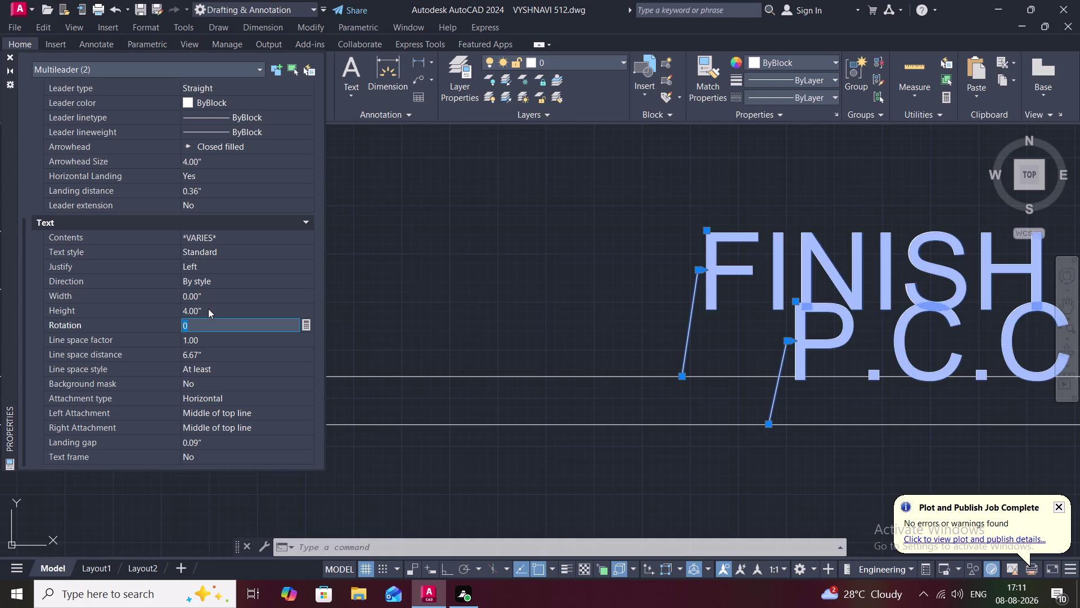
key(Escape)
key(Escape)
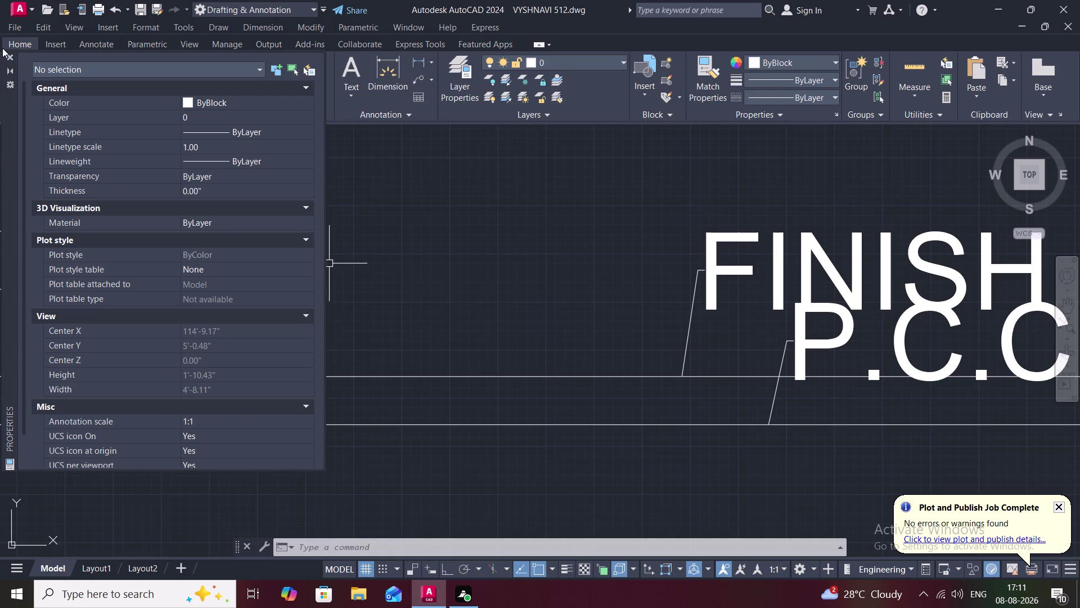
Close the properties panel and pan to check W4's new labels.
click(8, 58)
scroll(down, 3)
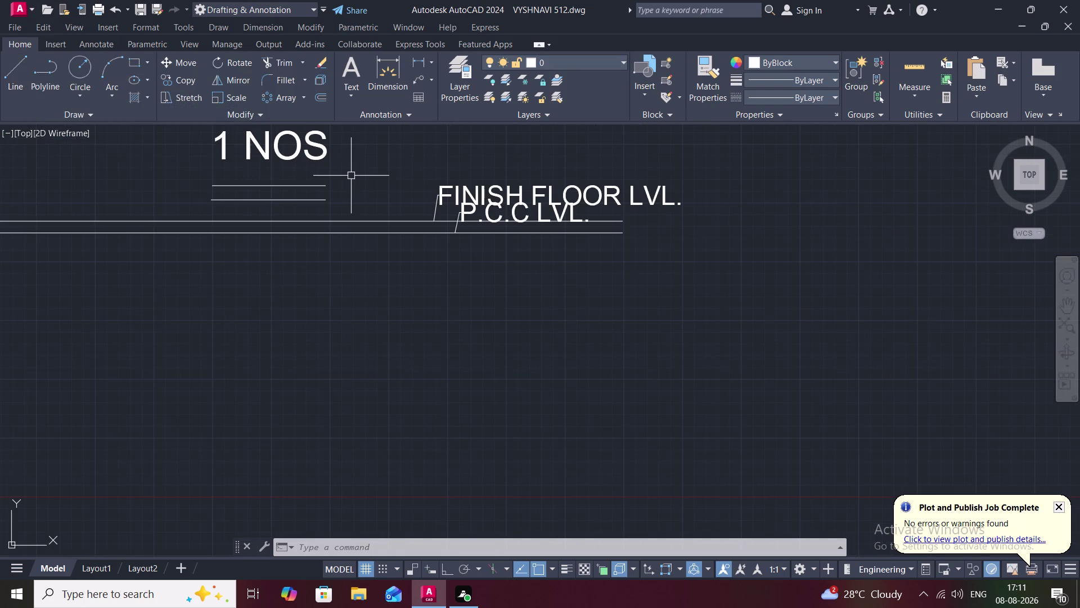
middle_drag(350, 176, 350, 240)
scroll(down, 3)
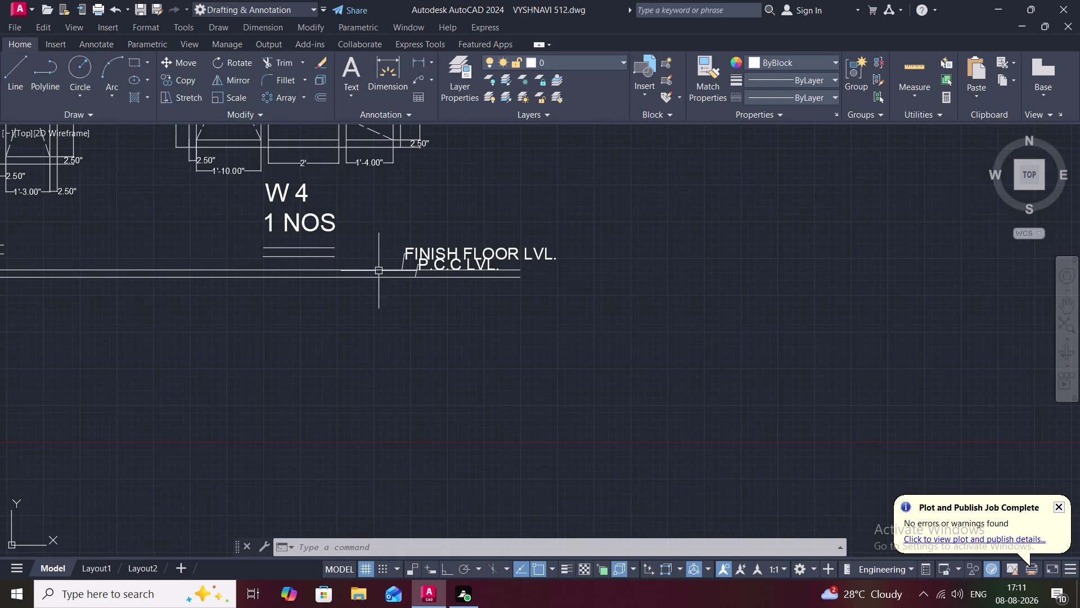
scroll(up, 3)
scroll(down, 3)
scroll(up, 3)
scroll(down, 3)
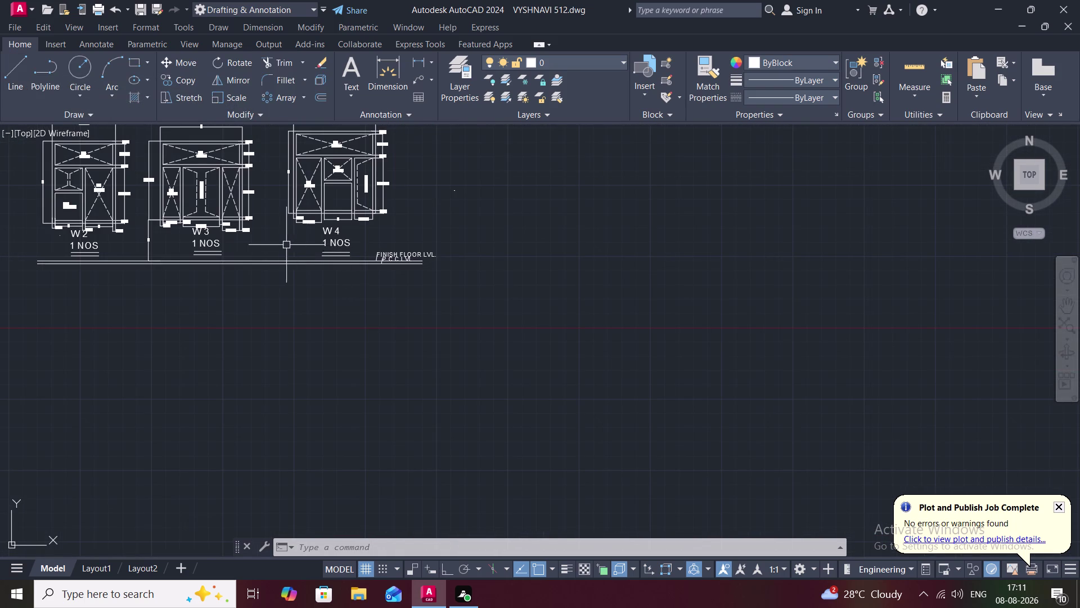
Recentre the view on the floor plans and schedule and reopen Plot with Ctrl+P.
middle_drag(273, 242, 409, 279)
scroll(down, 3)
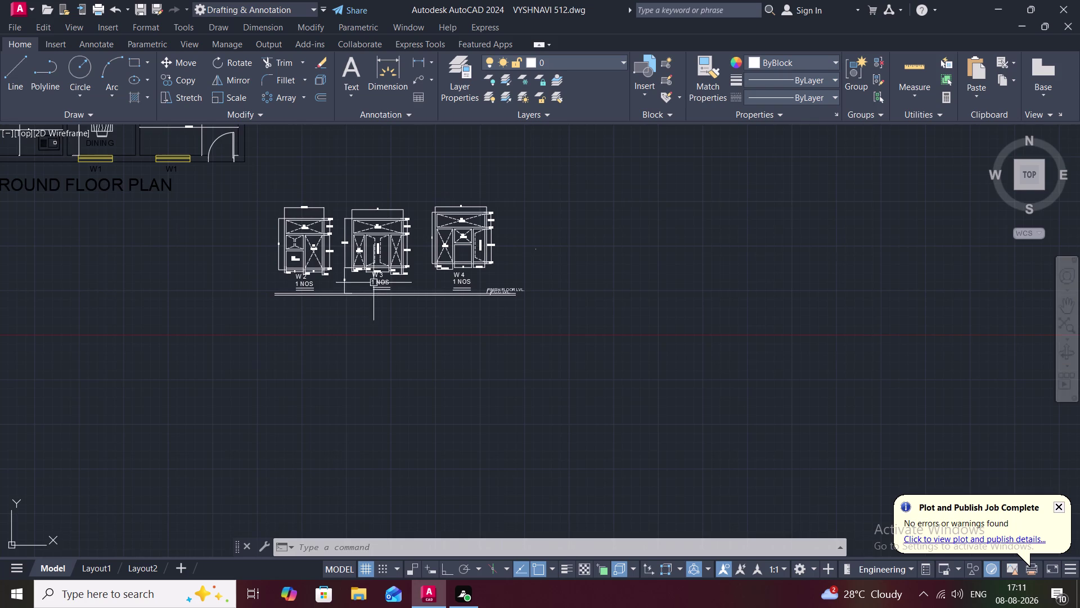
middle_drag(373, 282, 421, 307)
scroll(down, 3)
scroll(down, 3)
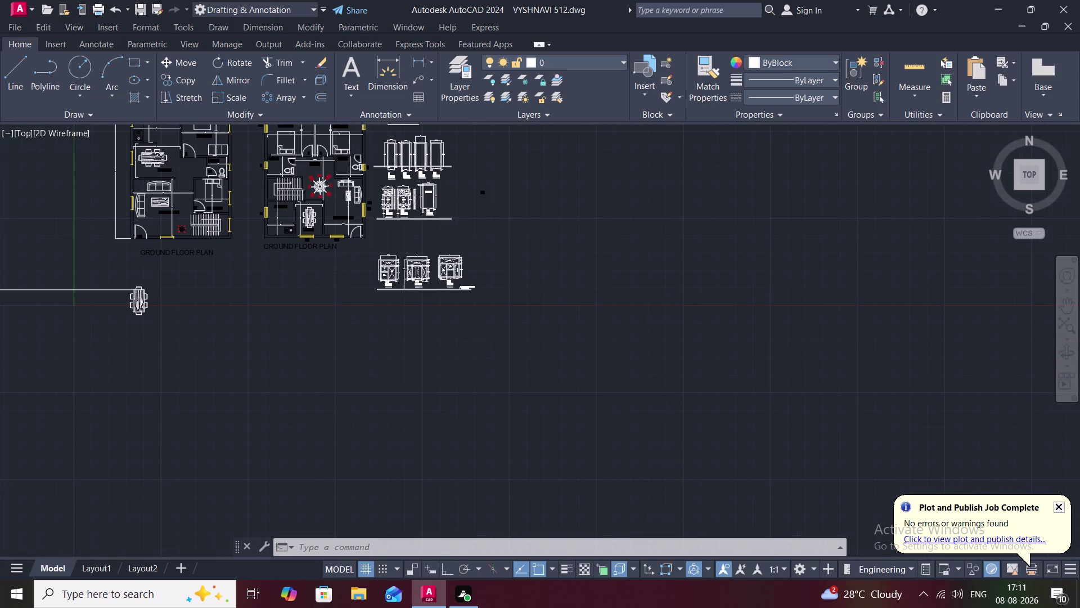
scroll(up, 3)
middle_drag(400, 247, 413, 279)
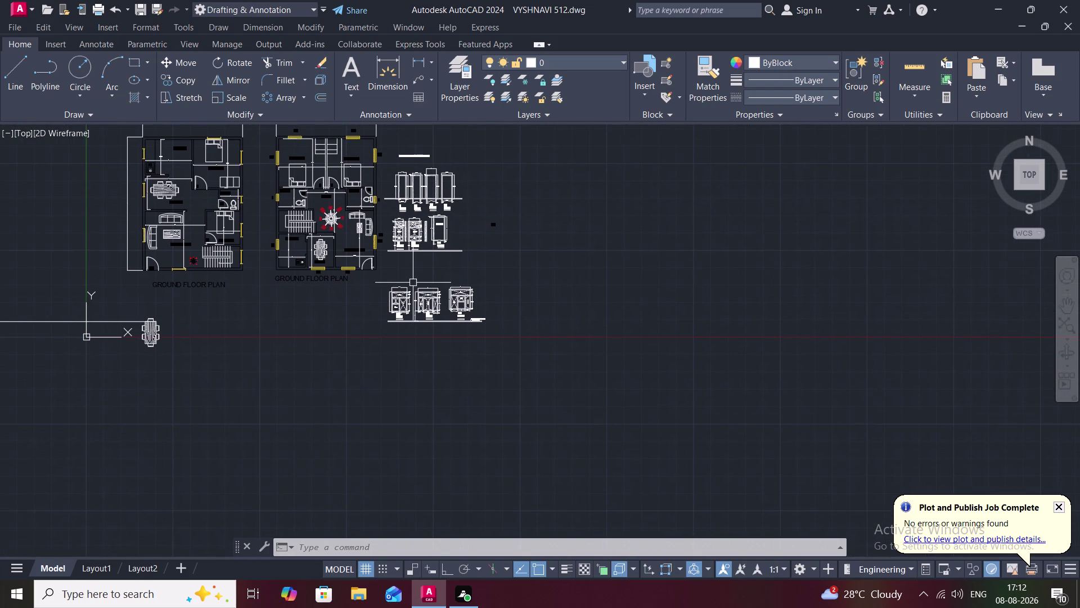
key(ctrl+p)
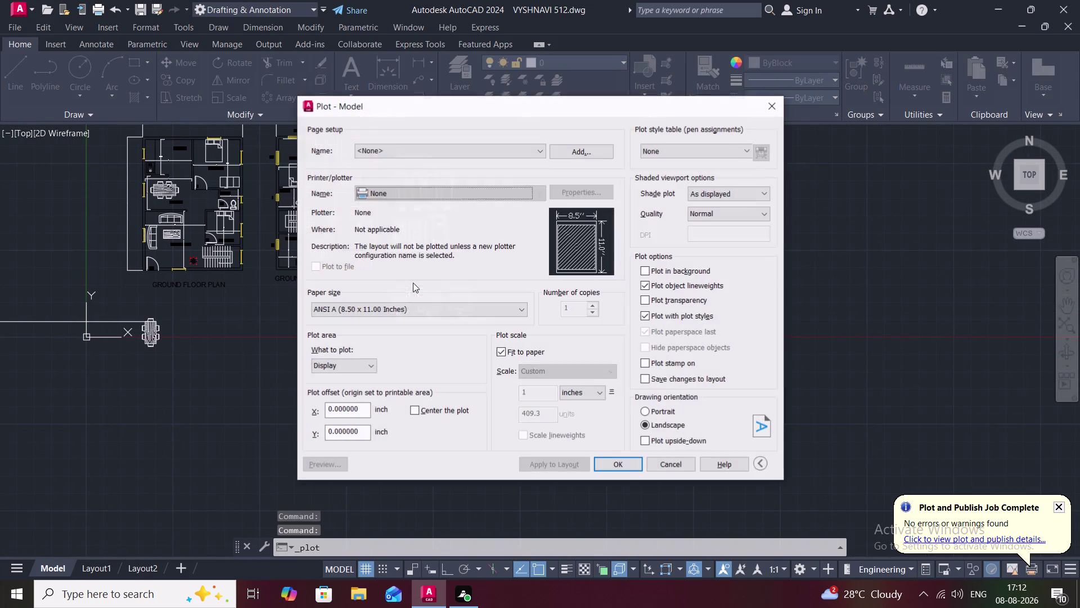
click(472, 194)
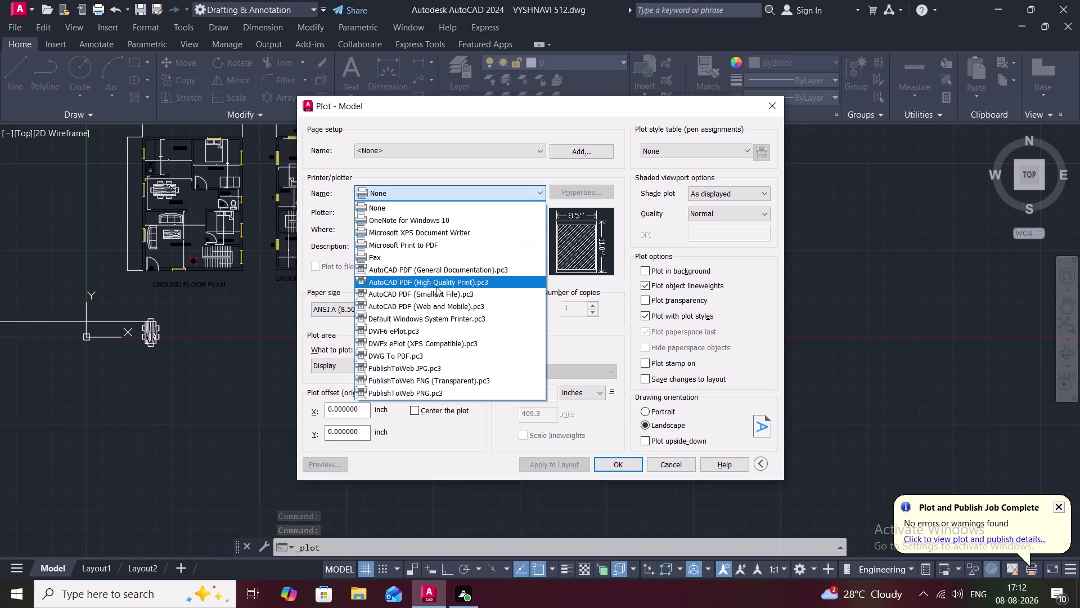
click(435, 280)
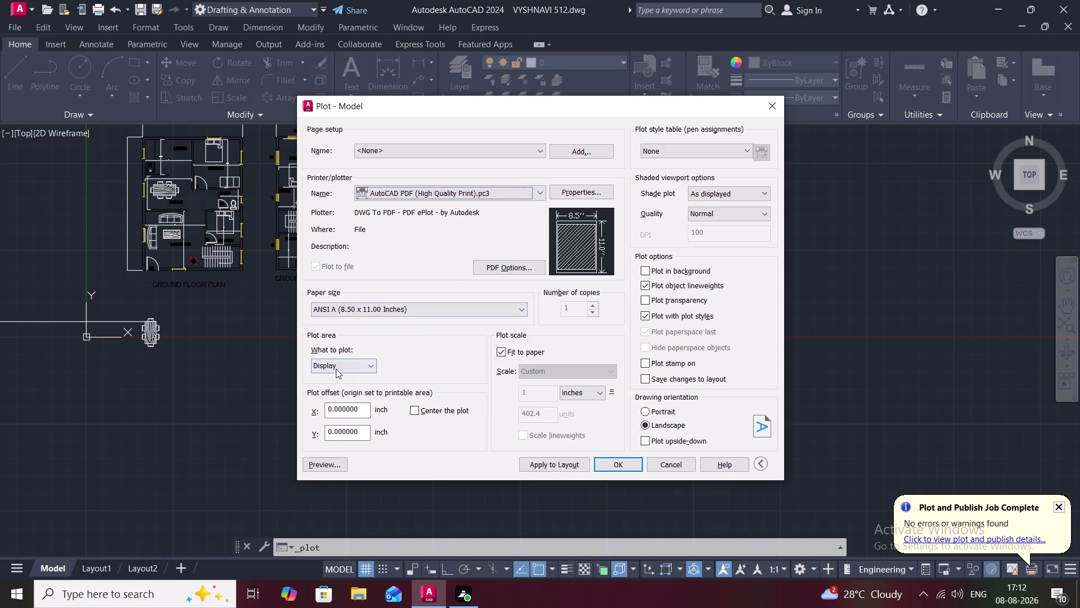
click(337, 368)
click(342, 406)
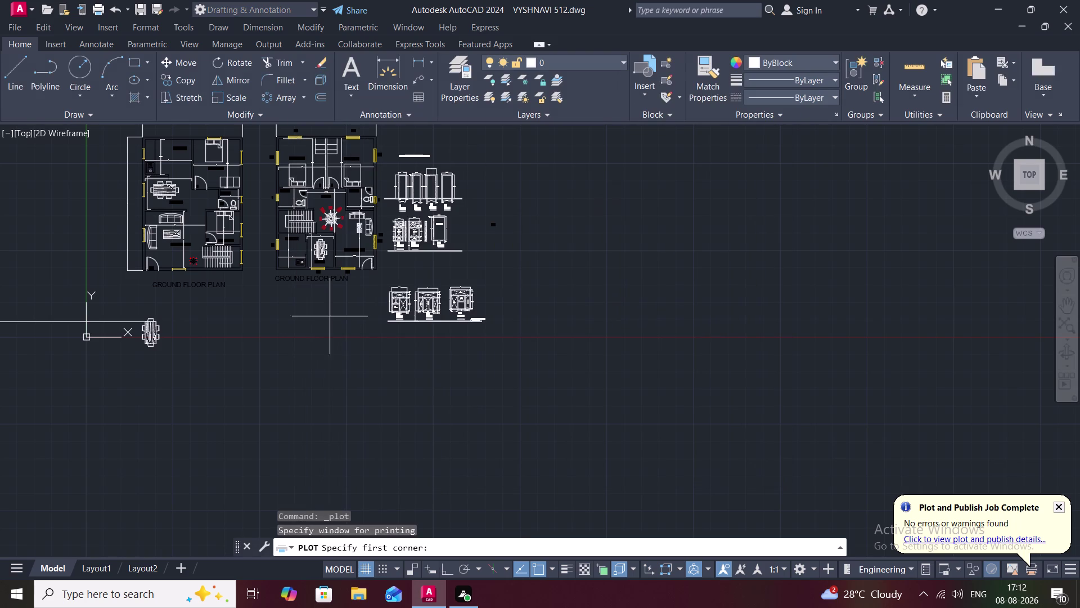
click(387, 150)
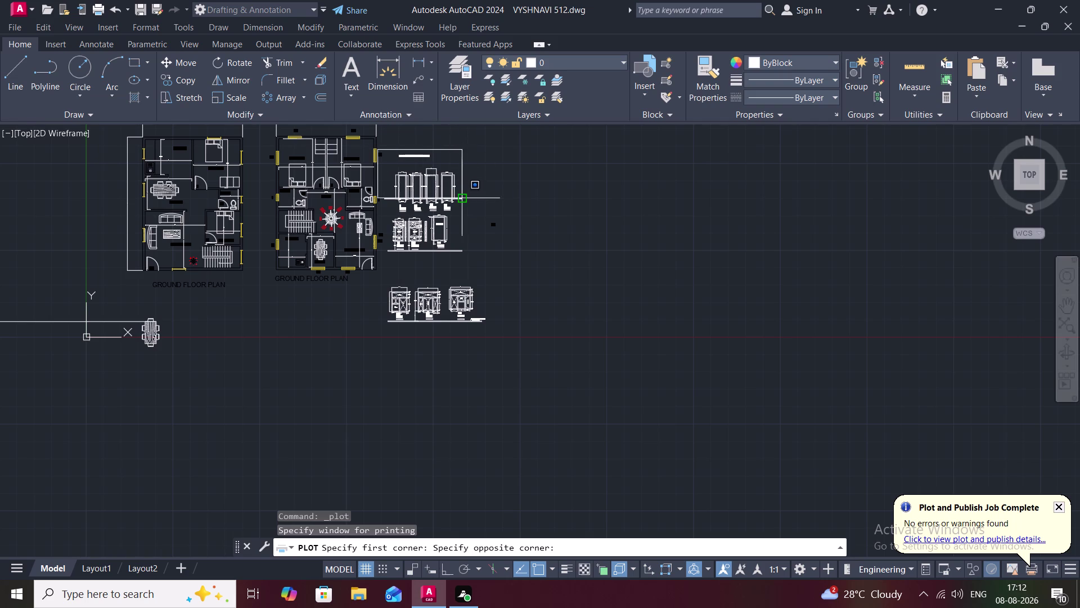
scroll(up, 3)
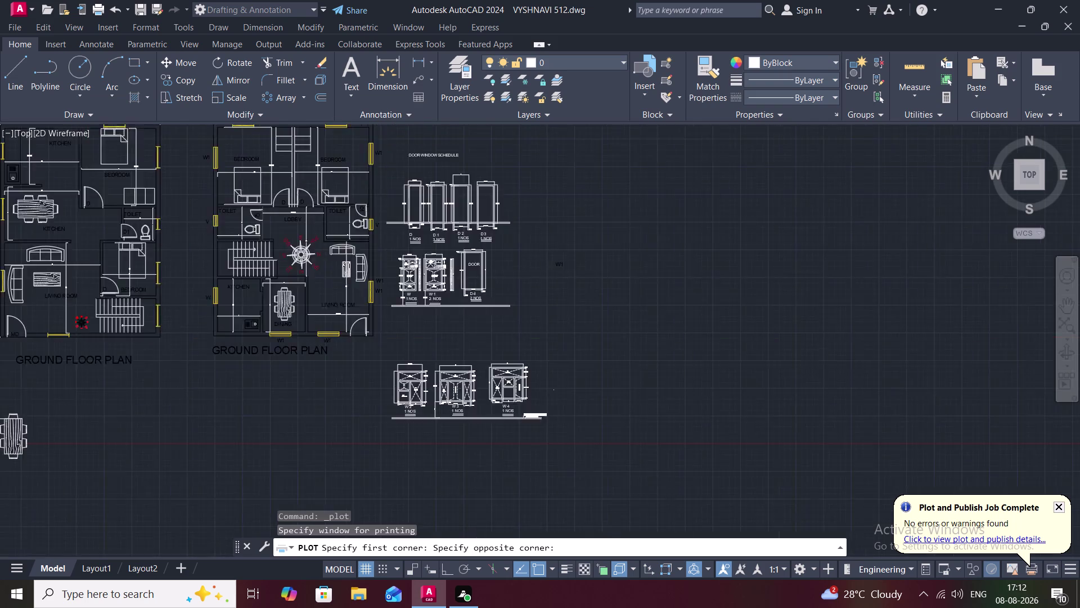
scroll(up, 3)
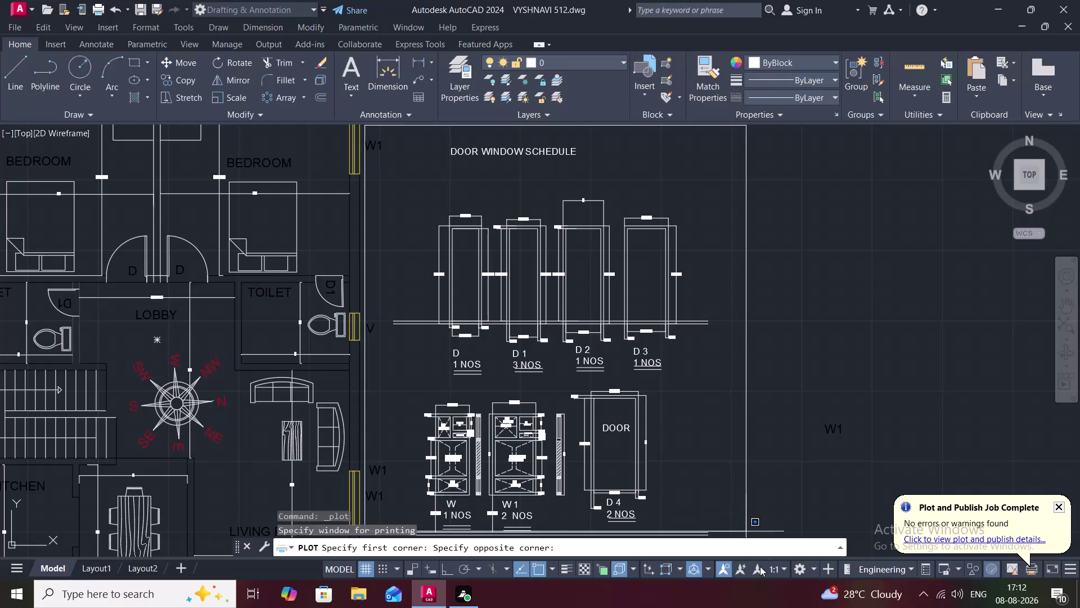
key(Escape)
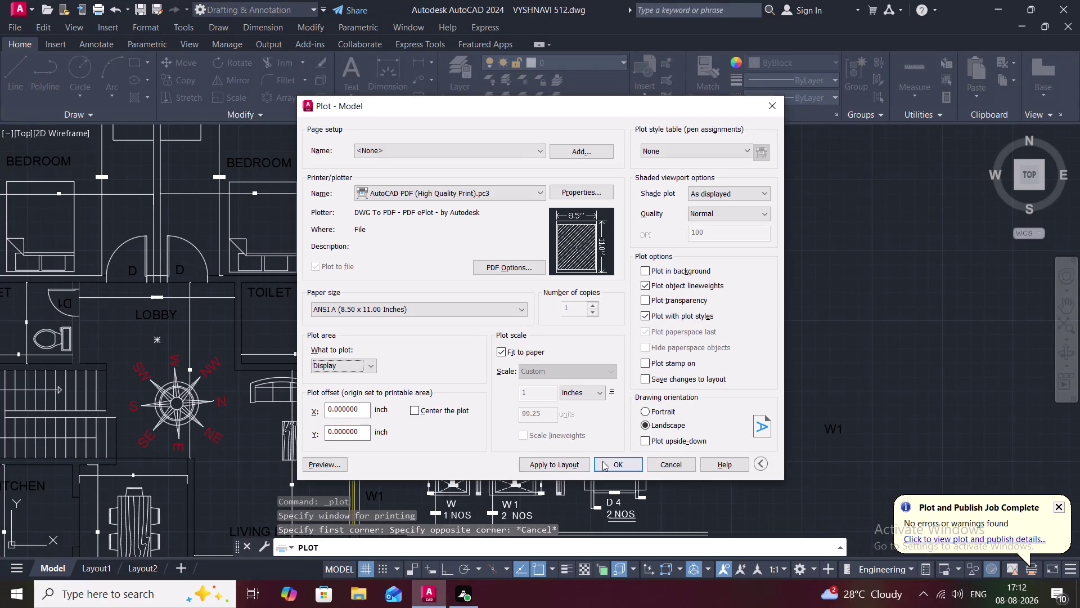
click(774, 105)
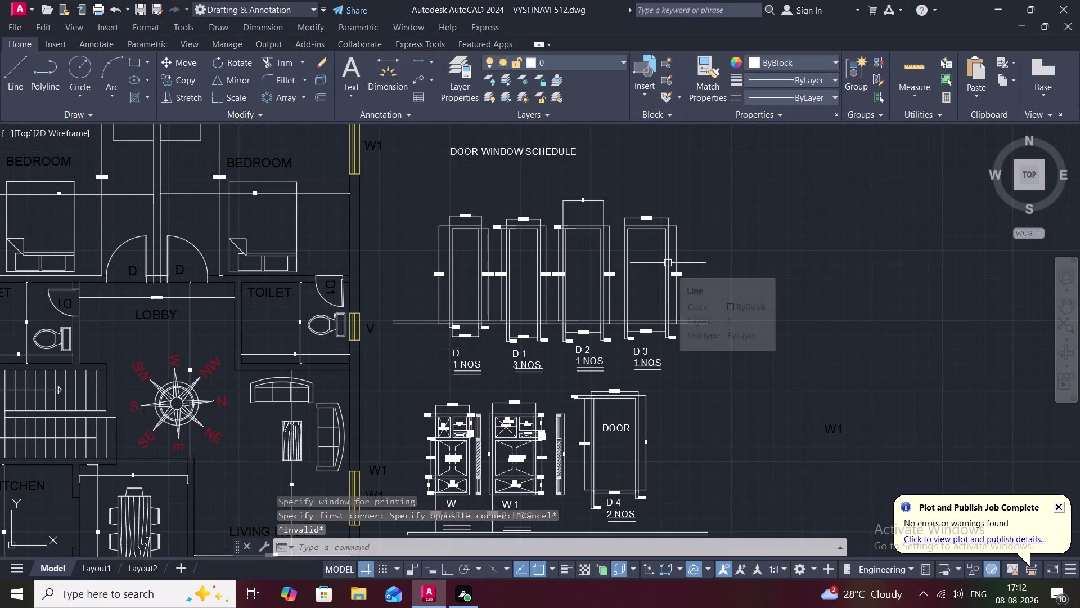
key(ctrl+p)
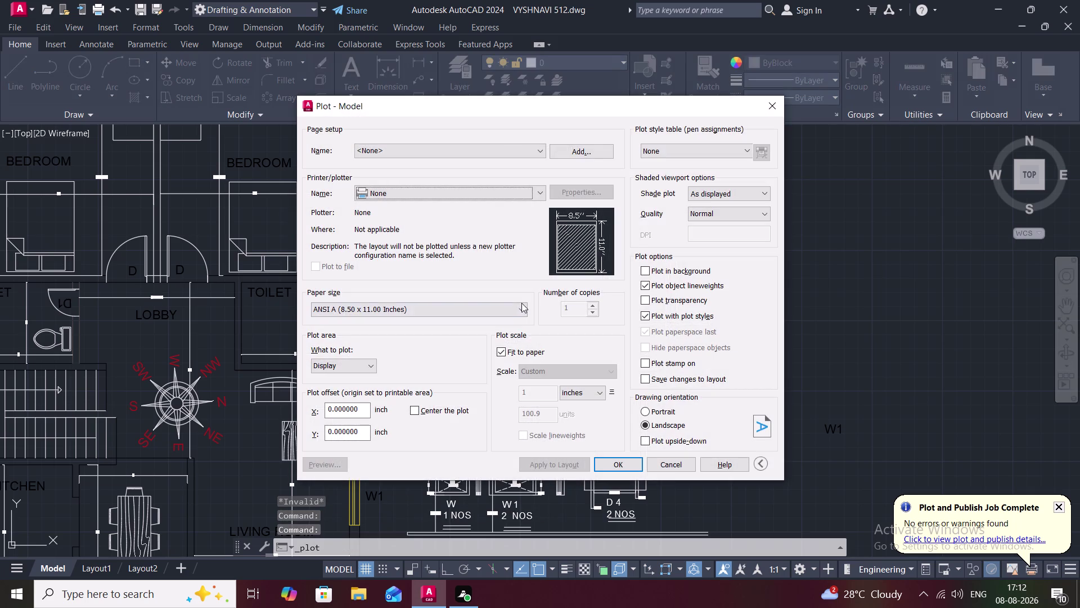
Select AutoCAD PDF (High Quality Print) as the plot printer.
click(518, 310)
click(450, 191)
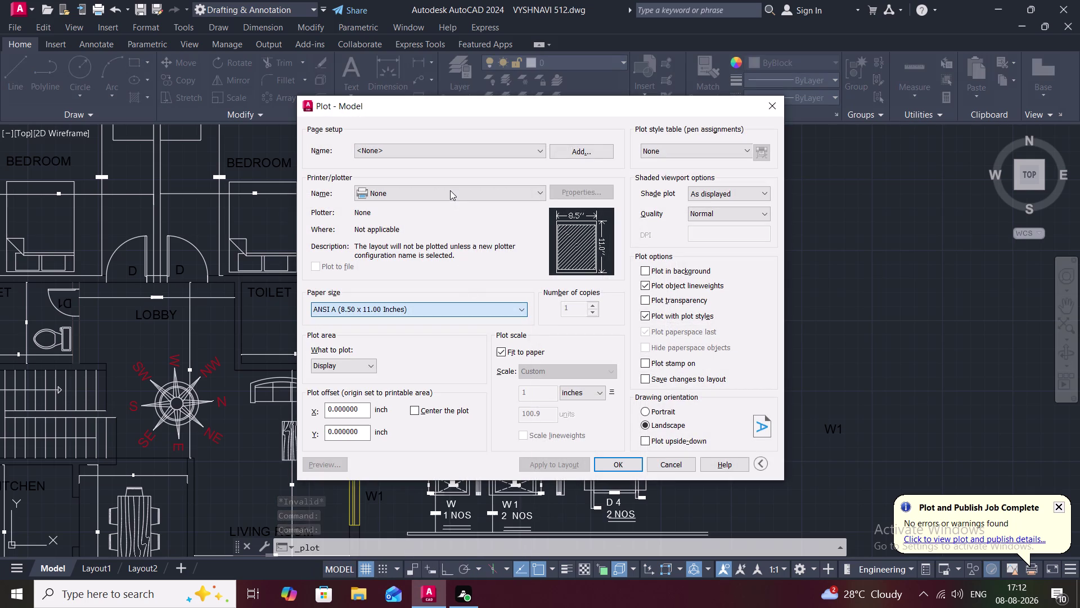
click(448, 195)
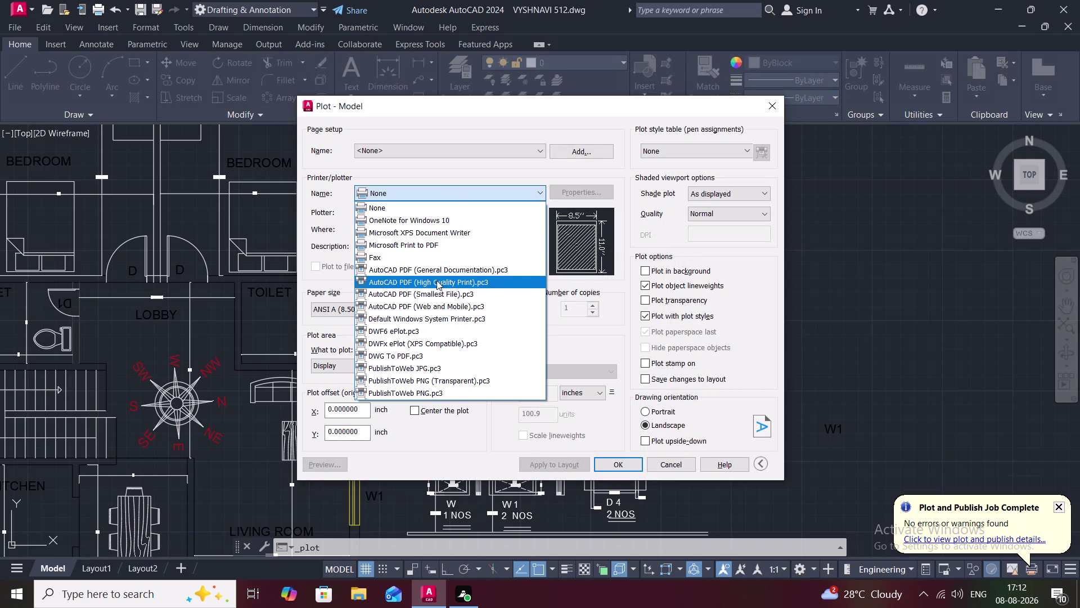
click(430, 281)
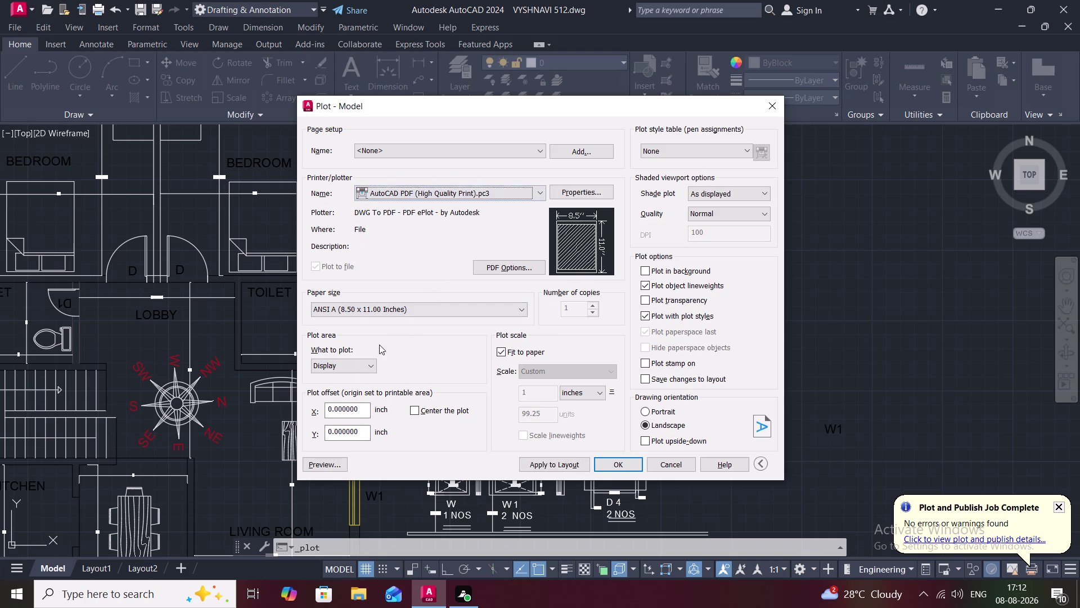
Set the plot area to a window framing the door window schedule and elevations.
click(357, 363)
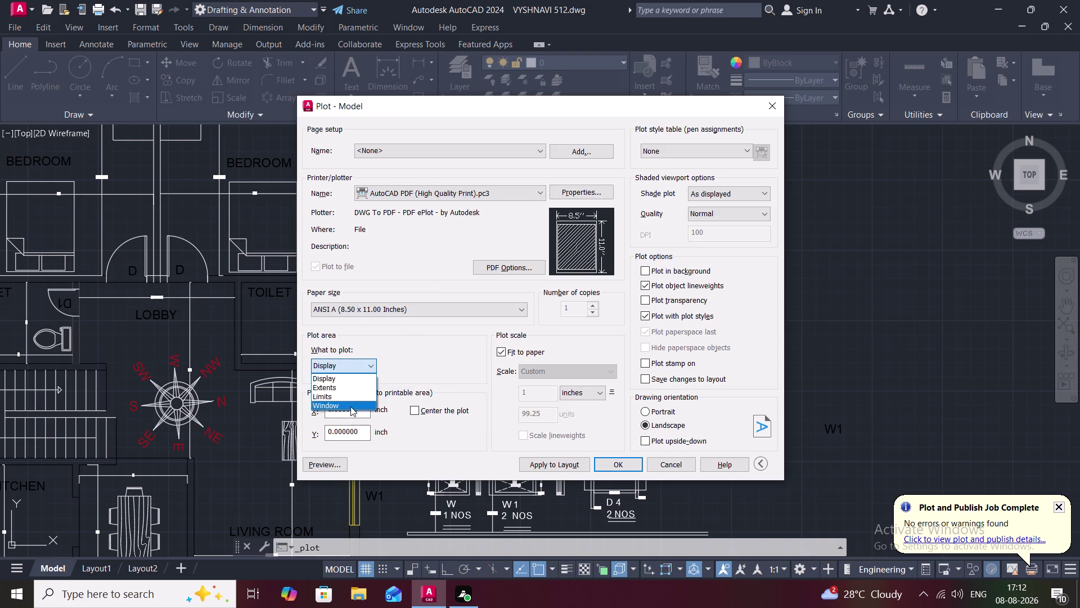
click(350, 406)
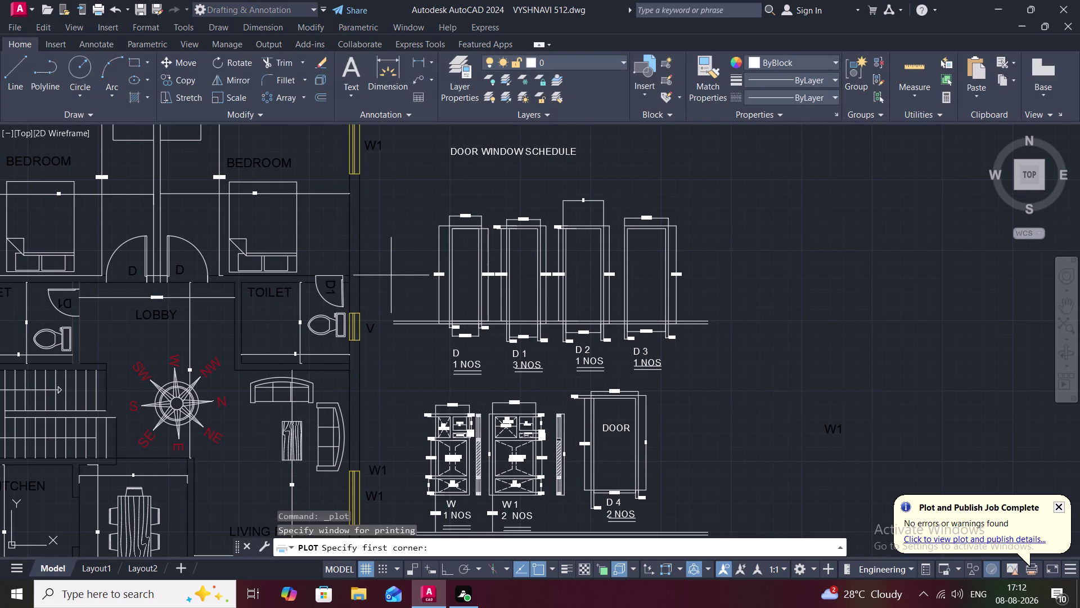
middle_drag(391, 275, 458, 251)
scroll(down, 3)
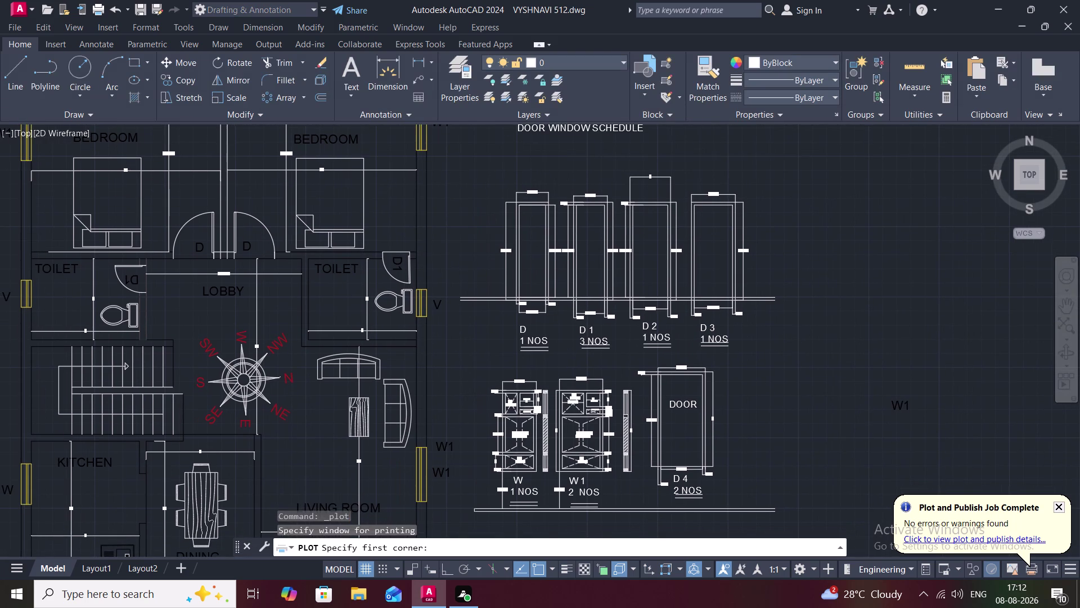
click(461, 150)
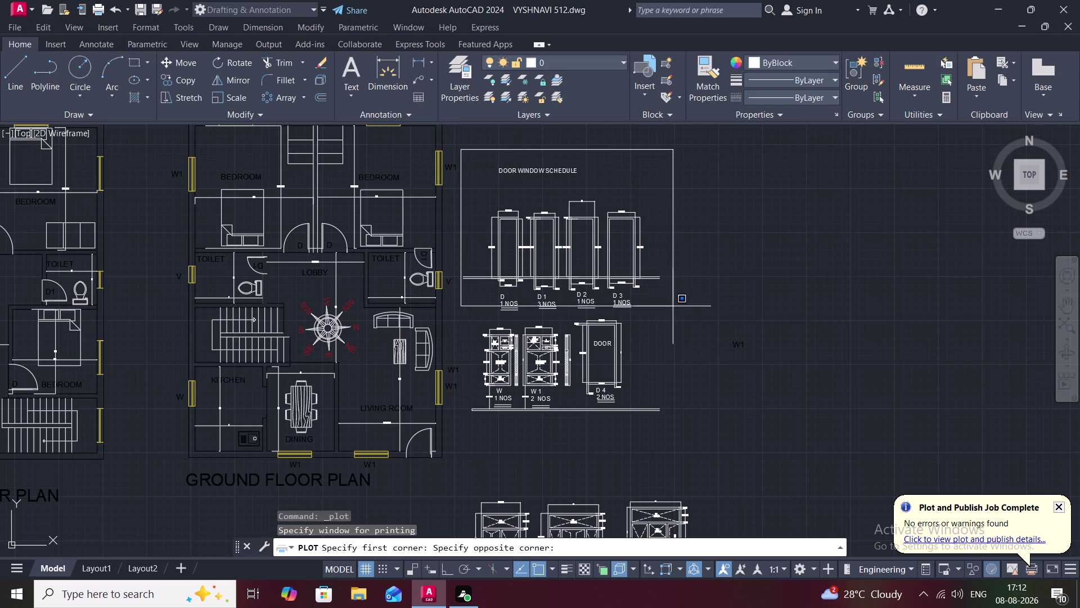
scroll(down, 3)
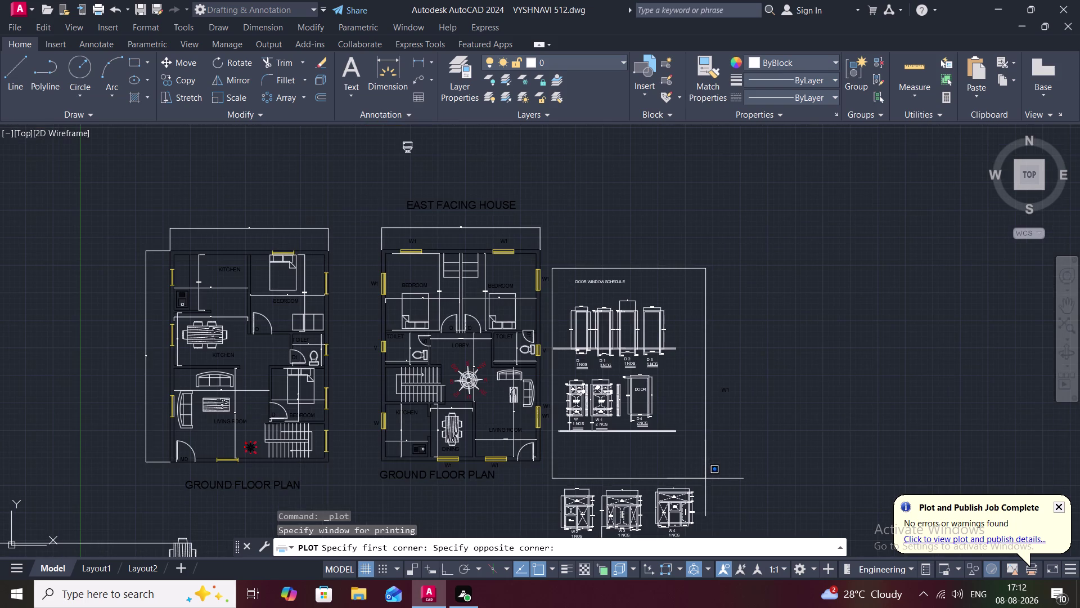
middle_drag(712, 530, 696, 456)
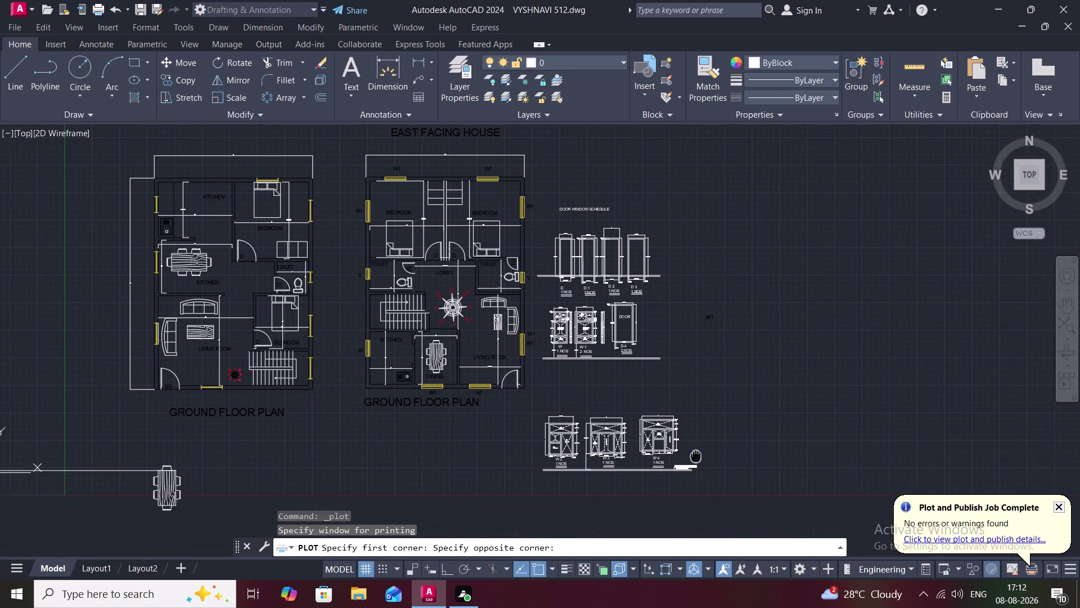
click(699, 500)
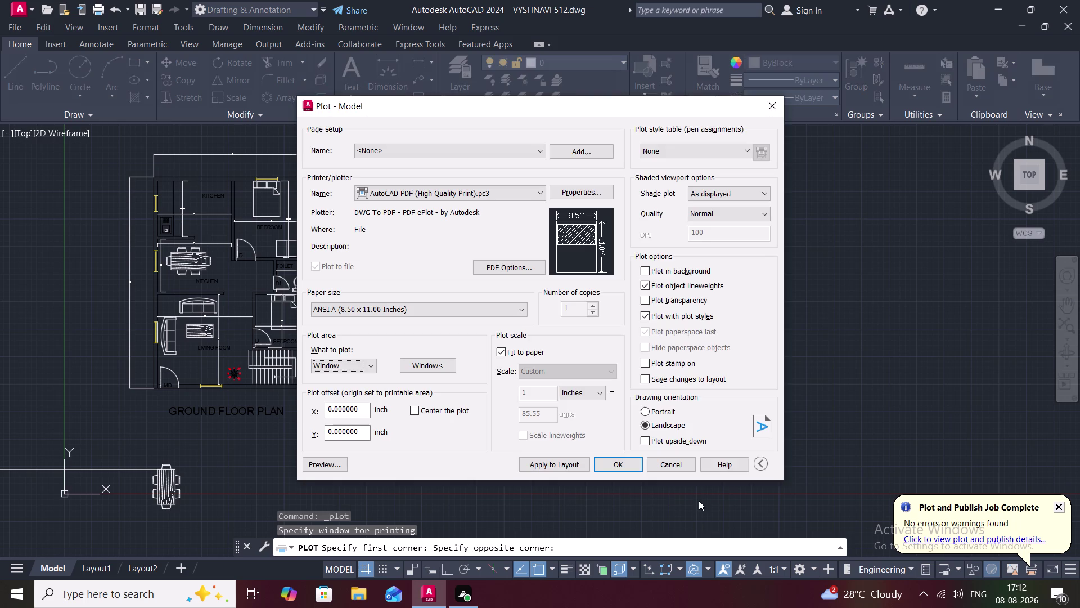
Confirm the plot and save the PDF as 'VYSHNAVI 513' in Documents.
click(643, 412)
click(625, 459)
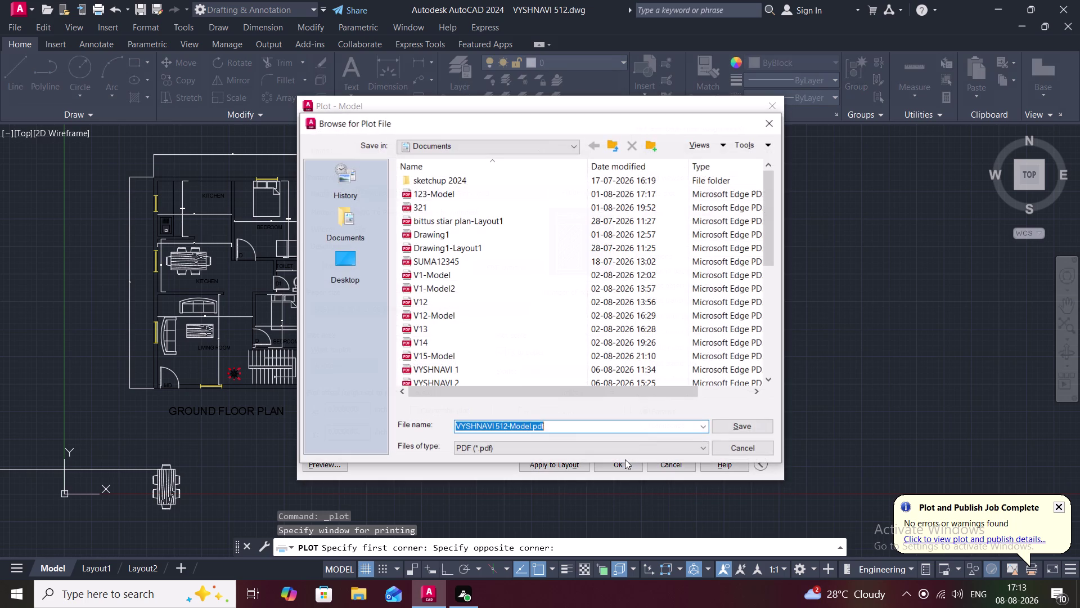
click(561, 428)
key(BackSpace)
key(BackSpace)
key(BackSpace)
key(BackSpace)
key(BackSpace)
key(BackSpace)
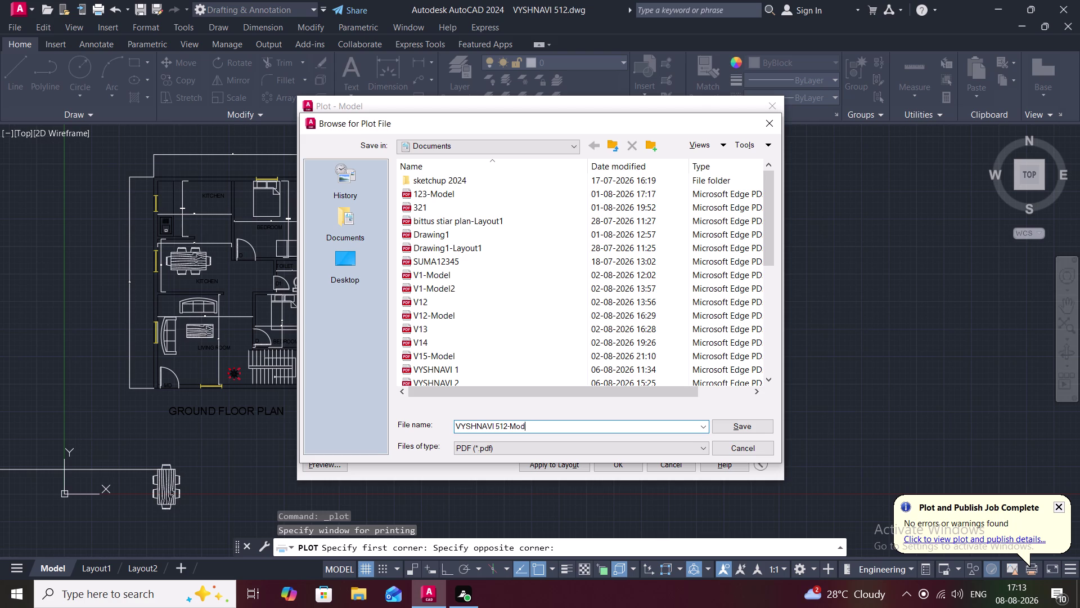
key(BackSpace)
key(BackSpace)
key(BackSpace)
key(BackSpace)
key(BackSpace)
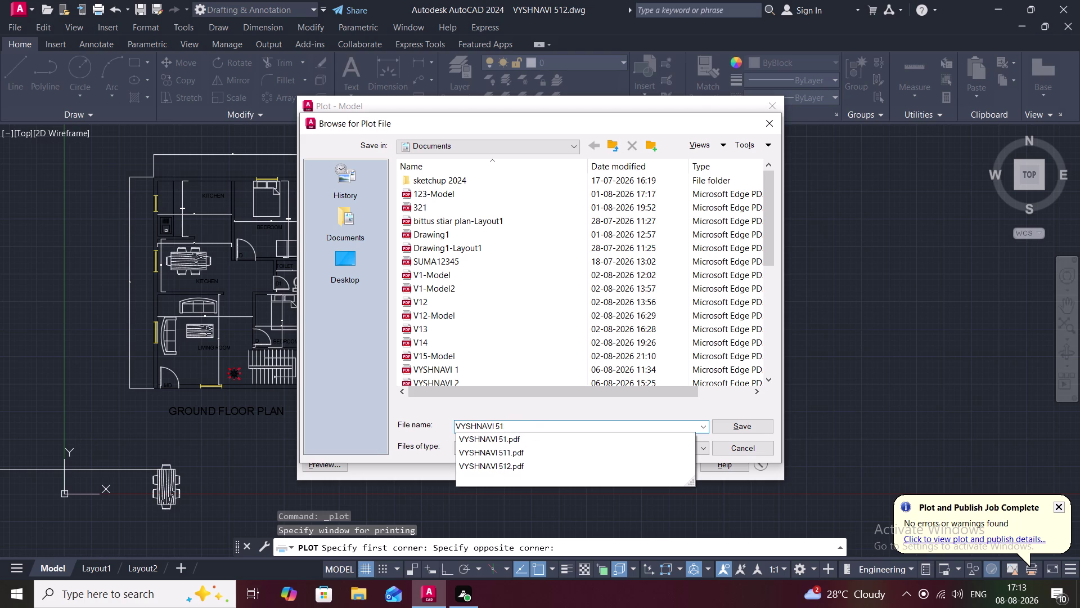
key(3)
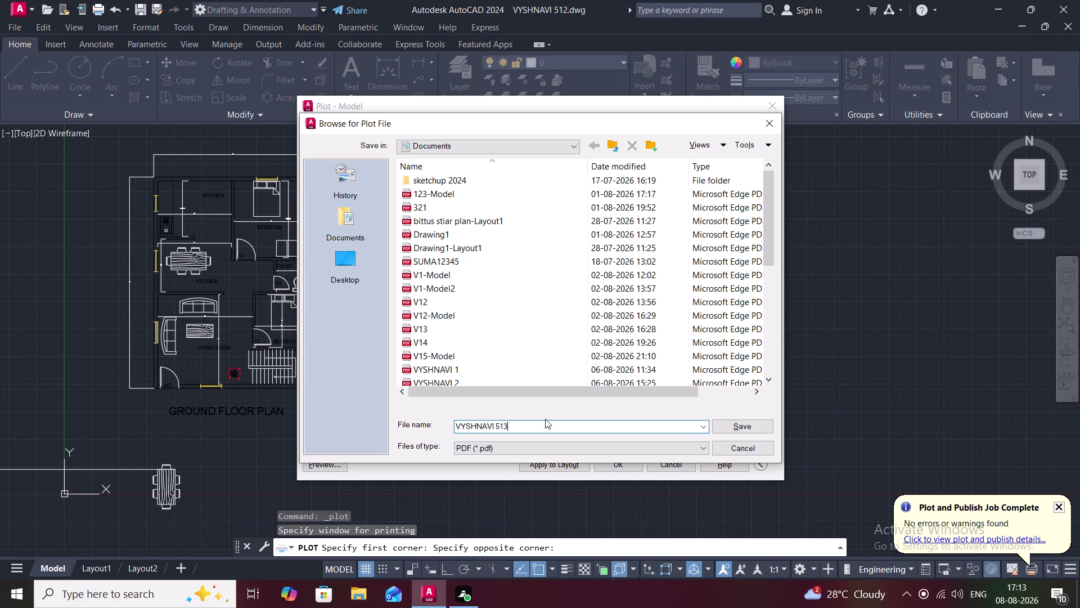
click(731, 424)
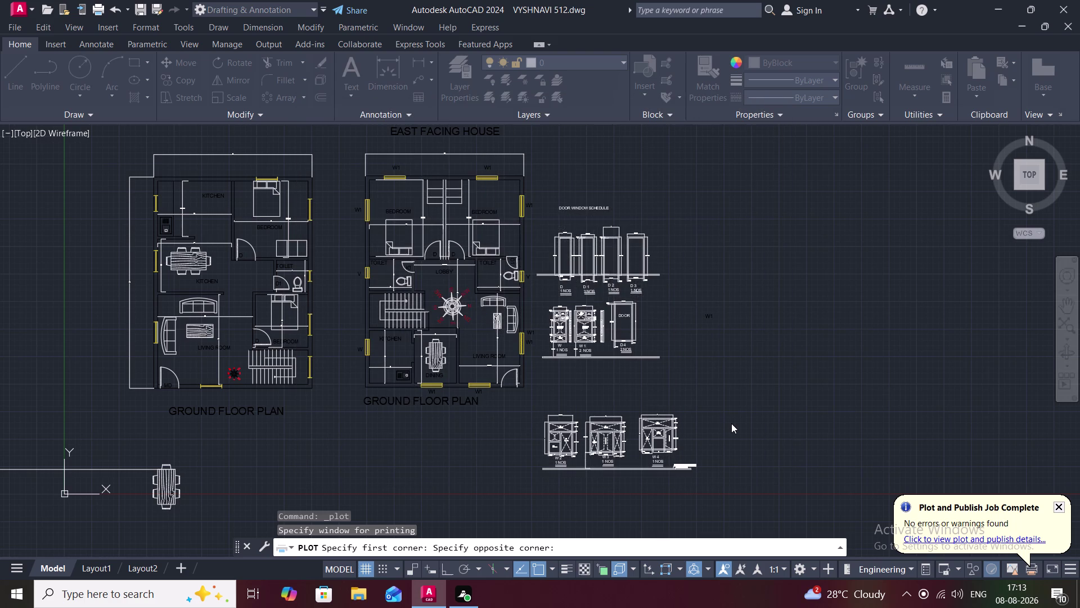